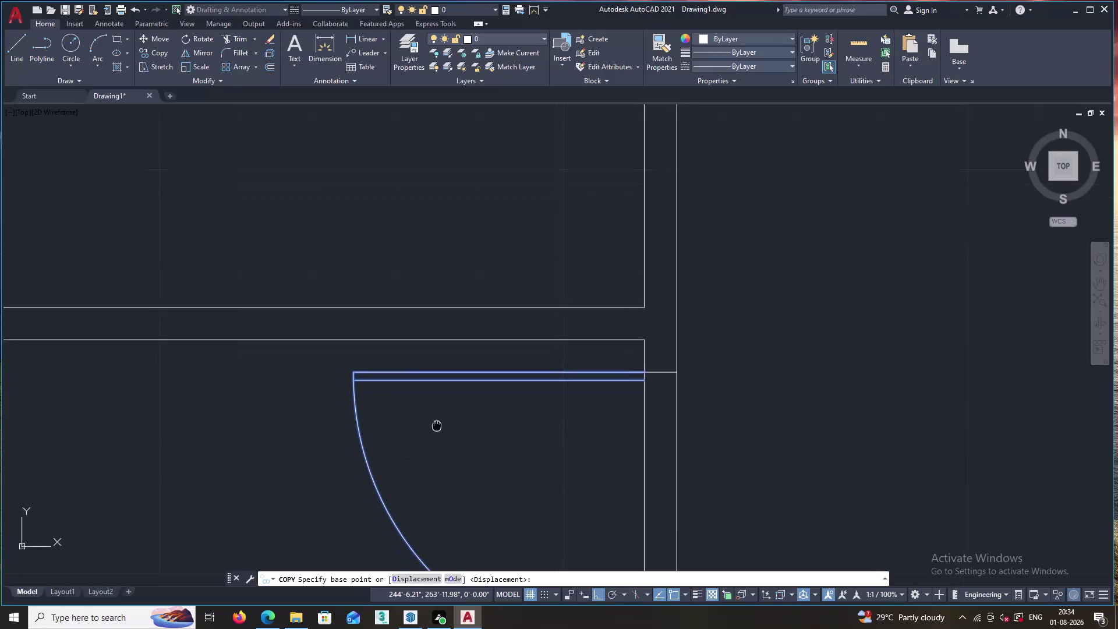
Pan and zoom to frame the left room's door swing and the neighbouring wall.
middle_drag(469, 349, 458, 295)
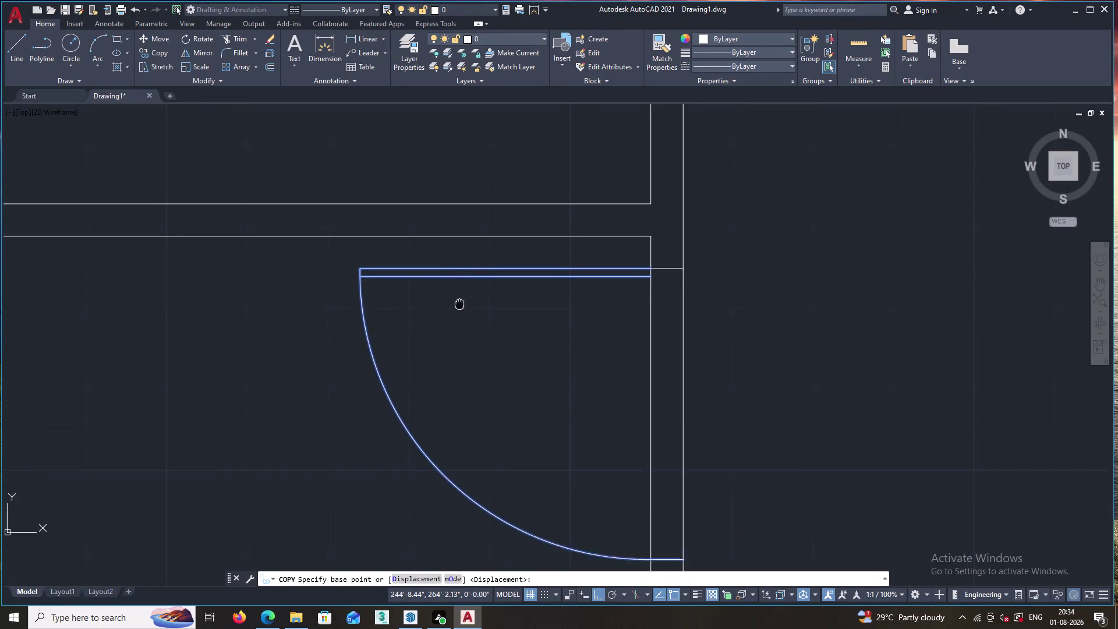
middle_drag(458, 295, 458, 295)
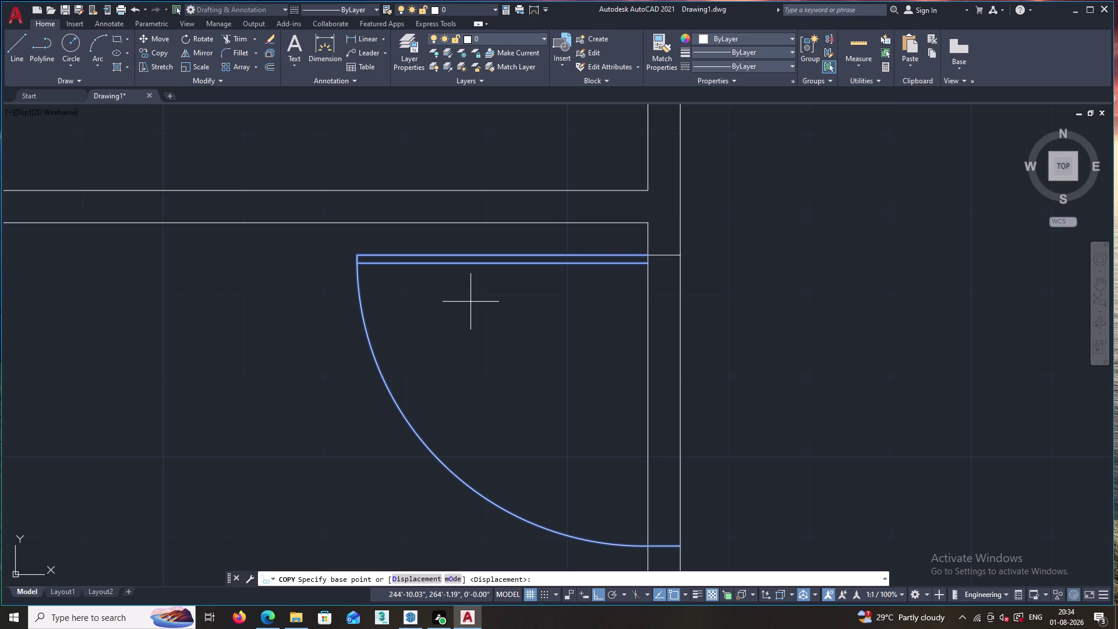
scroll(down, 3)
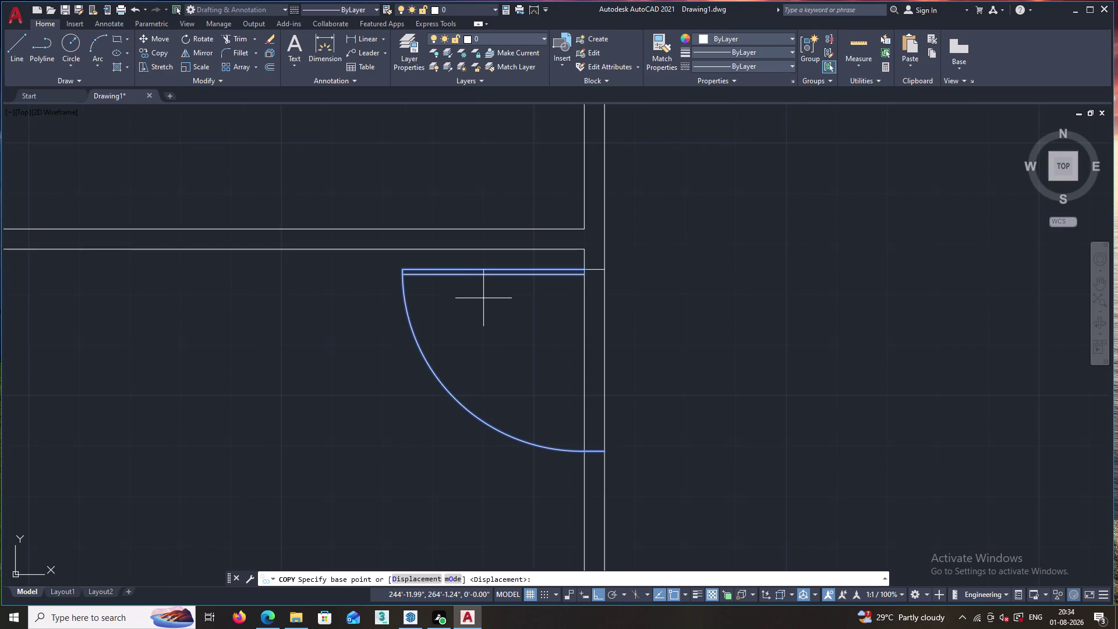
scroll(down, 3)
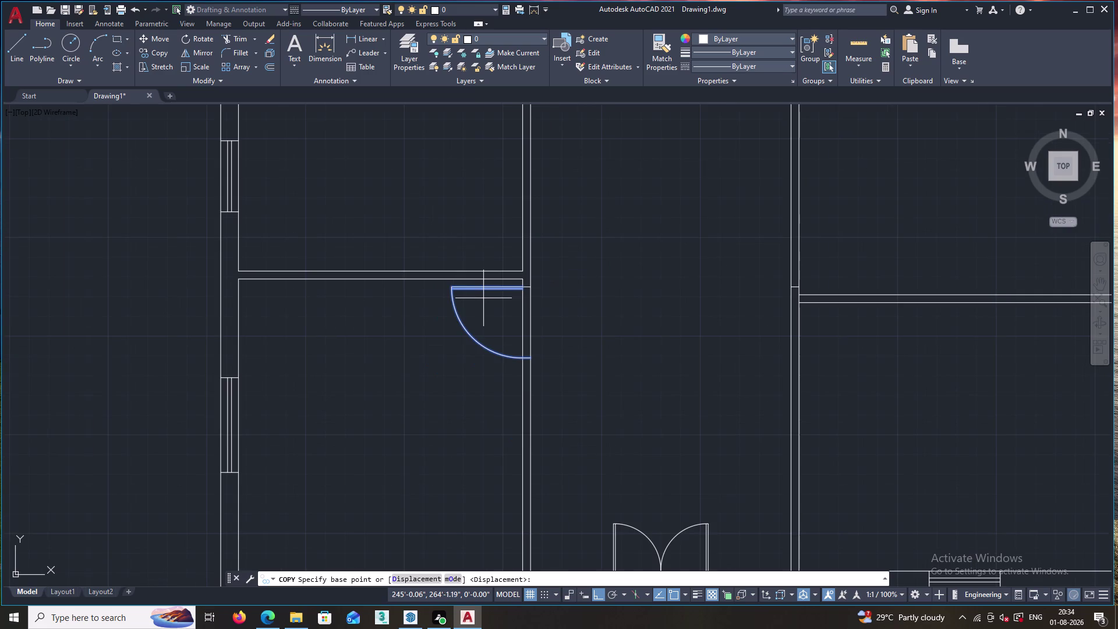
scroll(up, 3)
scroll(up, 3)
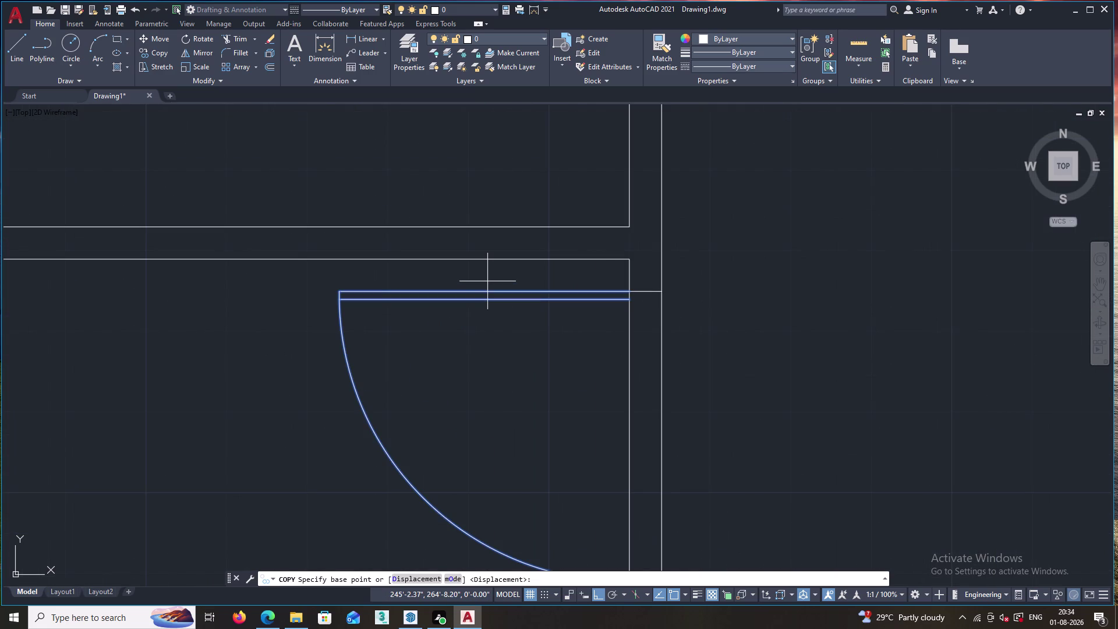
scroll(down, 3)
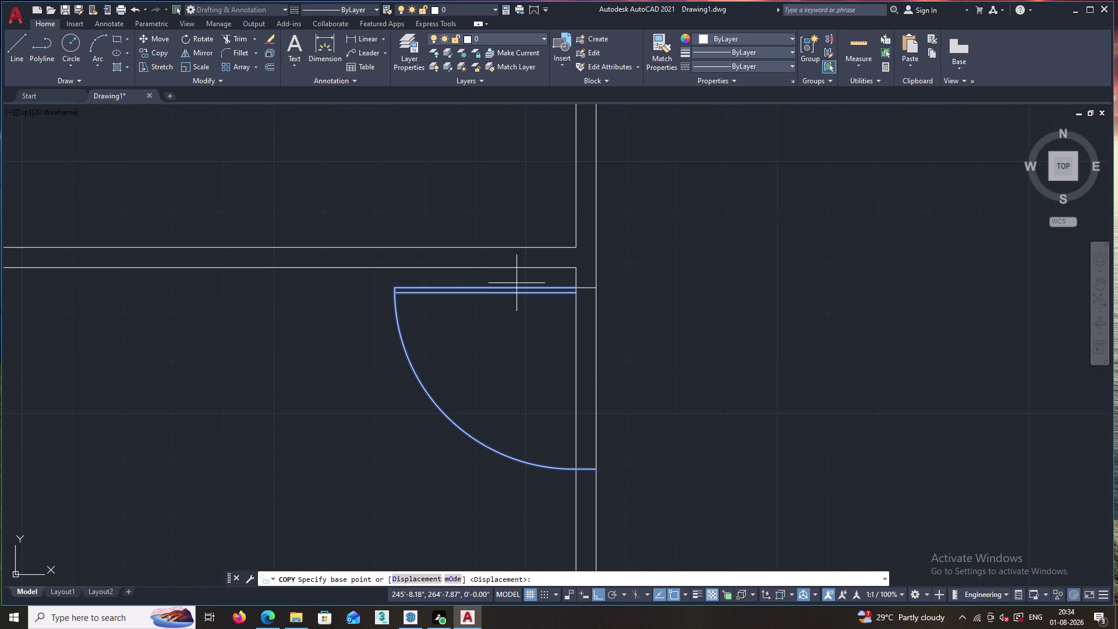
scroll(up, 3)
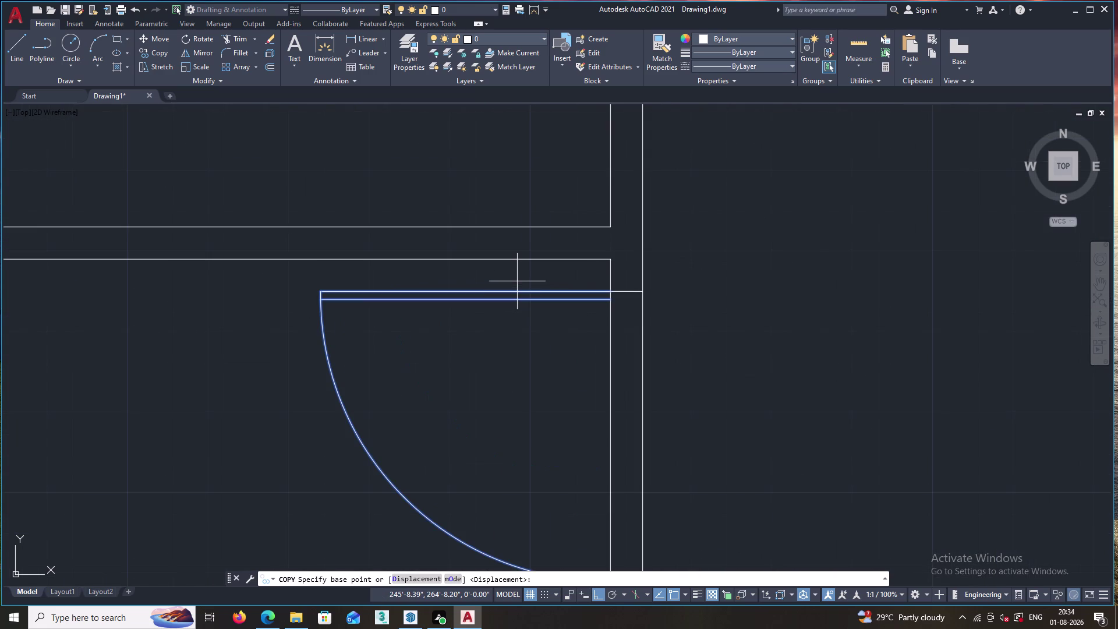
scroll(down, 3)
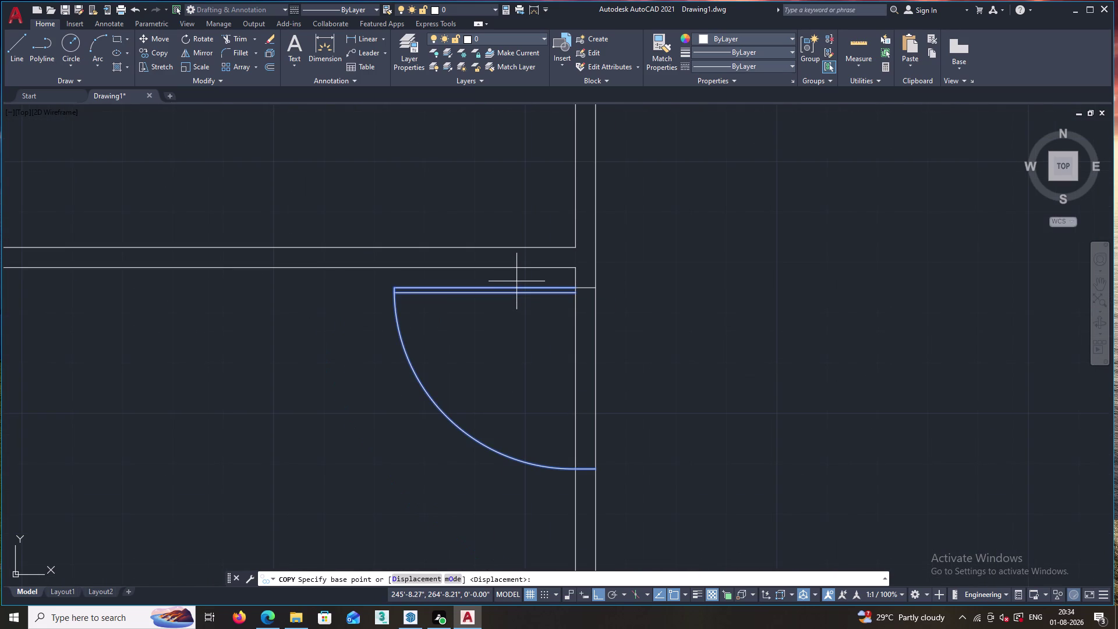
scroll(down, 3)
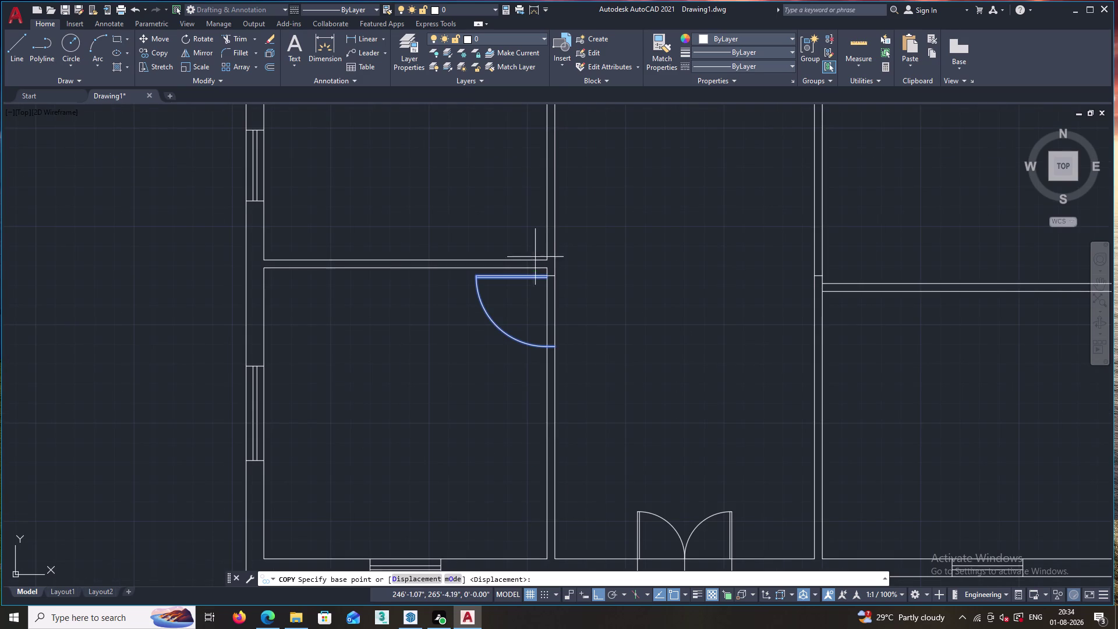
middle_drag(572, 251, 577, 339)
scroll(down, 3)
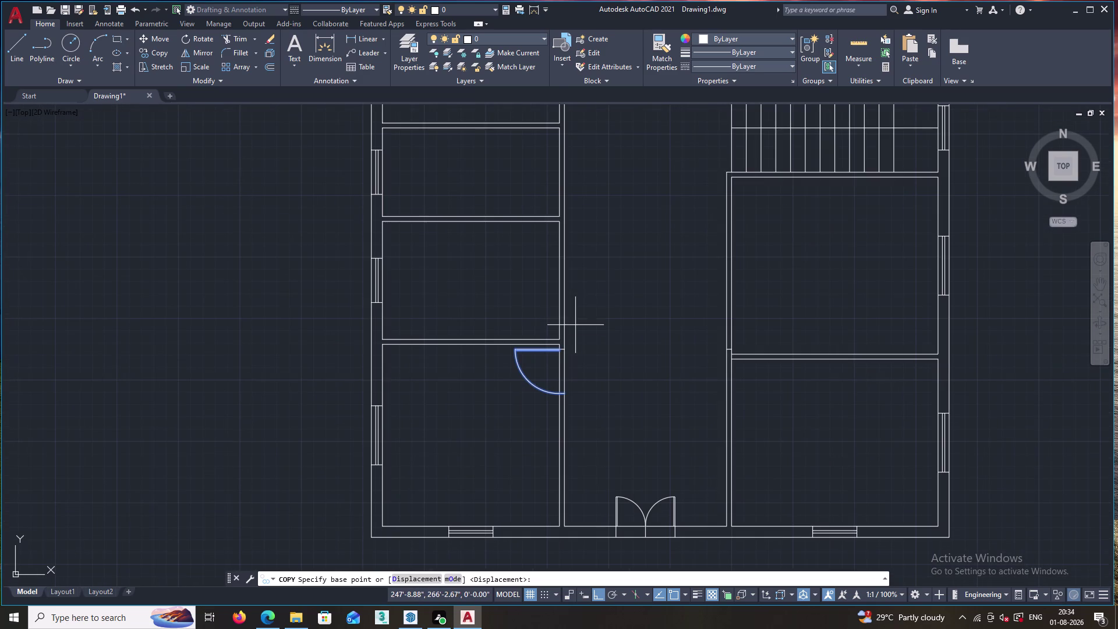
scroll(up, 3)
scroll(down, 3)
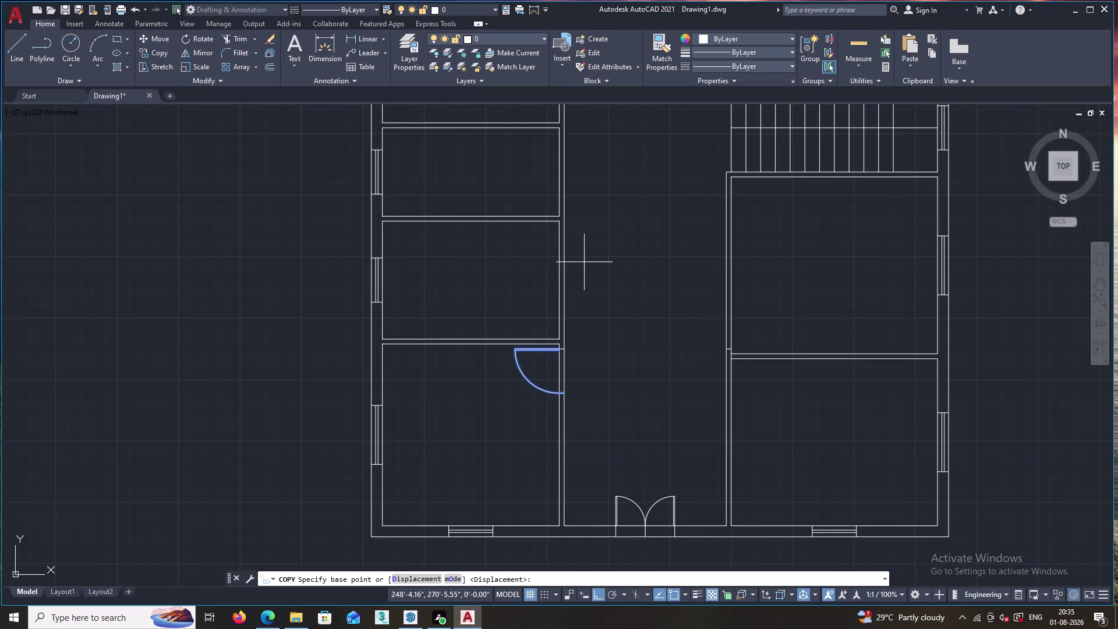
scroll(up, 3)
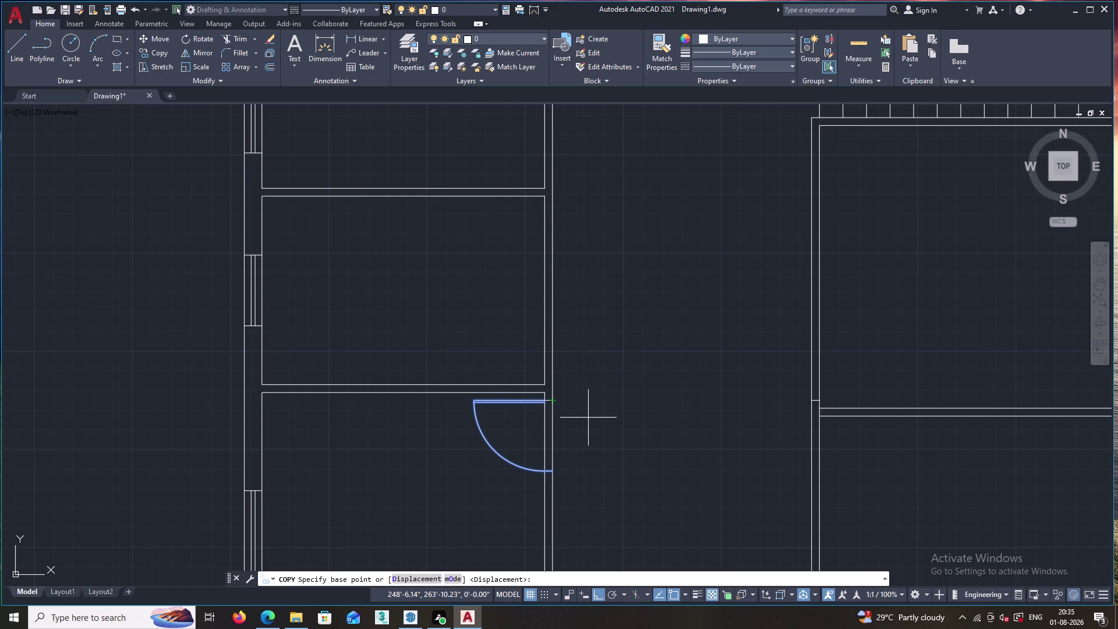
Copy the door swing from its hinge corner into the right-hand wall opening.
click(554, 401)
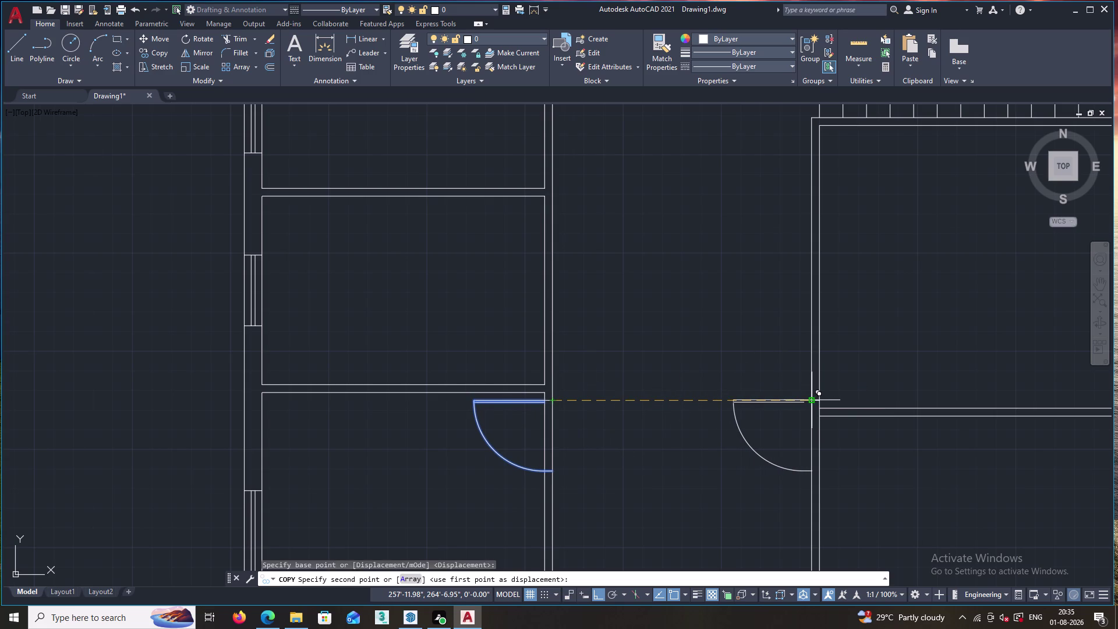
scroll(up, 3)
scroll(up, 3)
click(816, 401)
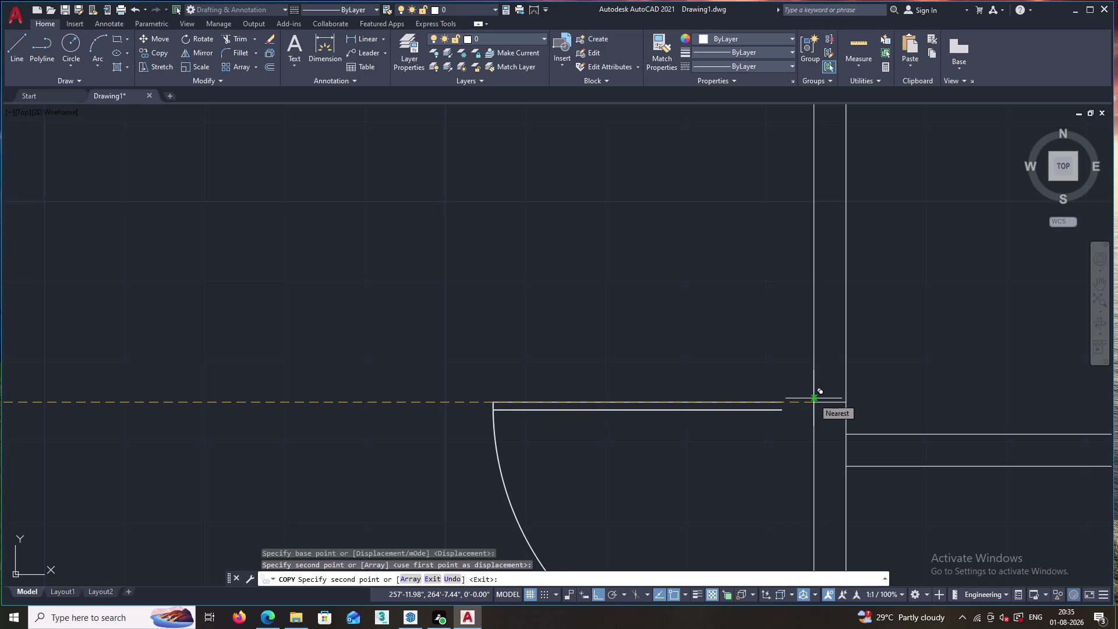
click(847, 402)
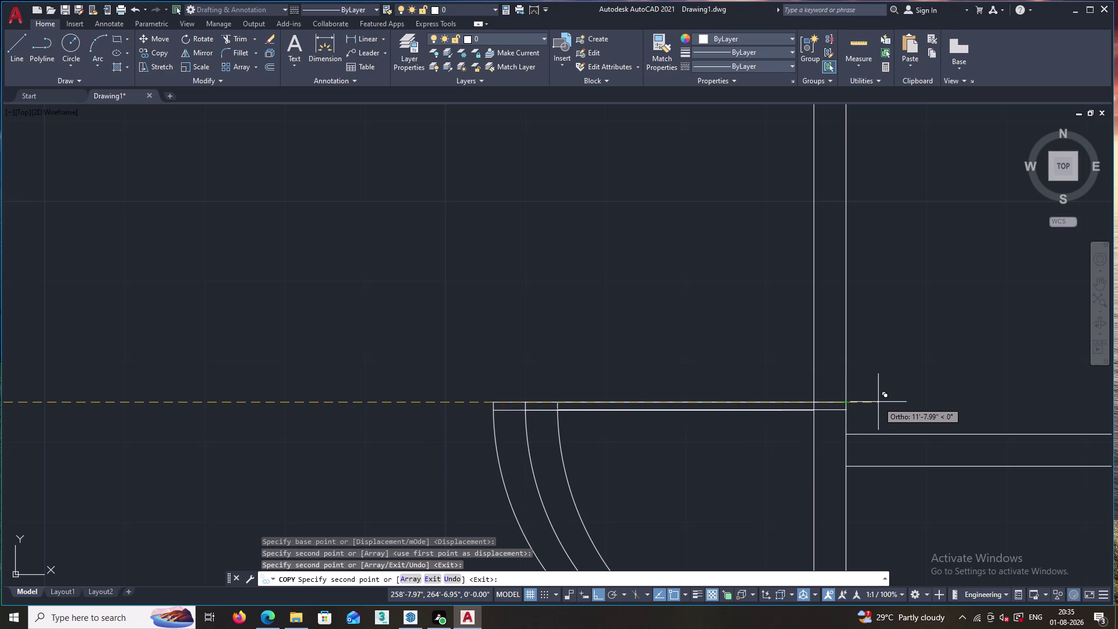
key(Escape)
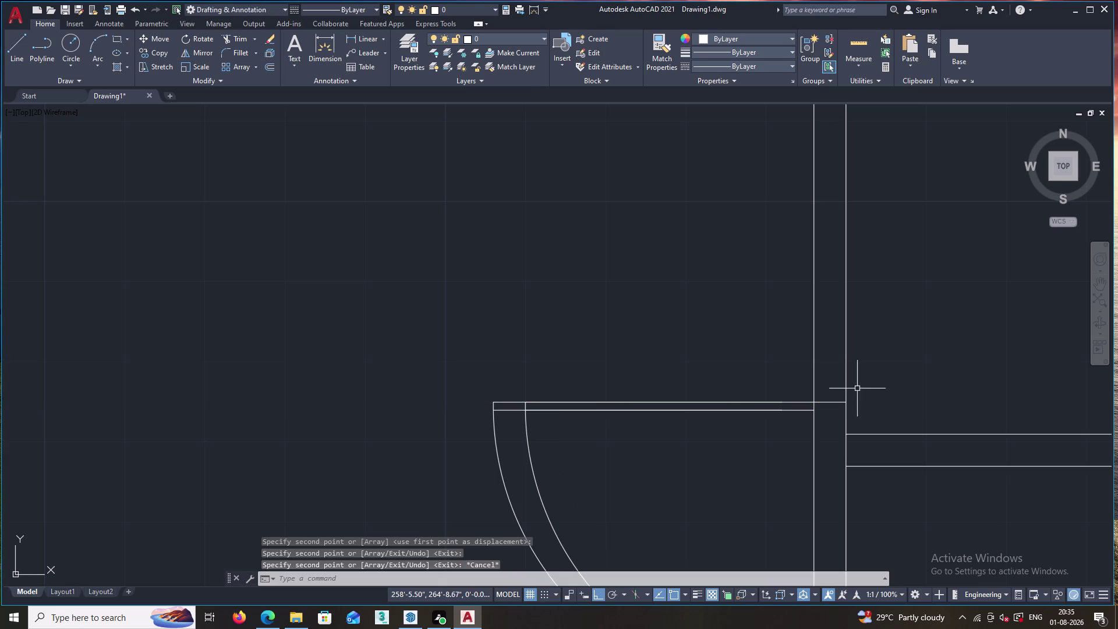
Select the extra door copy's leaf and arc and delete it.
click(504, 404)
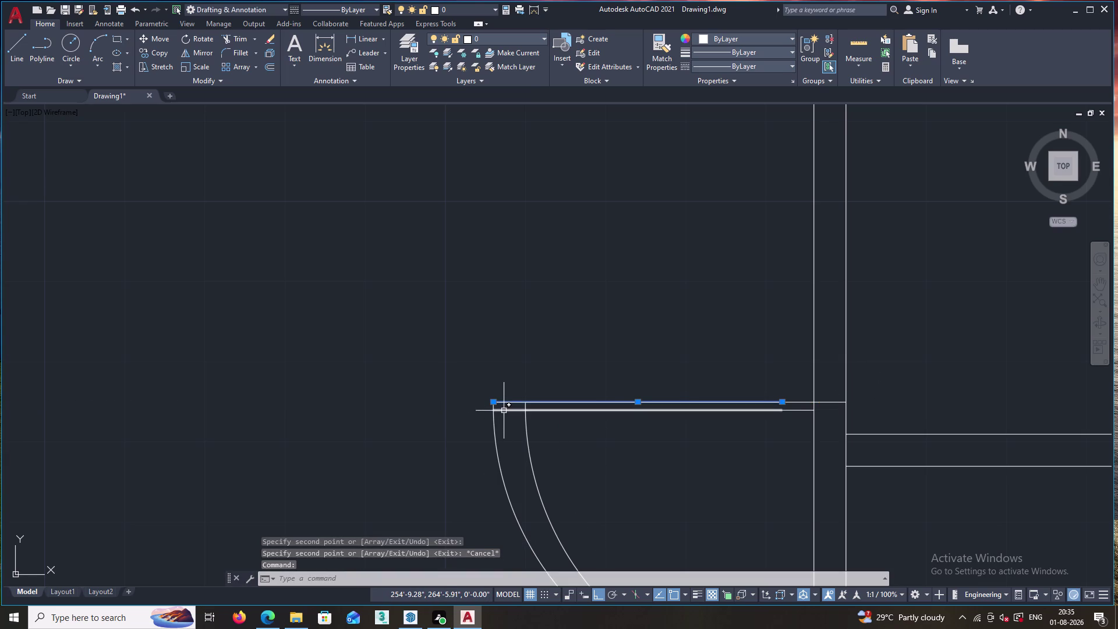
click(504, 411)
click(496, 433)
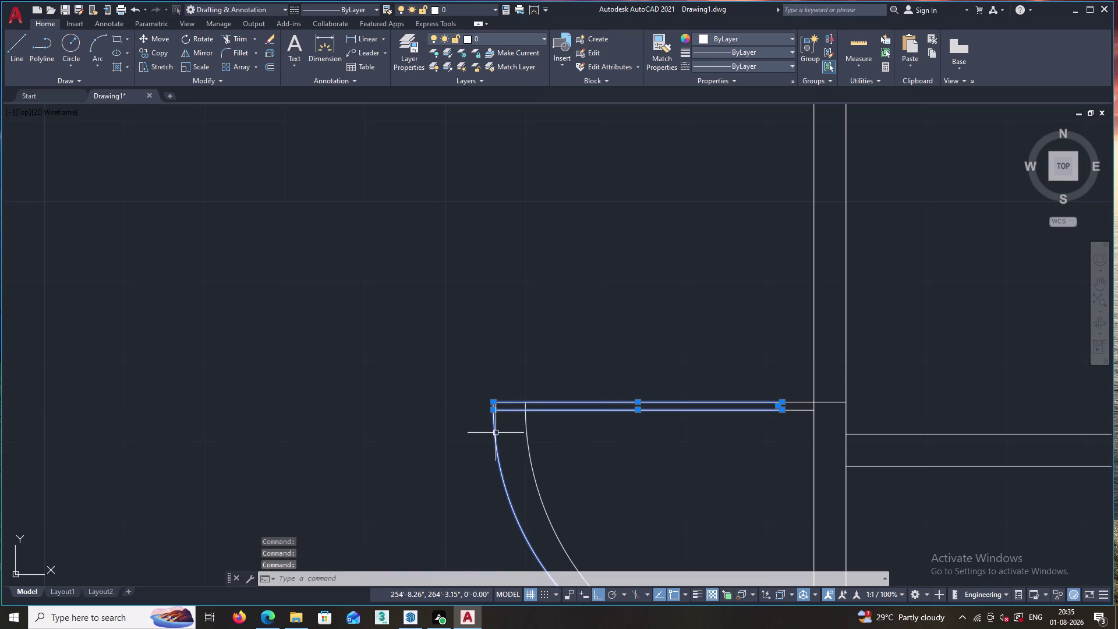
key(Delete)
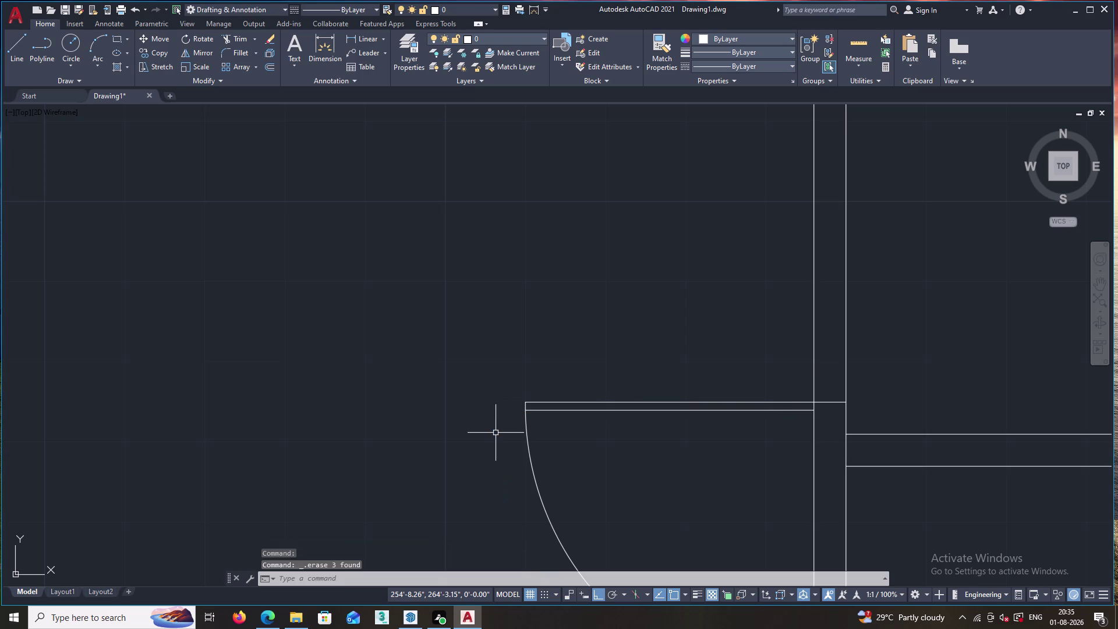
Select the remaining copied door and try a first mirror, then cancel it.
drag(602, 374, 501, 525)
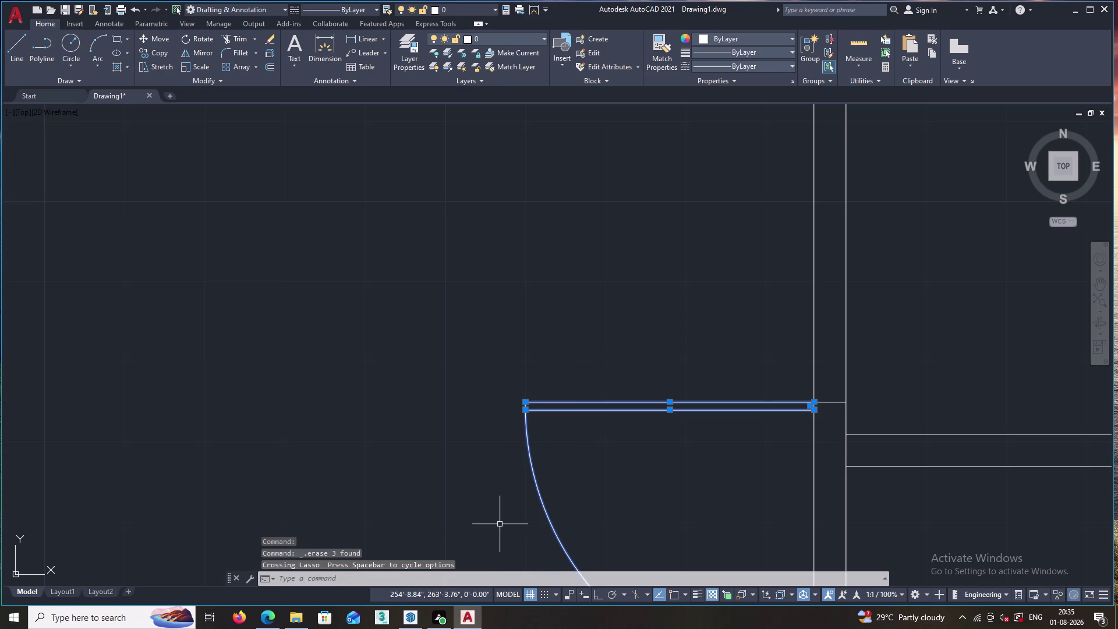
right_click(442, 420)
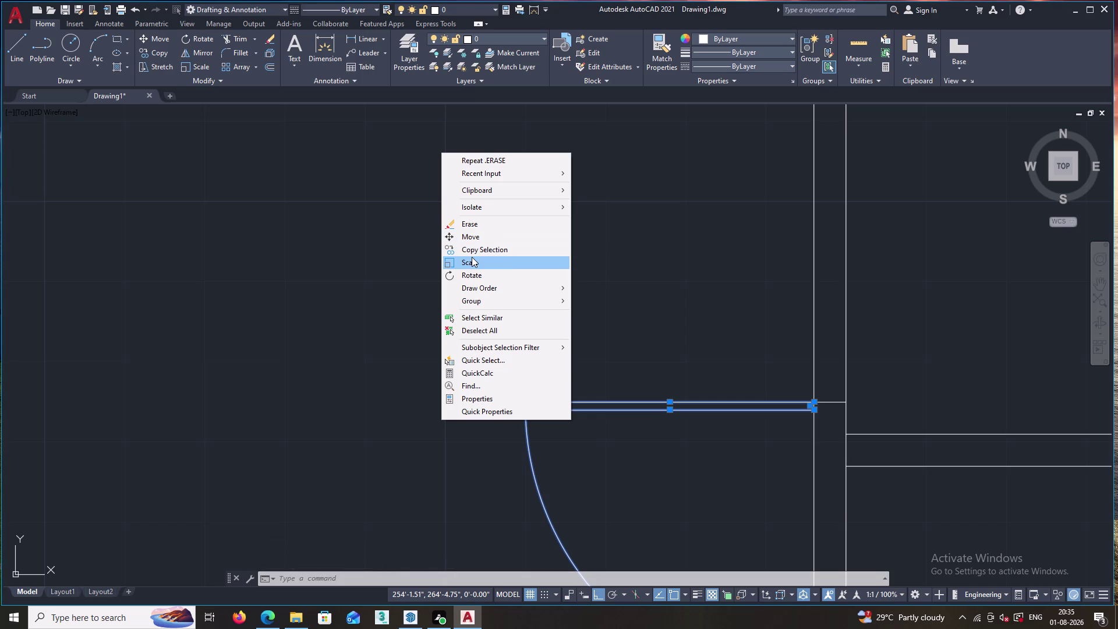
key(Escape)
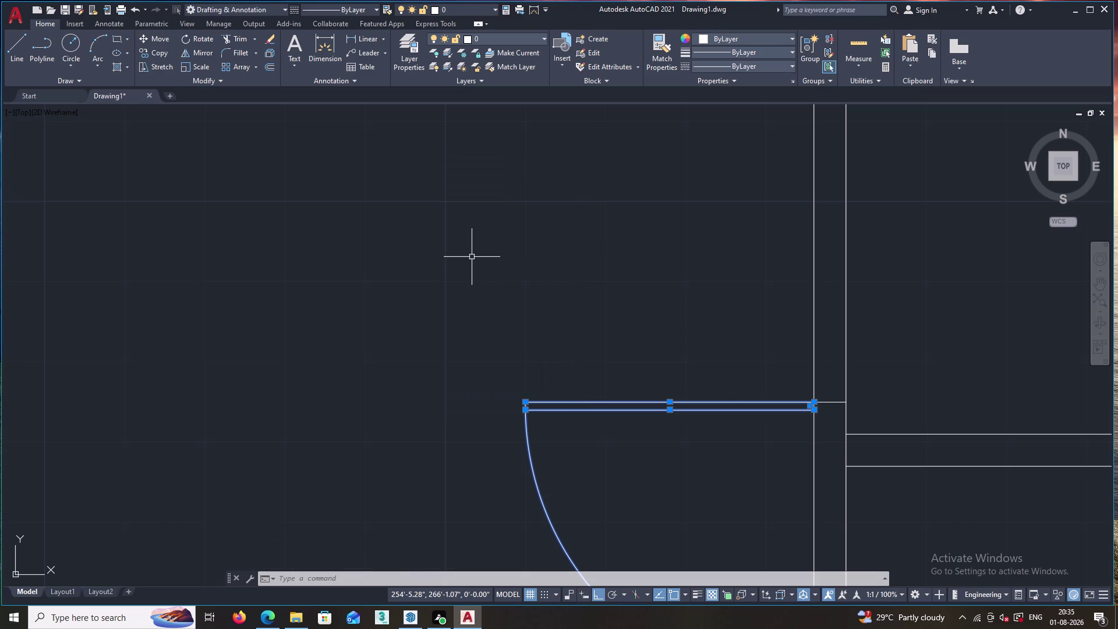
text(M)
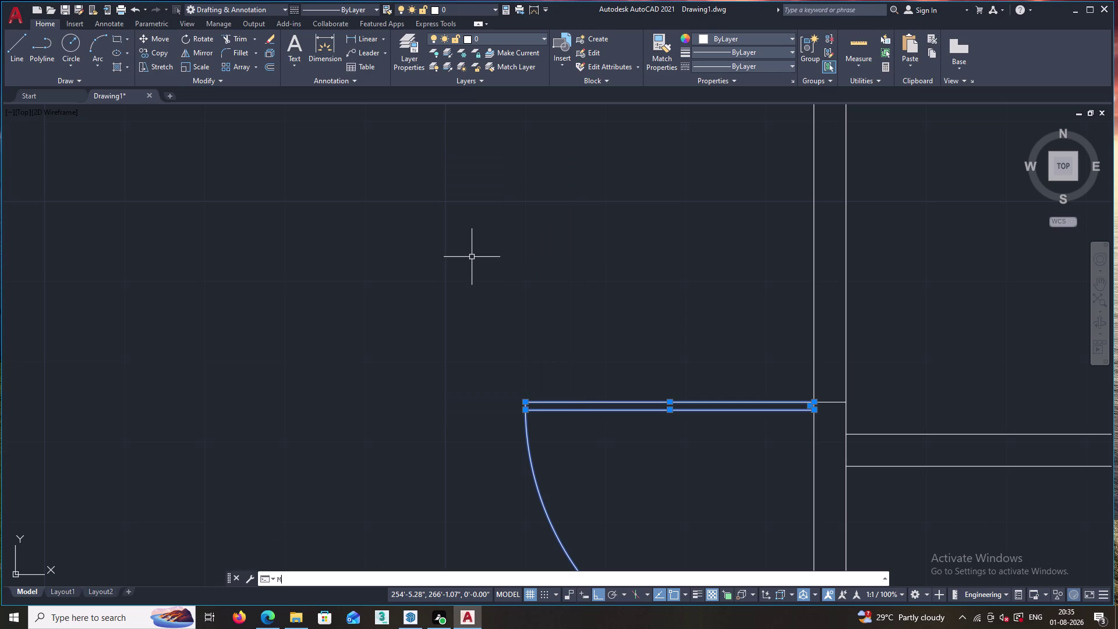
text(I)
key(Return)
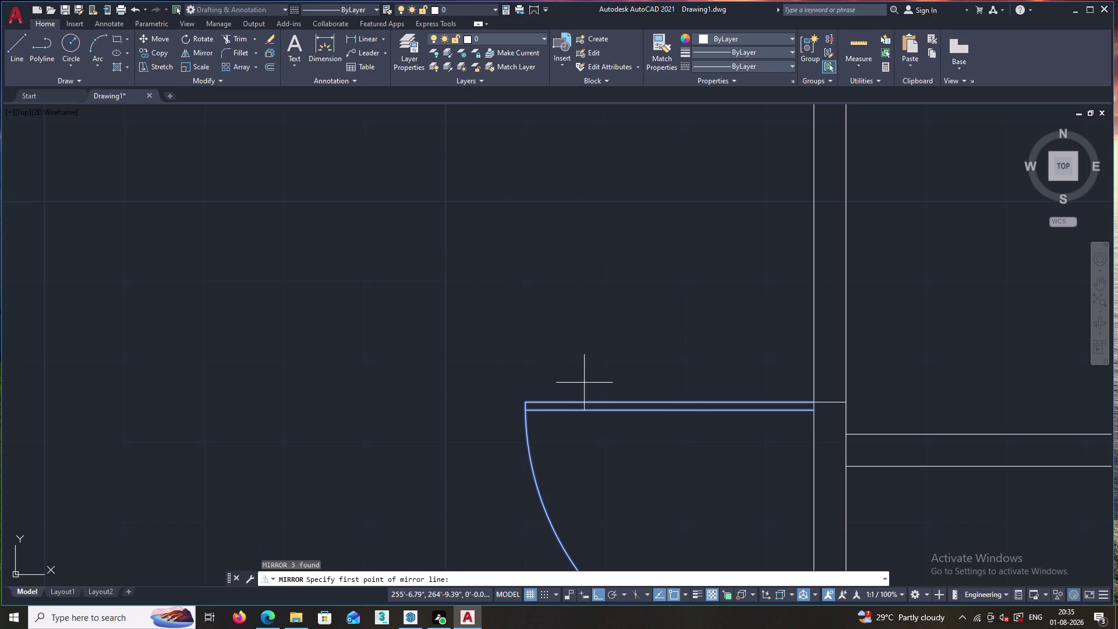
drag(614, 371, 551, 469)
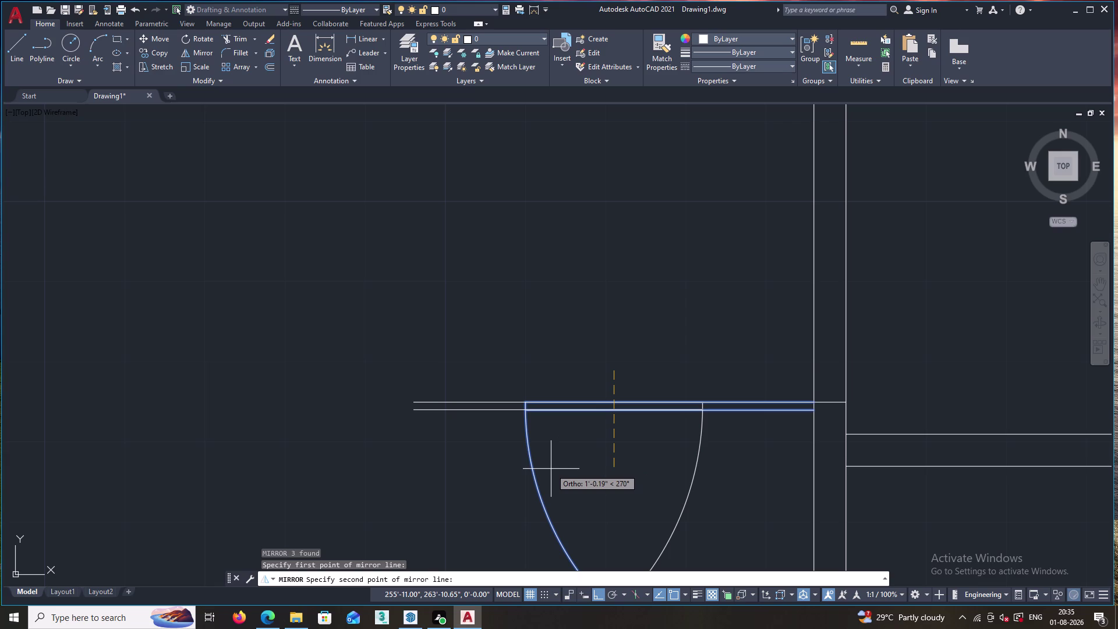
key(Escape)
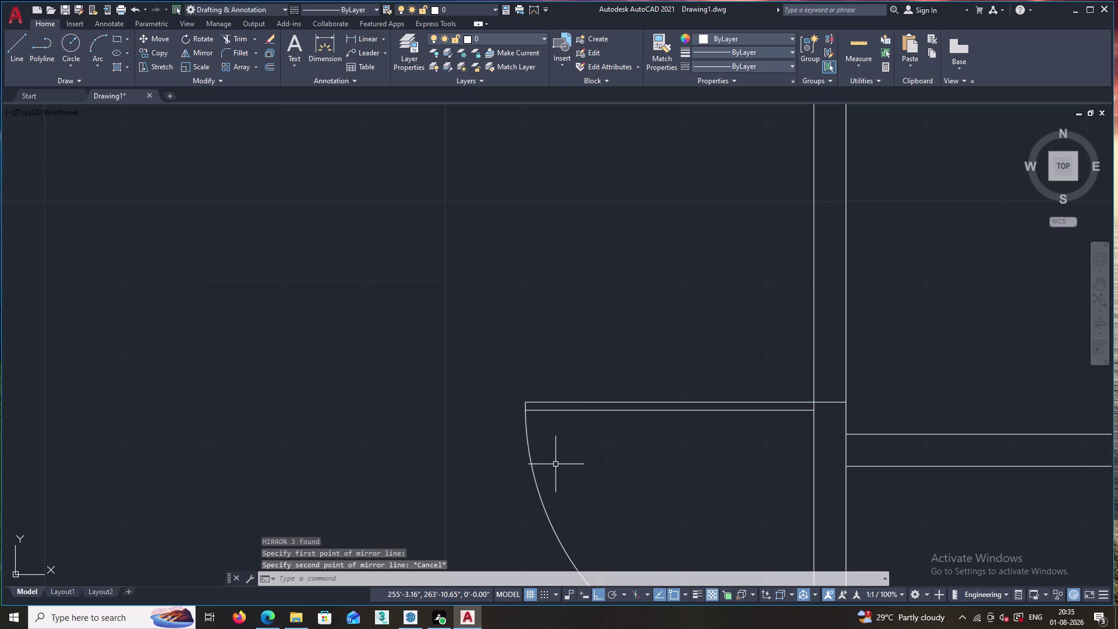
Reselect the copied door and mirror it along its leaf, erasing the original.
drag(637, 383, 504, 547)
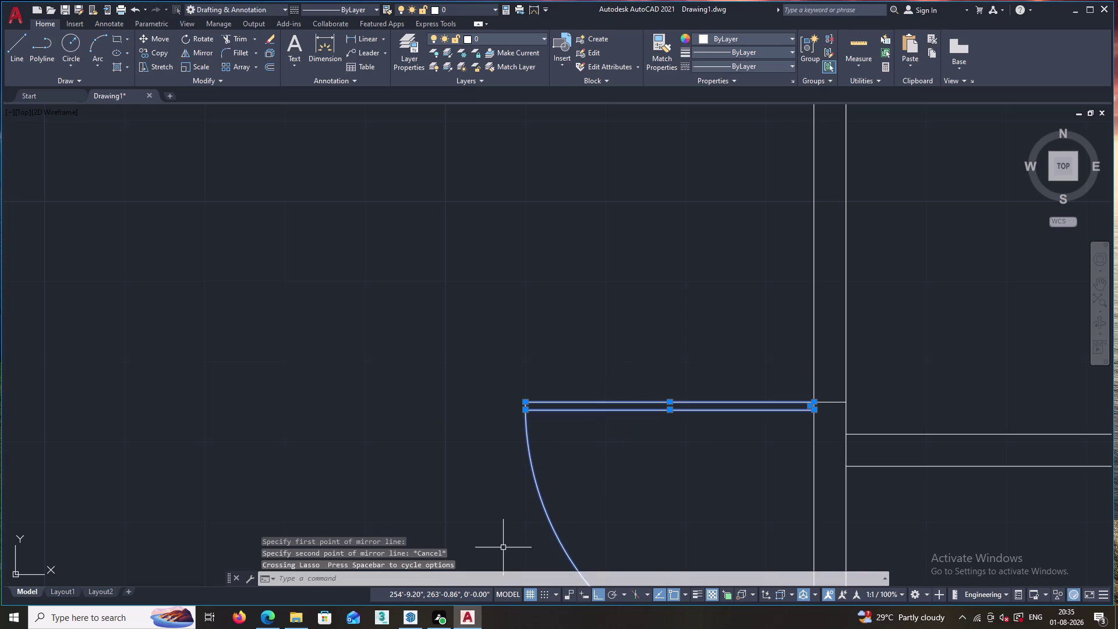
text(MI)
key(Return)
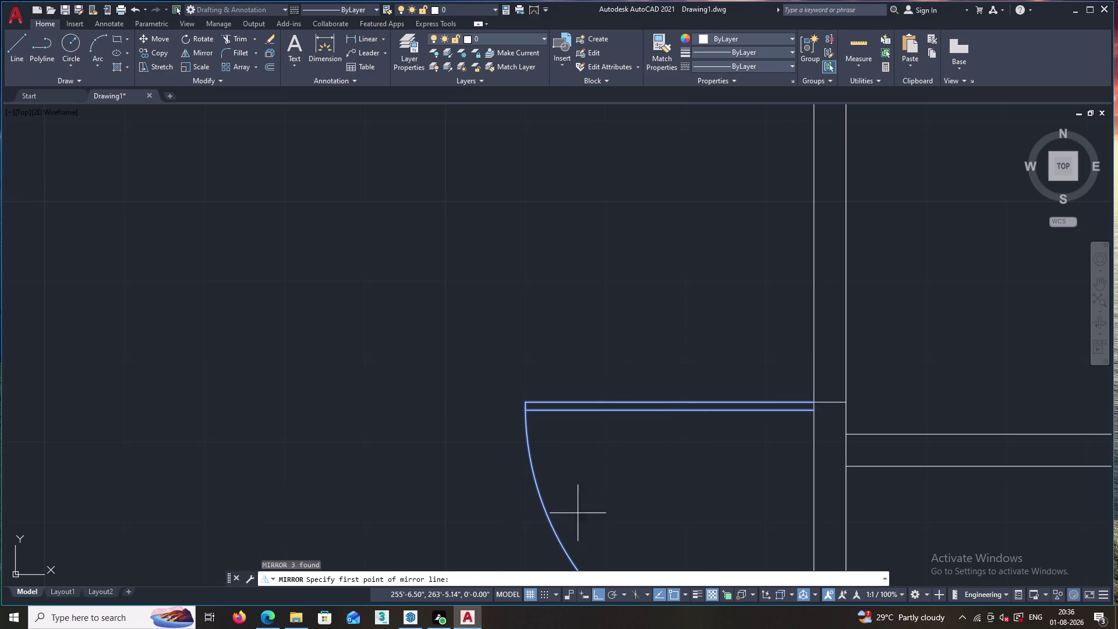
click(814, 401)
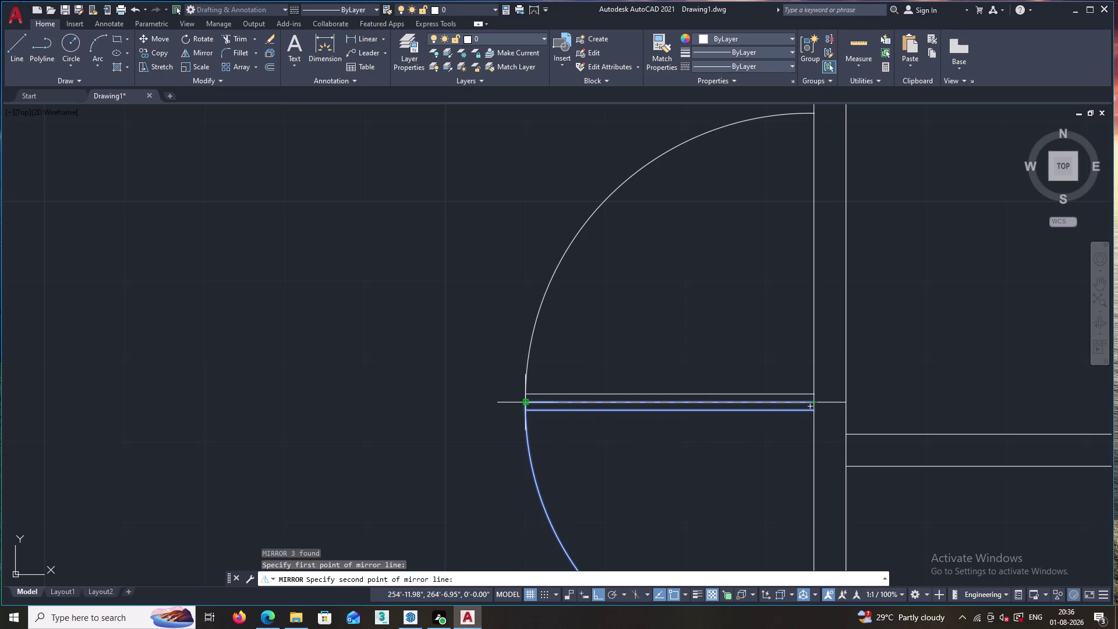
click(526, 401)
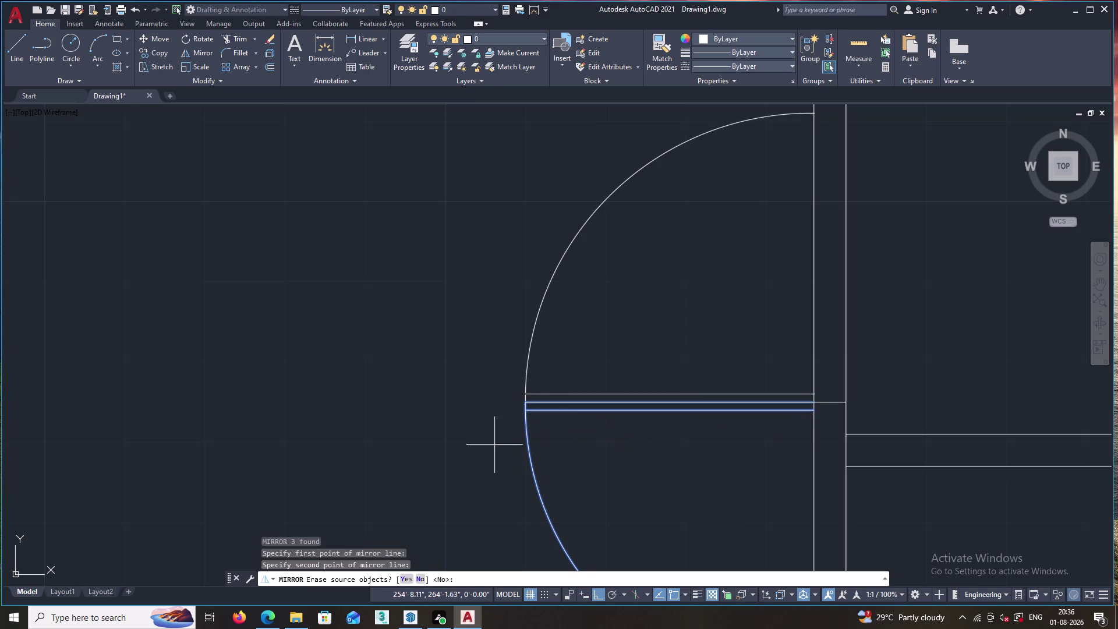
click(406, 579)
scroll(down, 3)
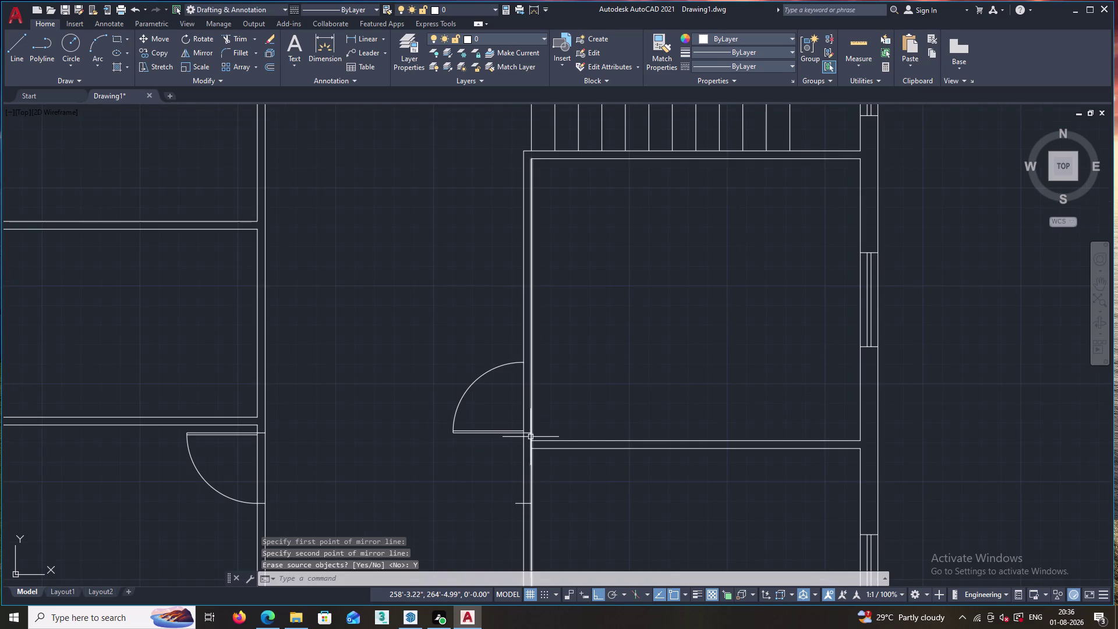
Start mirroring the door arc and leaf, pick a mirror line, then cancel.
scroll(up, 3)
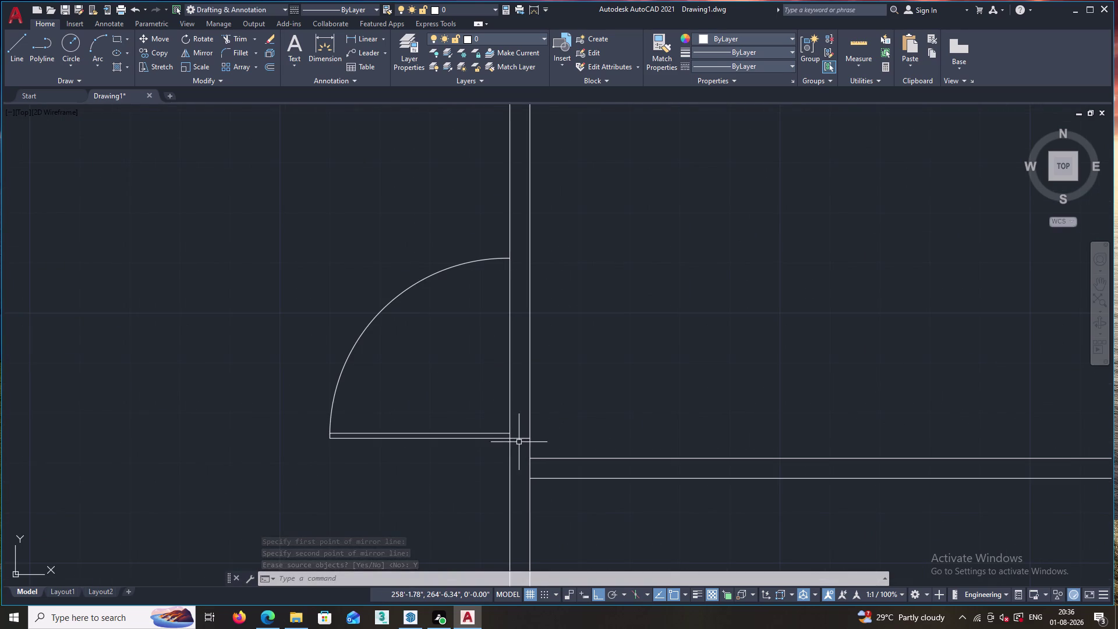
text(MI)
key(Return)
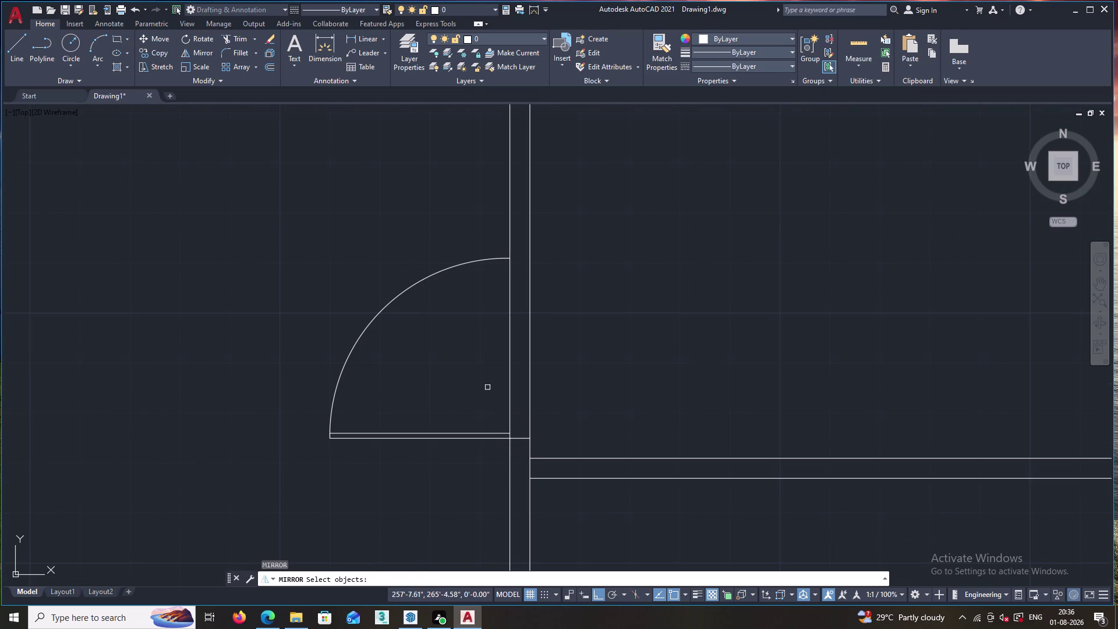
drag(450, 242, 380, 475)
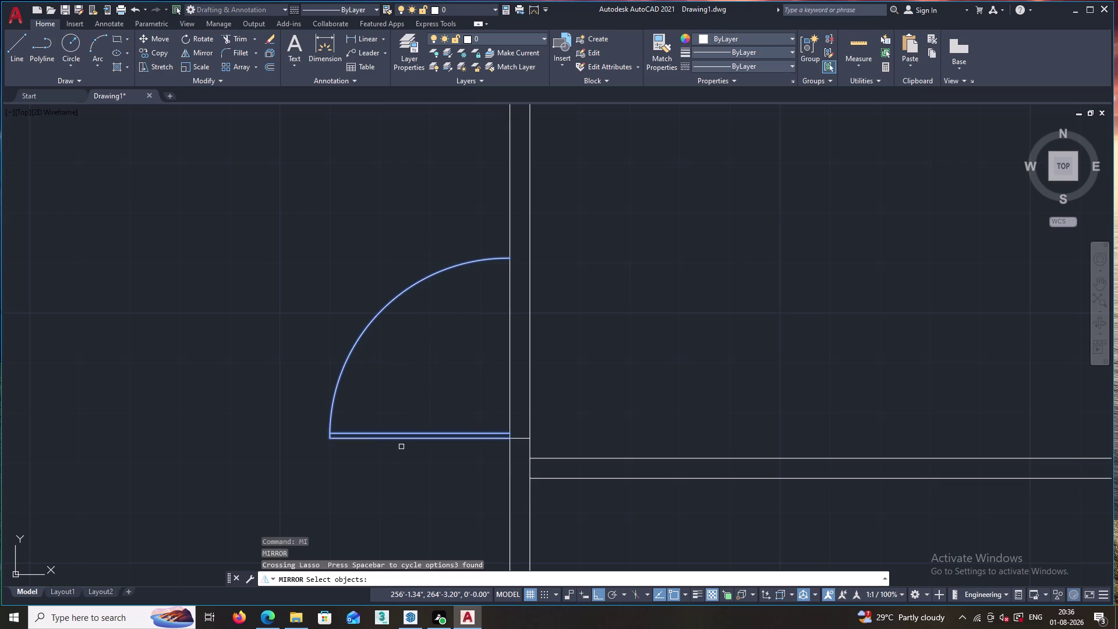
right_click(411, 397)
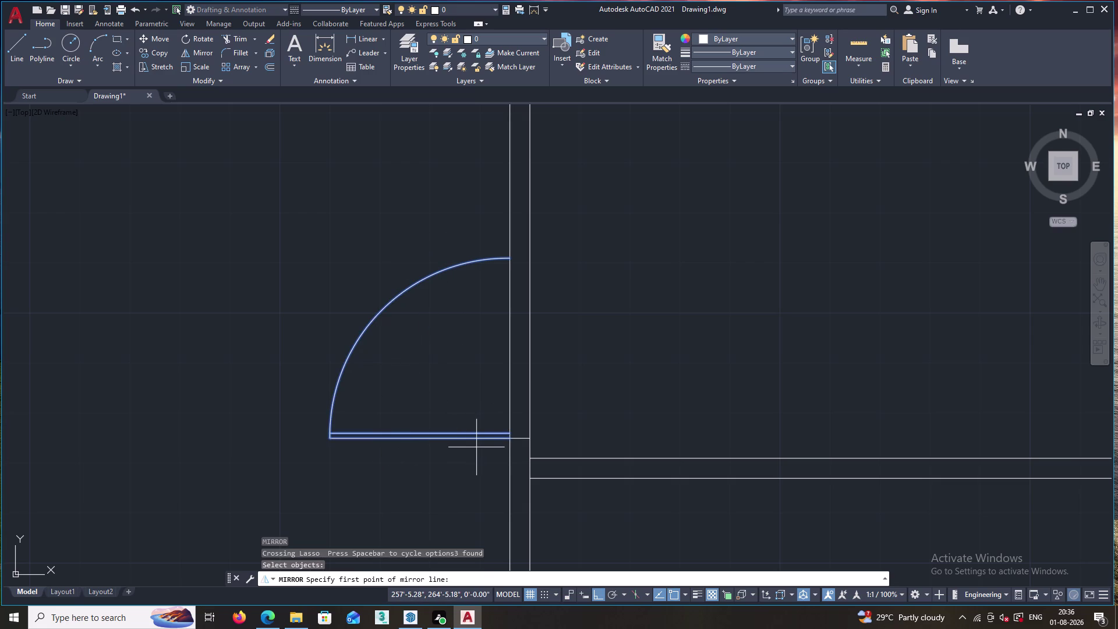
click(529, 438)
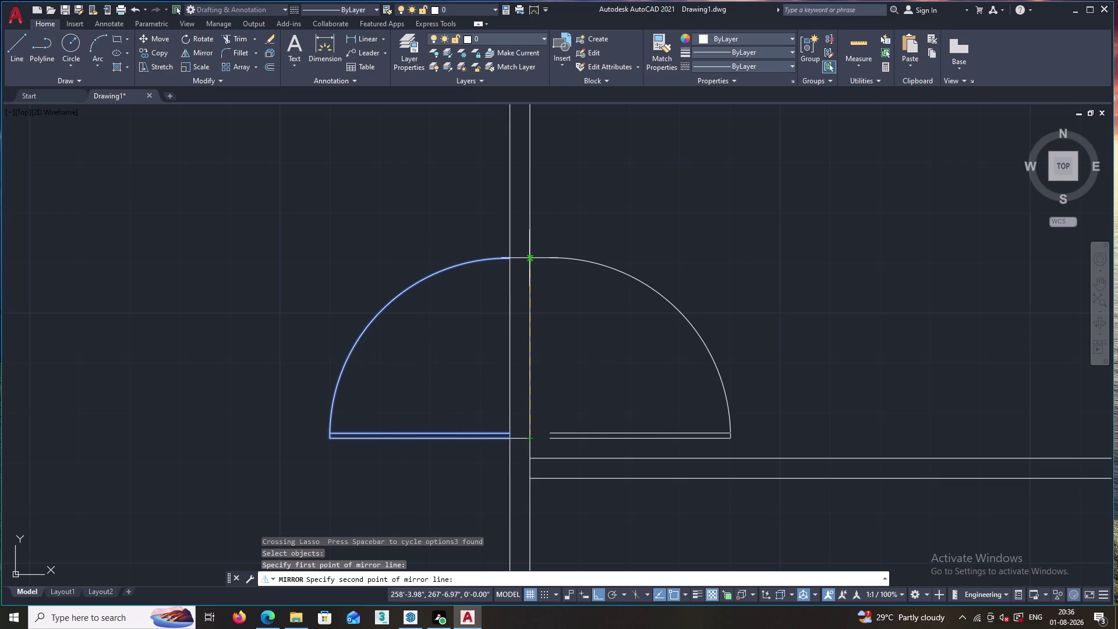
scroll(up, 3)
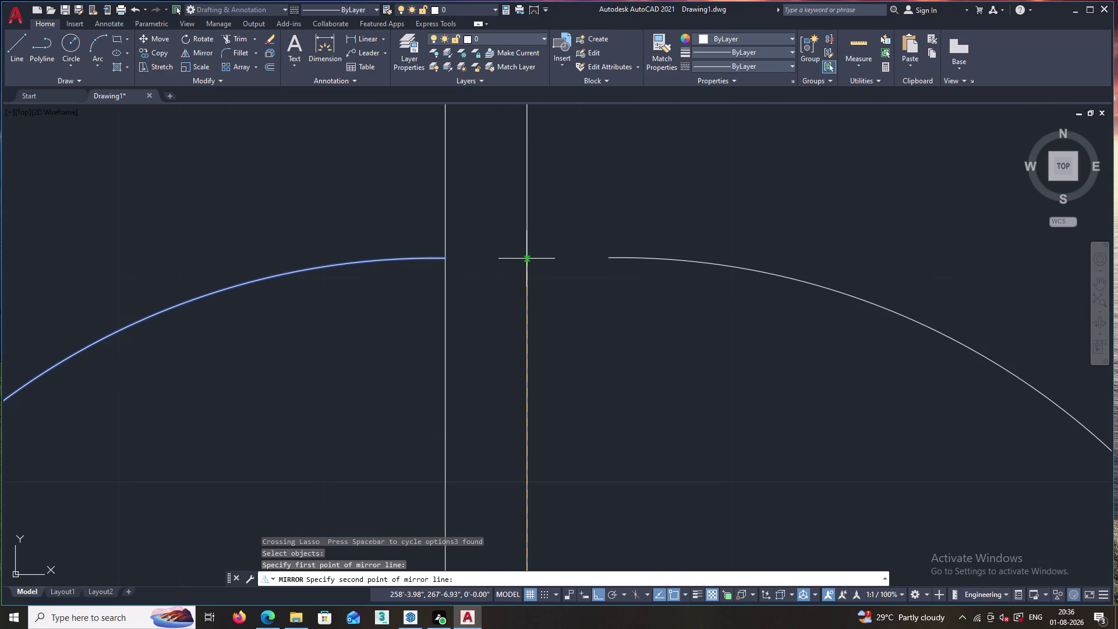
double_click(526, 258)
key(Escape)
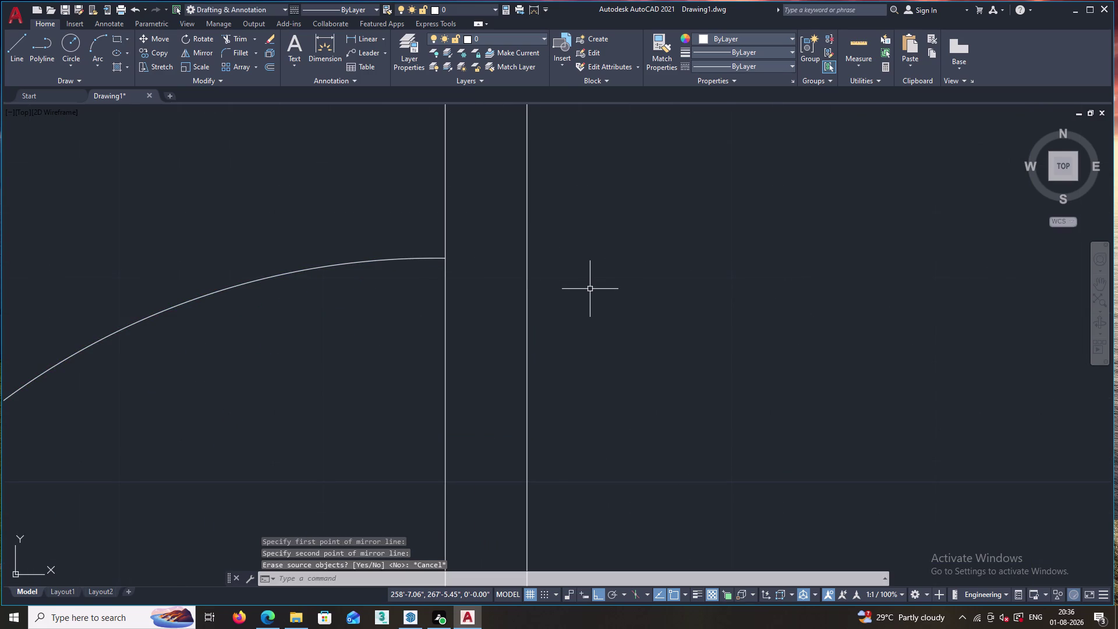
scroll(down, 3)
Reselect the door and mirror it across a vertical line at the leaf end, erasing the original.
click(501, 275)
drag(501, 275, 422, 563)
click(417, 527)
right_click(434, 441)
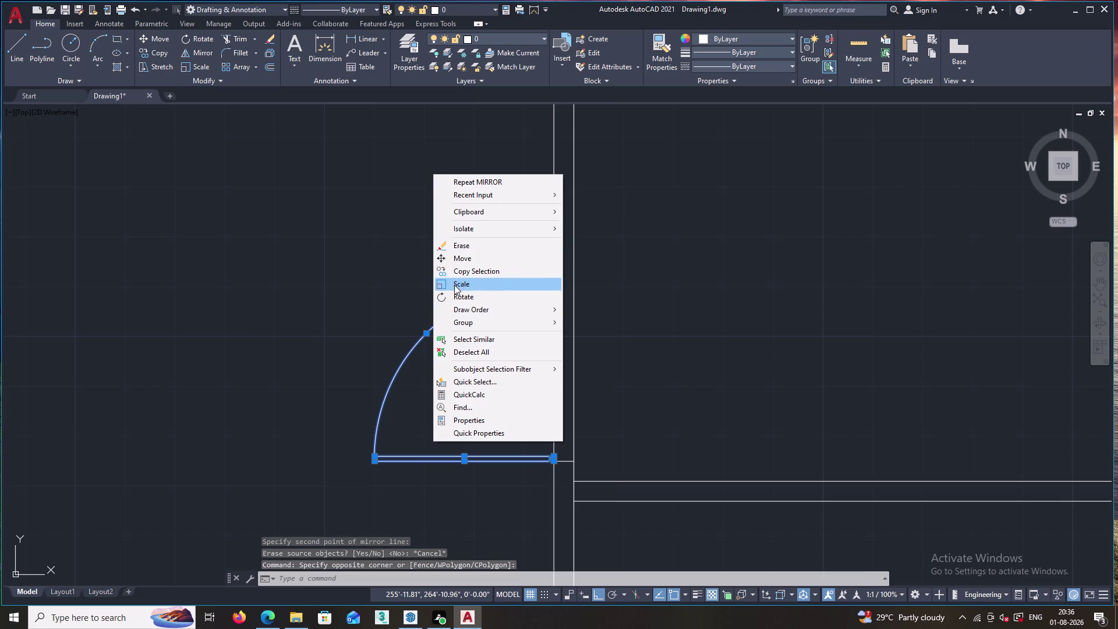
key(Escape)
key(m)
key(i)
key(Return)
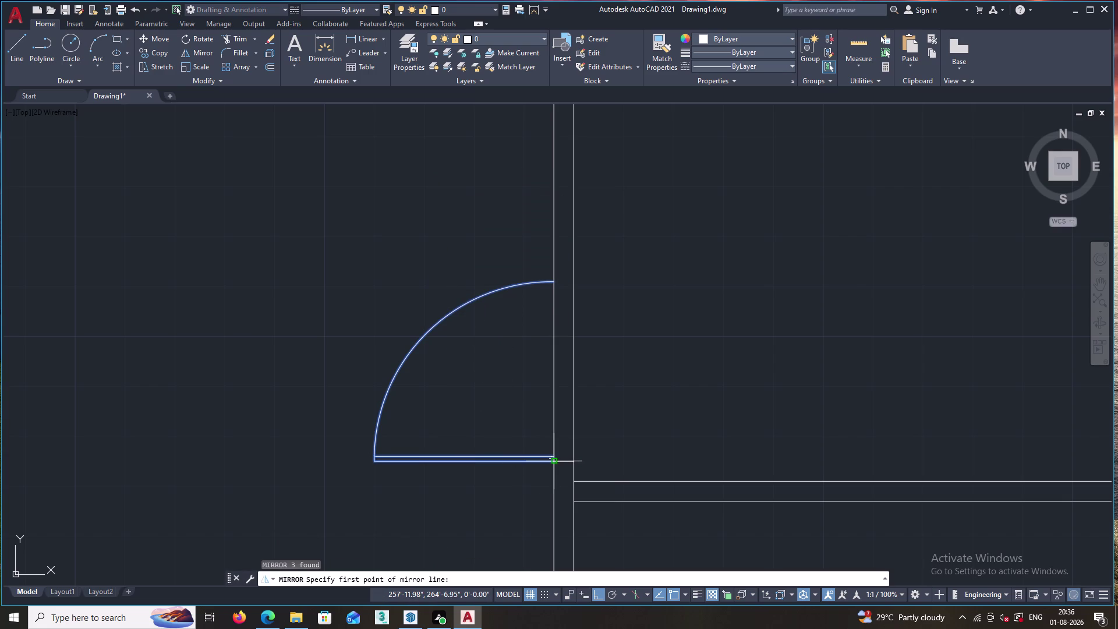
scroll(up, 3)
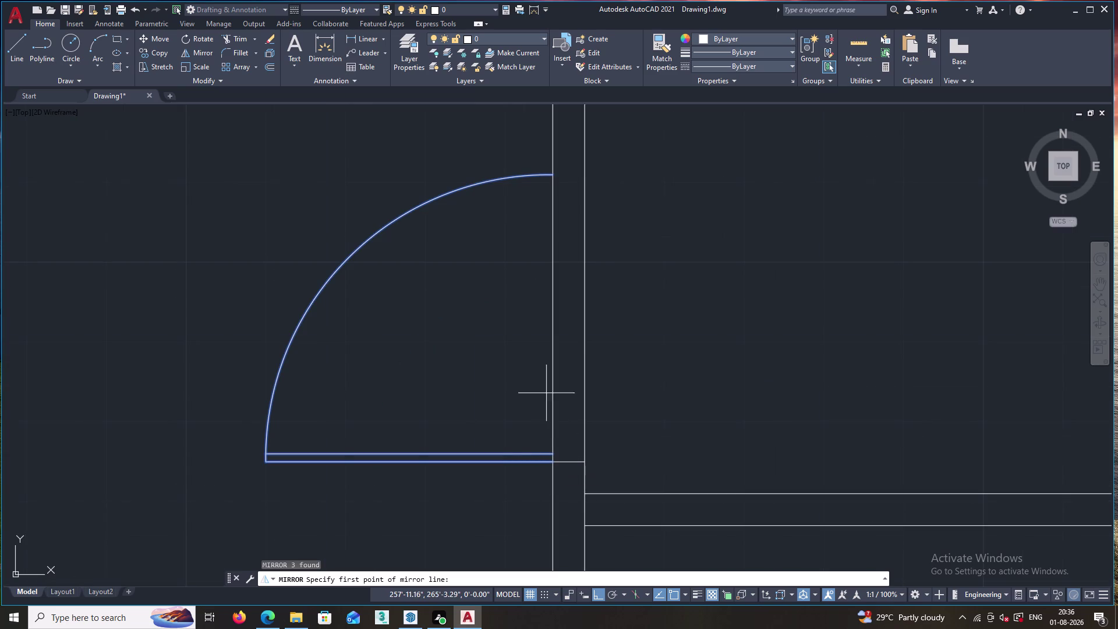
scroll(down, 3)
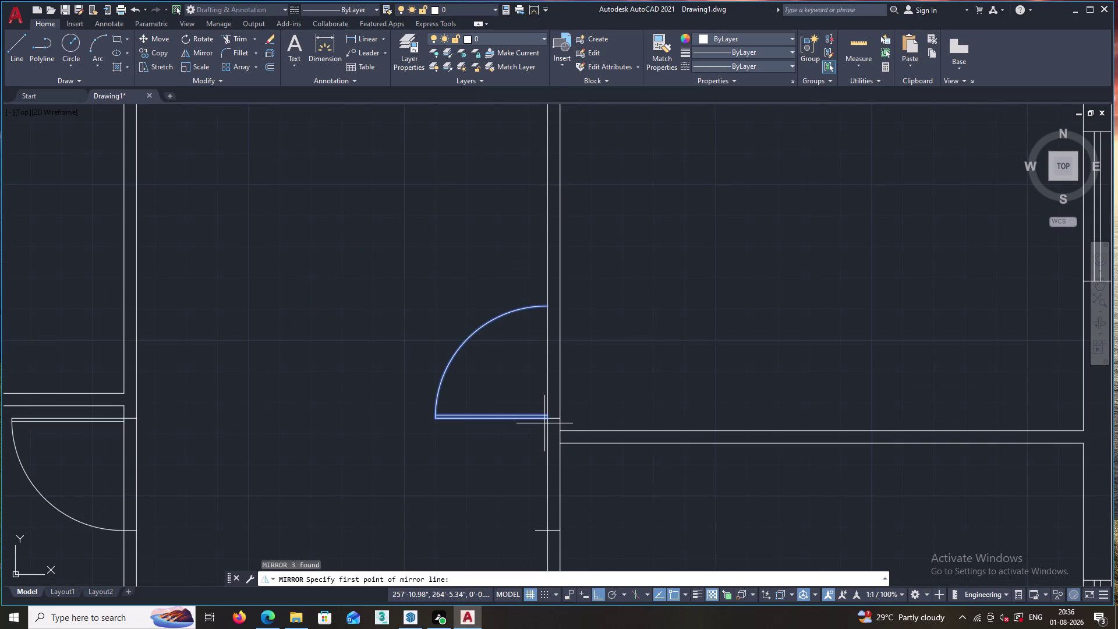
scroll(up, 3)
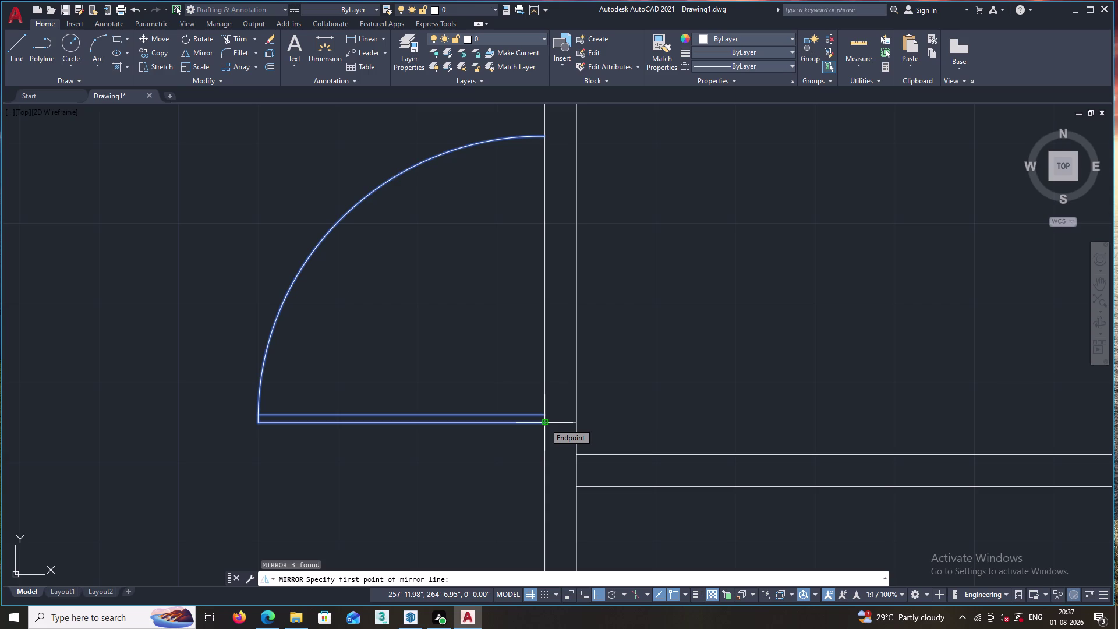
click(575, 423)
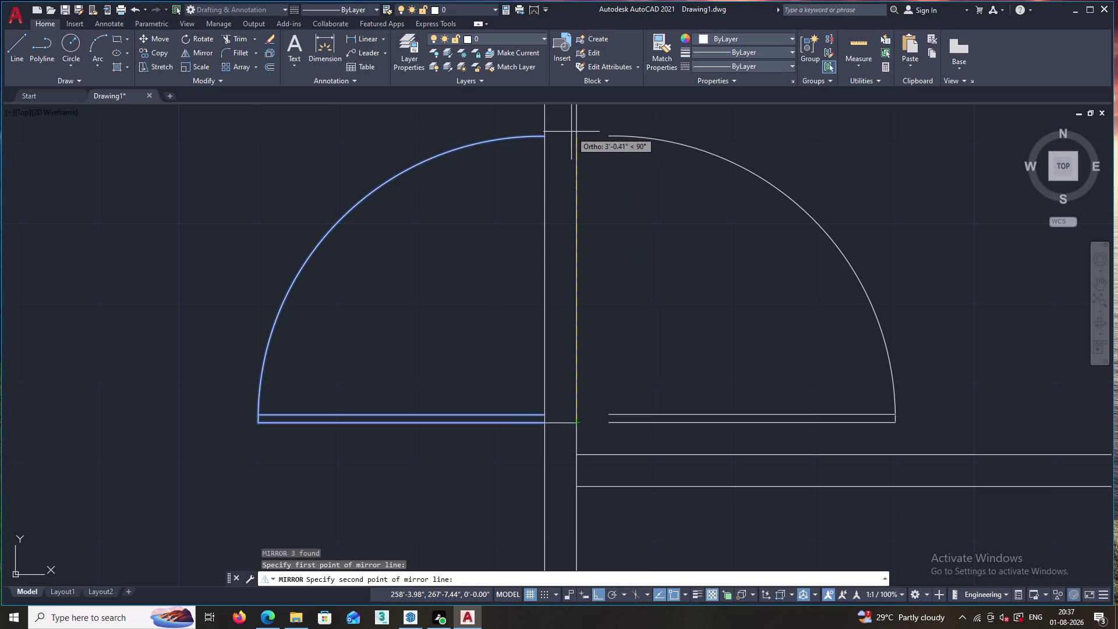
click(572, 129)
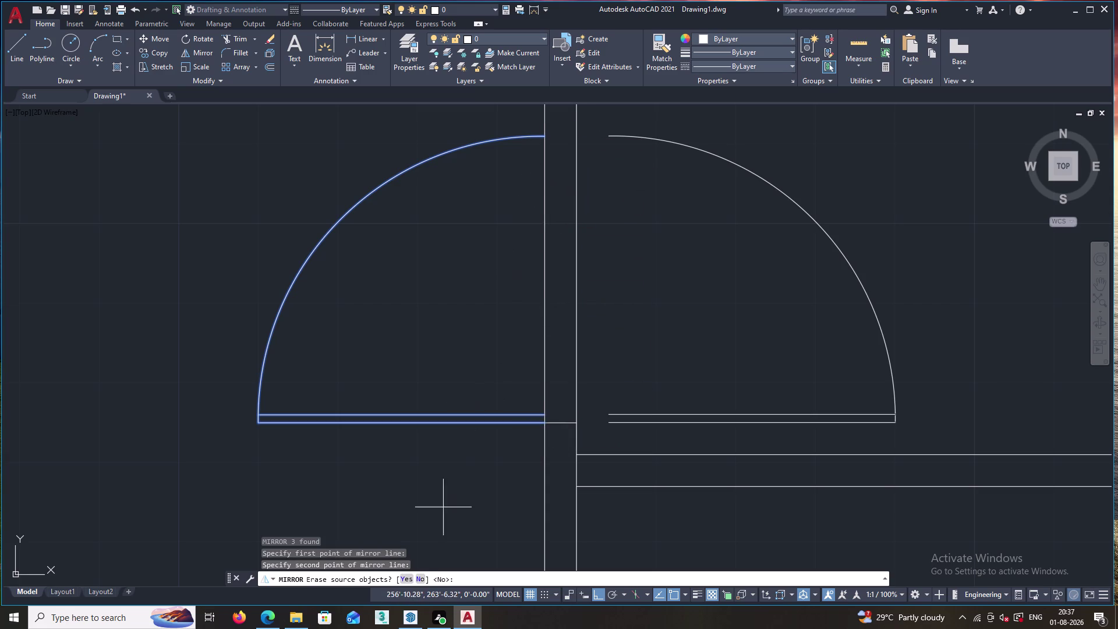
click(405, 580)
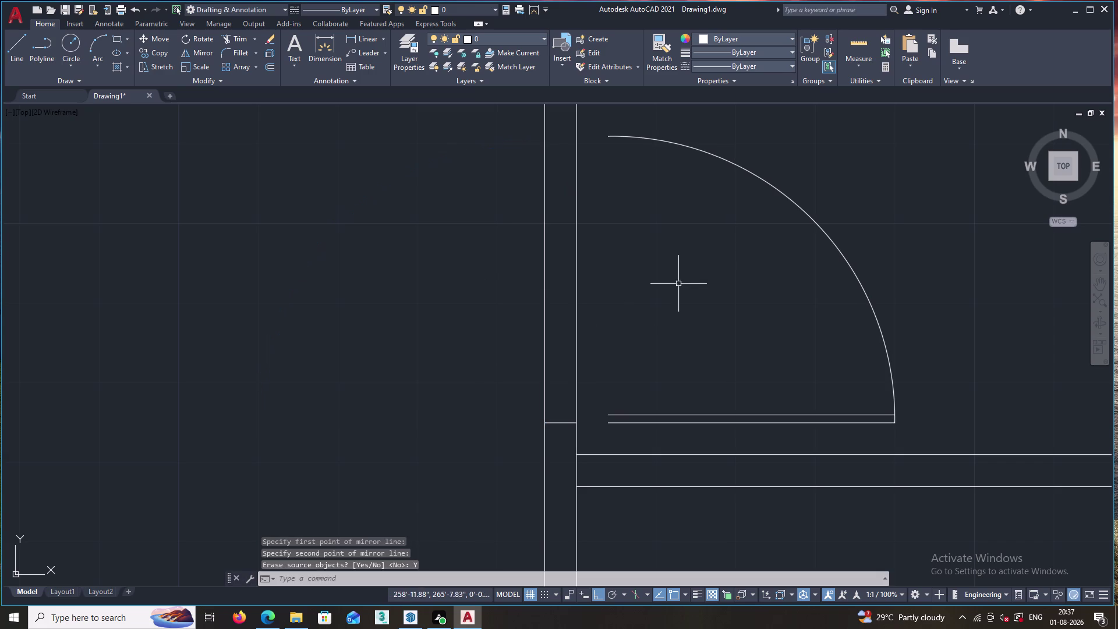
Move the flipped door arc and leaf from its leaf end onto the wall corner.
drag(792, 168, 714, 438)
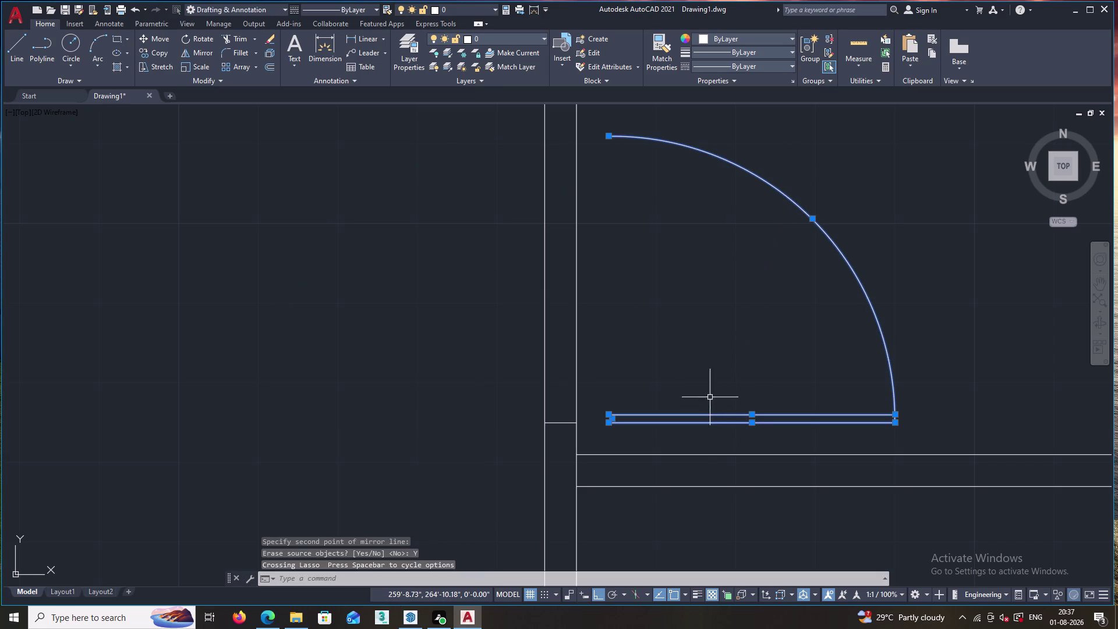
right_click(711, 366)
click(719, 181)
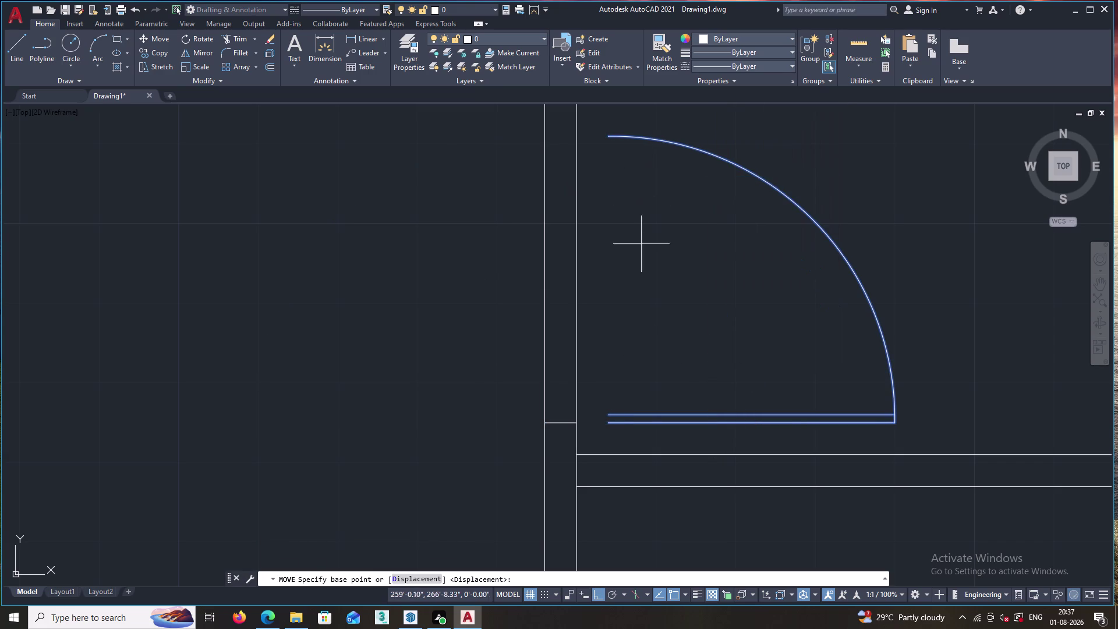
click(610, 423)
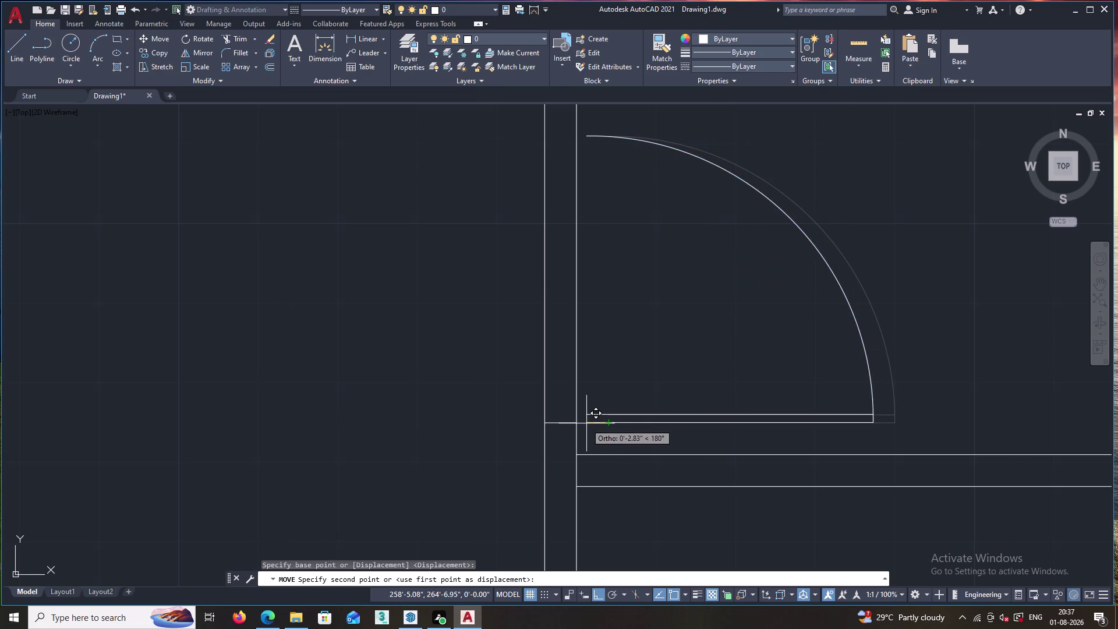
scroll(up, 3)
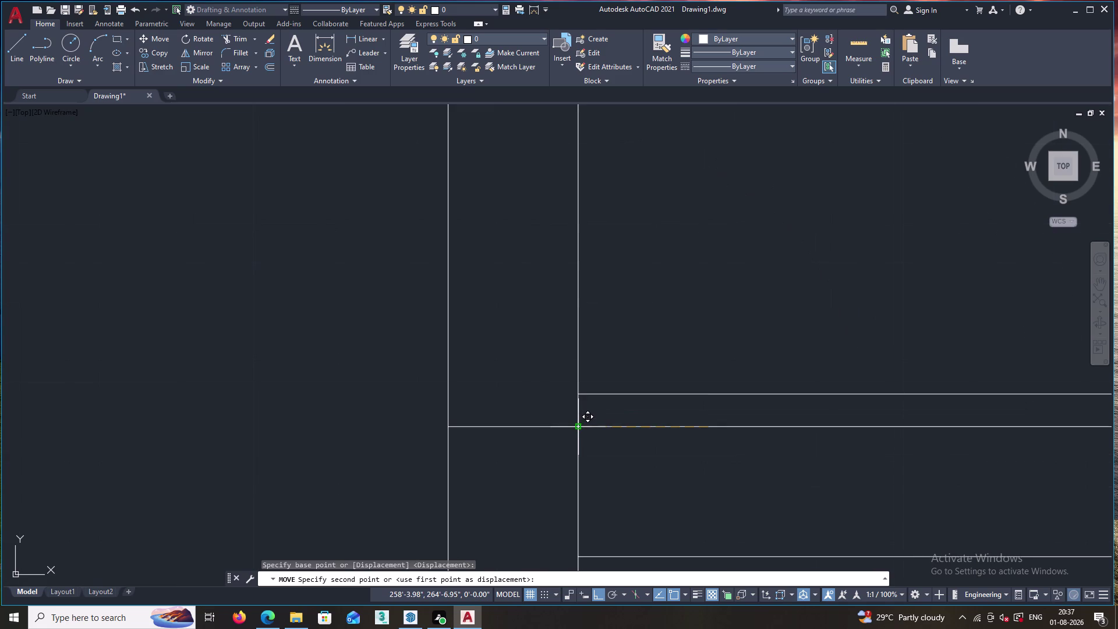
click(577, 428)
scroll(down, 3)
scroll(down, 3)
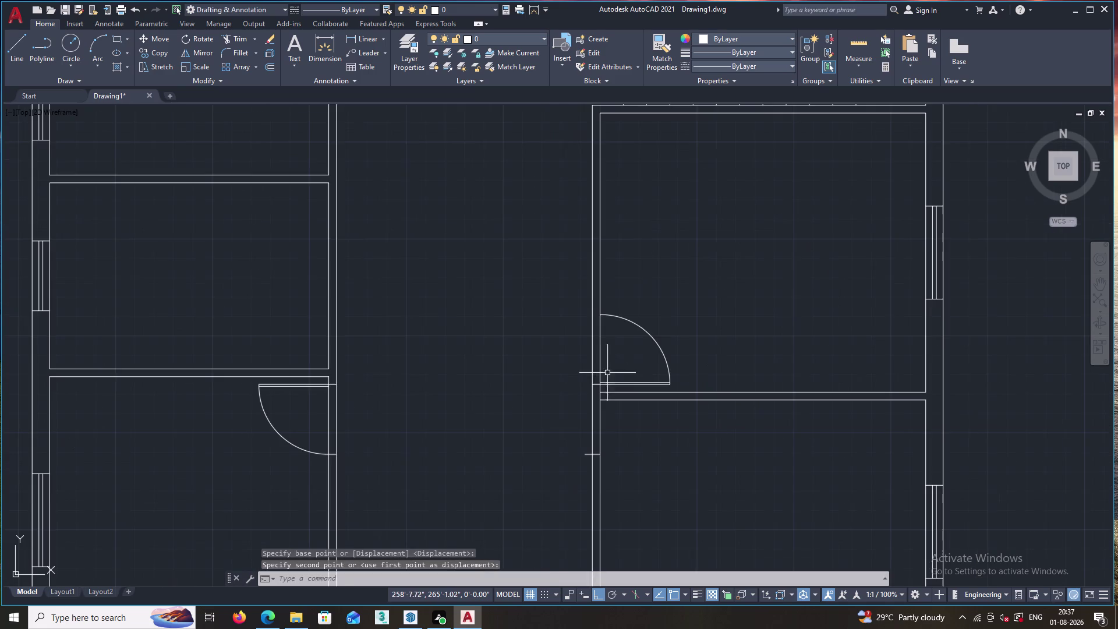
scroll(down, 3)
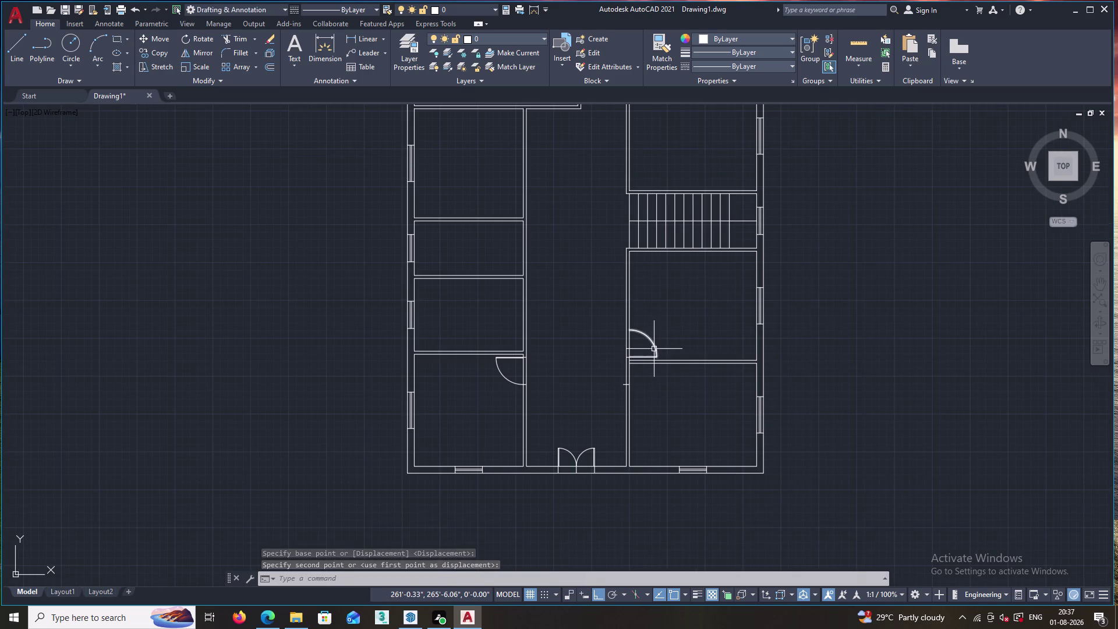
scroll(up, 3)
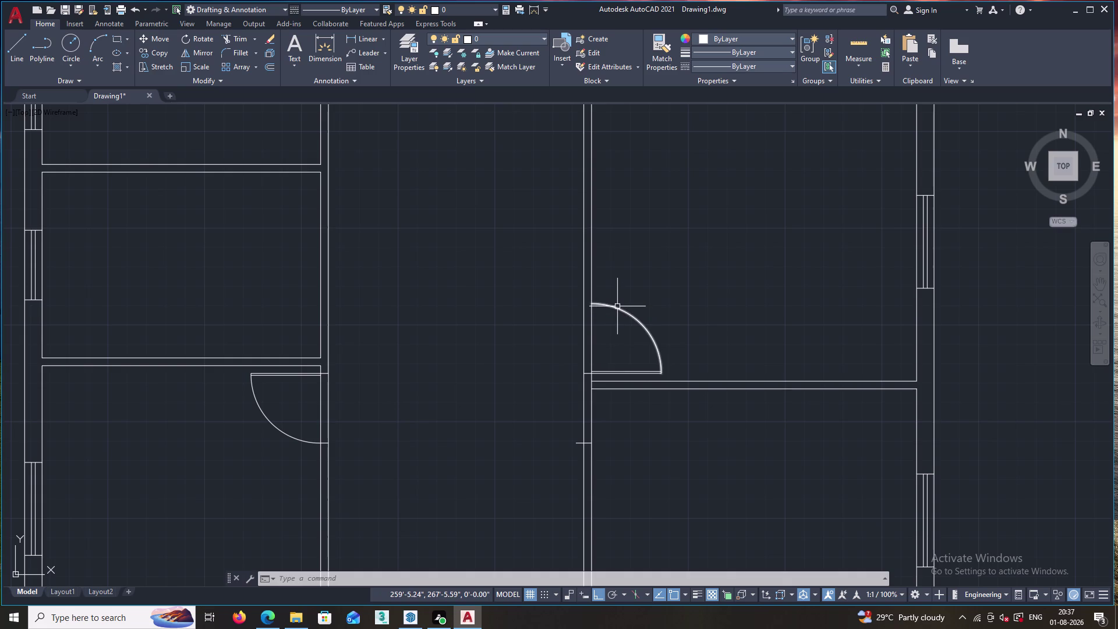
Draw a short line from the door arc's end to the outer wall edge.
key(l)
key(Return)
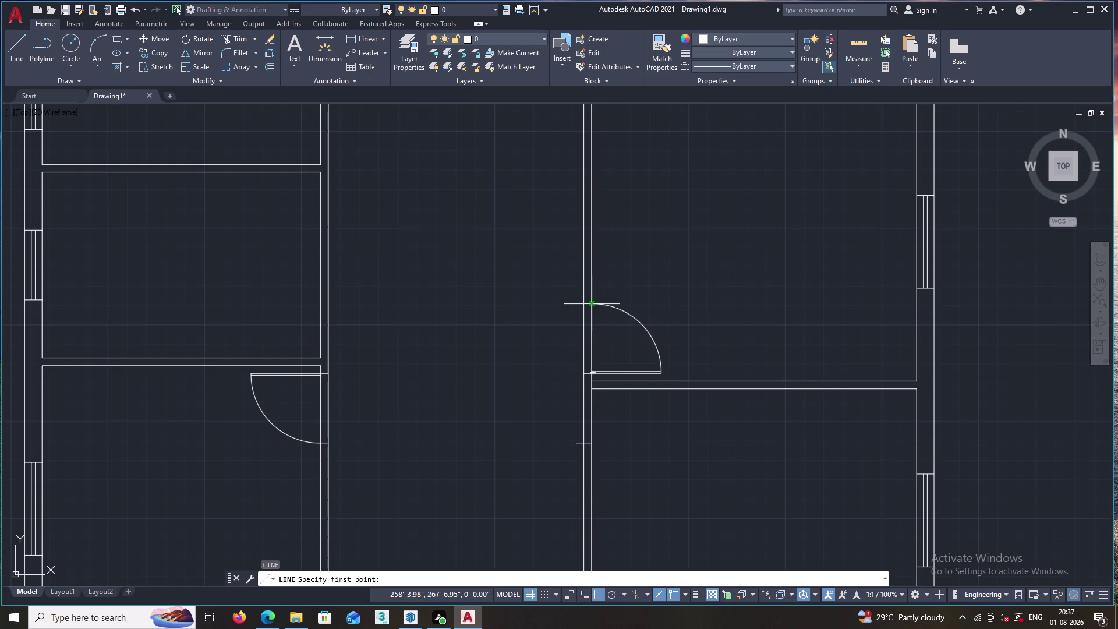
scroll(up, 3)
click(609, 297)
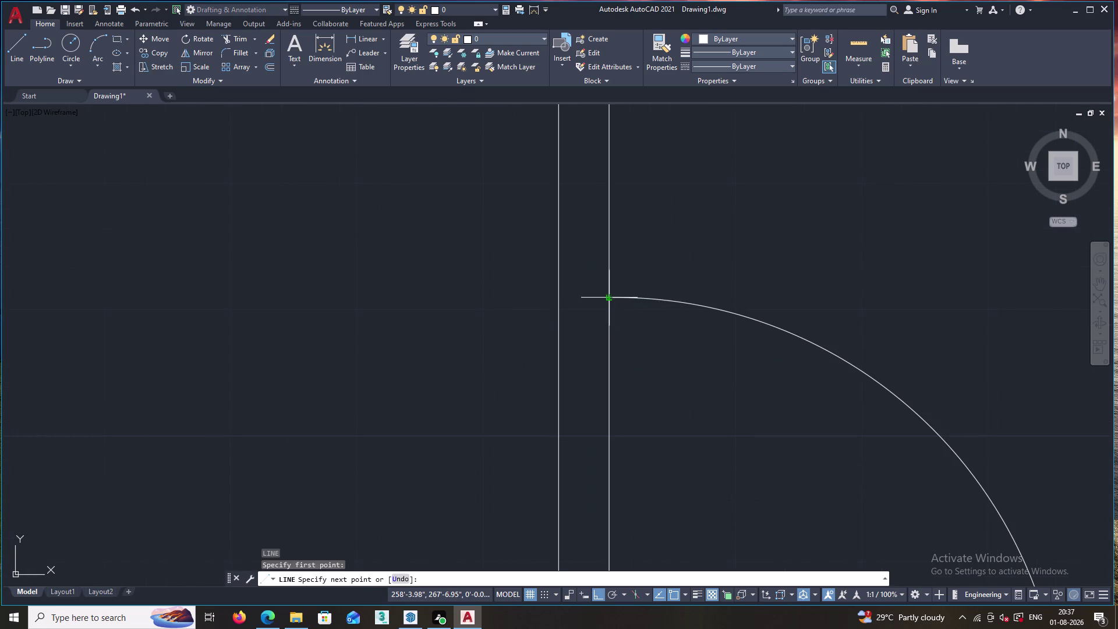
click(558, 299)
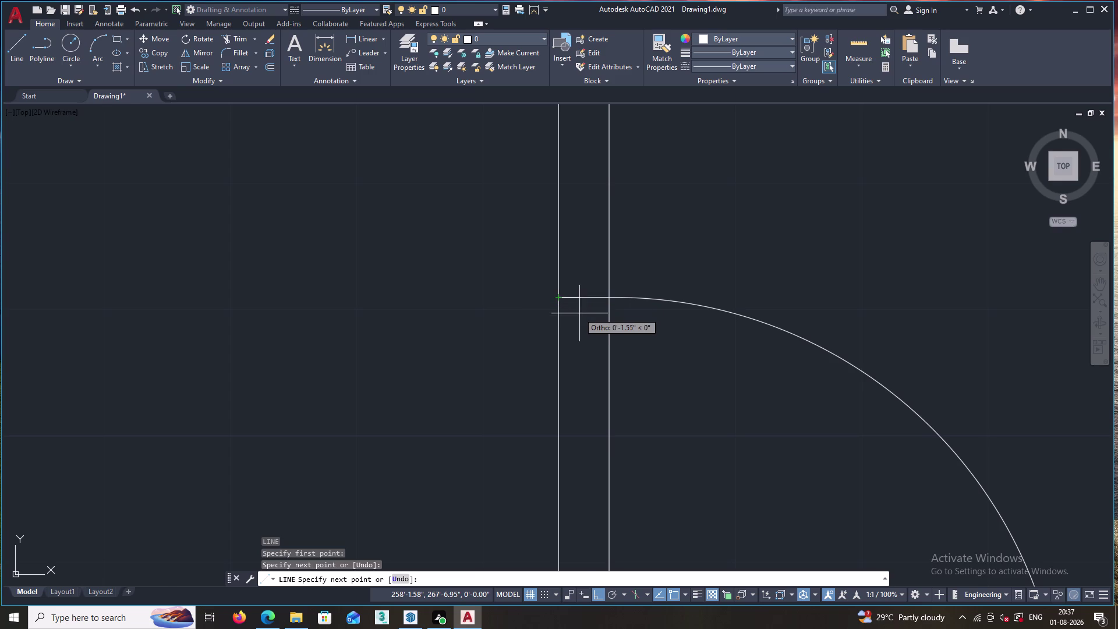
scroll(down, 3)
scroll(down, 3)
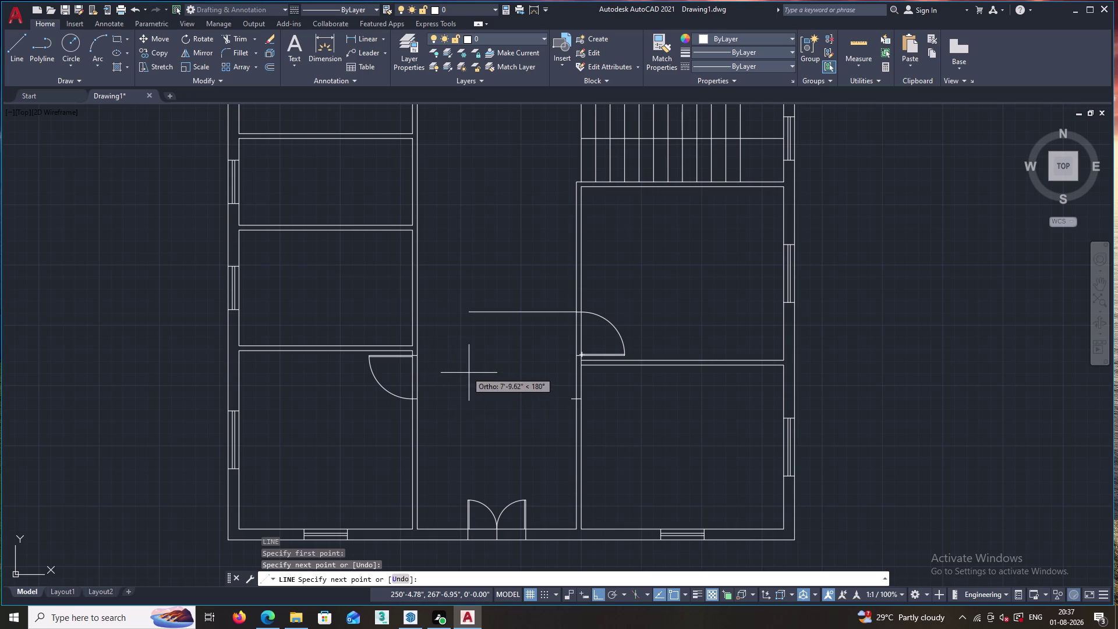
key(Escape)
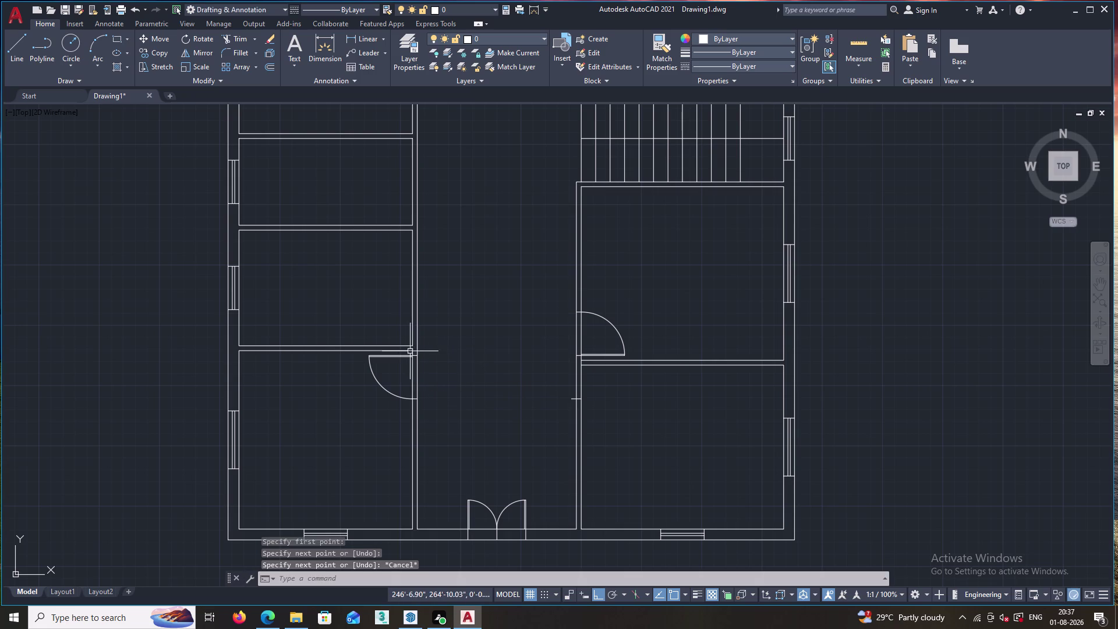
Pan the plan upward past the stairs to bring the top-left room into view.
scroll(up, 3)
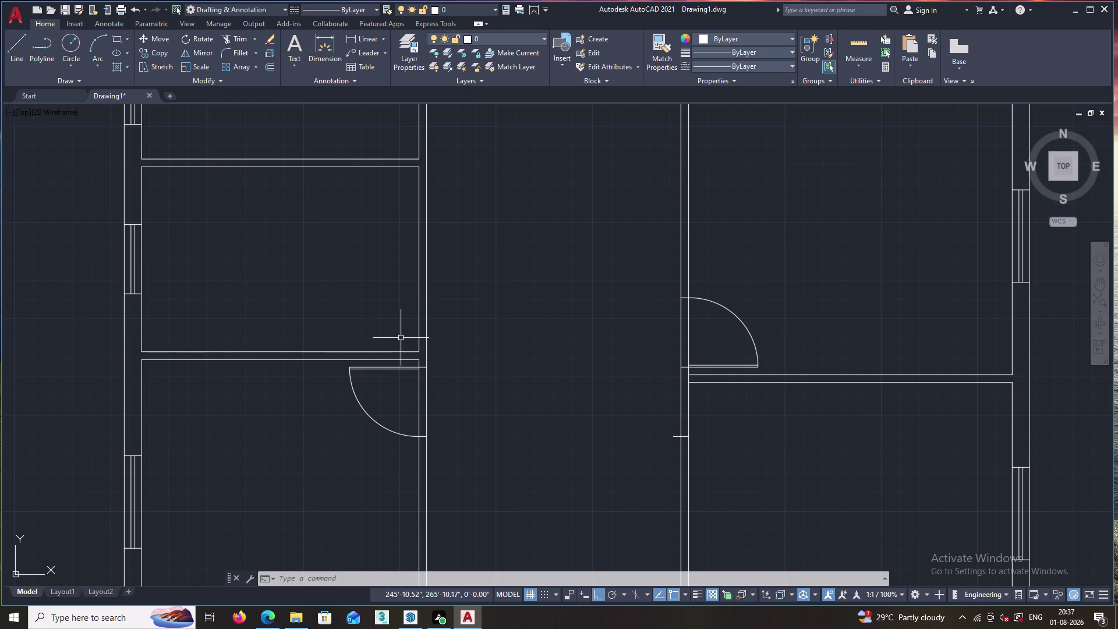
middle_drag(422, 268, 450, 438)
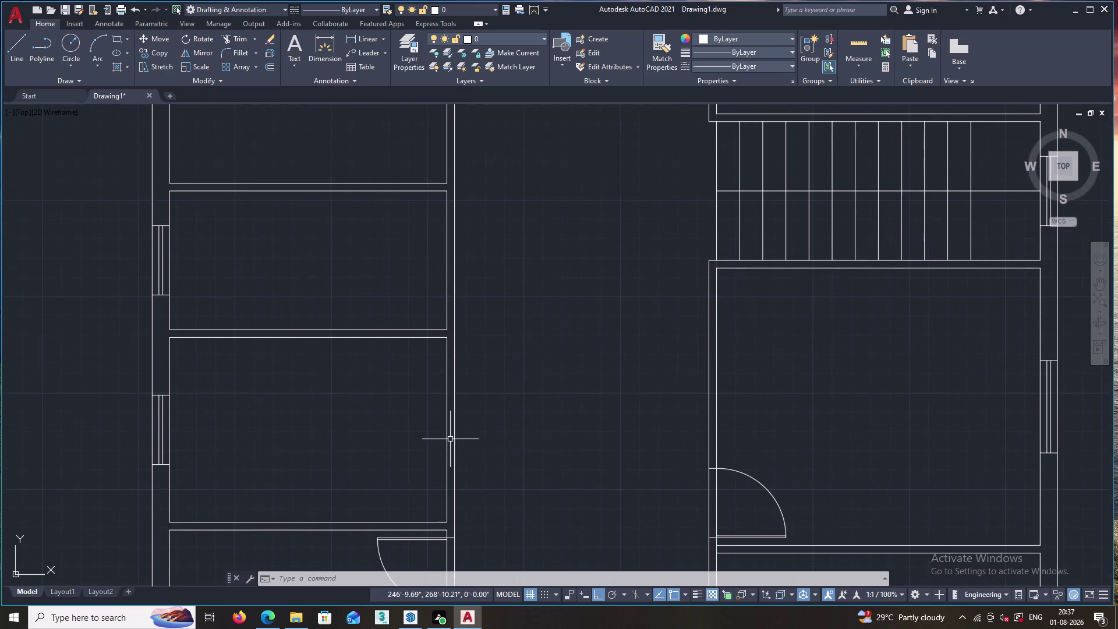
middle_drag(446, 324, 452, 449)
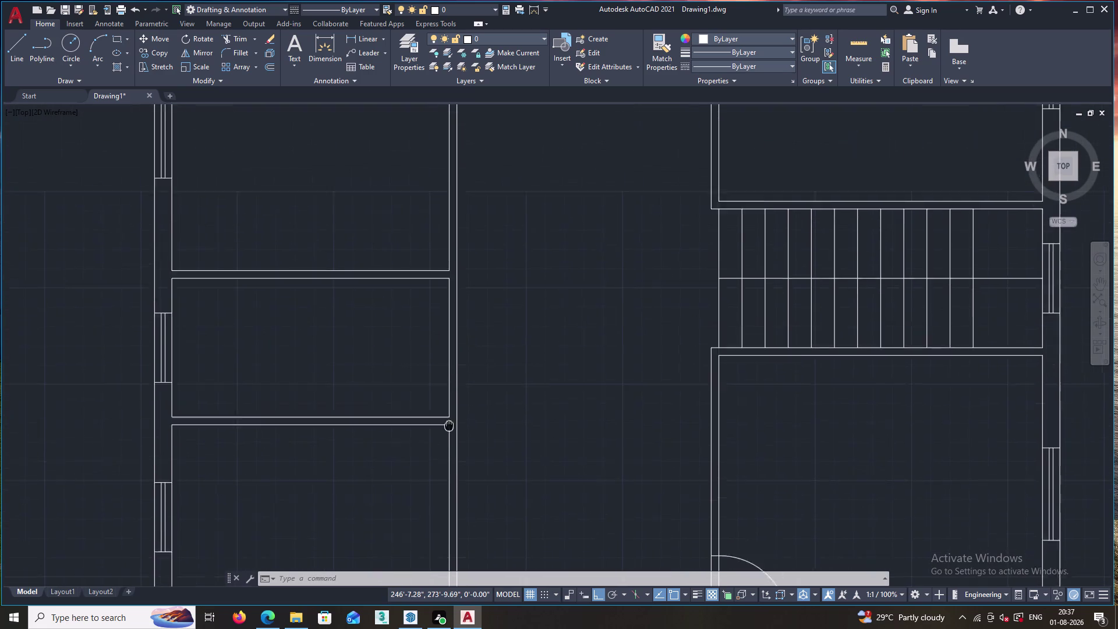
middle_drag(452, 449, 456, 484)
scroll(down, 3)
middle_drag(461, 466, 465, 435)
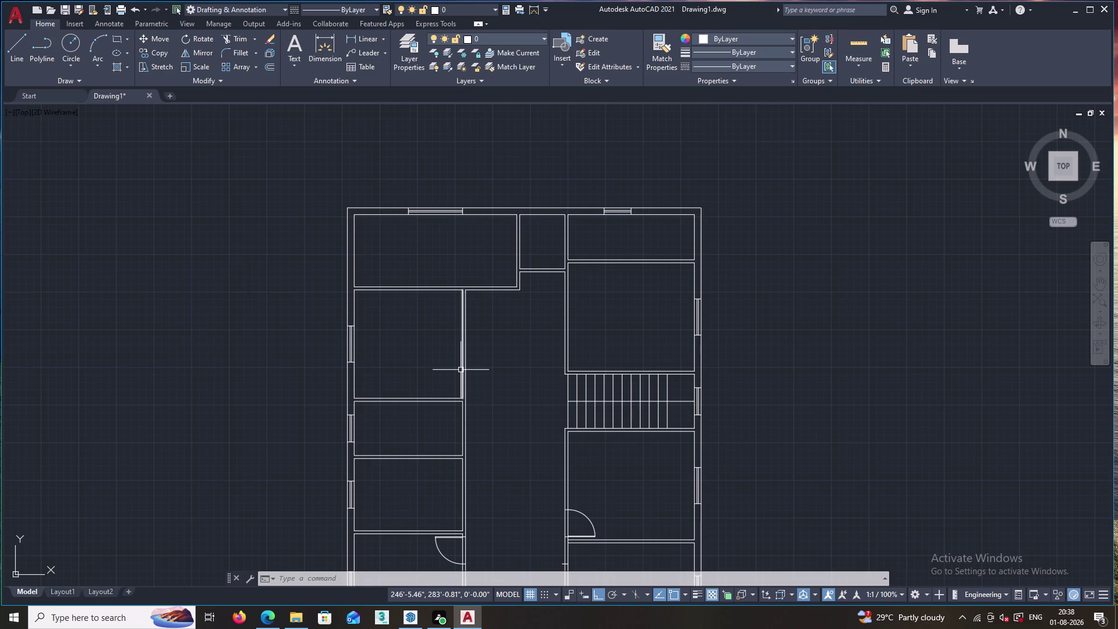
scroll(up, 3)
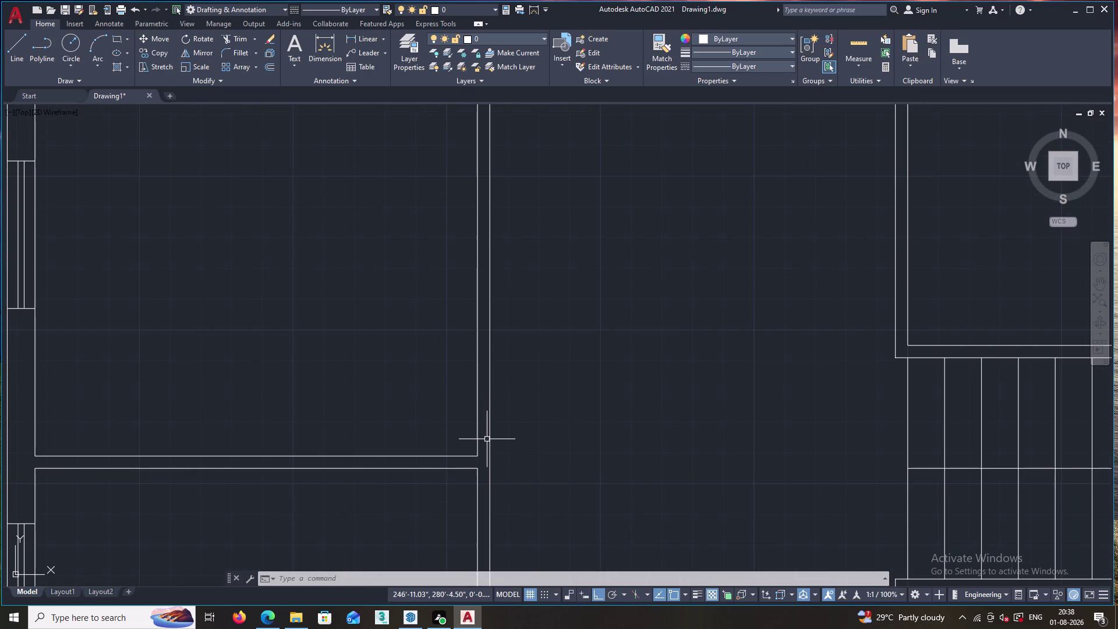
Draw a wall-closing line tracked 4 units from the corner, perpendicular to the opposite face.
key(l)
key(Return)
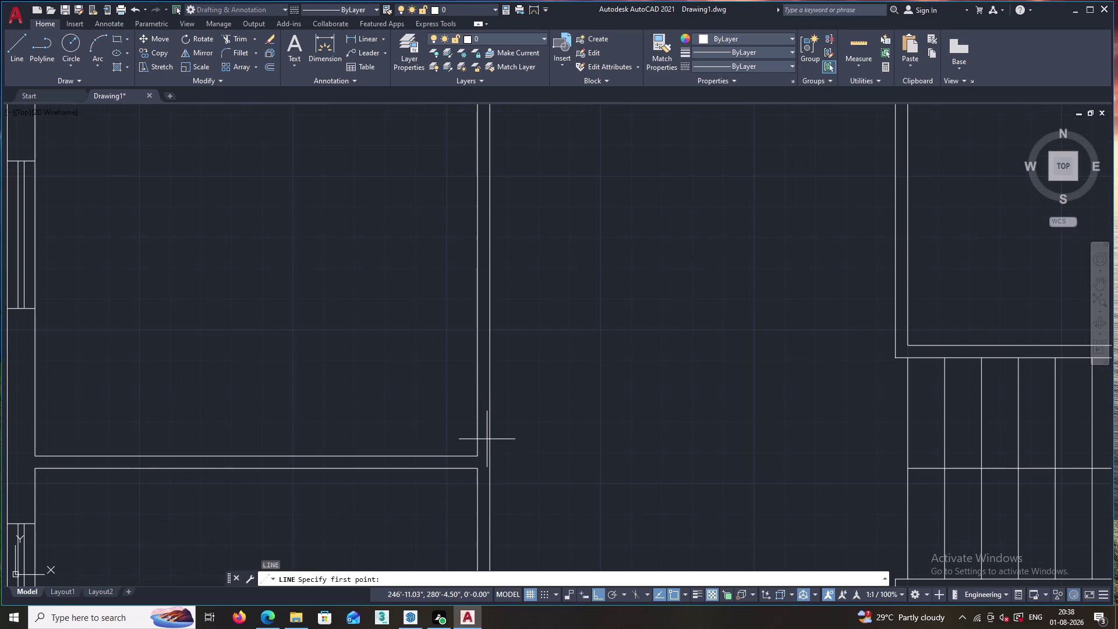
key(t)
key(k)
key(Return)
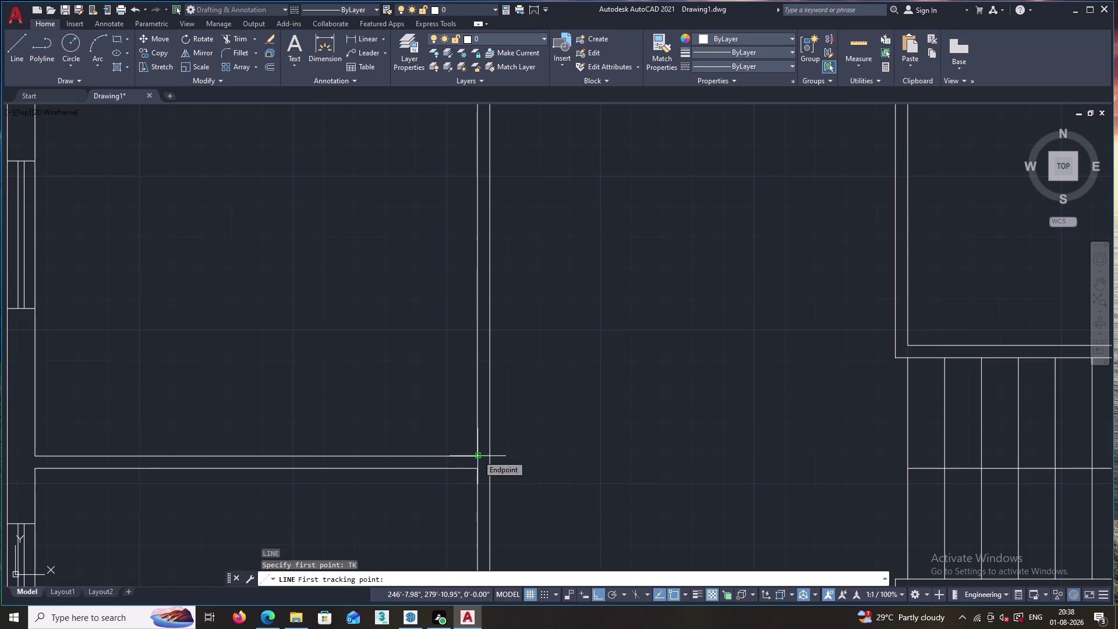
click(478, 455)
key(4)
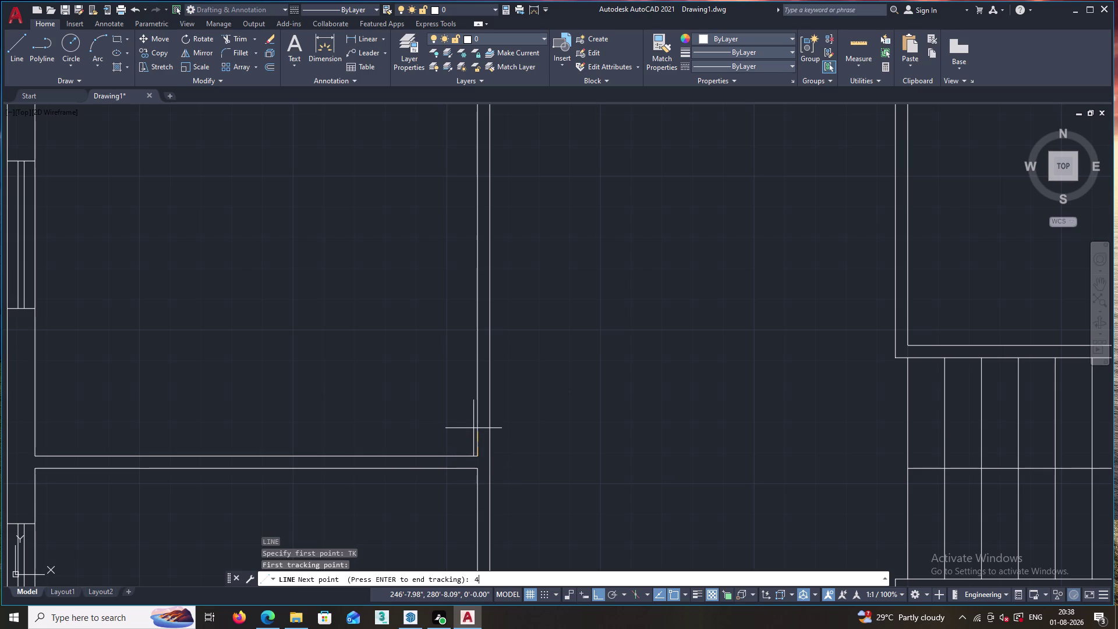
key(Return)
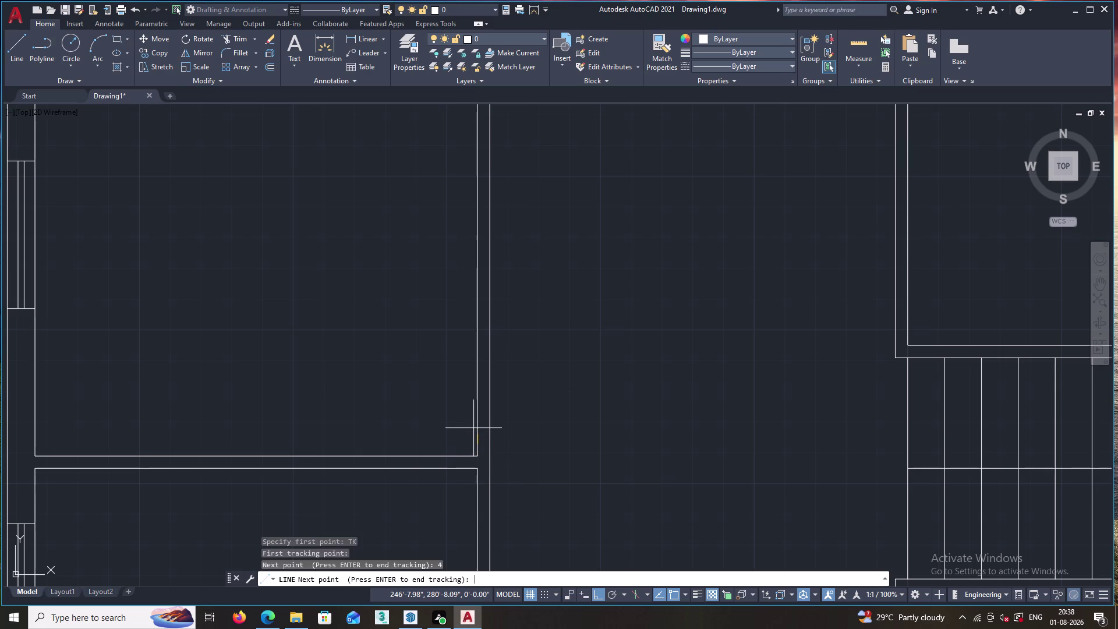
key(Return)
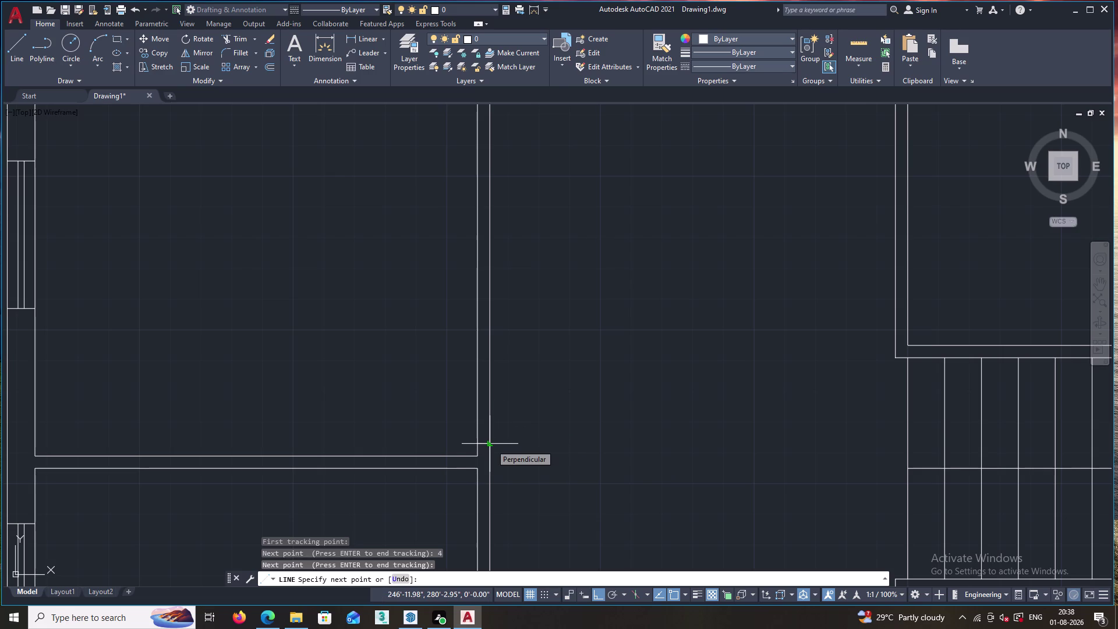
click(491, 445)
key(Escape)
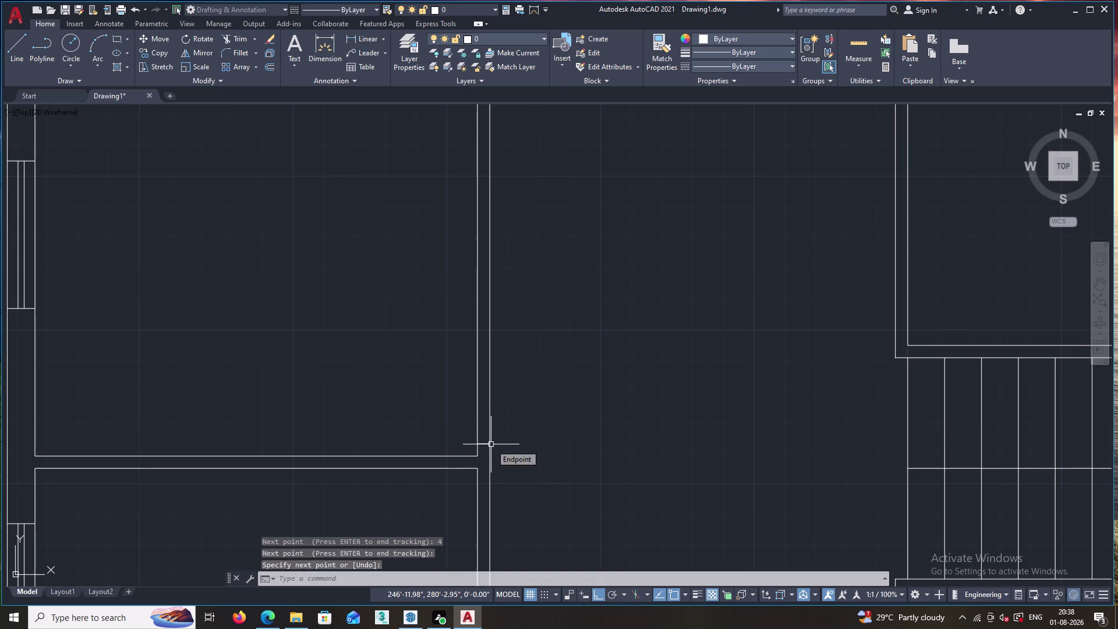
Cancel an offset, then pan to the door swing and select its arc and leaf.
key(o)
key(Return)
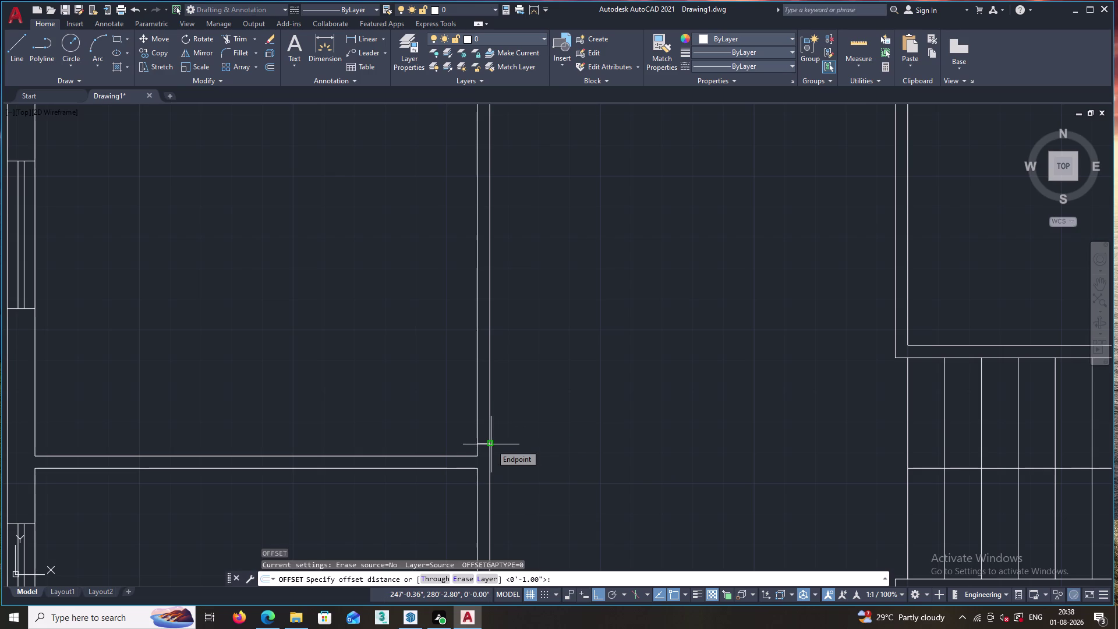
key(Escape)
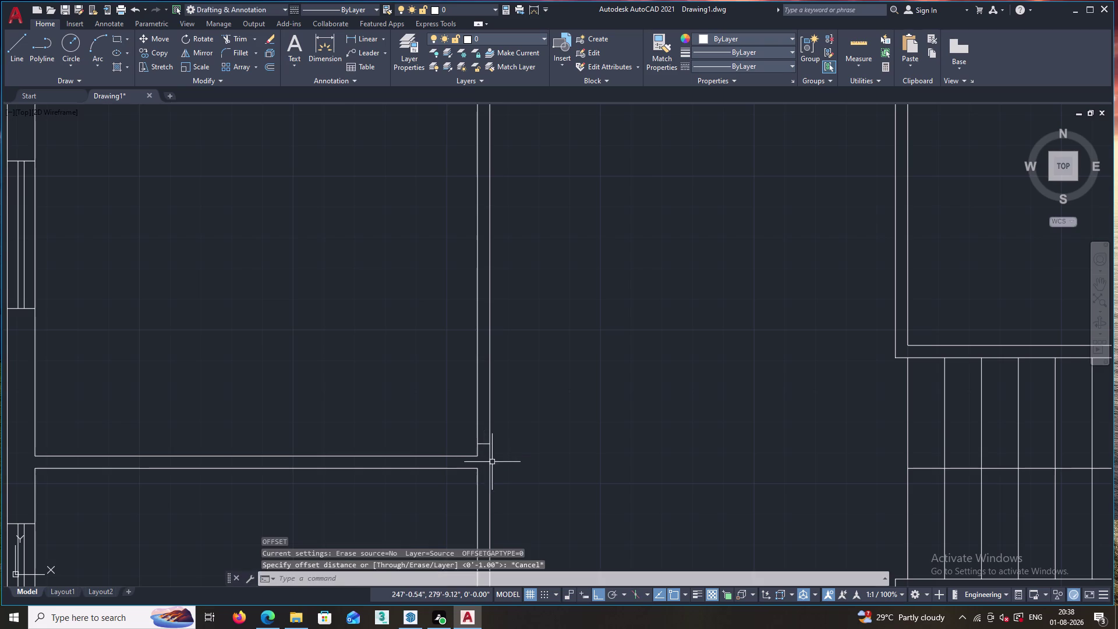
middle_drag(512, 465, 470, 188)
middle_drag(482, 312, 478, 174)
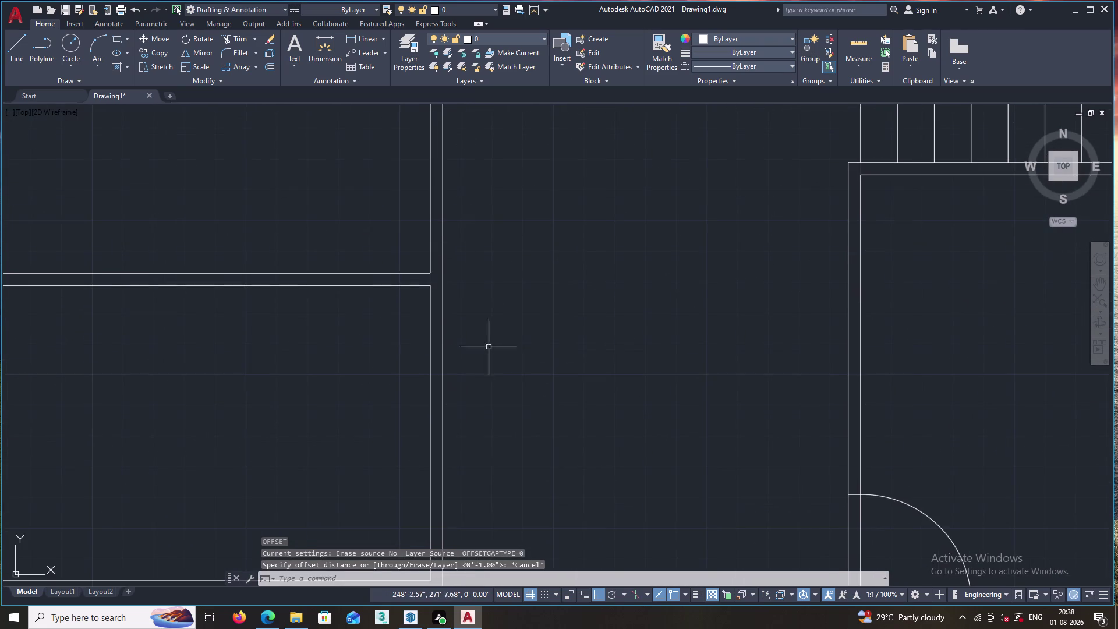
middle_drag(498, 371, 491, 134)
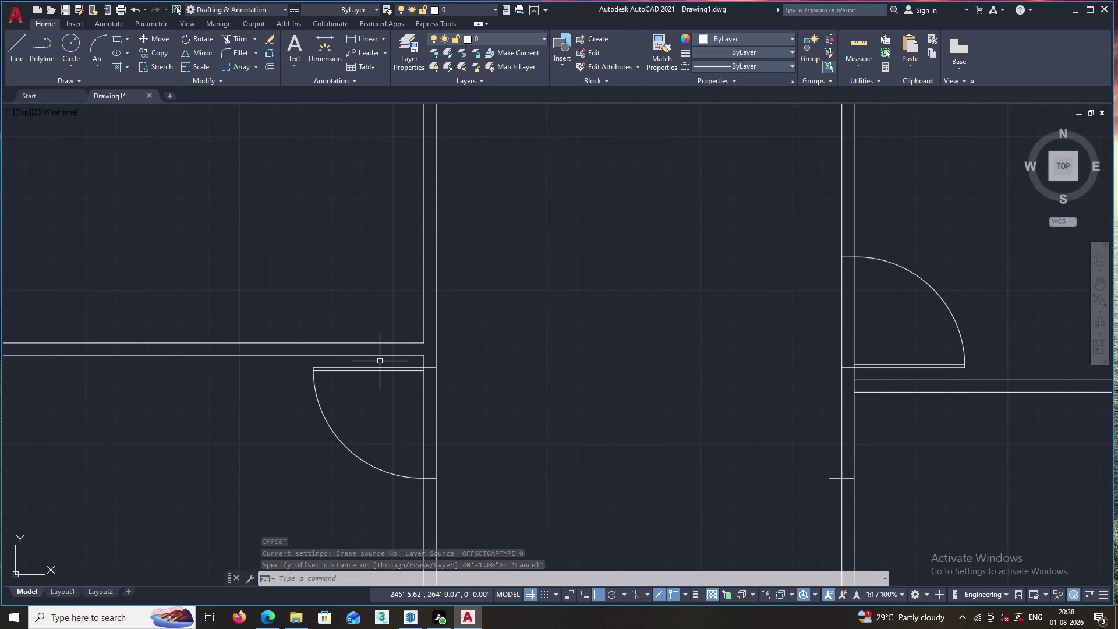
drag(380, 361, 334, 456)
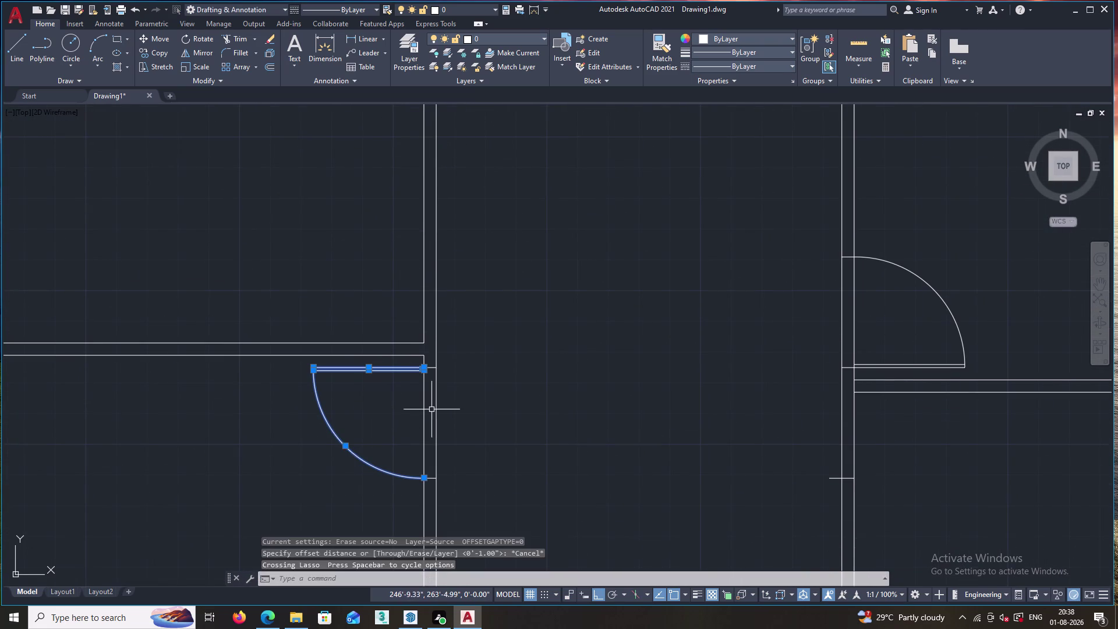
Copy the door swing from its hinge corner to the opening in the wall above.
click(429, 477)
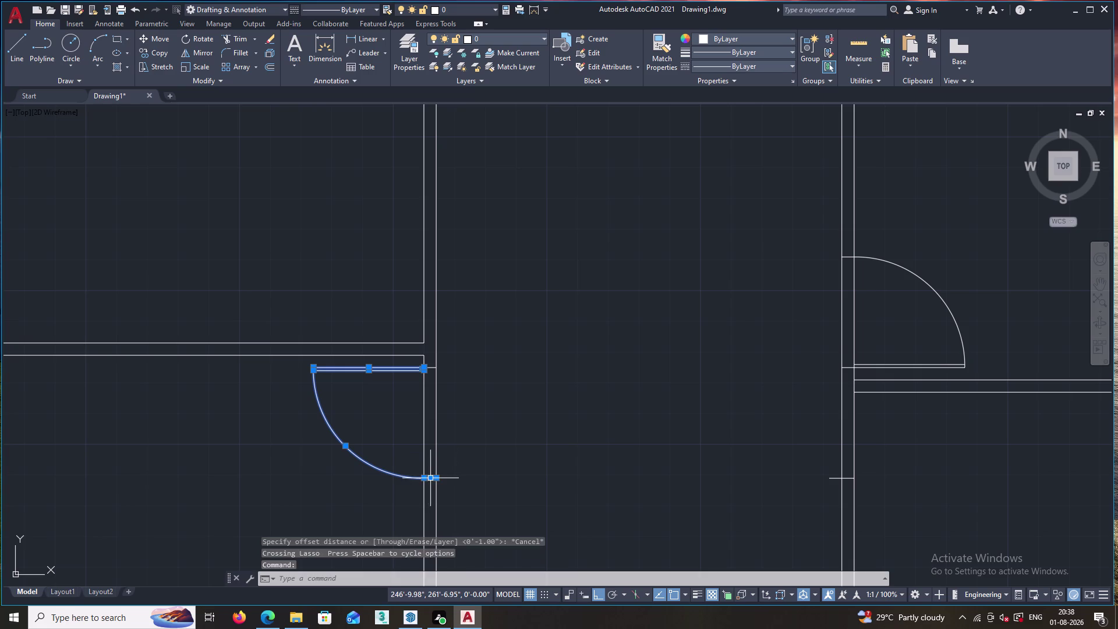
right_click(469, 400)
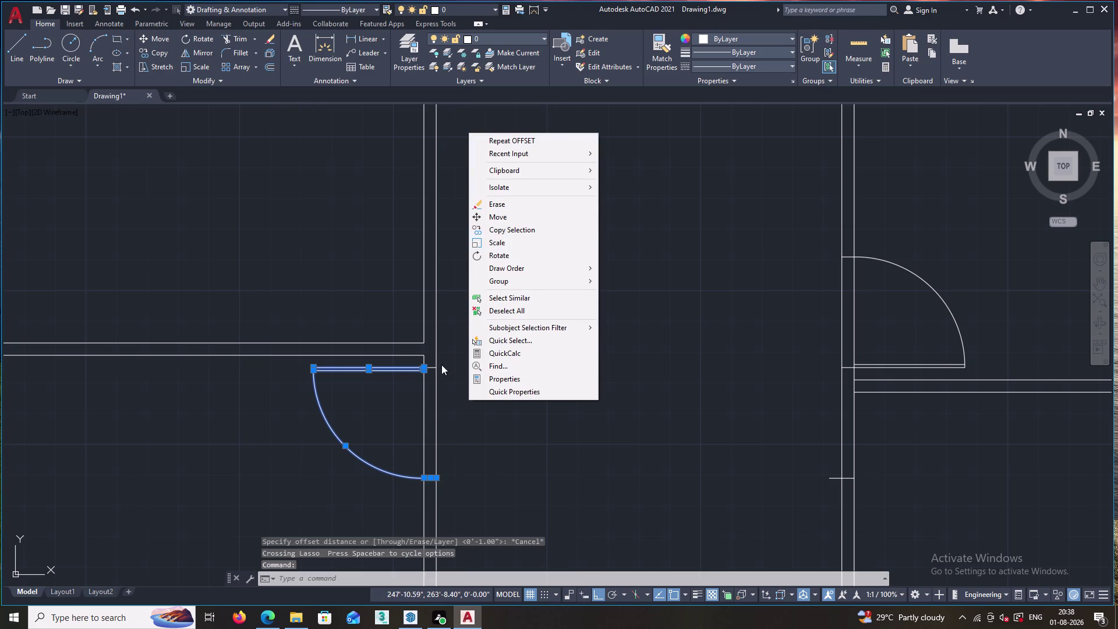
click(489, 231)
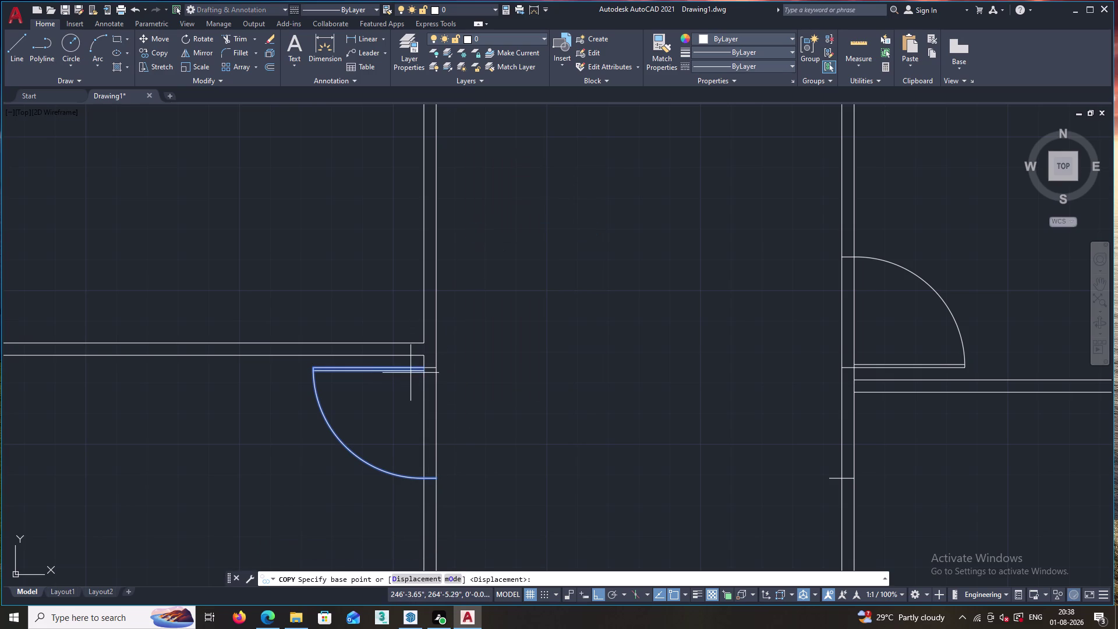
scroll(up, 3)
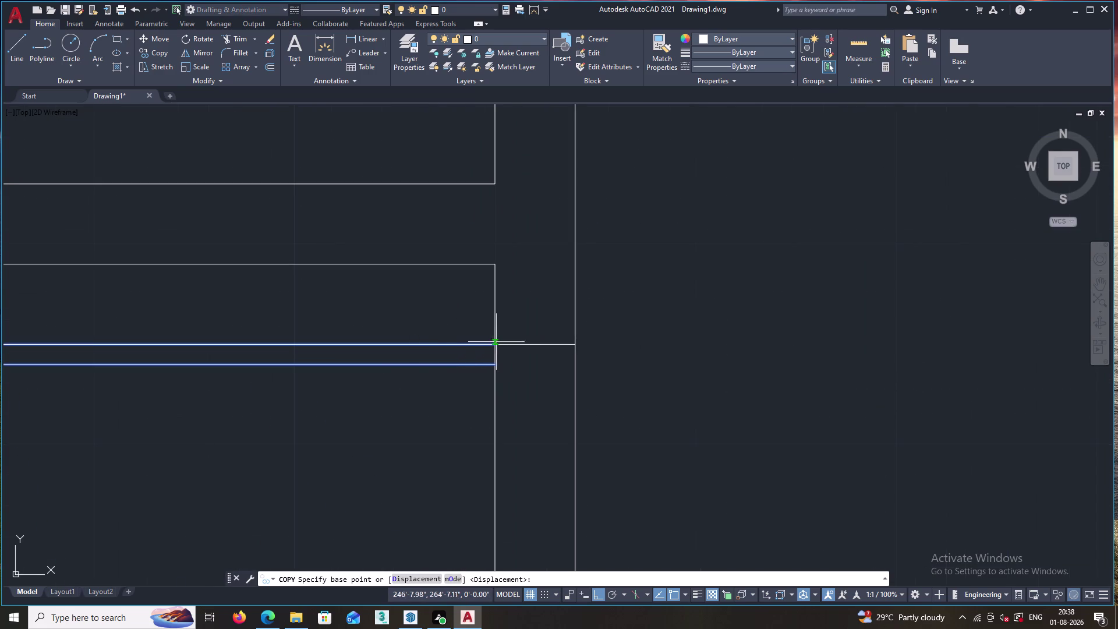
click(496, 345)
scroll(down, 3)
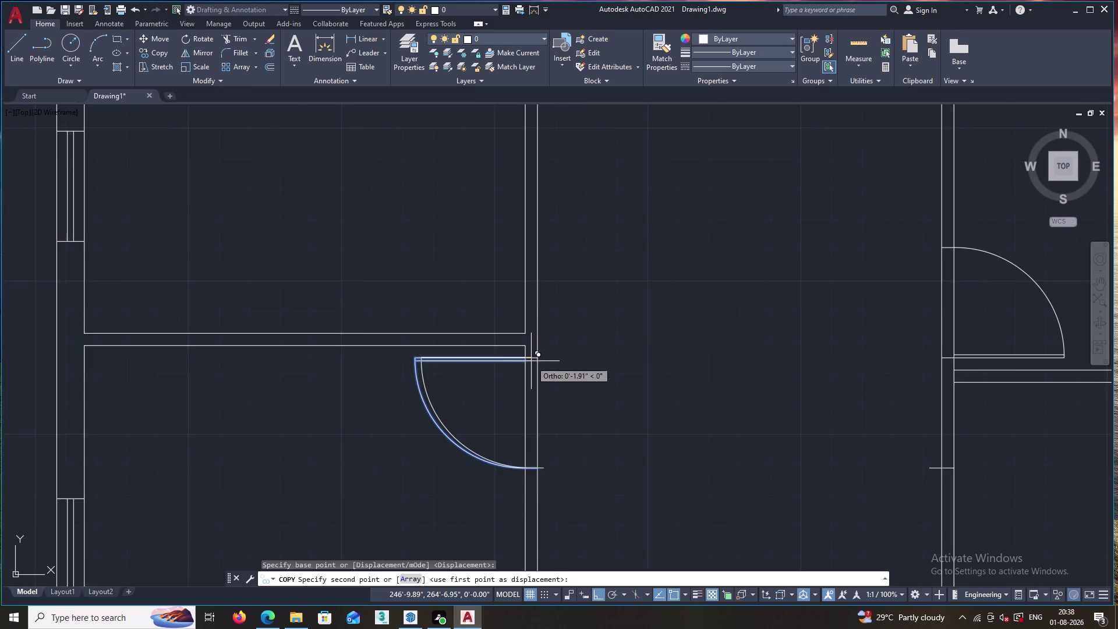
scroll(down, 3)
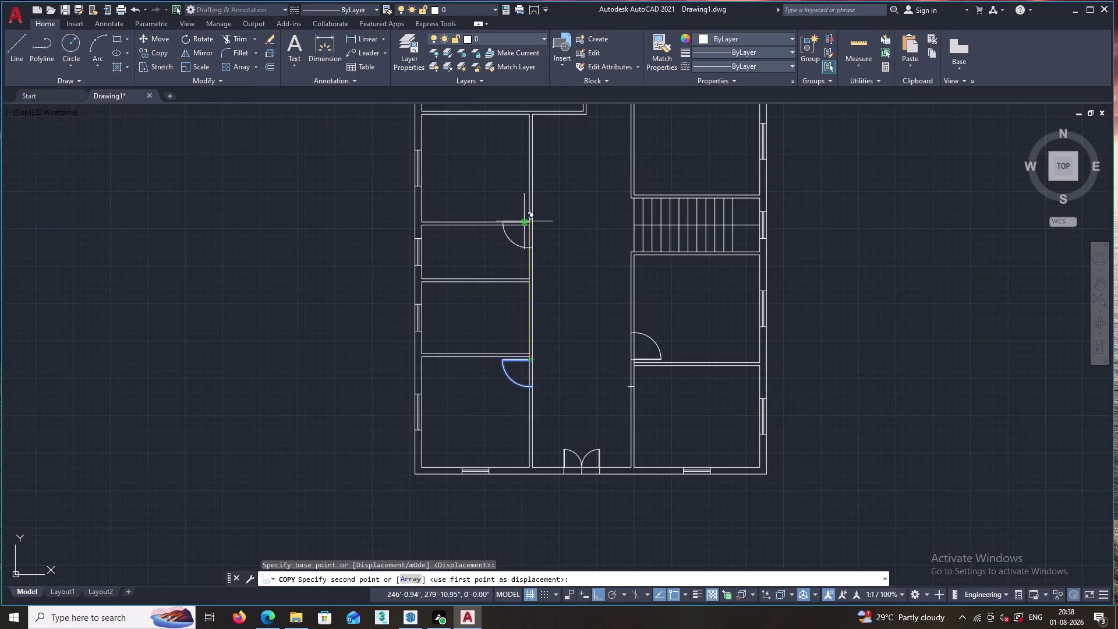
scroll(up, 3)
scroll(up, 3)
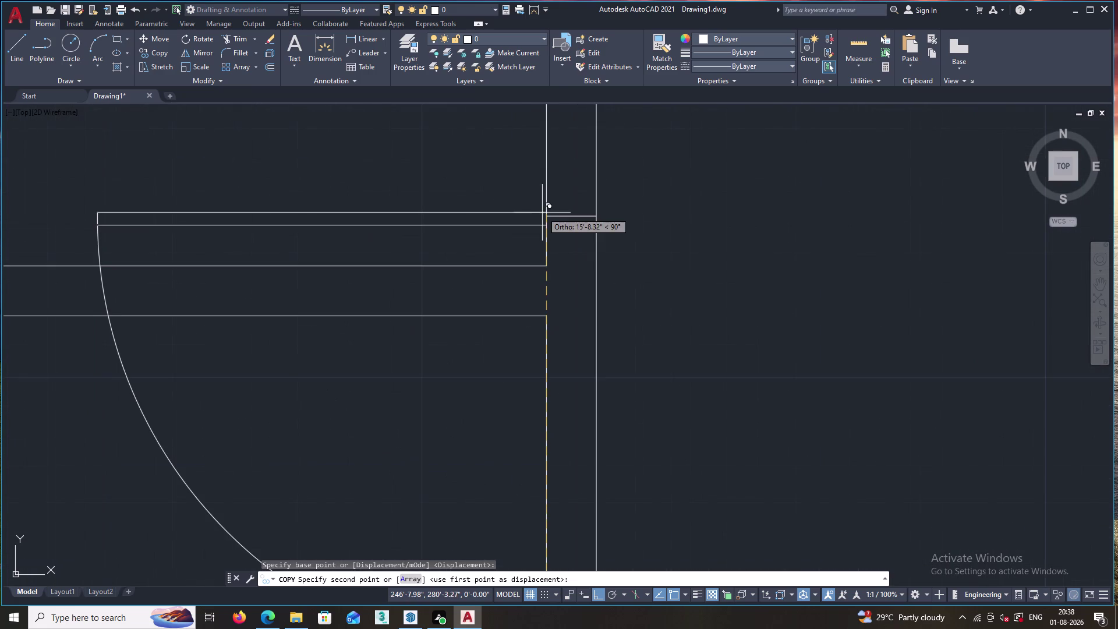
click(548, 215)
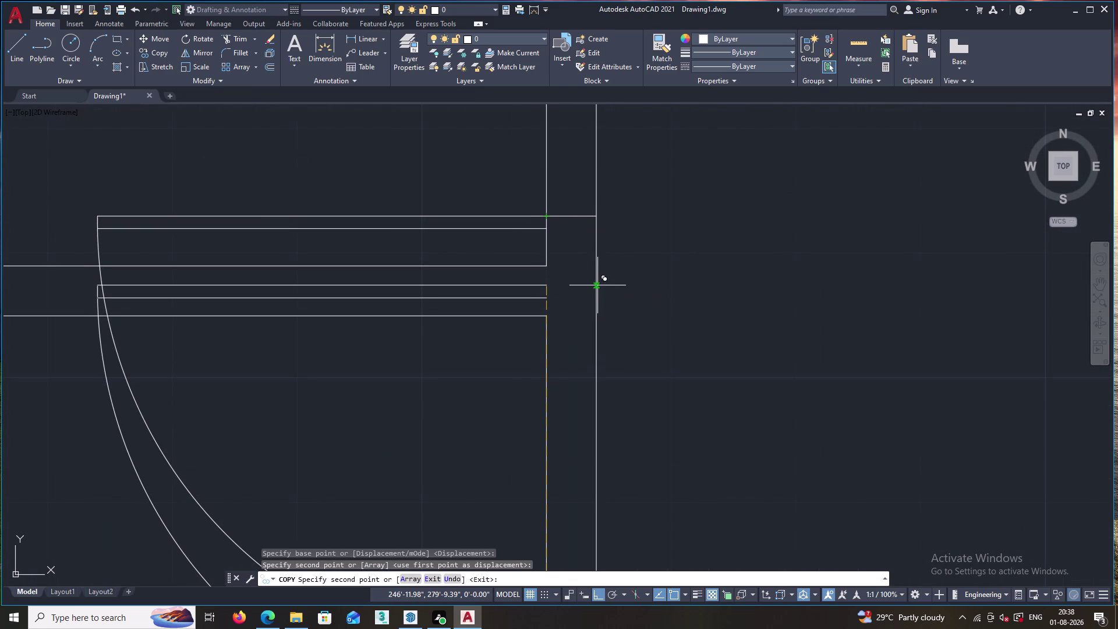
key(Escape)
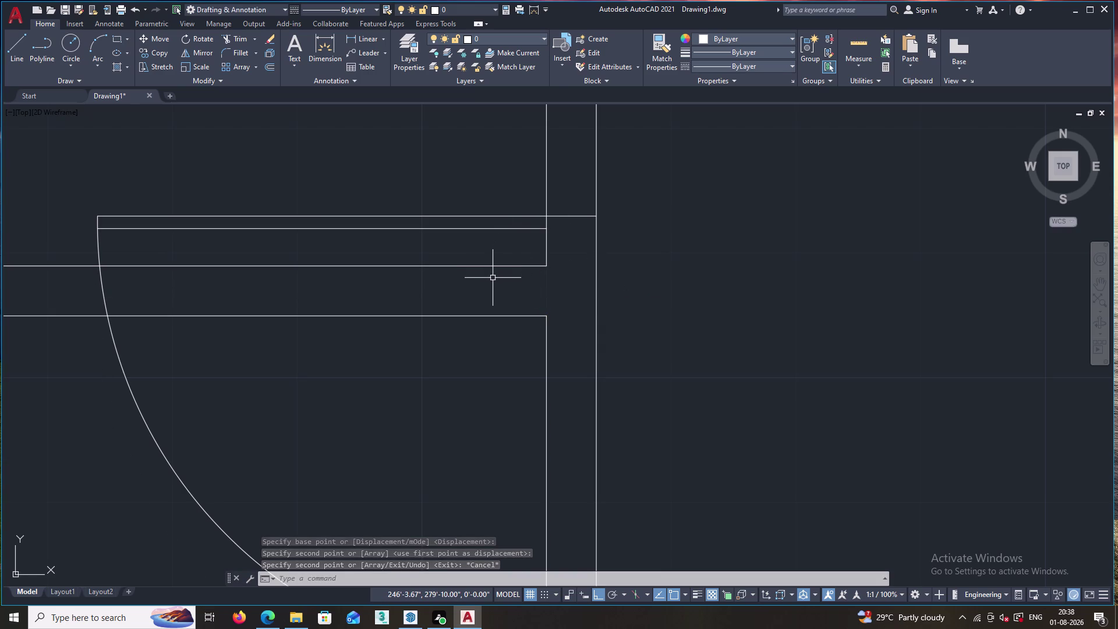
key(c)
key(Escape)
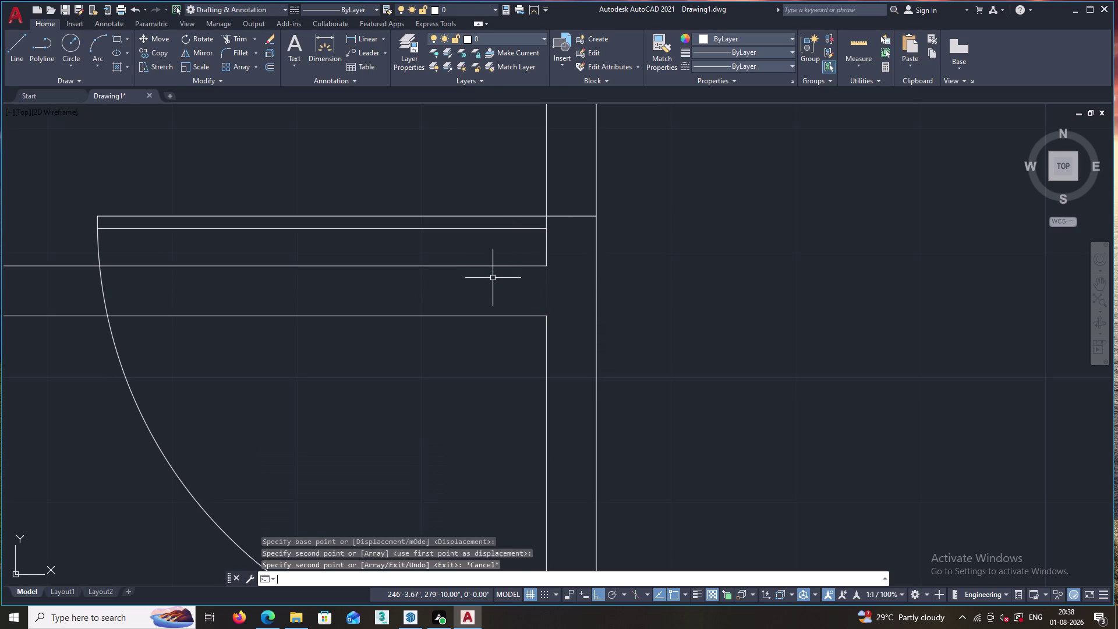
Select the copied door's two leaf lines and its arc.
click(423, 205)
drag(423, 218, 418, 228)
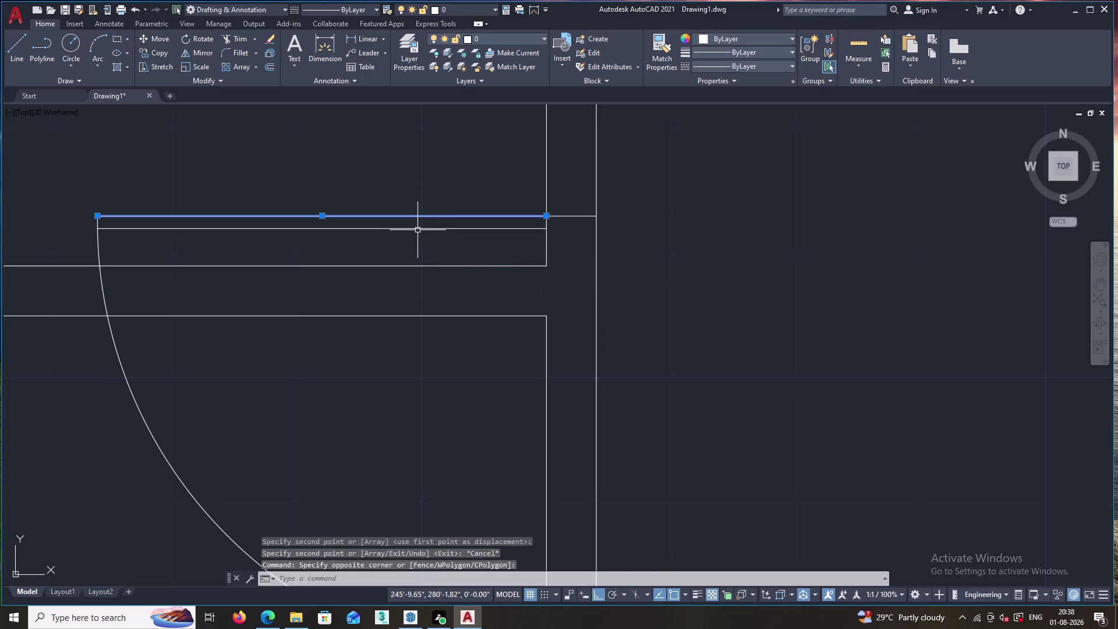
click(418, 228)
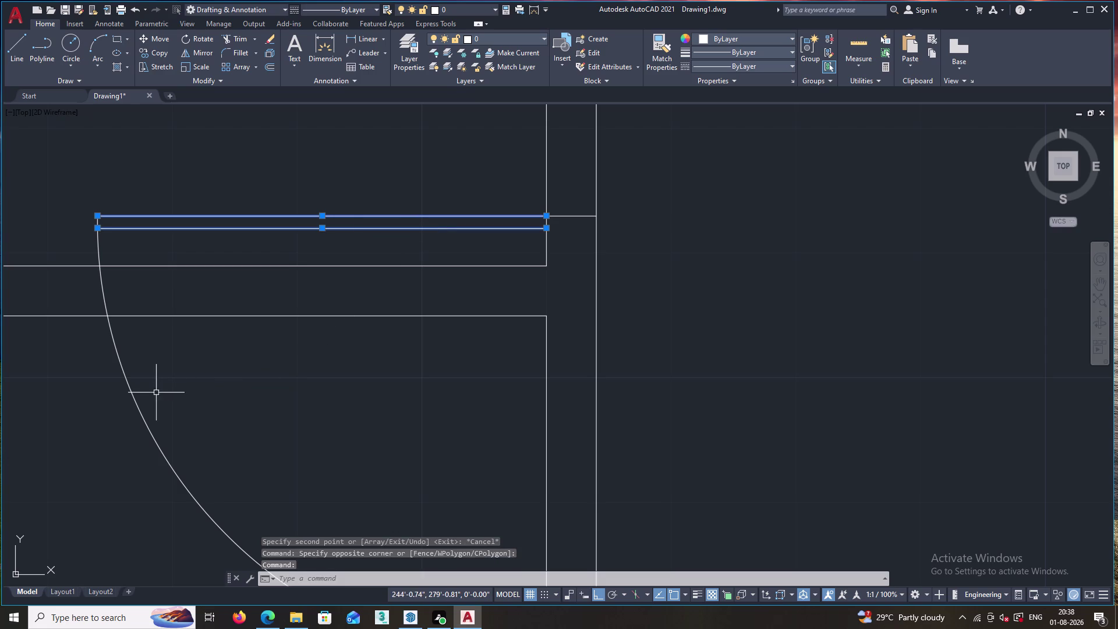
click(131, 391)
middle_drag(180, 389, 188, 363)
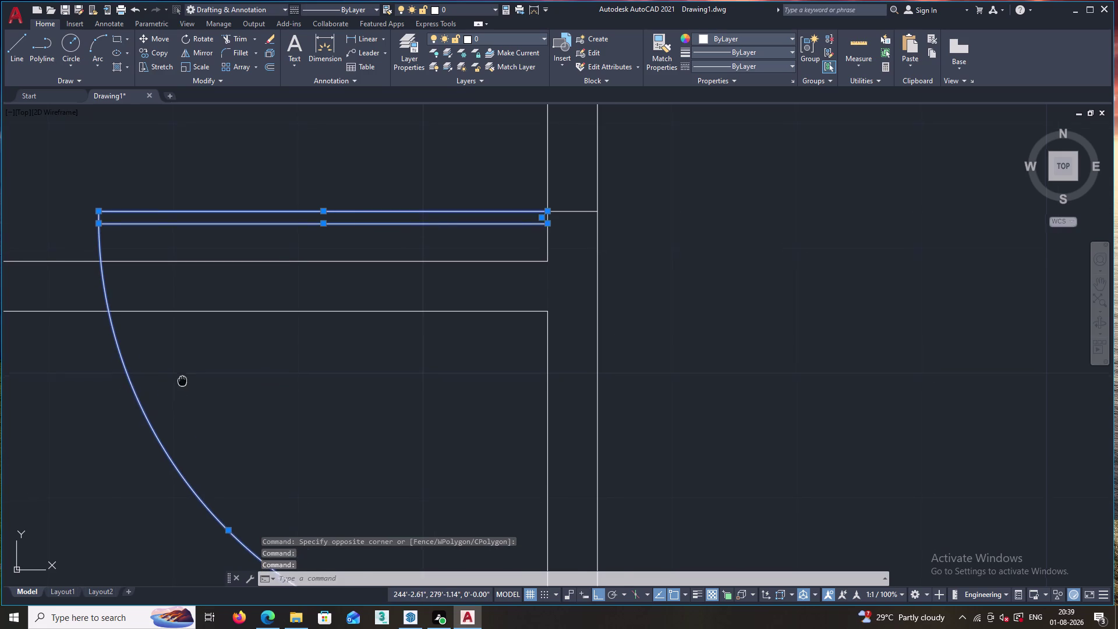
middle_drag(188, 364, 244, 204)
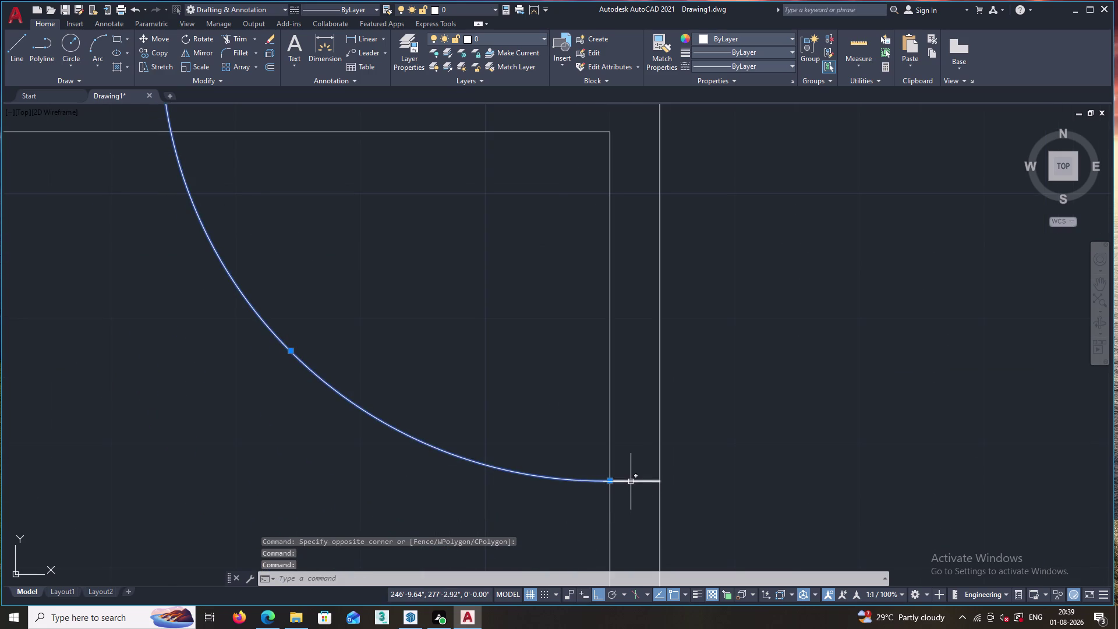
double_click(631, 481)
middle_drag(554, 420, 549, 579)
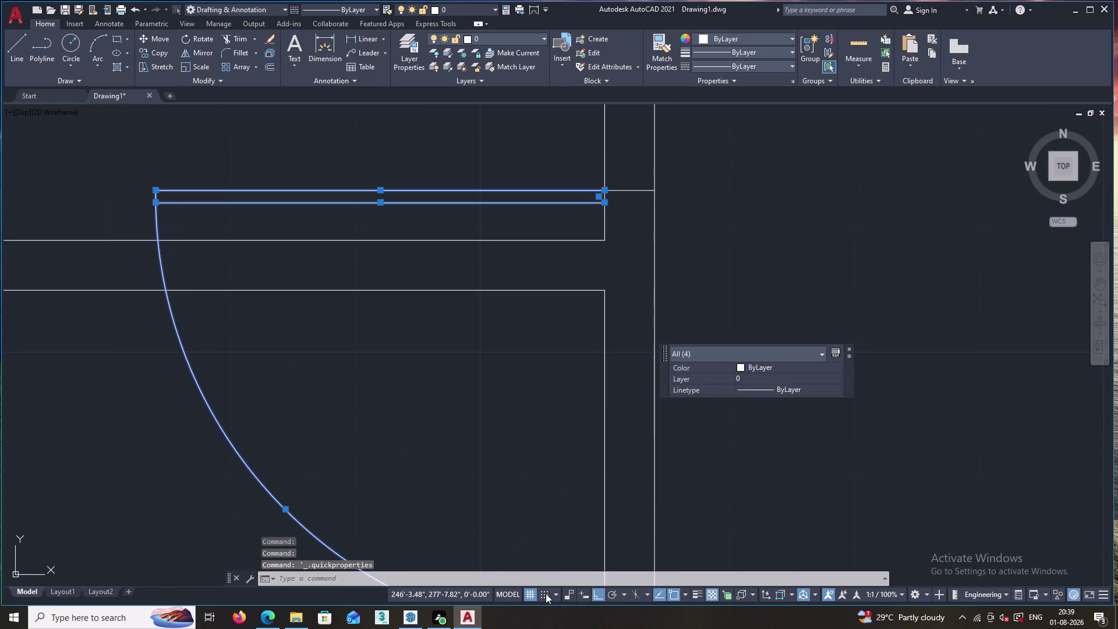
Mirror the door across a horizontal line along its leaf, erasing the original.
text(MI)
key(Return)
middle_drag(504, 505, 505, 628)
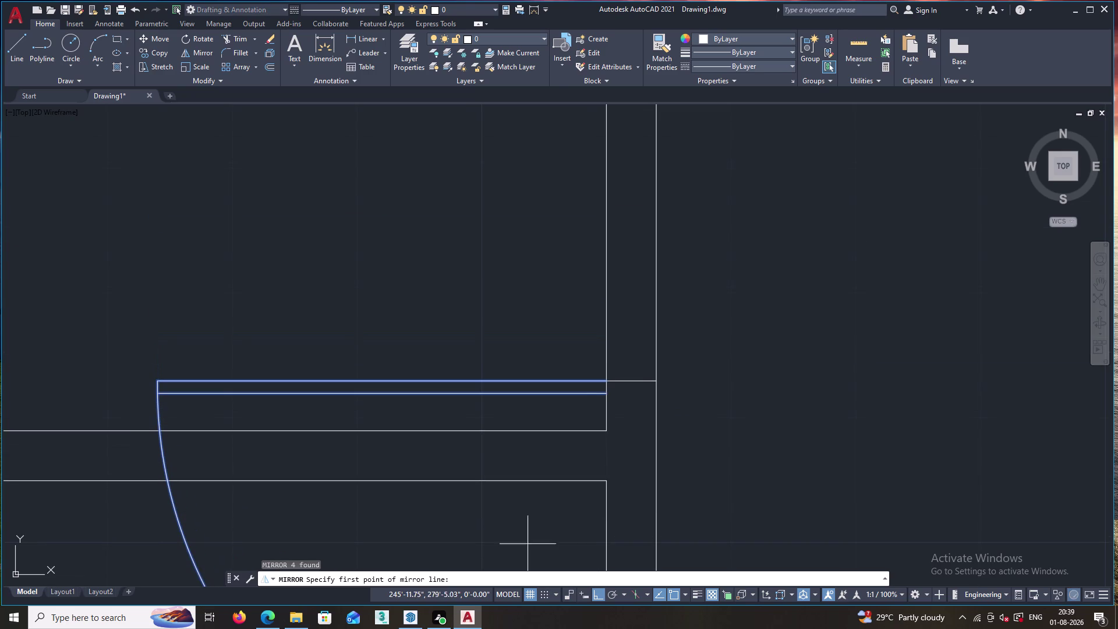
click(608, 379)
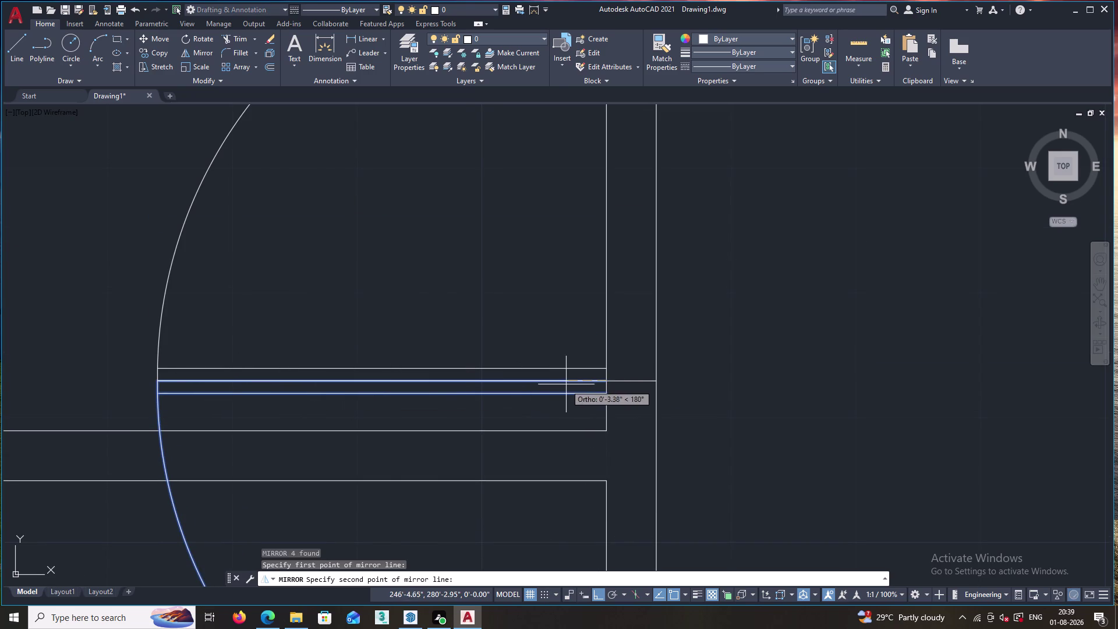
click(159, 381)
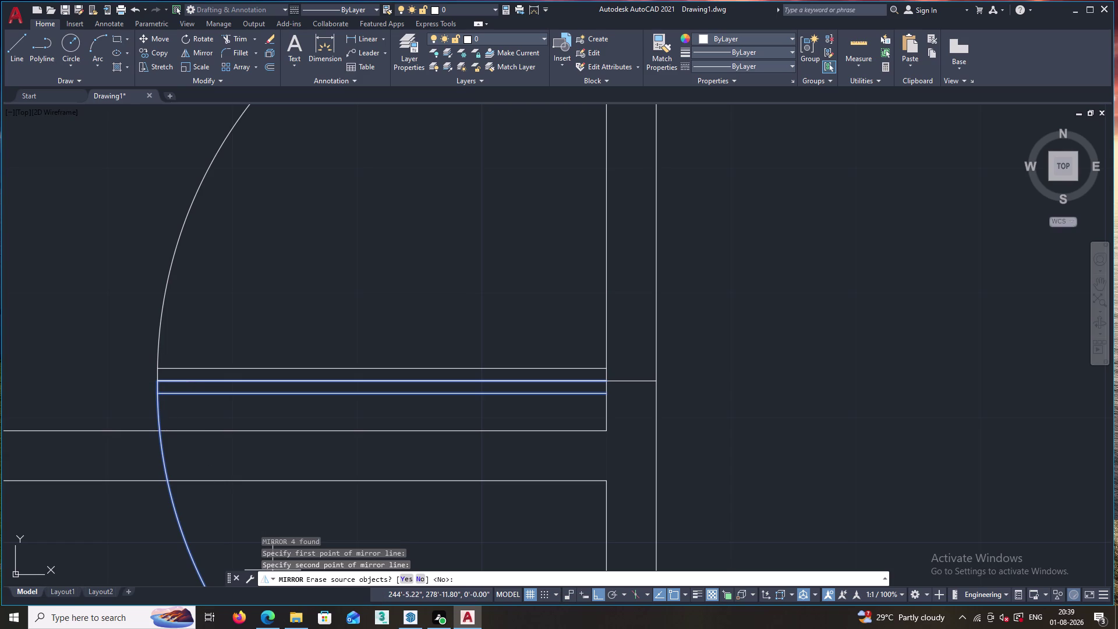
click(405, 578)
scroll(down, 3)
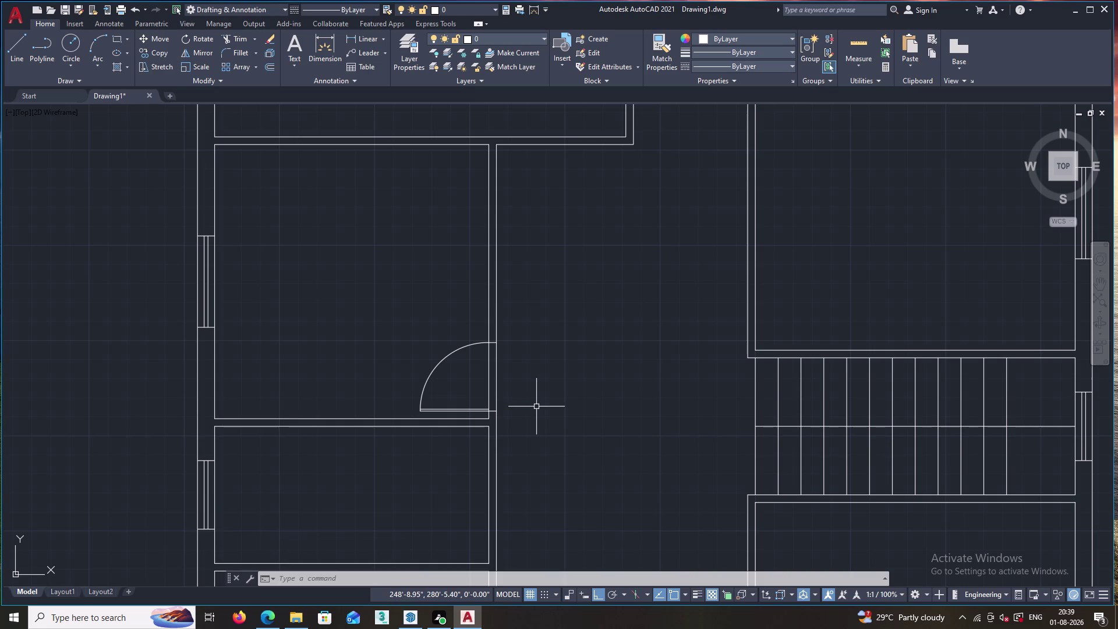
middle_drag(561, 348, 447, 452)
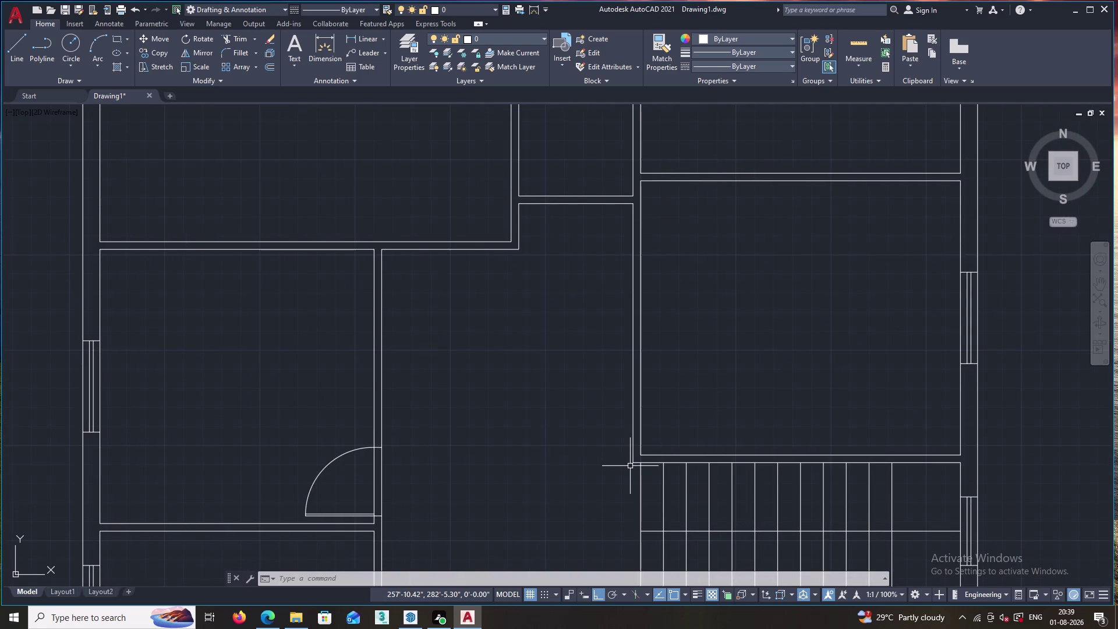
Draw a 4-unit line starting 4 units from the stair wall corner via TK tracking.
key(l)
key(Return)
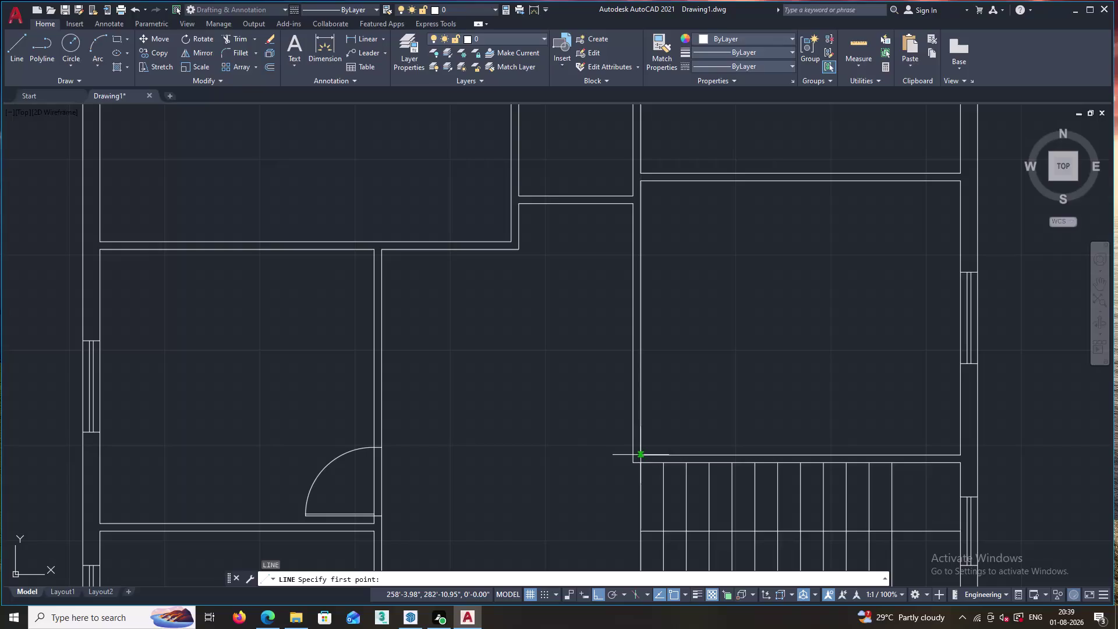
text(TK)
key(Return)
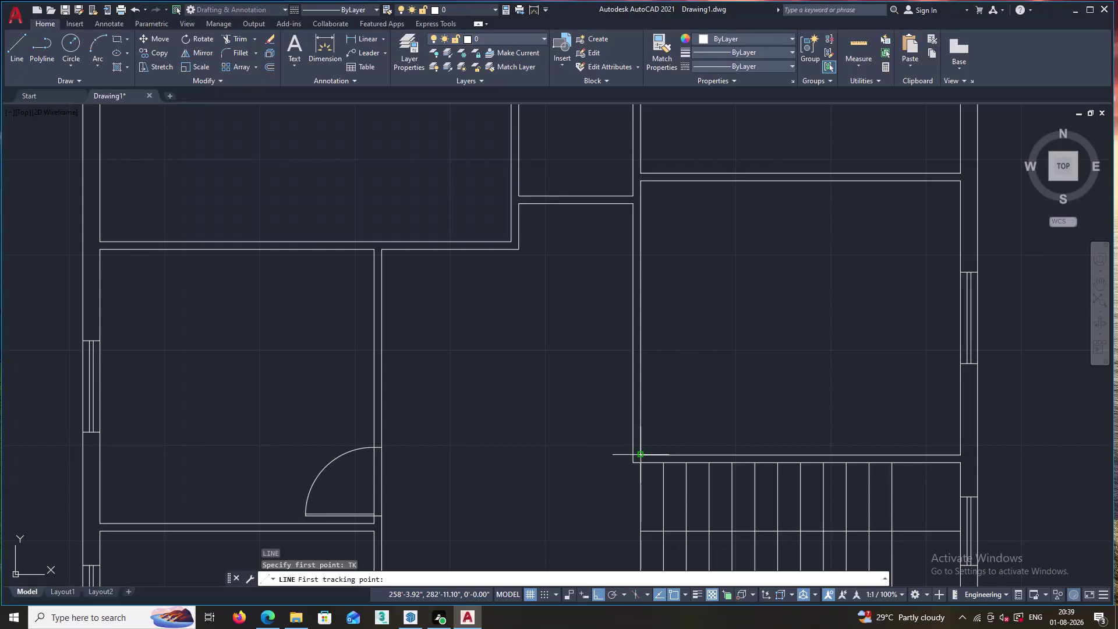
click(641, 455)
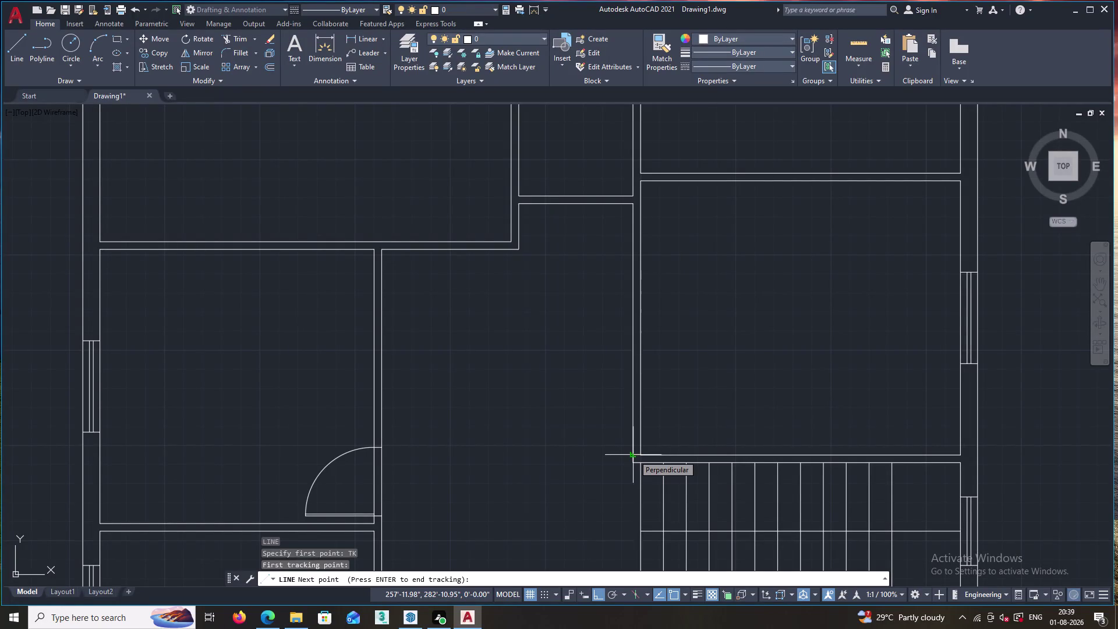
key(4)
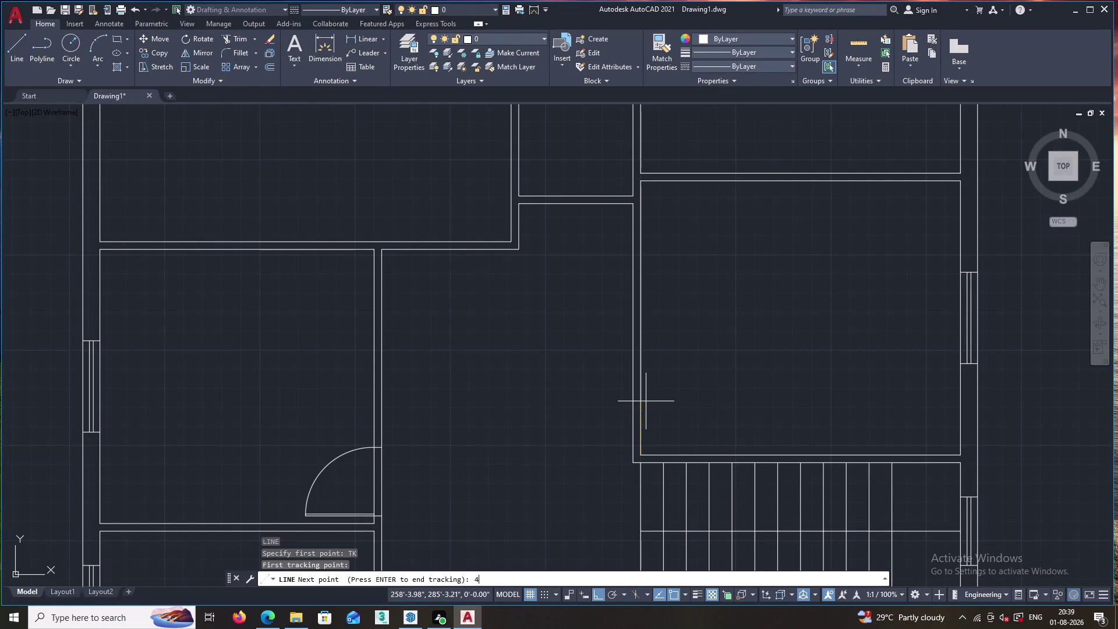
key(Return)
key(Return)
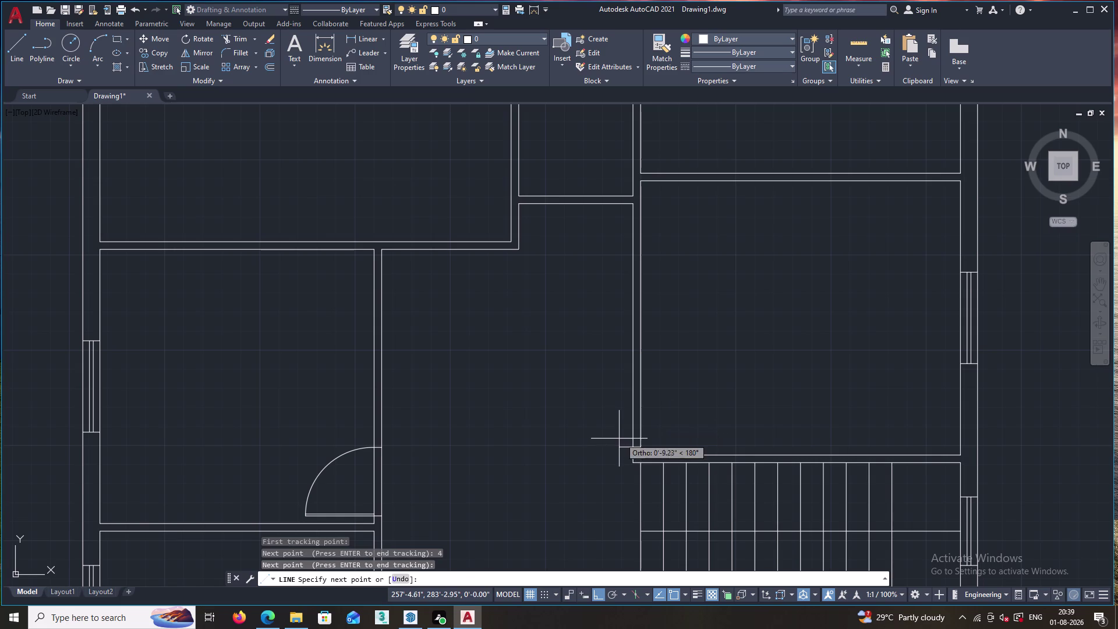
key(4)
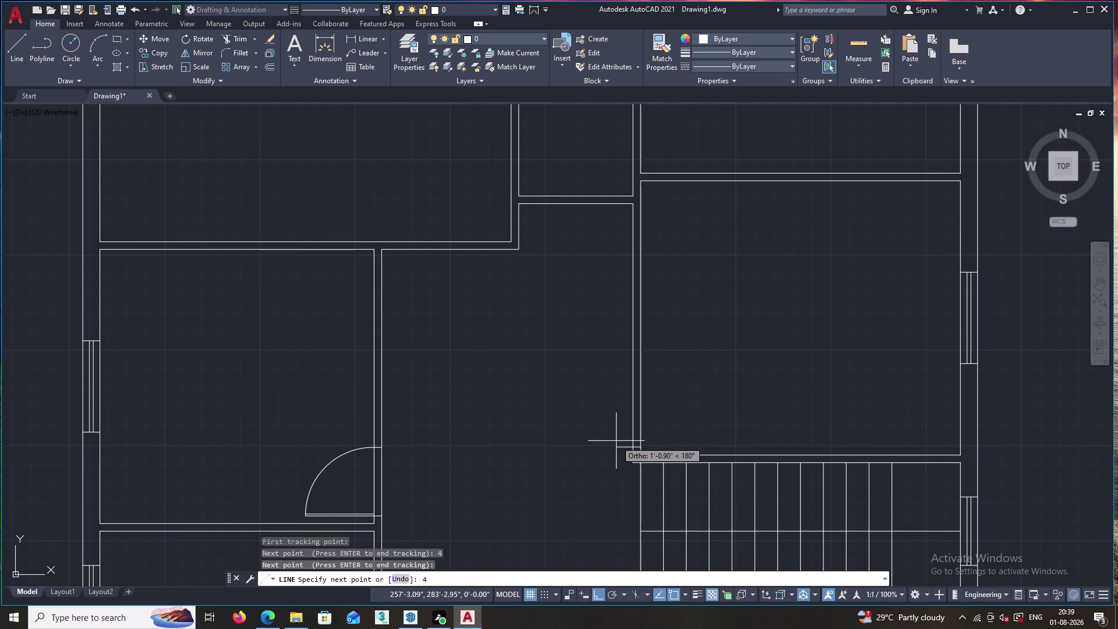
key(Return)
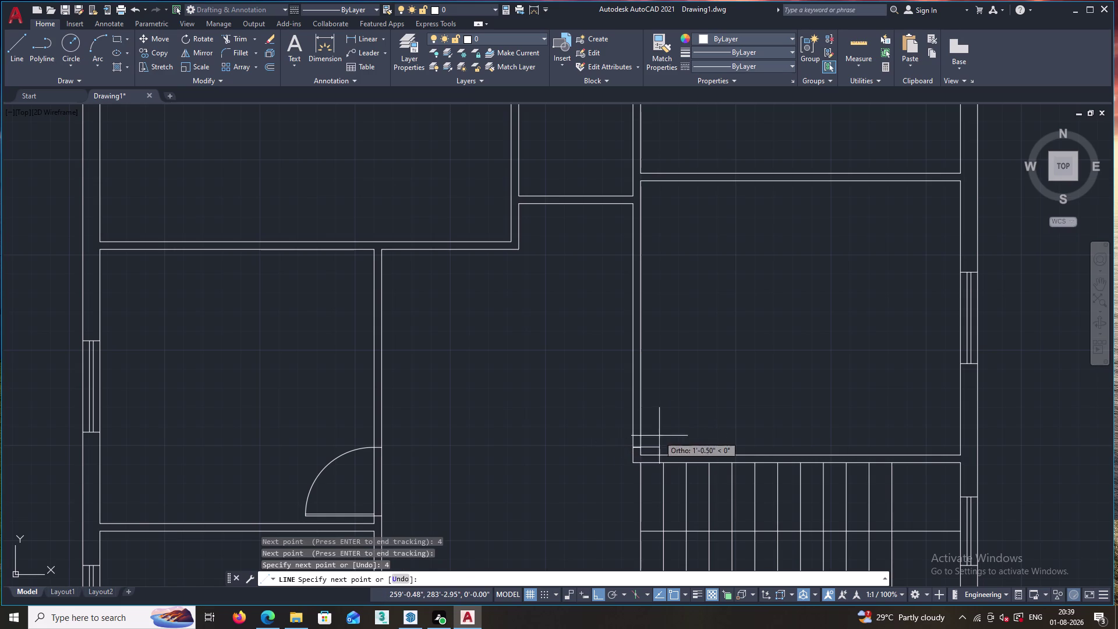
key(Escape)
Bring the floor plan back into view and select the right-hand room's door swing.
scroll(up, 3)
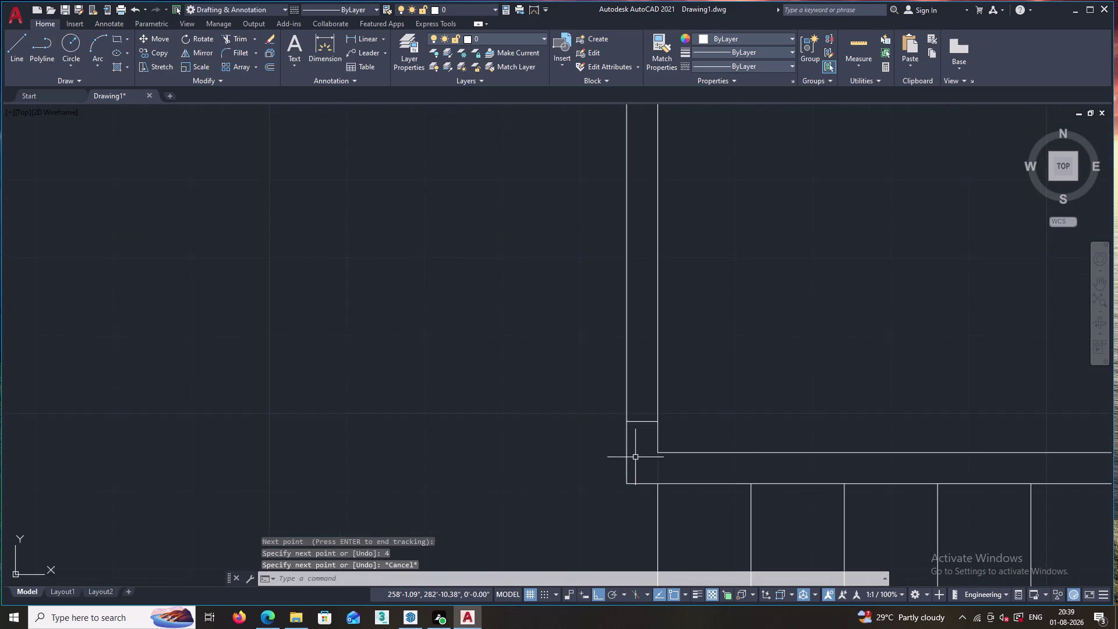
scroll(down, 3)
middle_drag(626, 470, 570, 338)
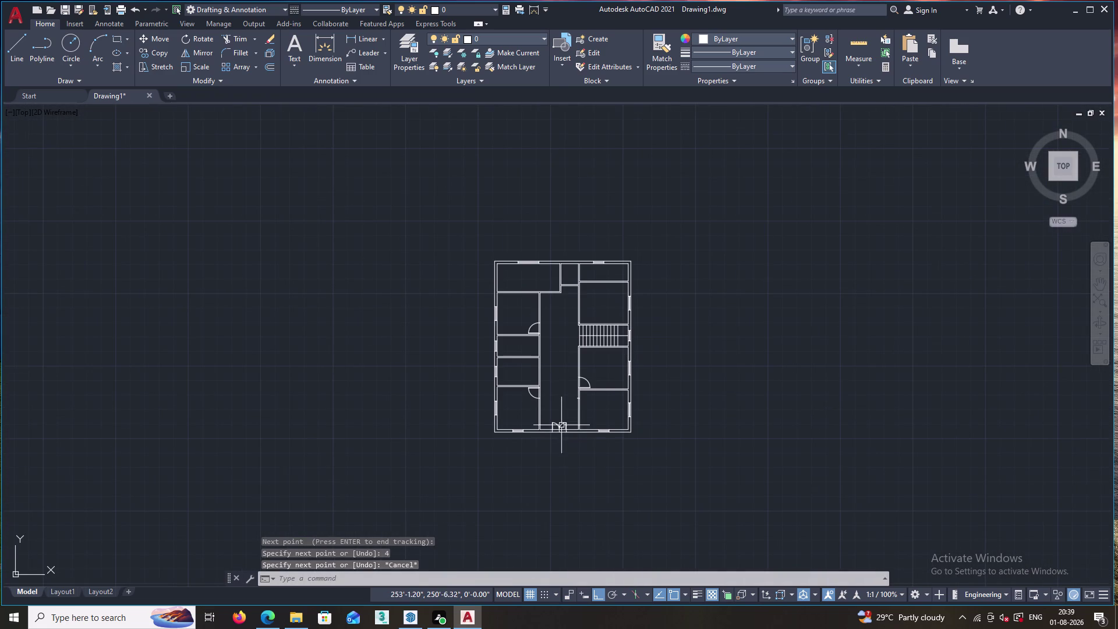
scroll(up, 3)
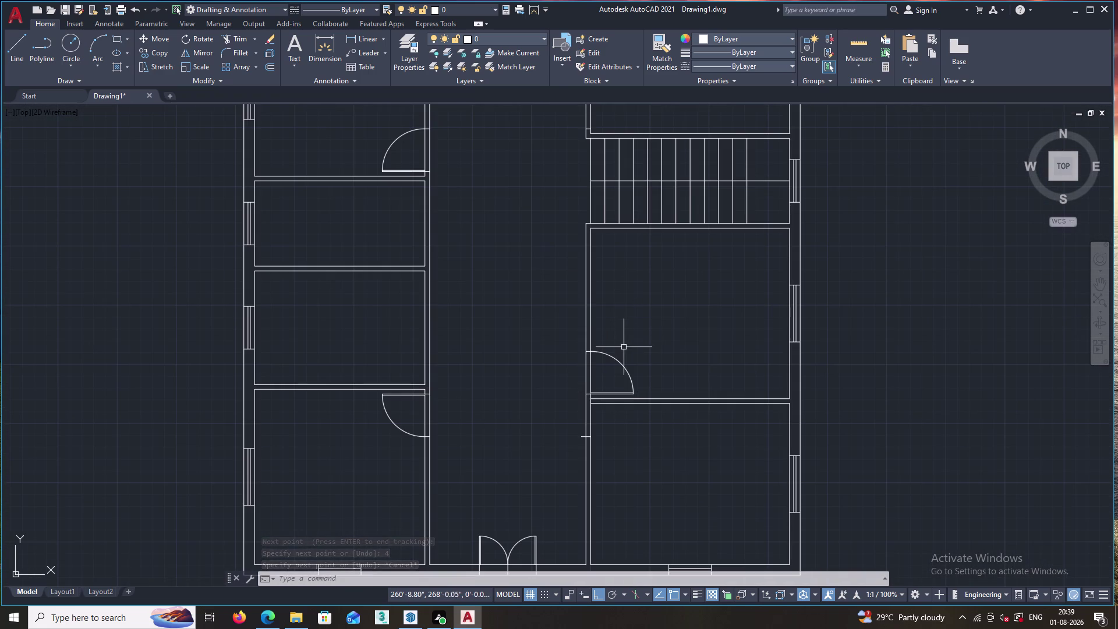
drag(624, 347, 606, 397)
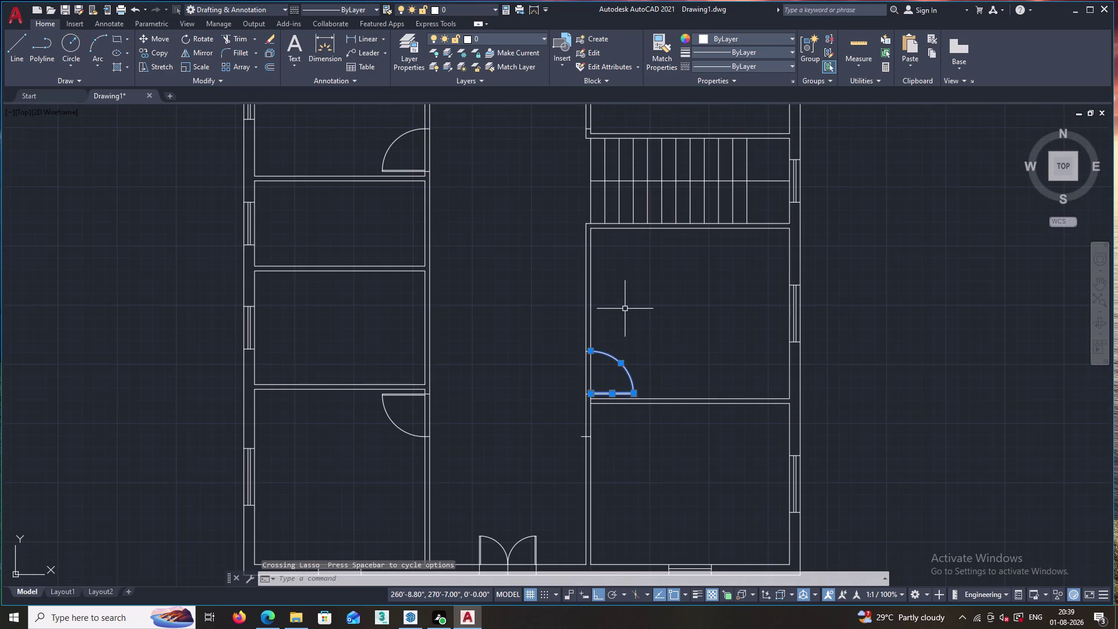
Add the small connecting line to the selected door swing.
right_click(641, 343)
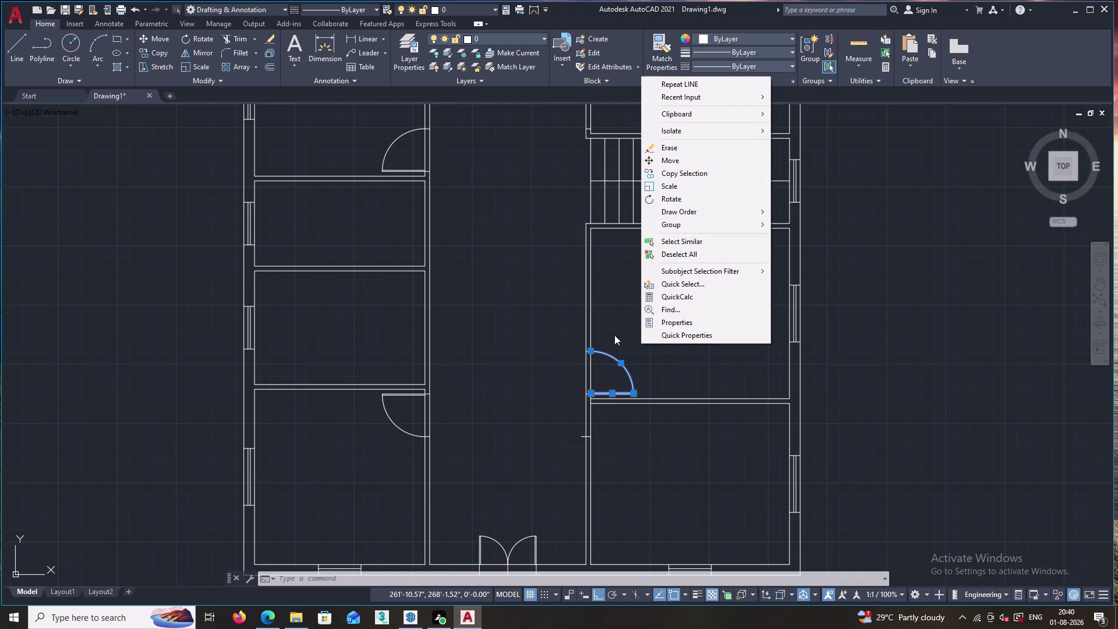
key(Escape)
scroll(up, 3)
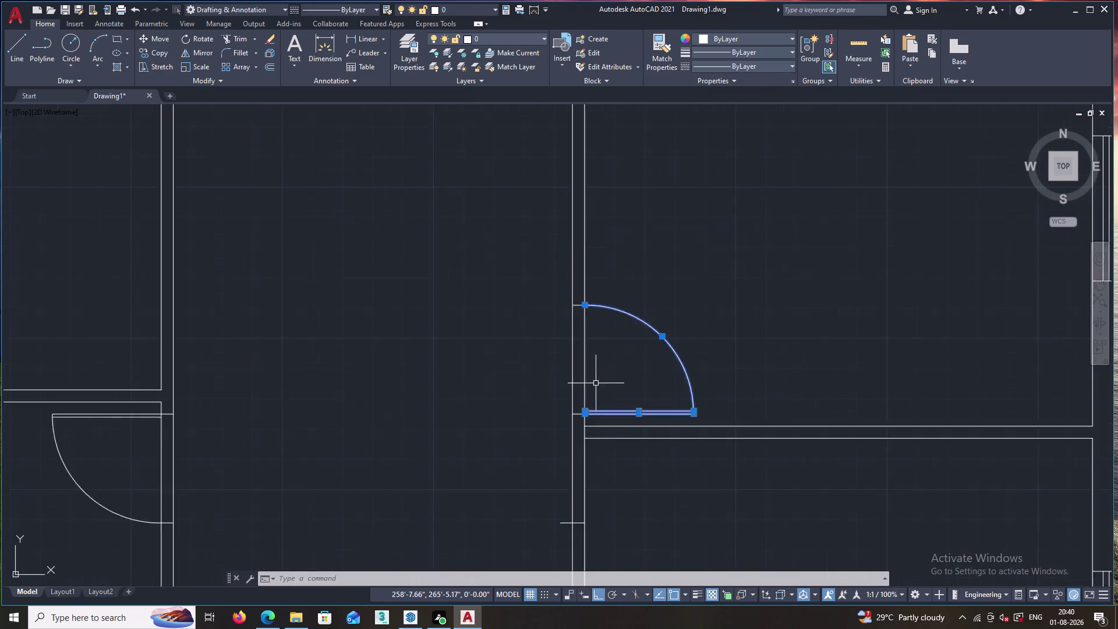
scroll(up, 3)
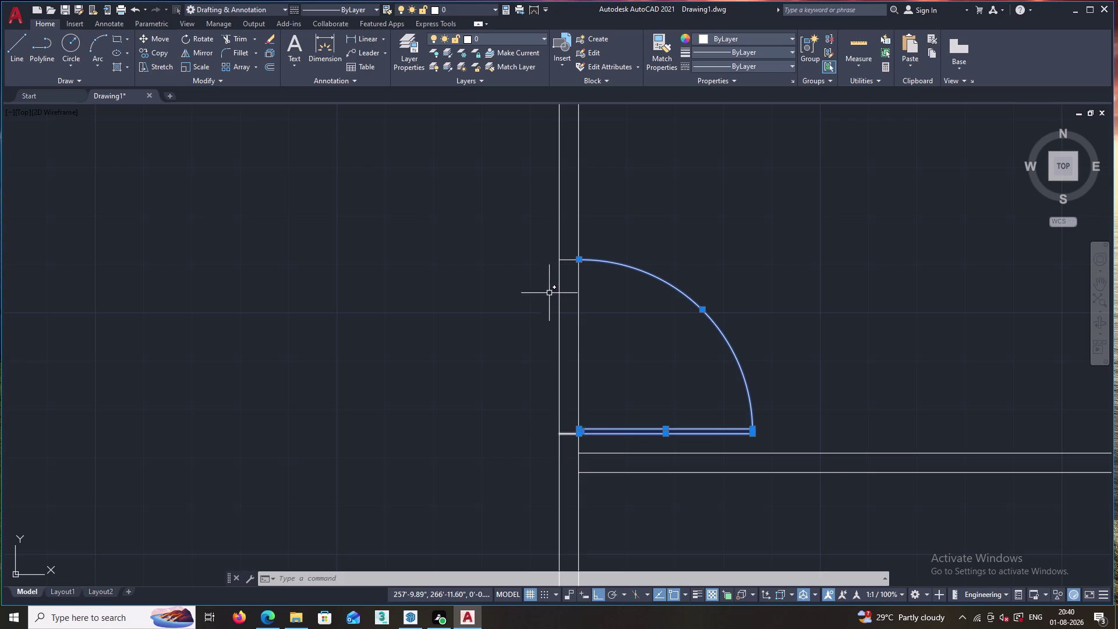
click(568, 258)
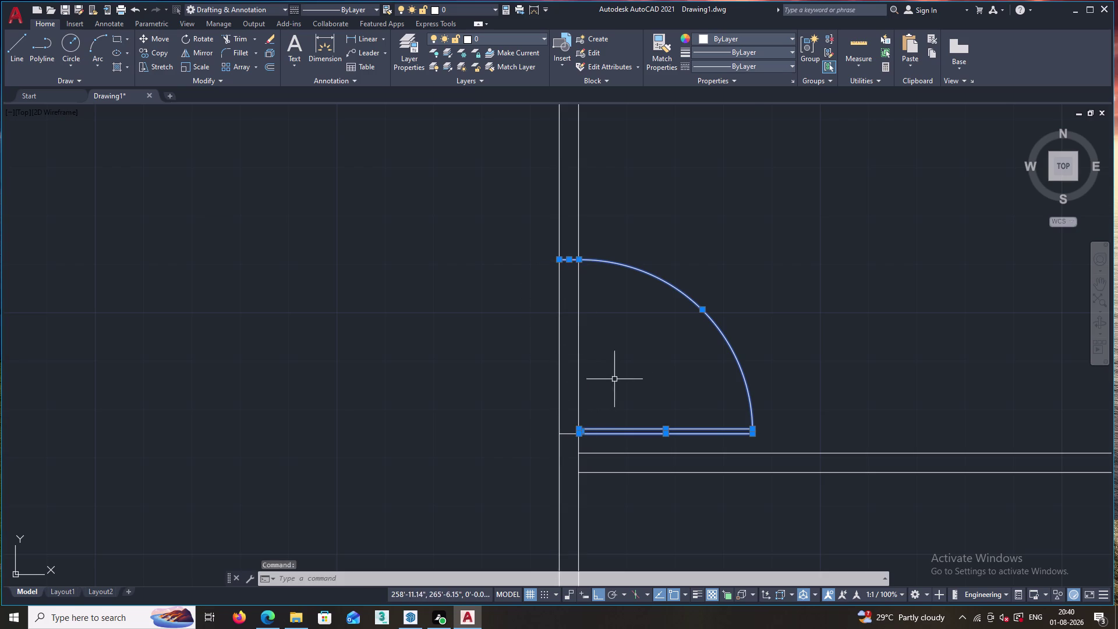
Copy the door swing from its hinge corner to the wall corner above the staircase.
right_click(625, 376)
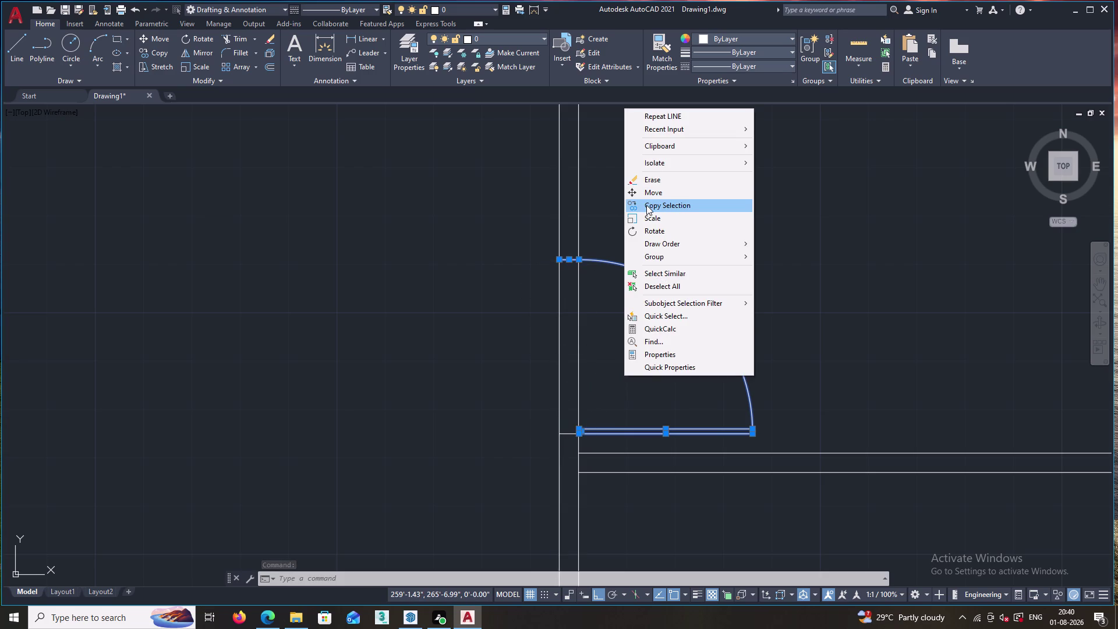
click(647, 206)
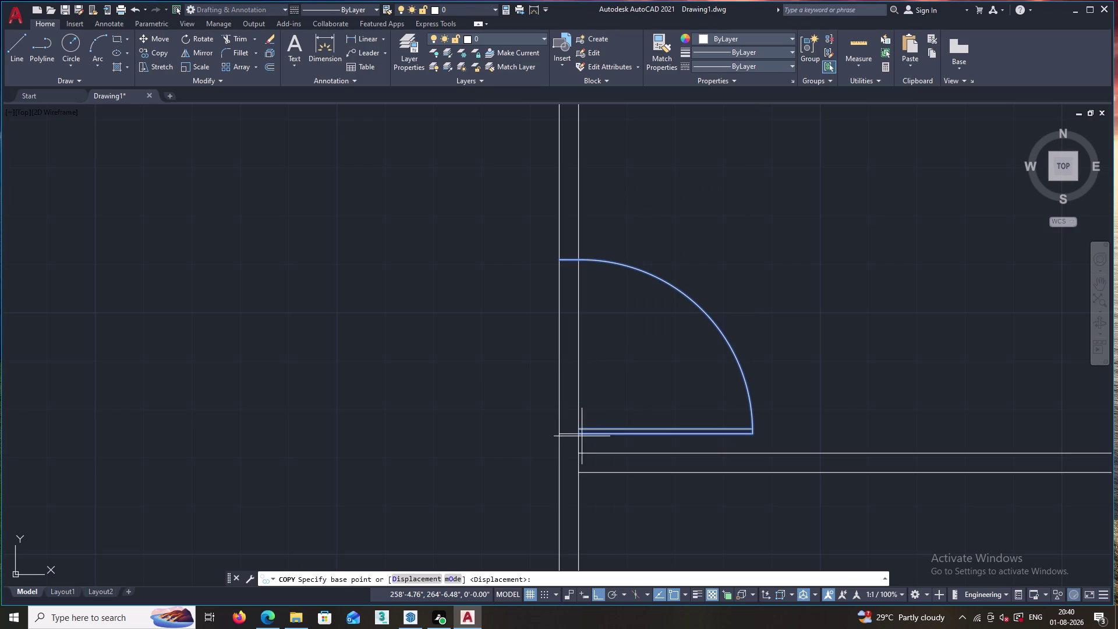
click(579, 433)
scroll(down, 3)
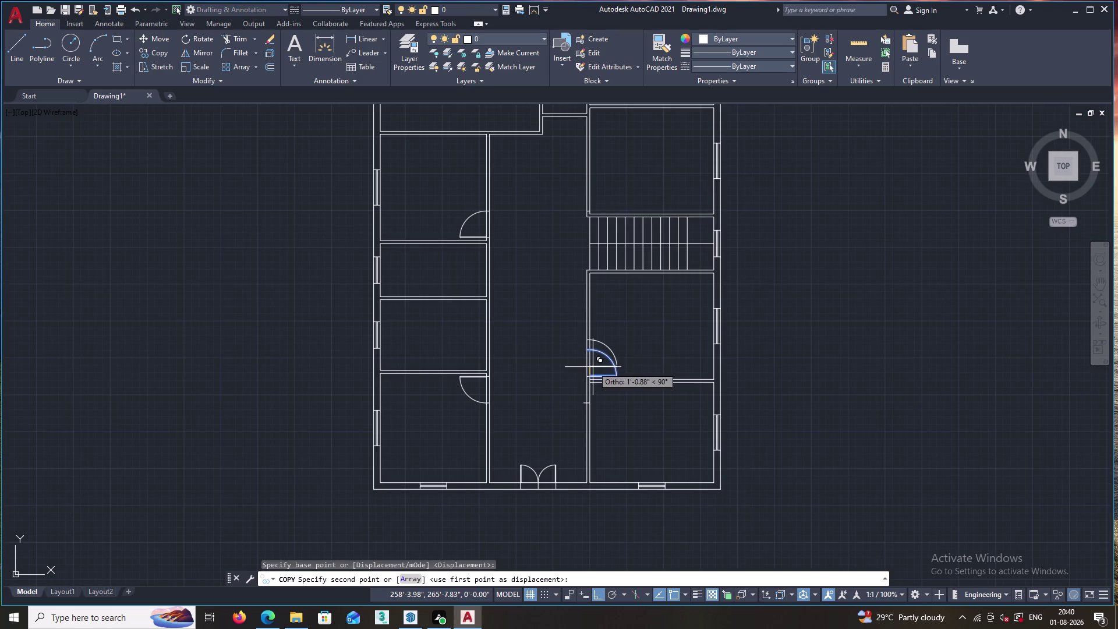
scroll(up, 3)
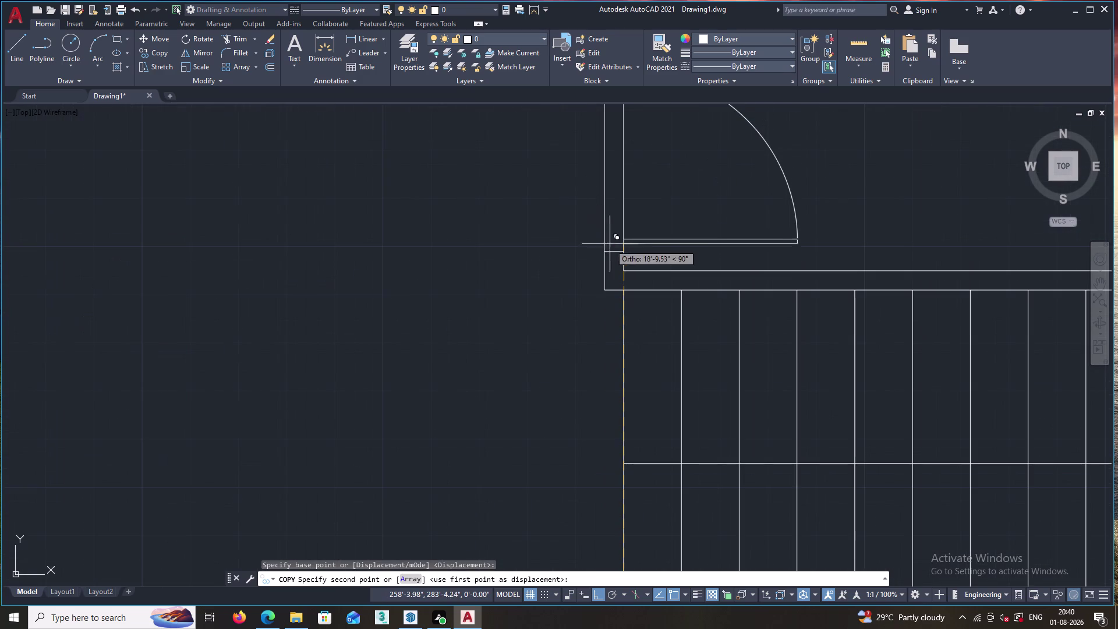
click(624, 251)
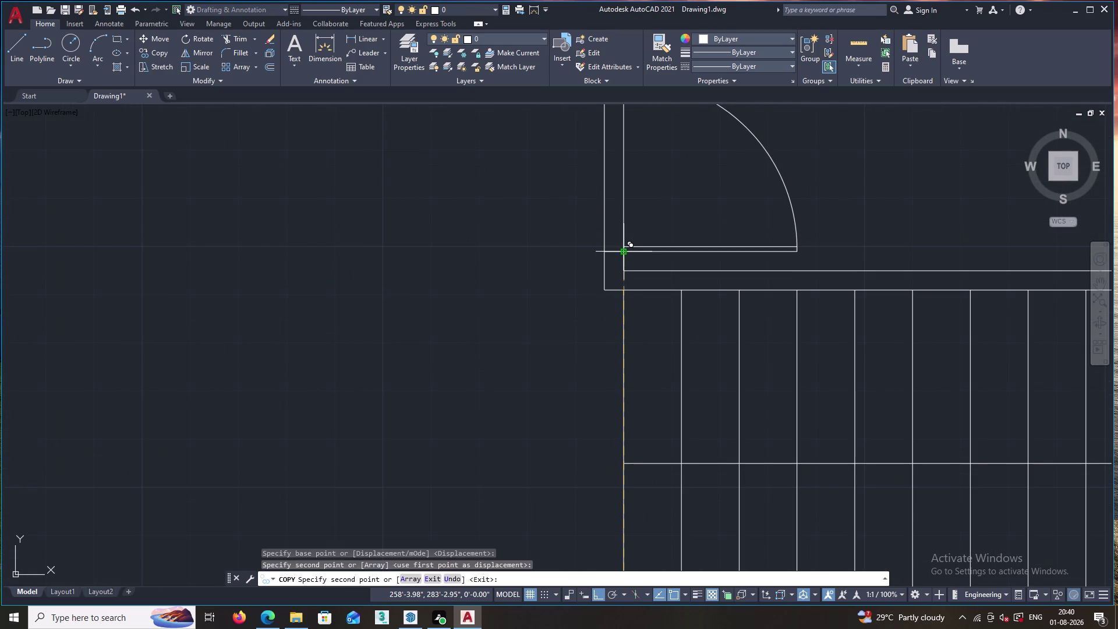
key(Escape)
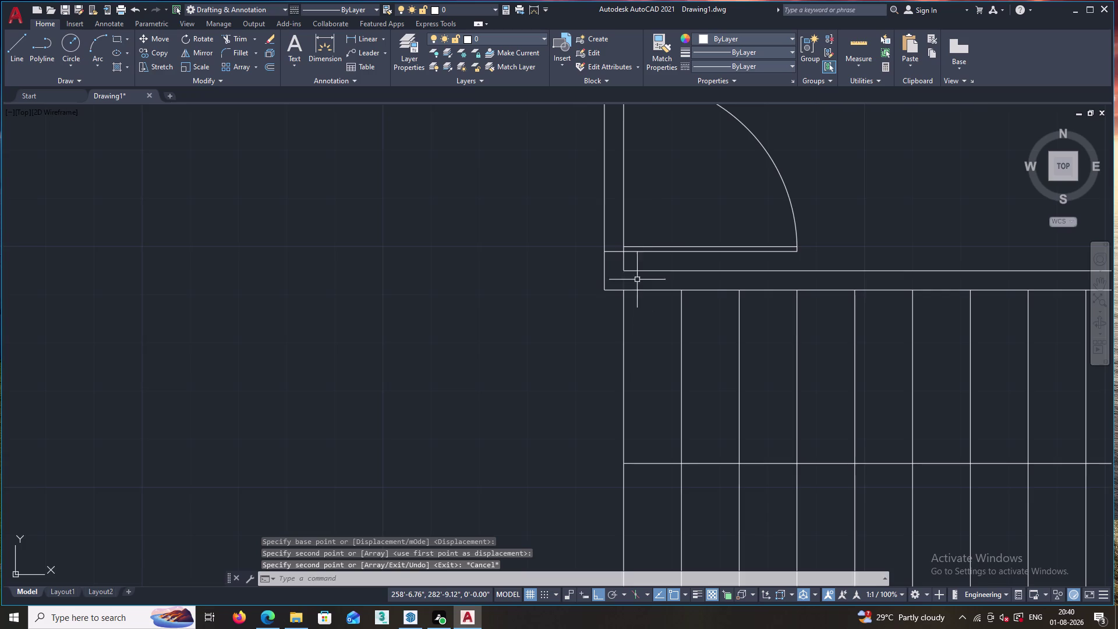
scroll(down, 3)
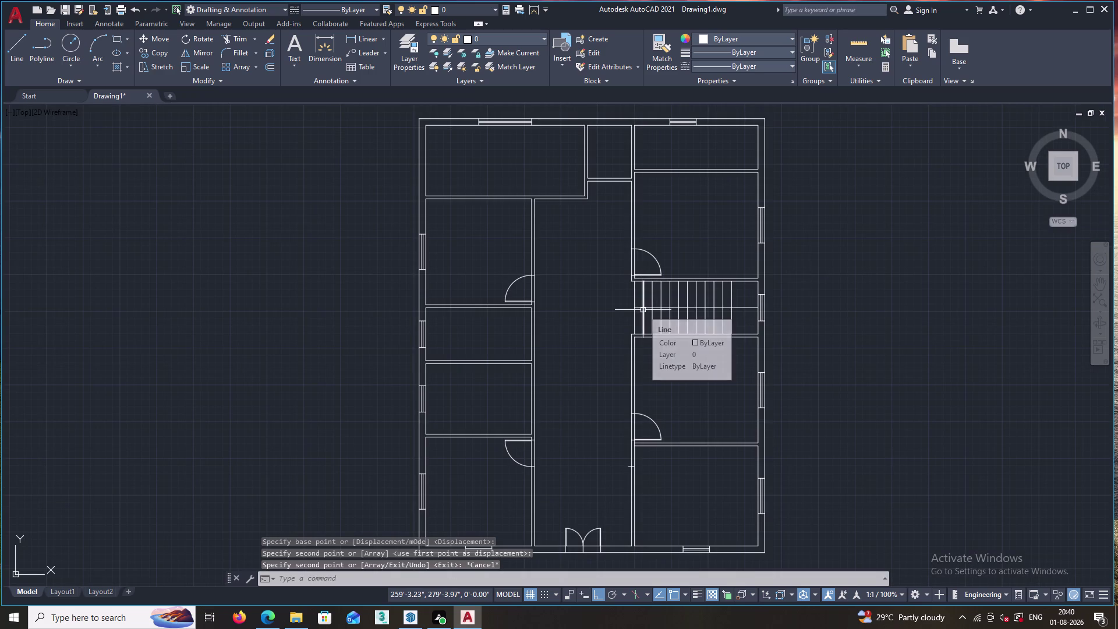
scroll(down, 3)
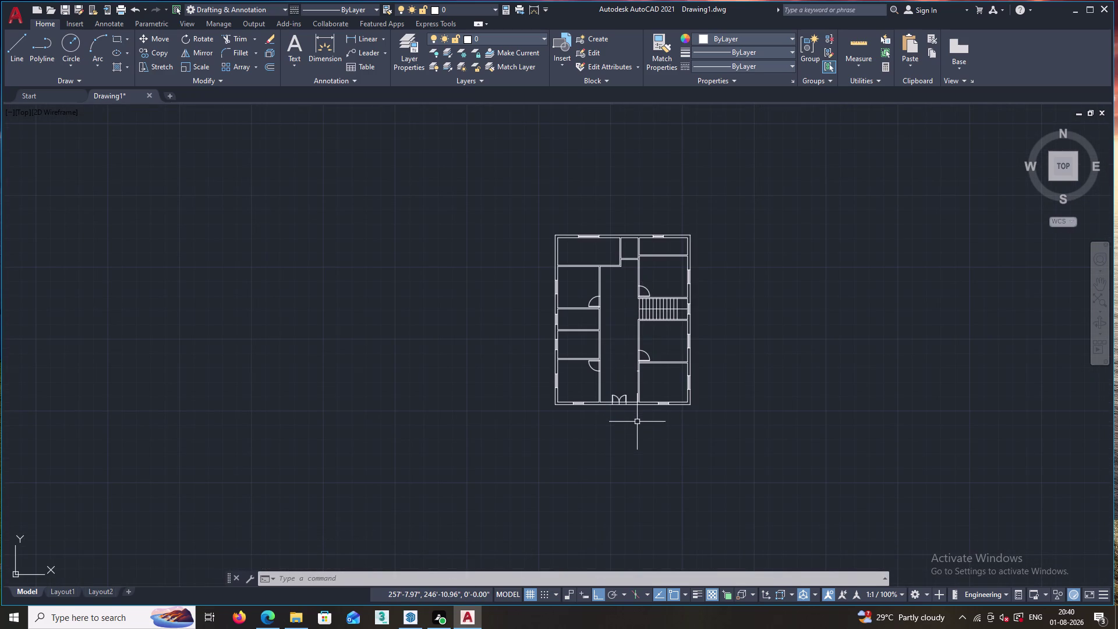
scroll(down, 3)
scroll(up, 3)
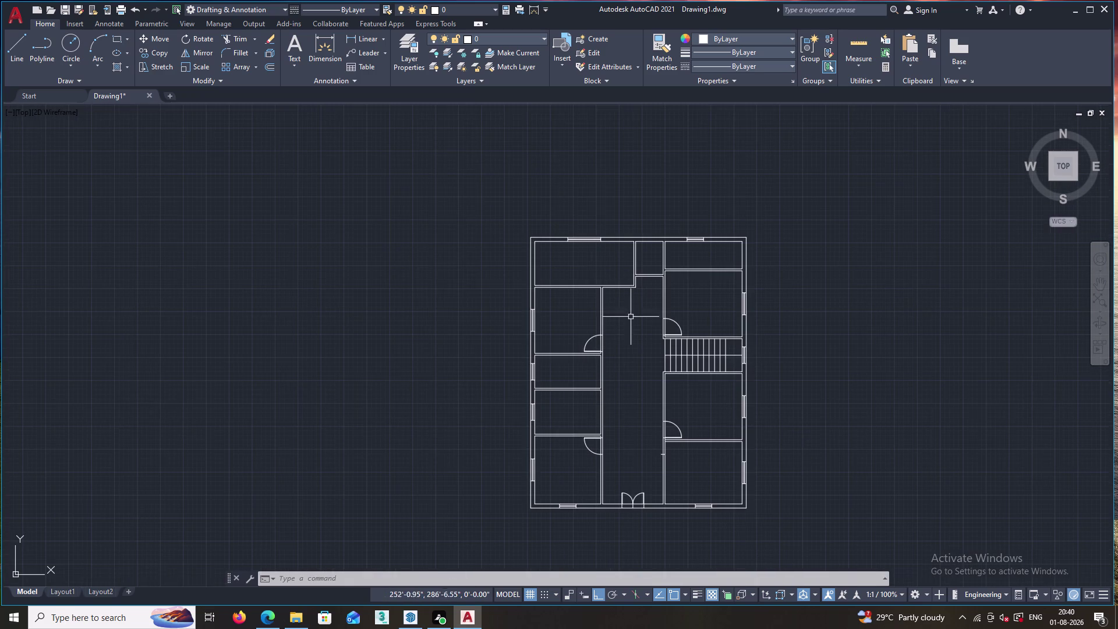
scroll(up, 3)
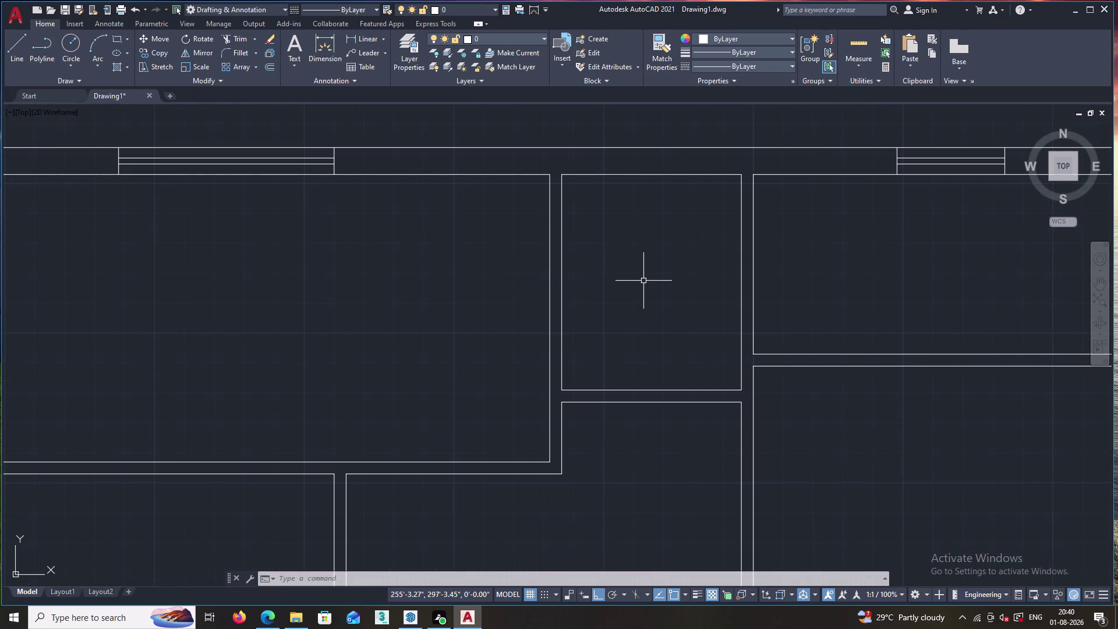
scroll(down, 3)
scroll(down, 3)
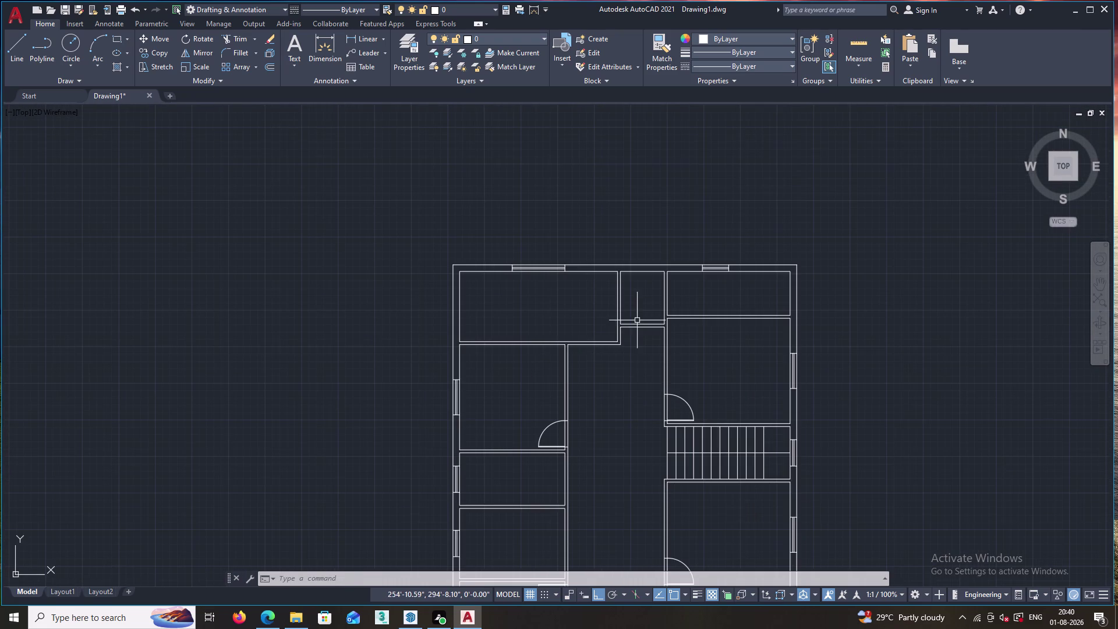
scroll(down, 3)
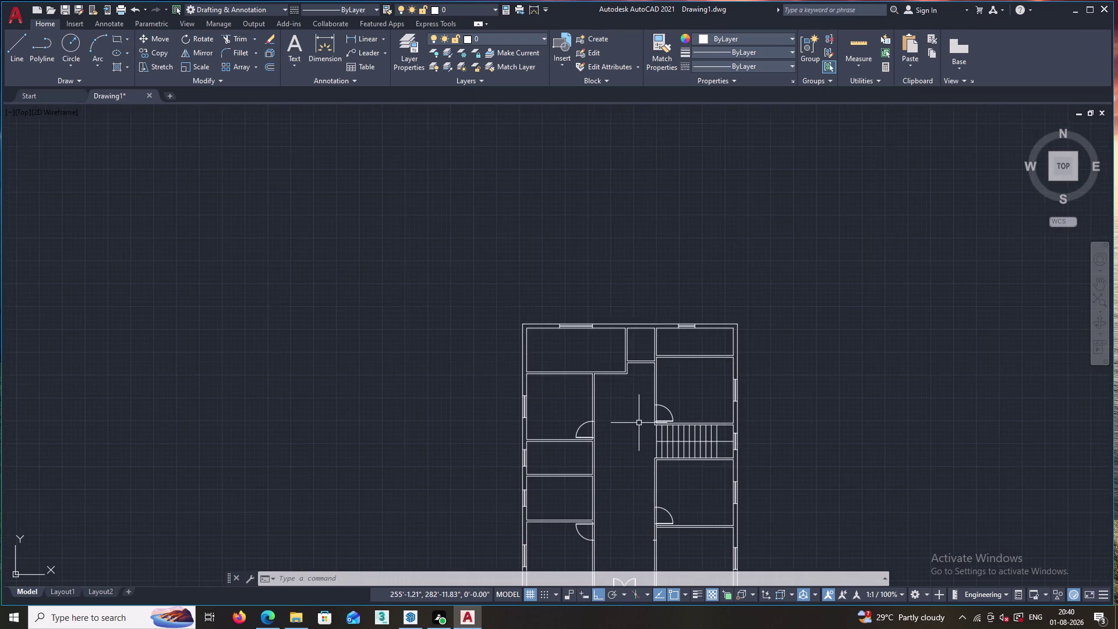
scroll(down, 3)
middle_drag(635, 474, 613, 400)
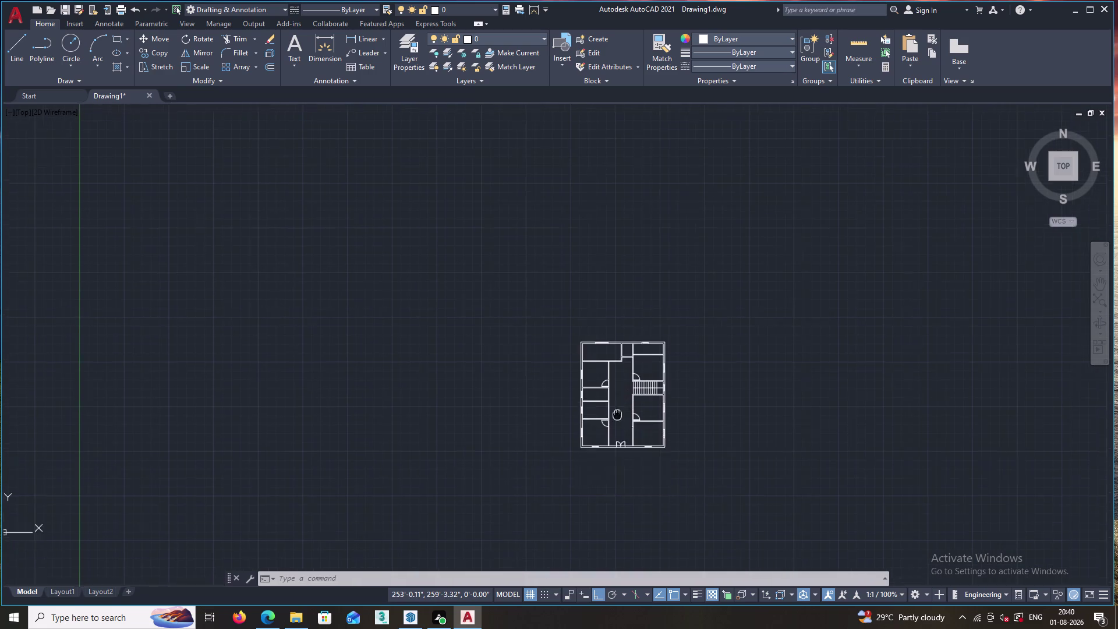
middle_drag(614, 400, 601, 355)
scroll(up, 3)
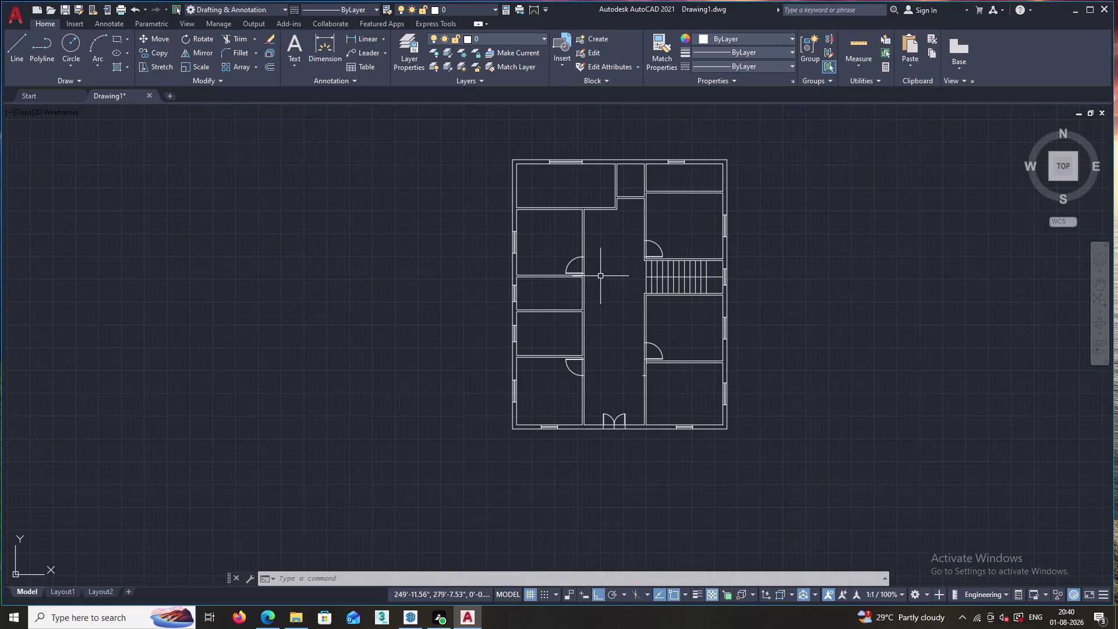
scroll(up, 3)
scroll(down, 3)
scroll(up, 3)
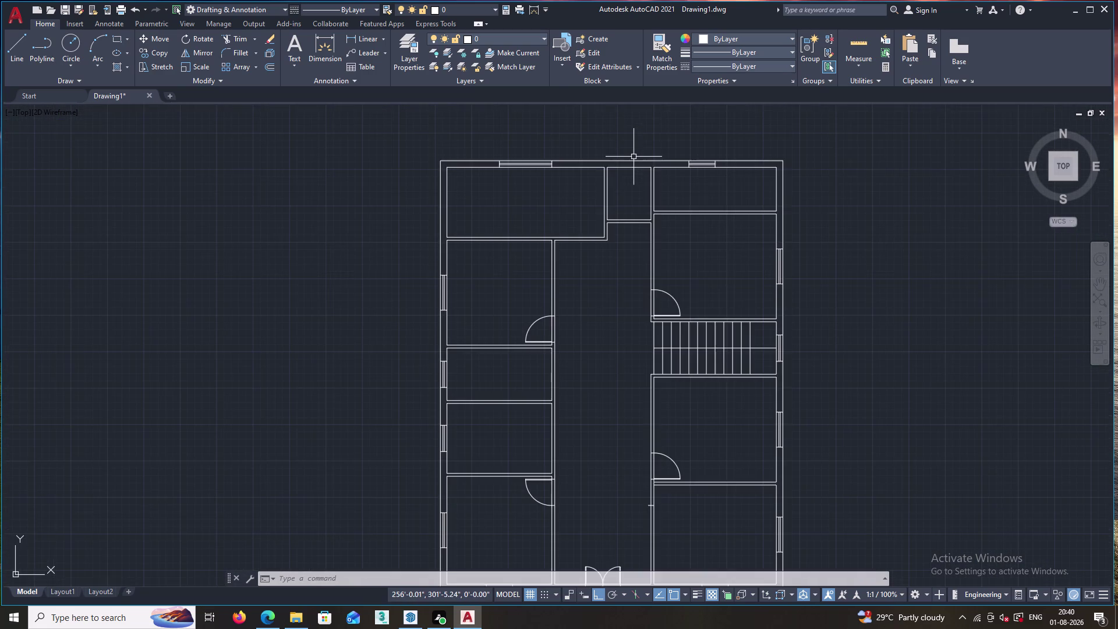
scroll(down, 3)
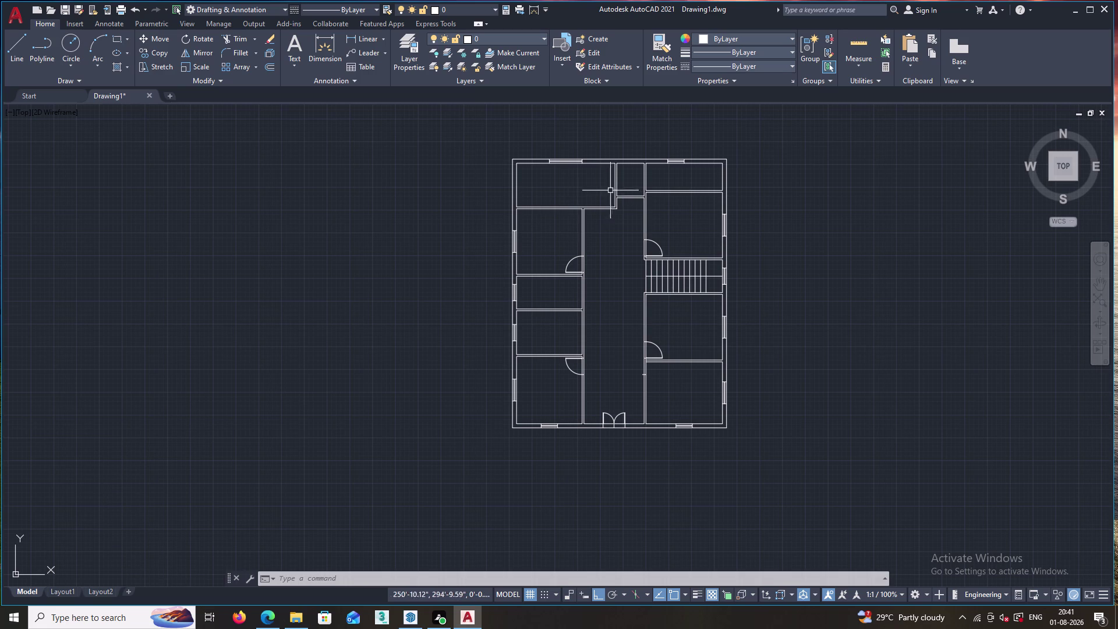
scroll(up, 3)
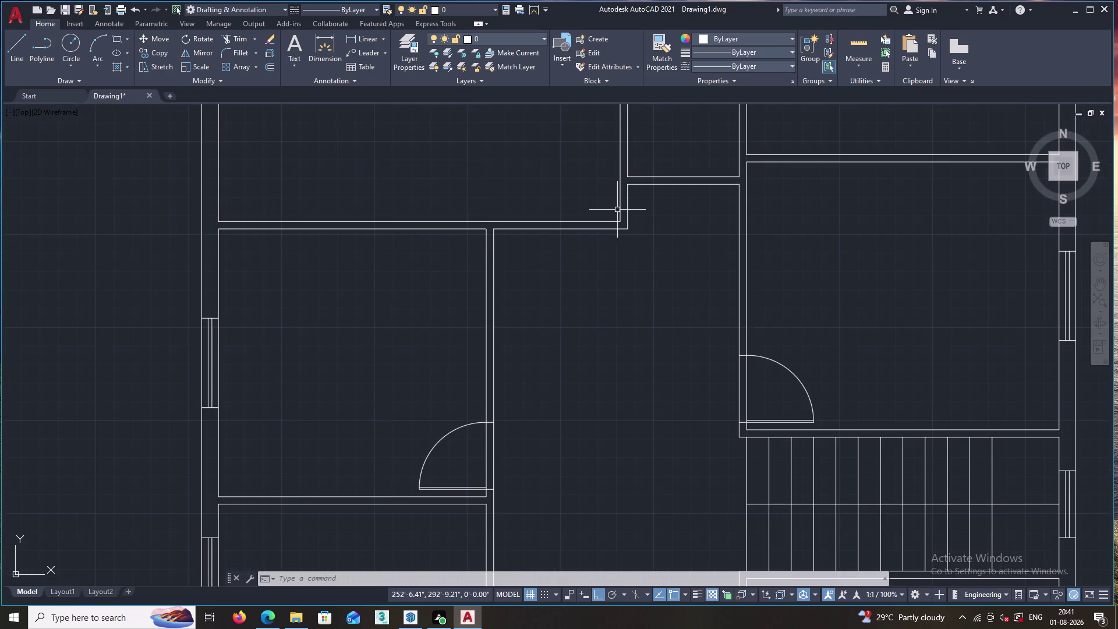
key(l)
key(Return)
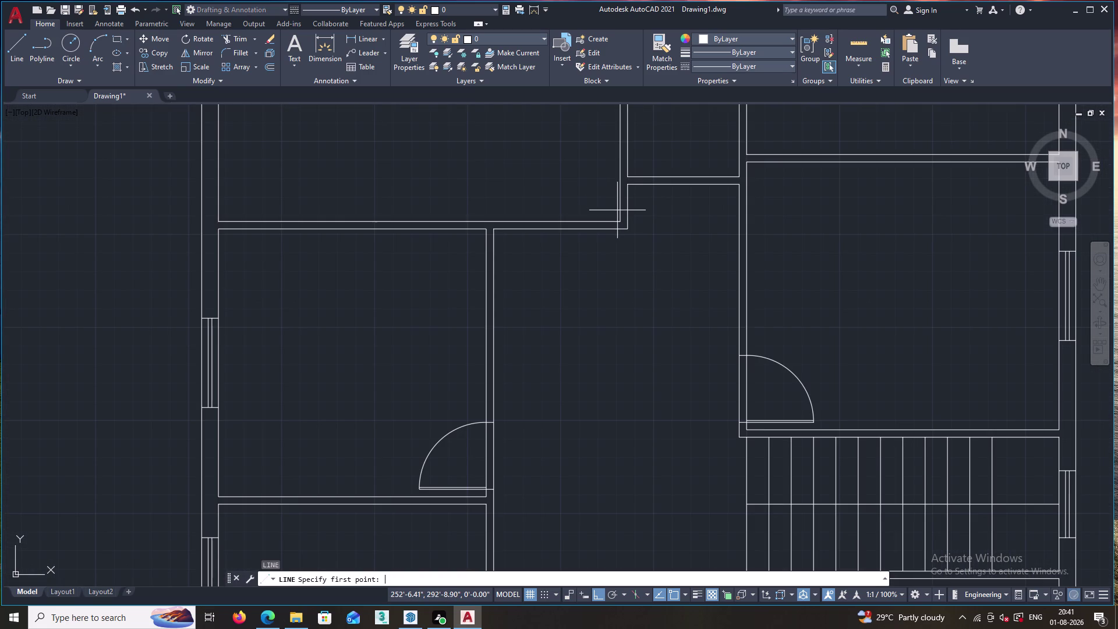
text(TK)
key(Return)
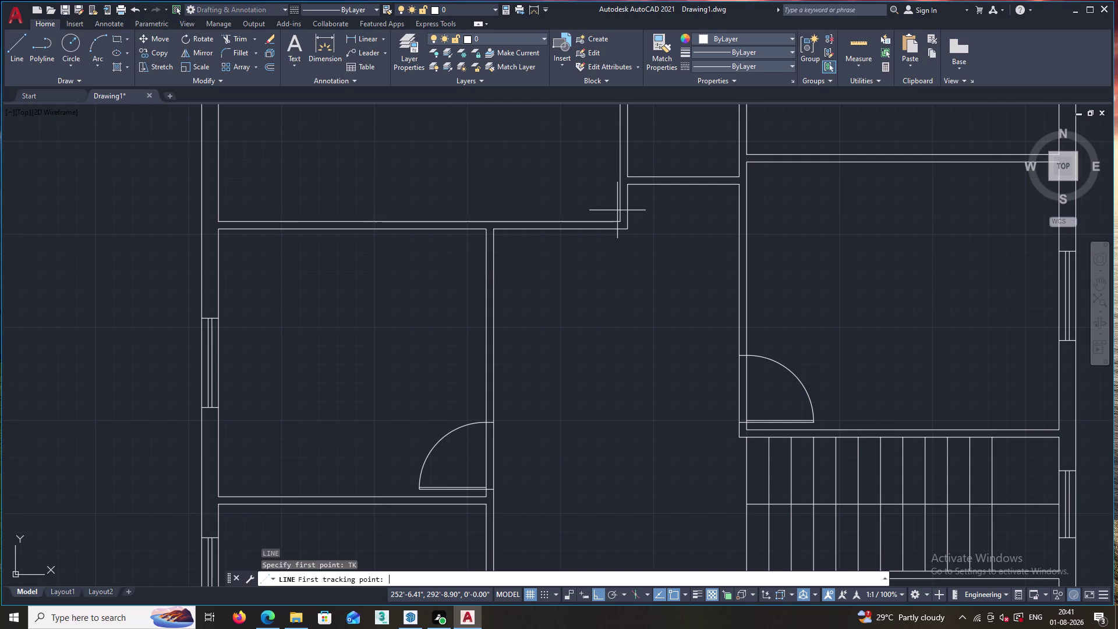
click(620, 221)
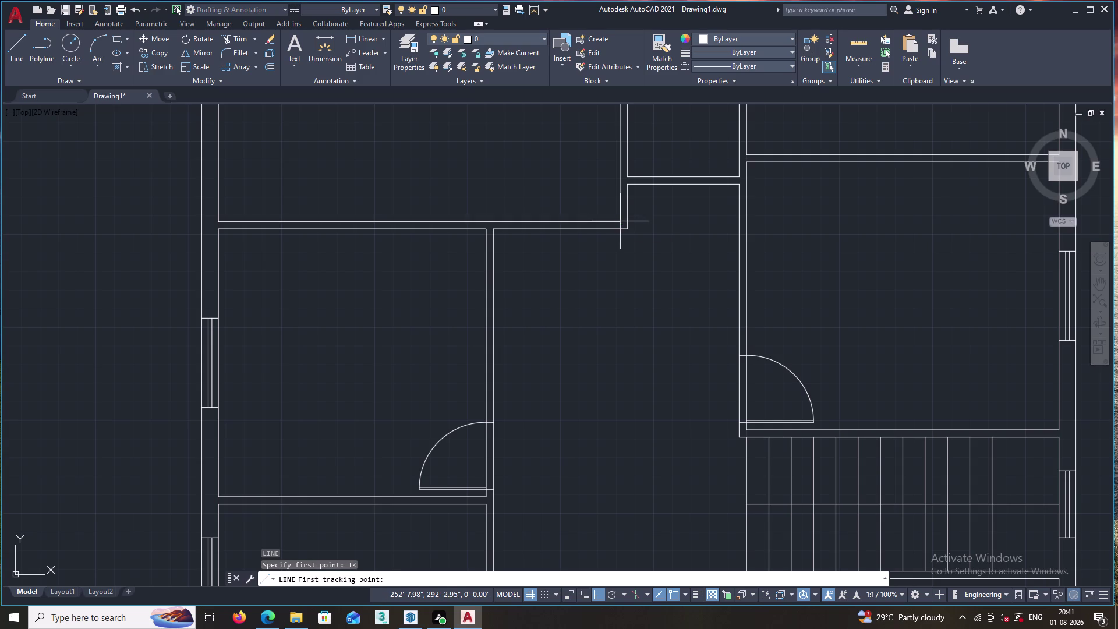
key(4)
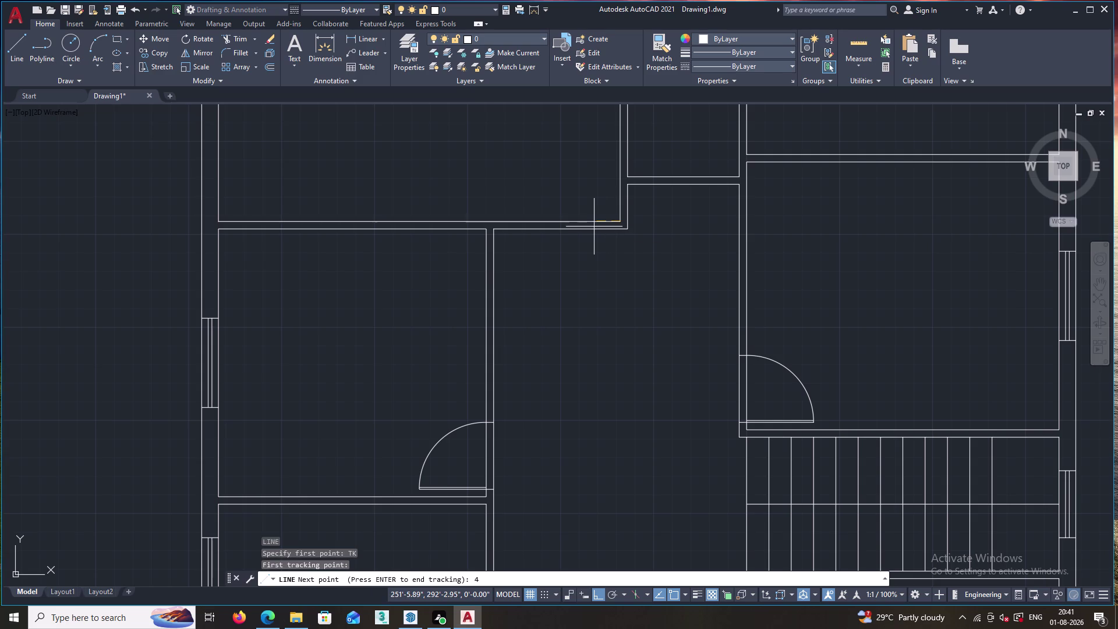
key(Return)
key(Return)
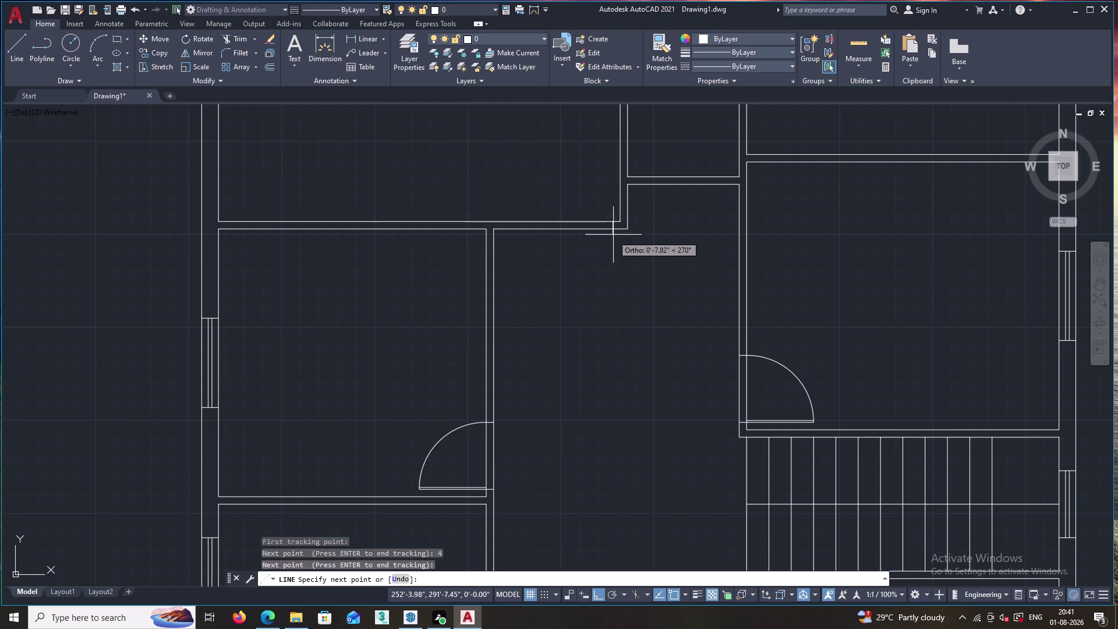
click(614, 229)
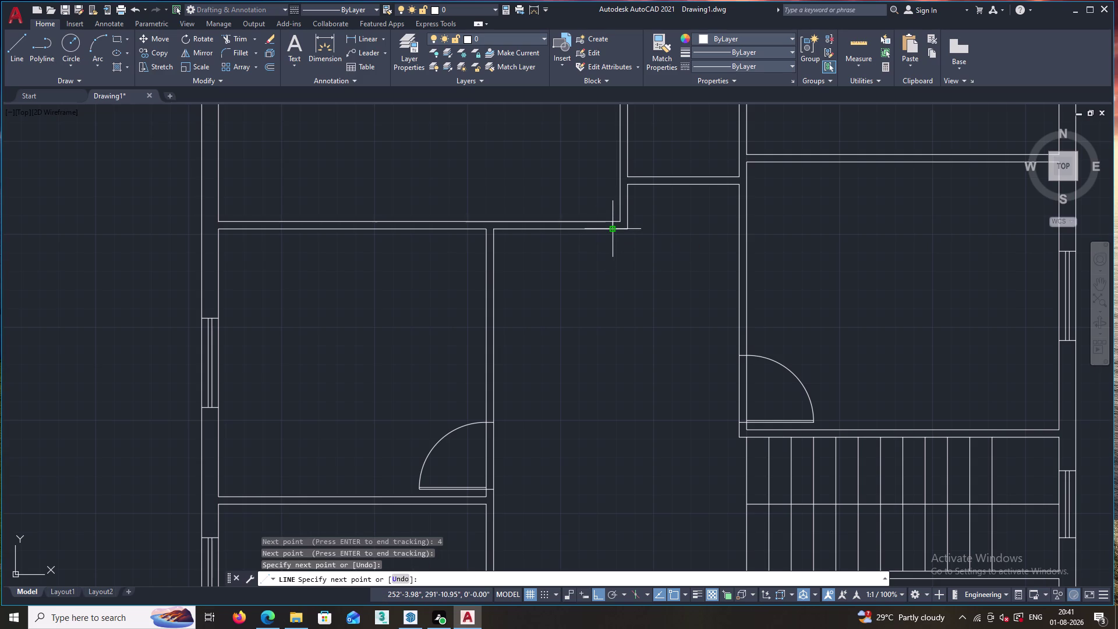
key(Escape)
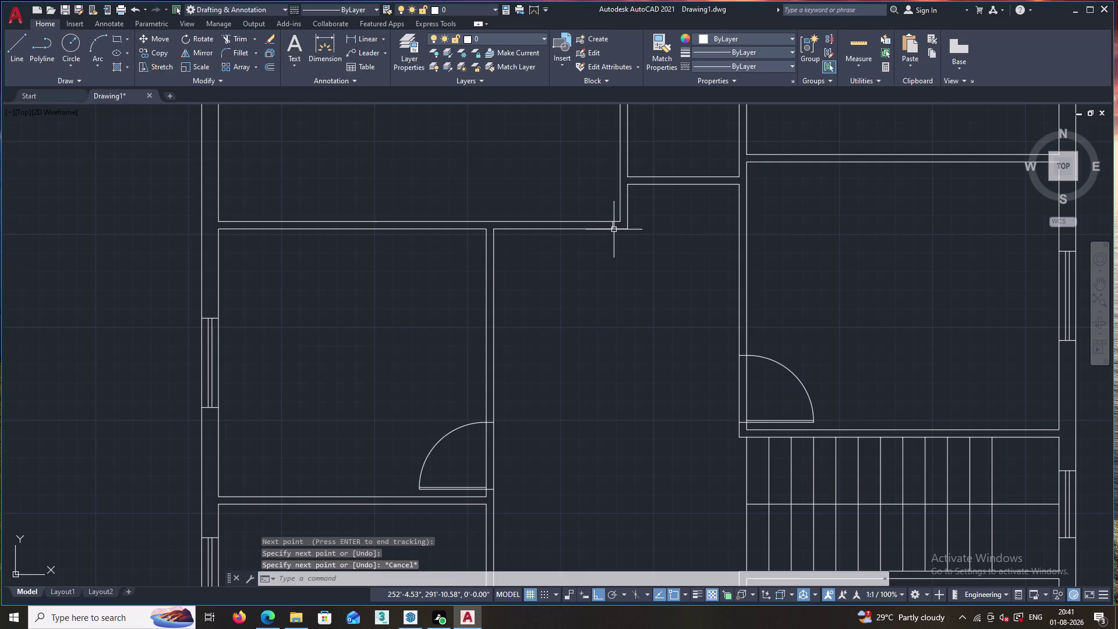
key(o)
key(Return)
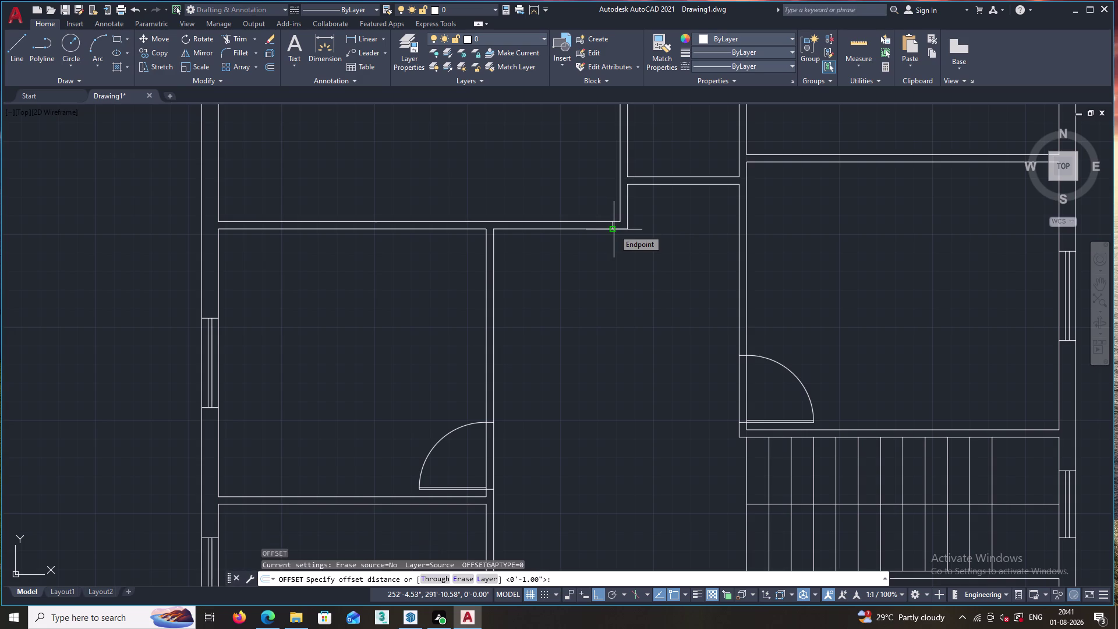
Offset the bottom wall line 2'6" to the left to mark the door opening.
text(2)
text(')
key(6)
key(shift+quotedbl)
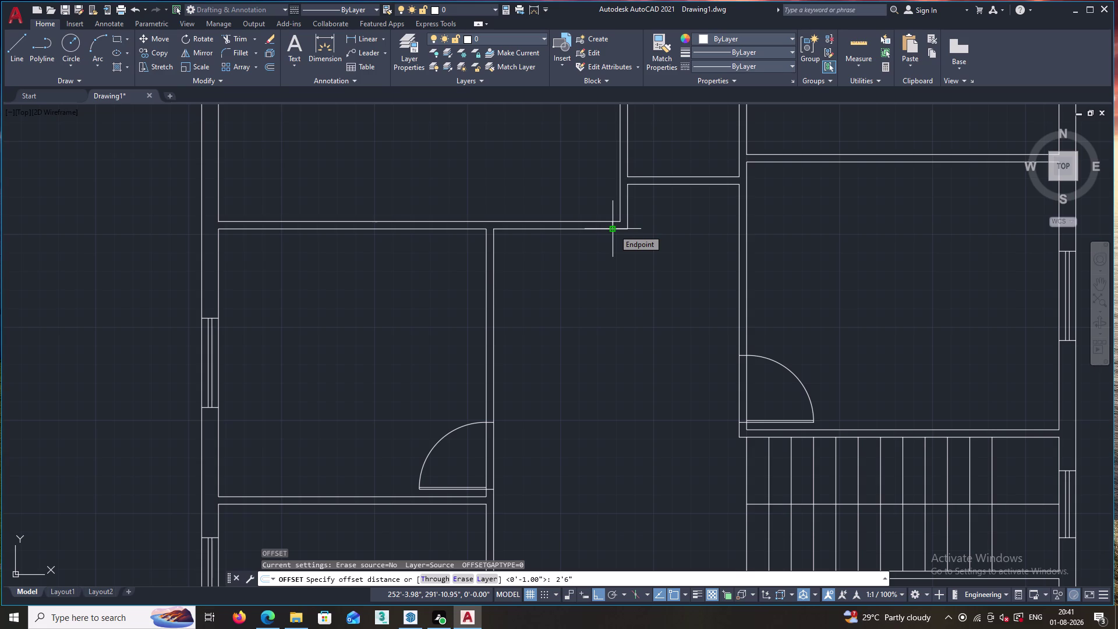
key(Return)
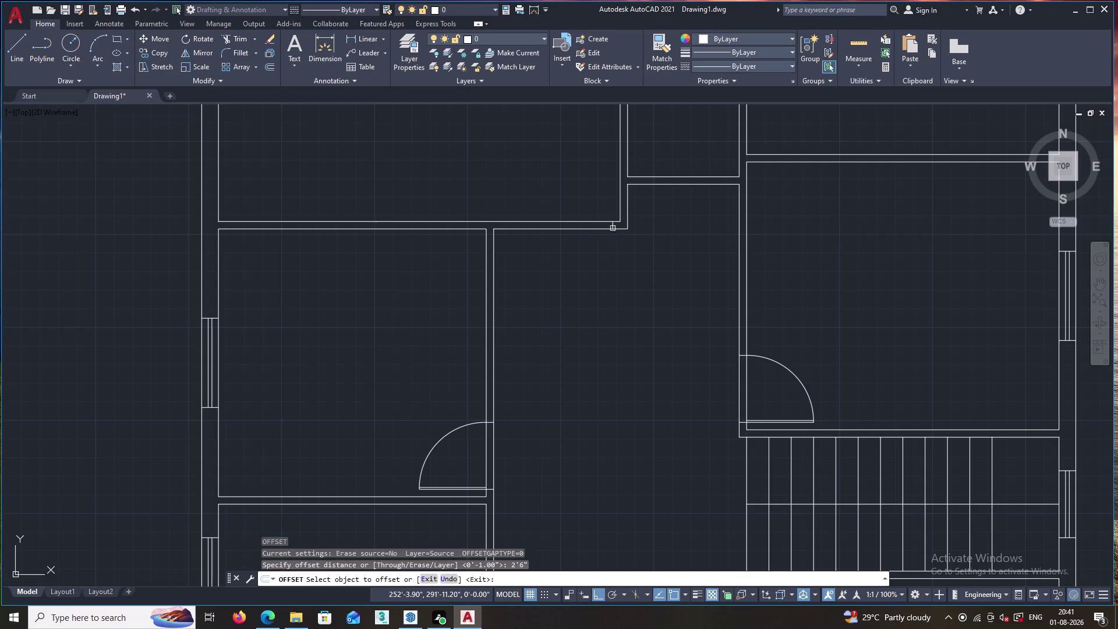
click(613, 227)
click(588, 227)
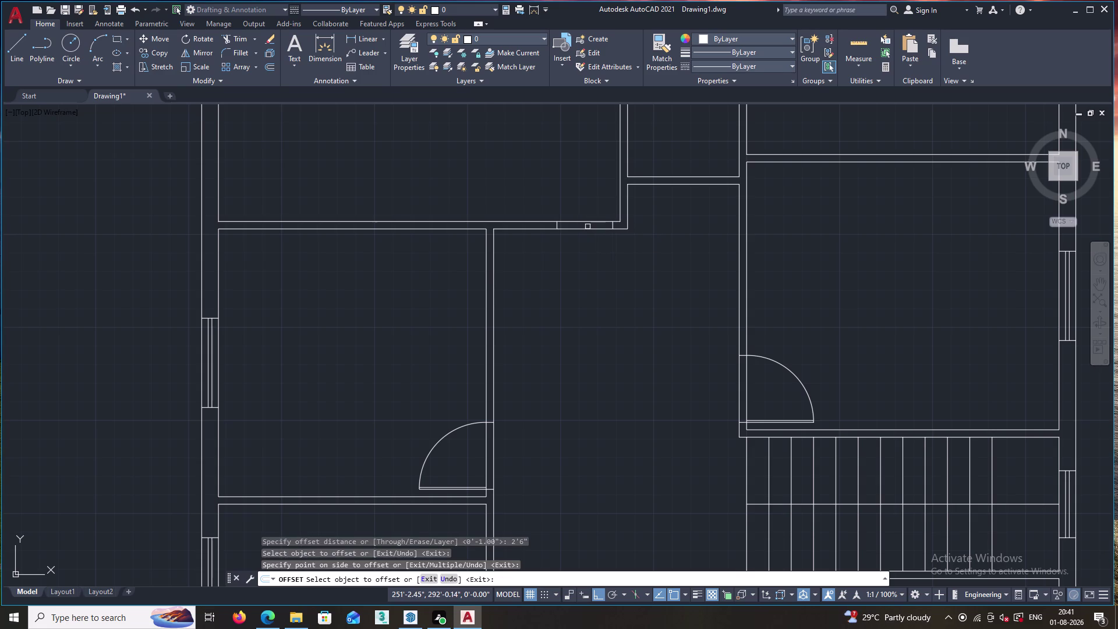
key(Escape)
Draw a 2'6" vertical door edge line upward from the wall endpoint.
key(l)
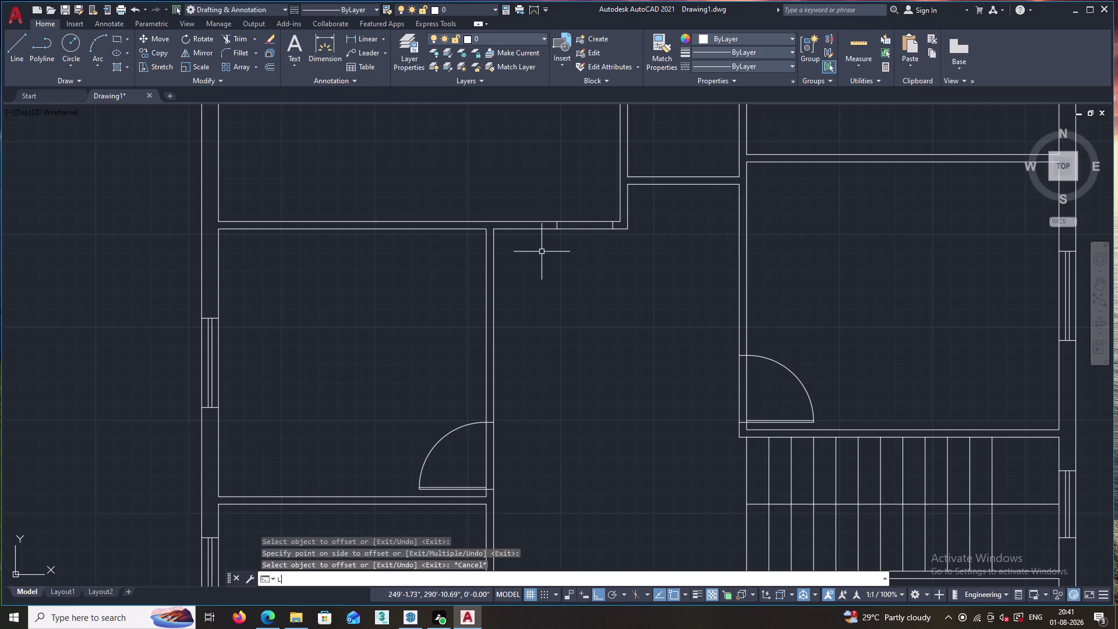
key(Return)
click(615, 220)
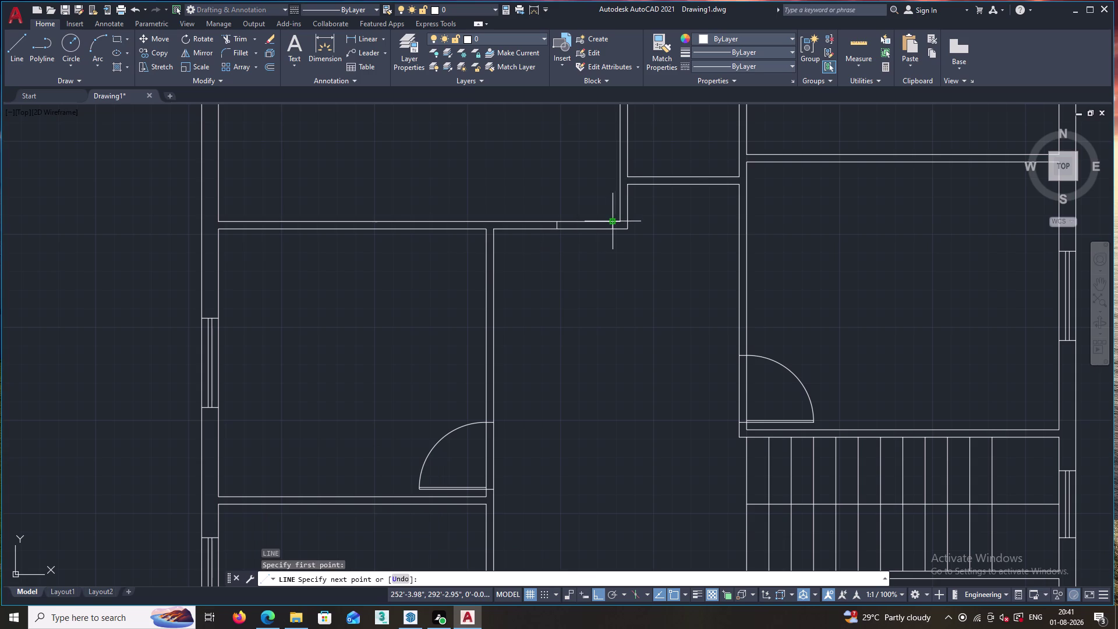
text(2')
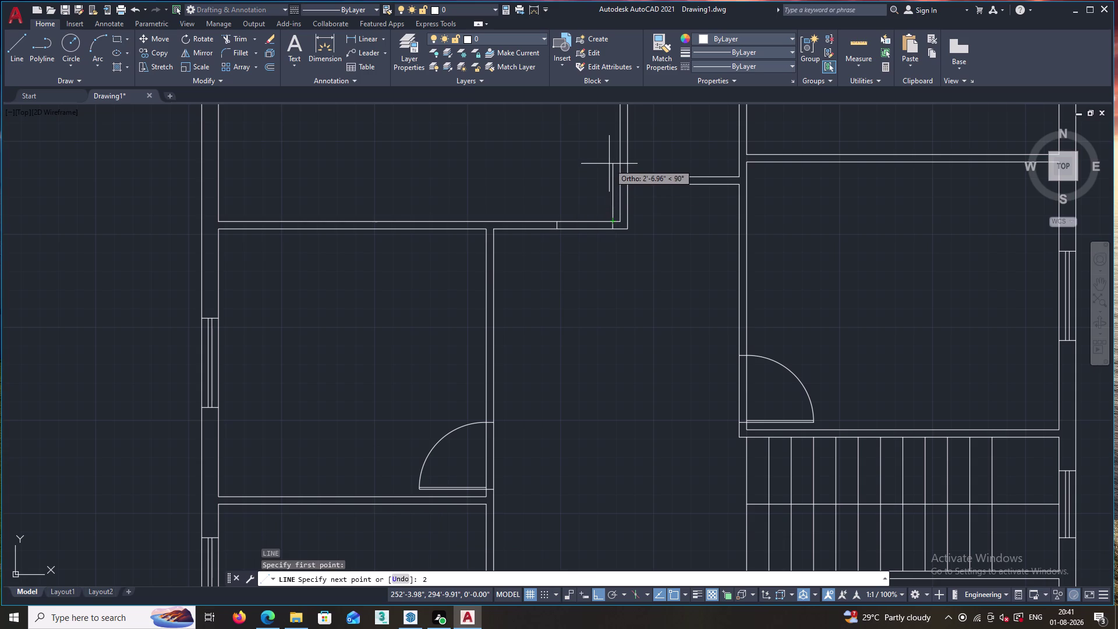
key(6)
key(shift+quotedbl)
key(Return)
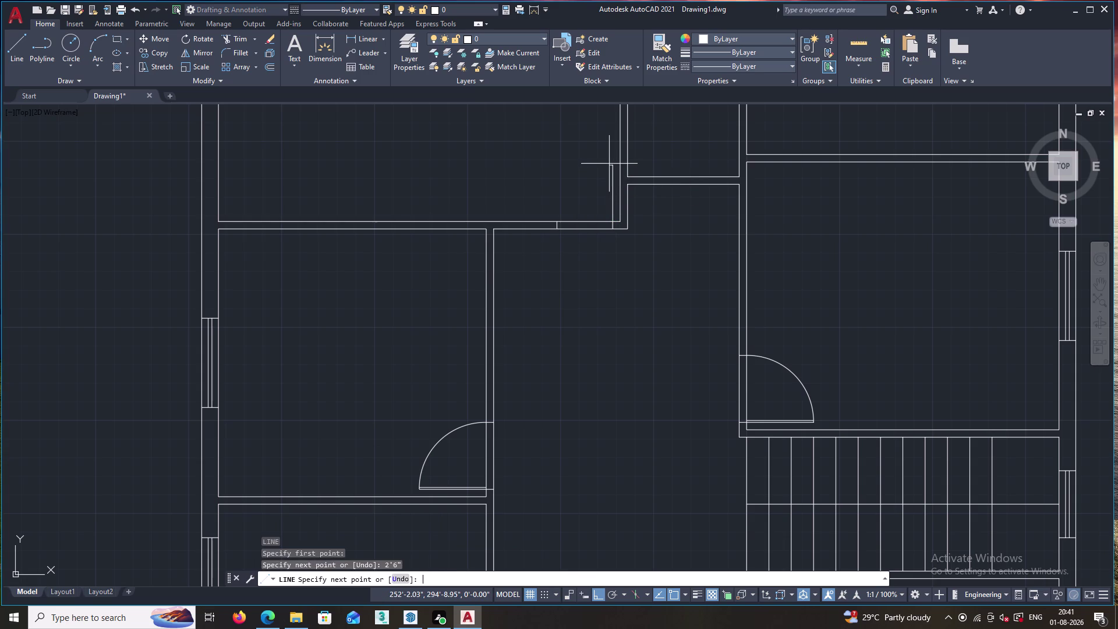
key(Escape)
Offset the new door edge line 1" to give the door leaf its thickness.
key(o)
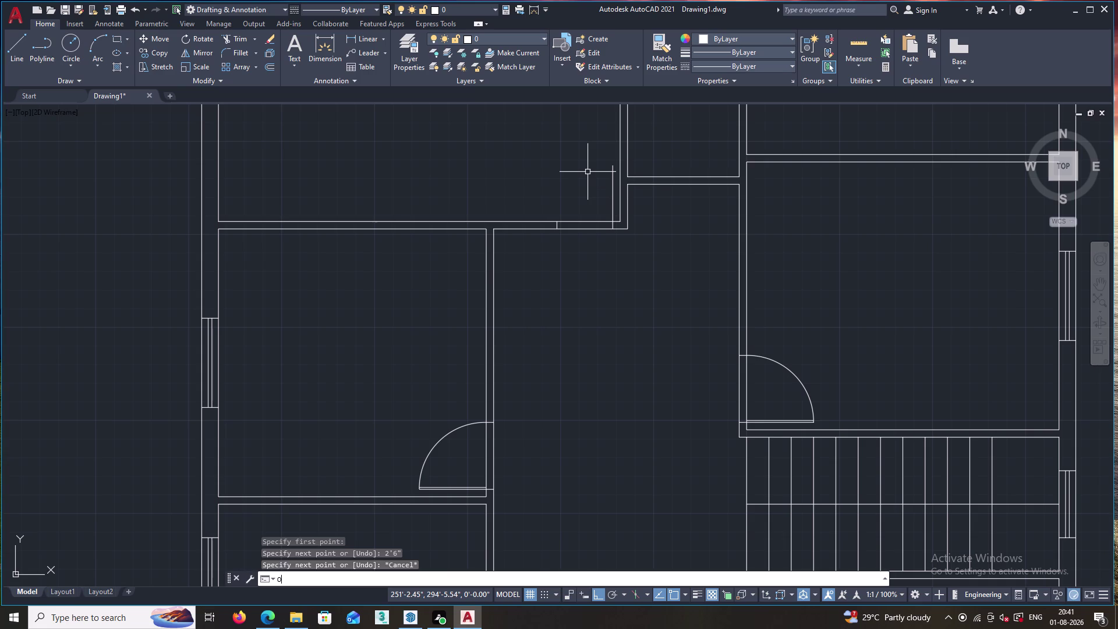
key(Return)
key(1)
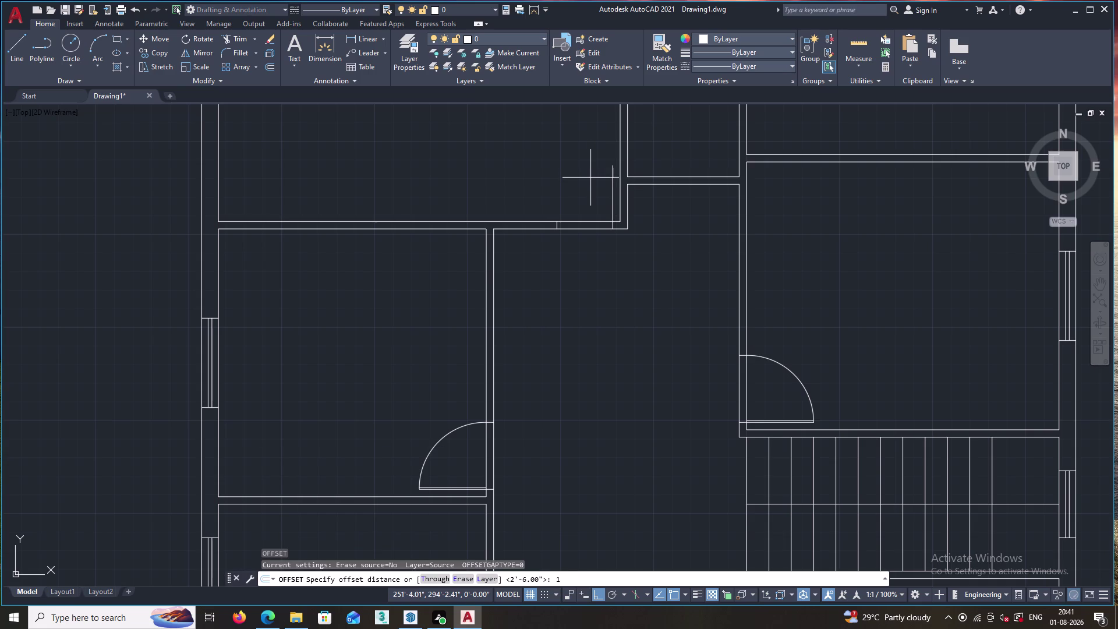
key(Return)
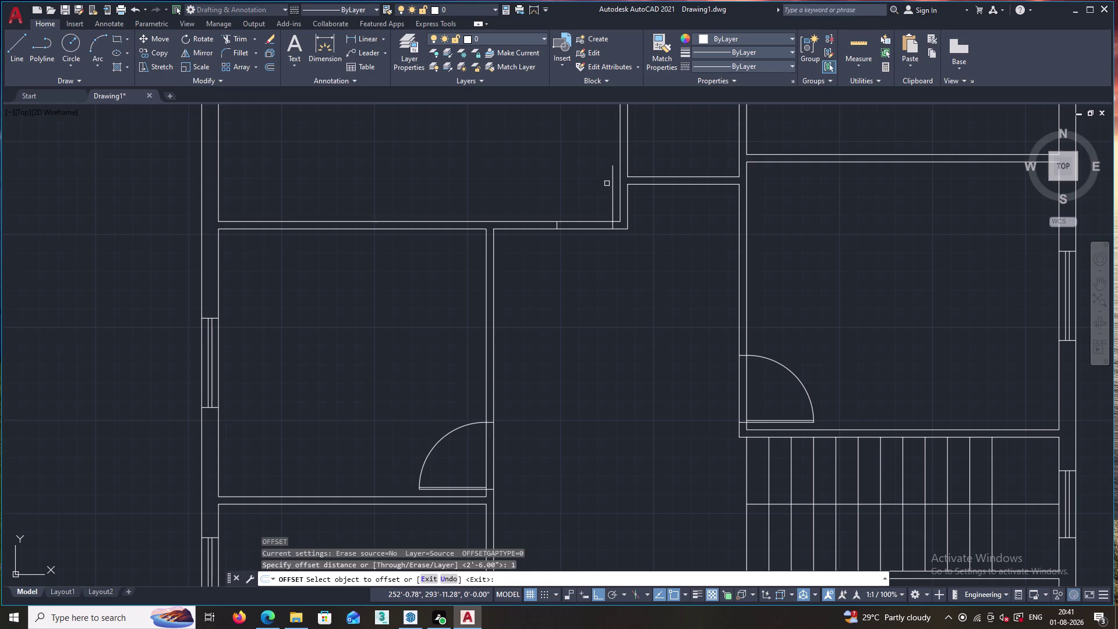
click(611, 182)
click(600, 184)
key(Escape)
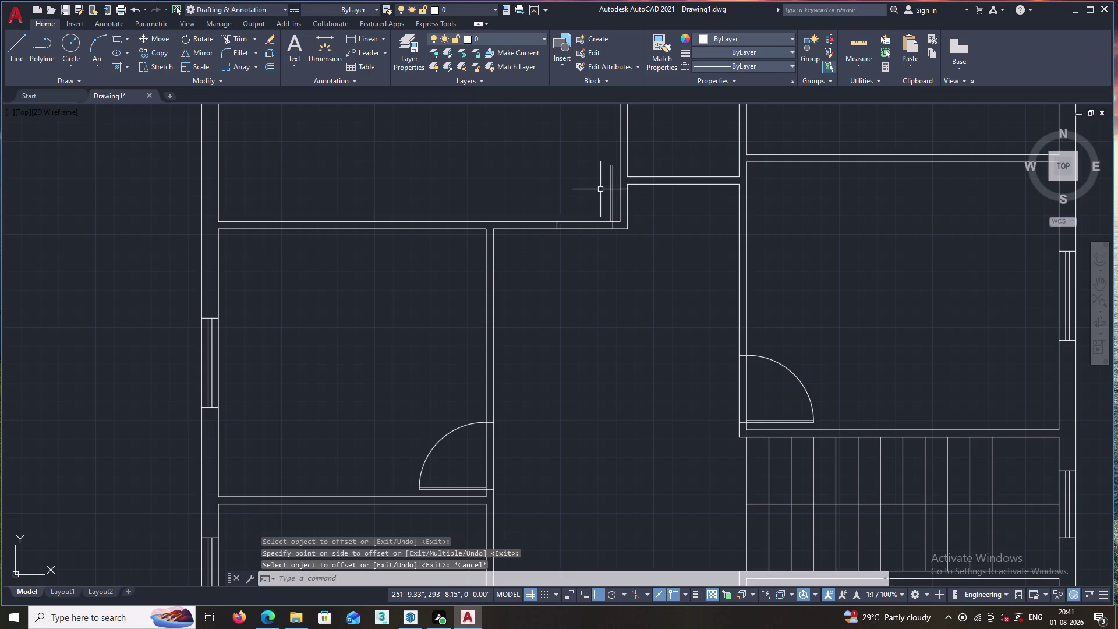
key(a)
key(Return)
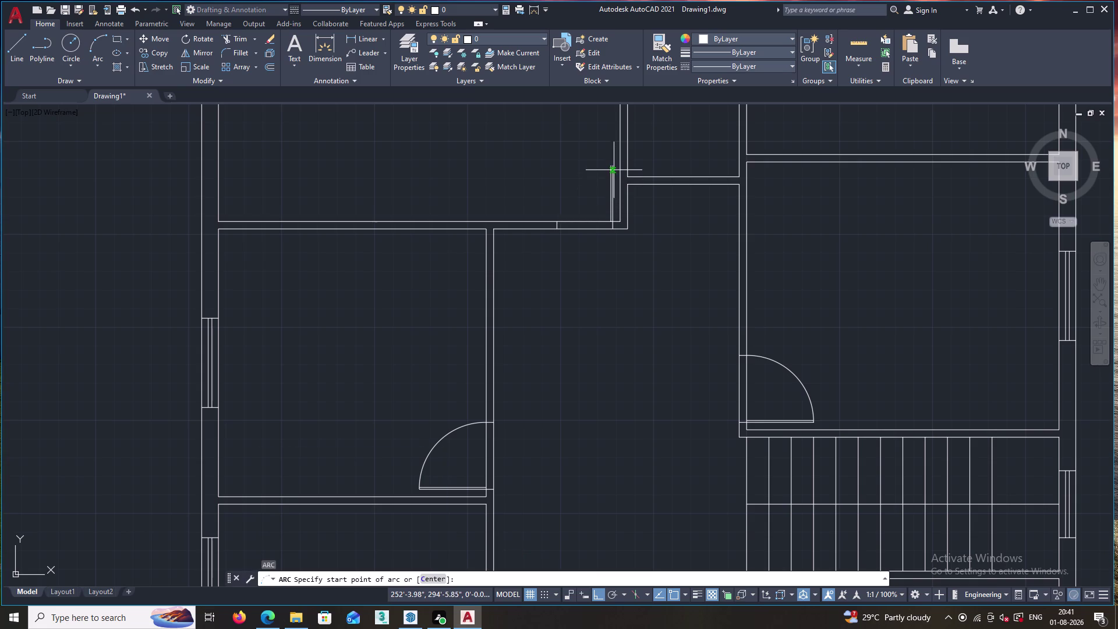
Draw the swing arc from the top of the door leaf down to the bottom wall.
click(614, 164)
scroll(up, 3)
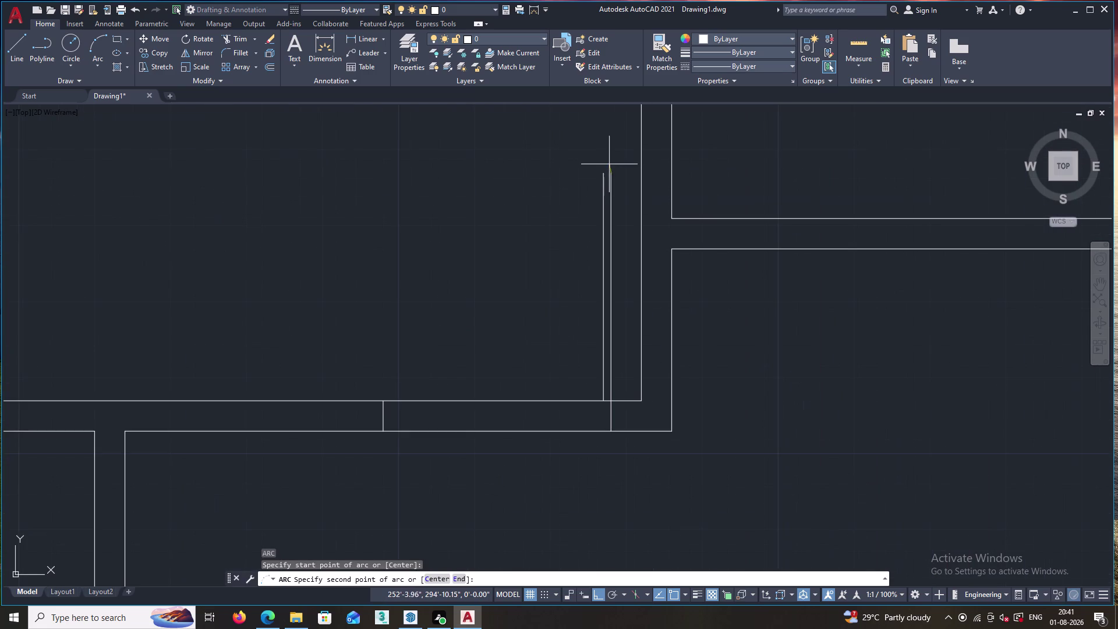
scroll(up, 3)
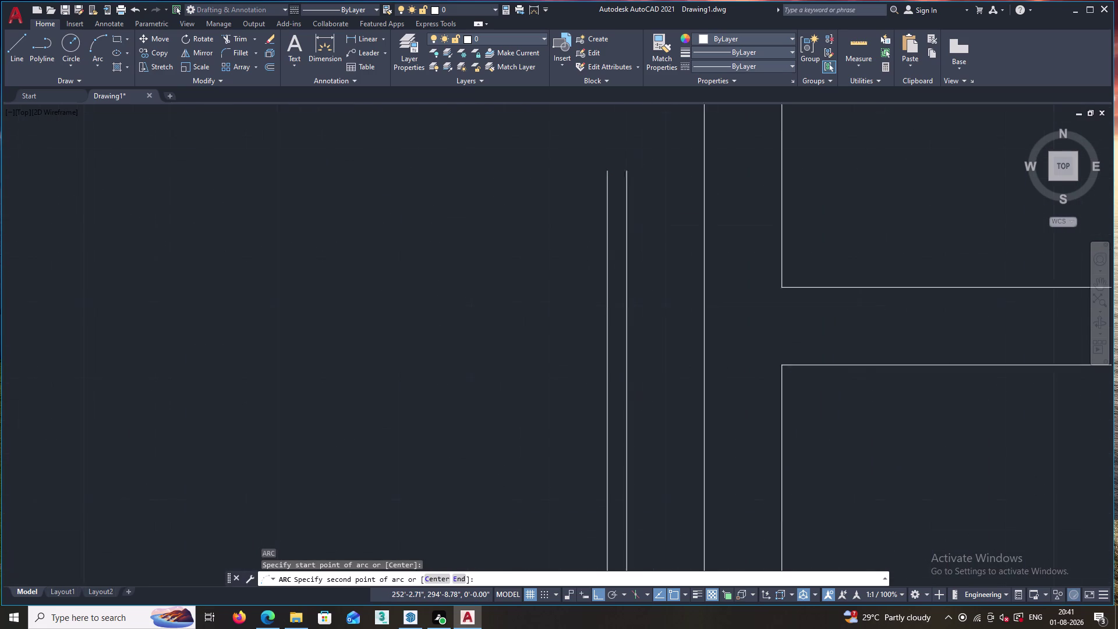
click(610, 169)
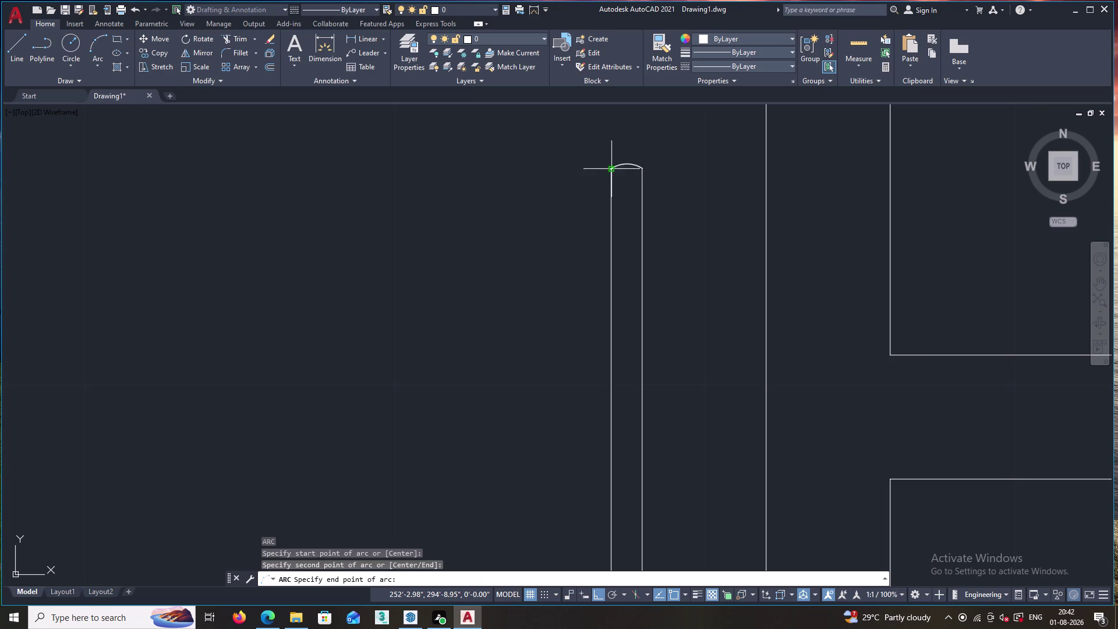
scroll(down, 3)
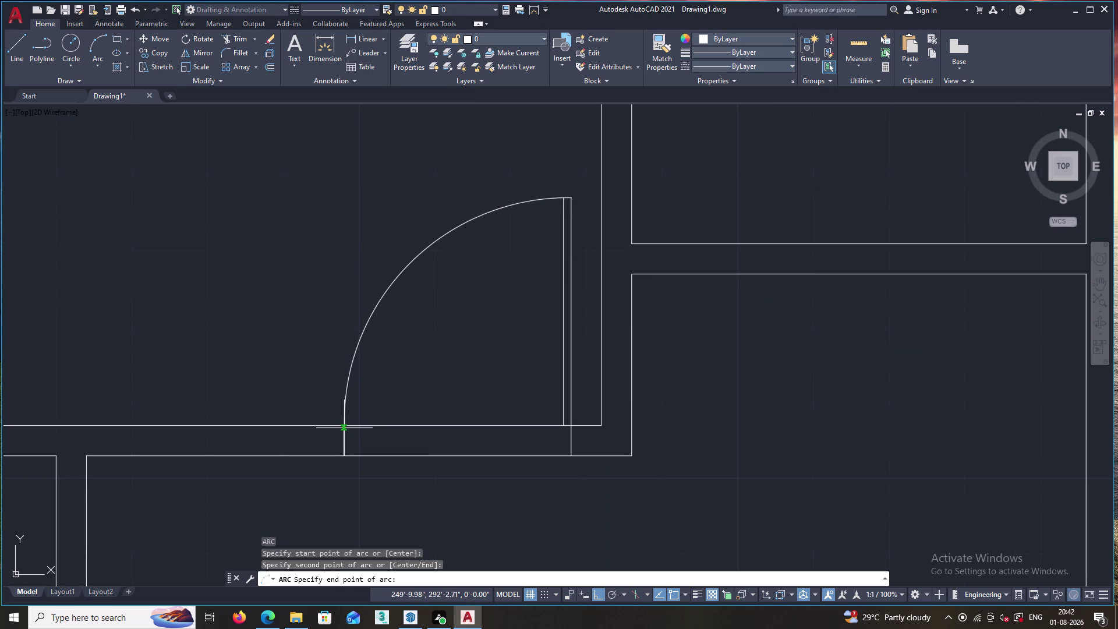
click(344, 424)
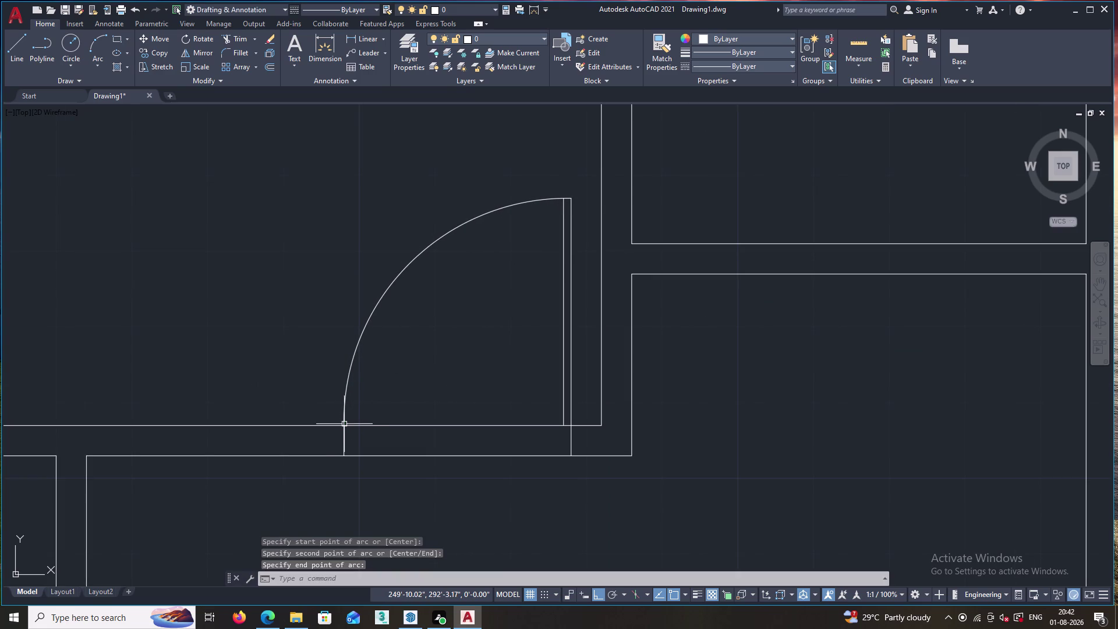
key(Escape)
scroll(down, 3)
scroll(down, 3)
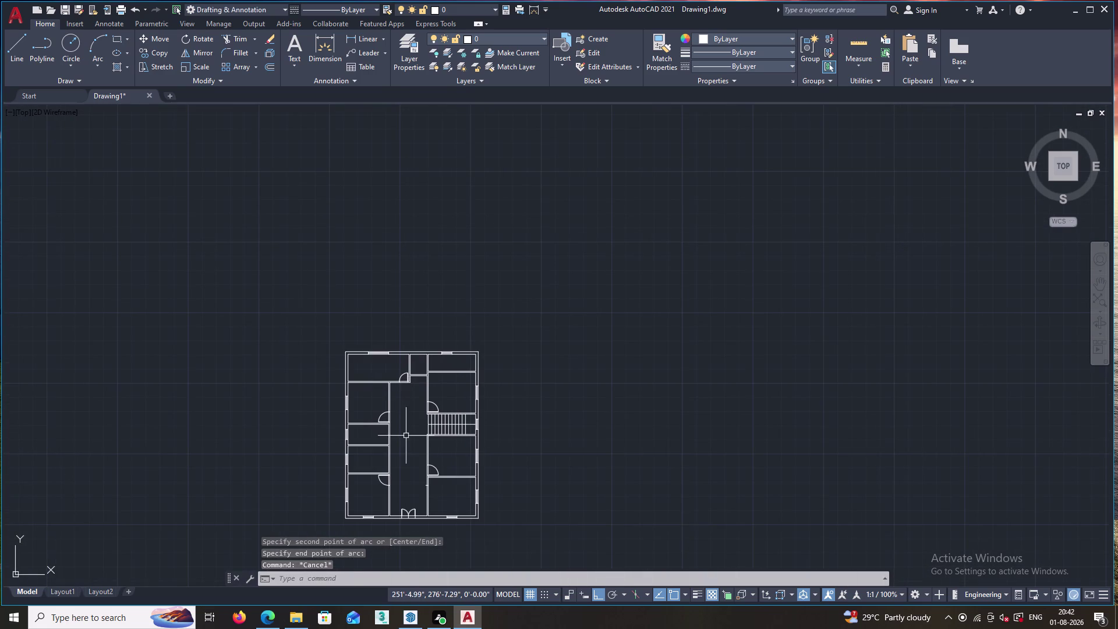
middle_drag(406, 437, 408, 386)
scroll(up, 3)
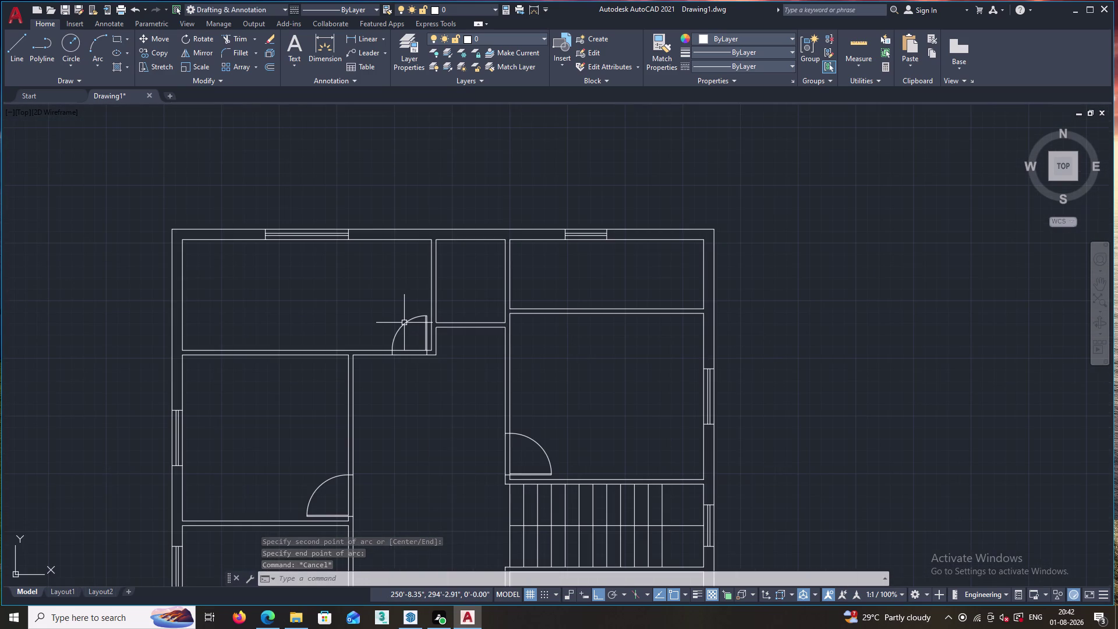
scroll(up, 3)
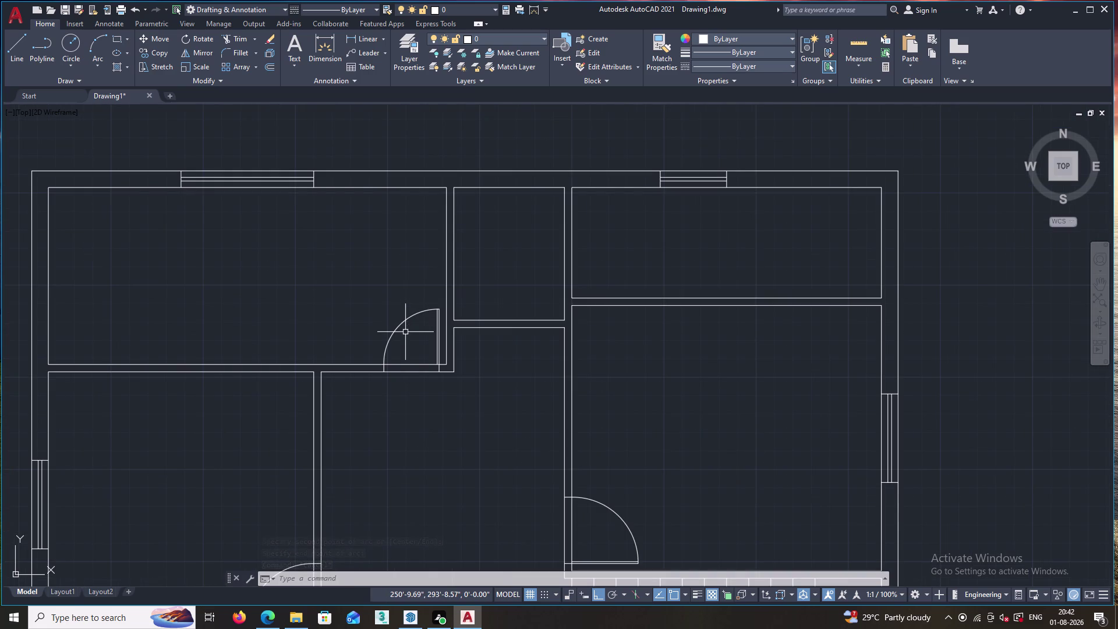
scroll(down, 3)
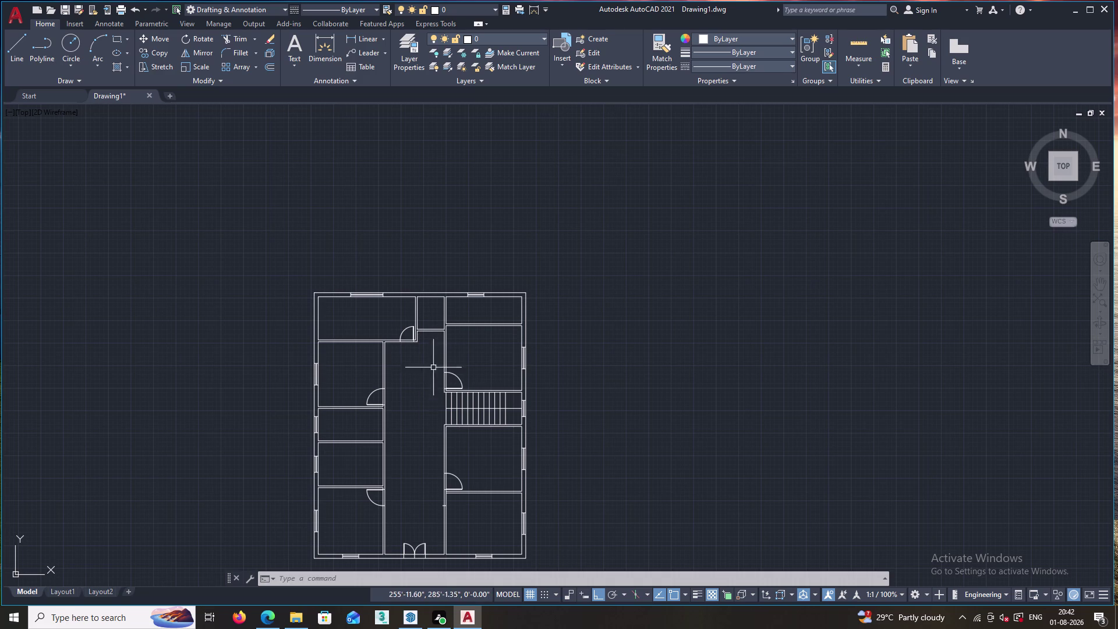
scroll(up, 3)
scroll(up, 3)
scroll(up, 3)
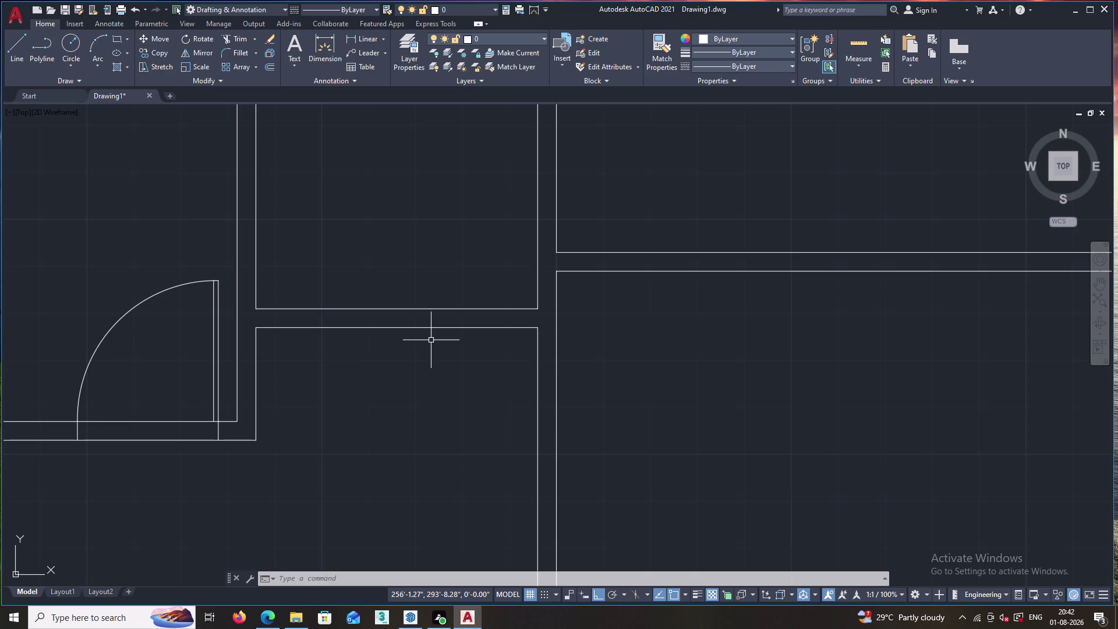
Cap the wall end with a short 4" TK-tracked line, then select the left door swing.
key(l)
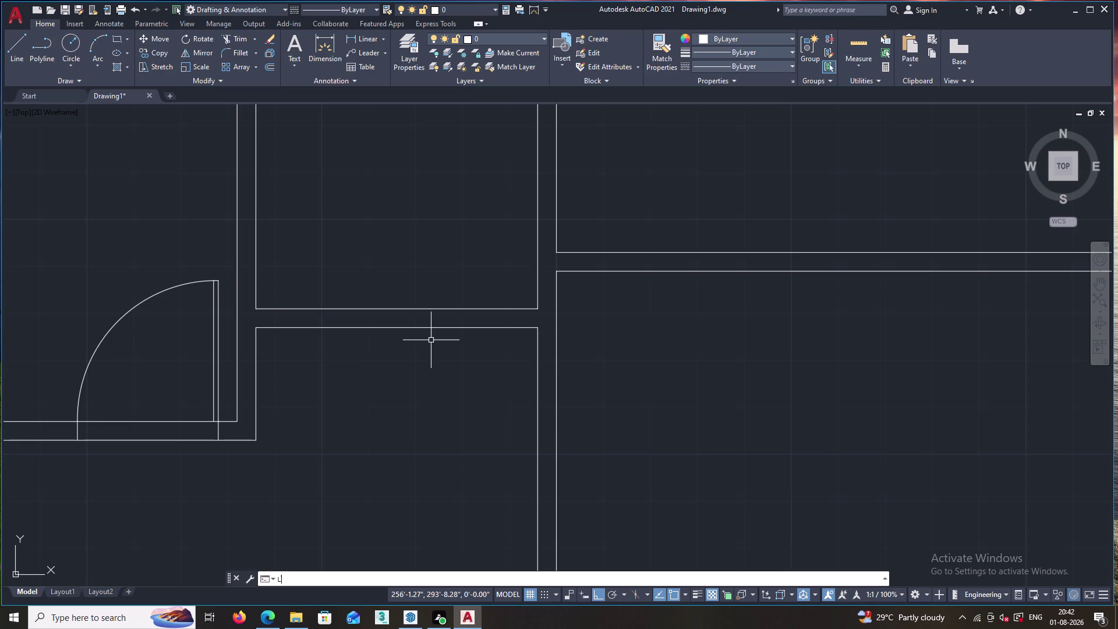
key(Return)
text(TK)
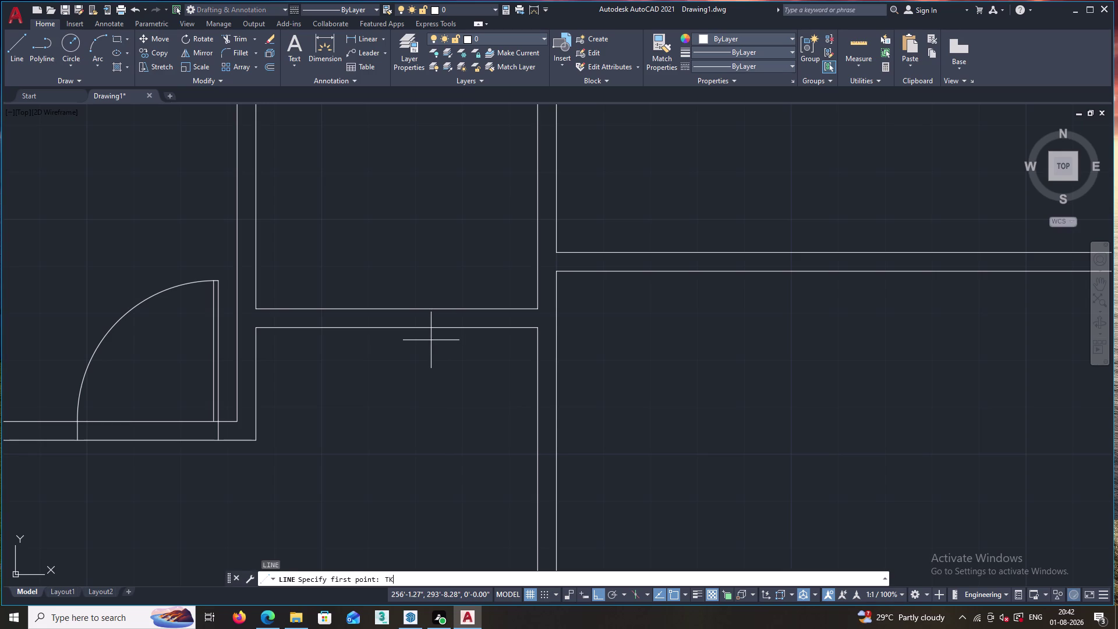
key(Return)
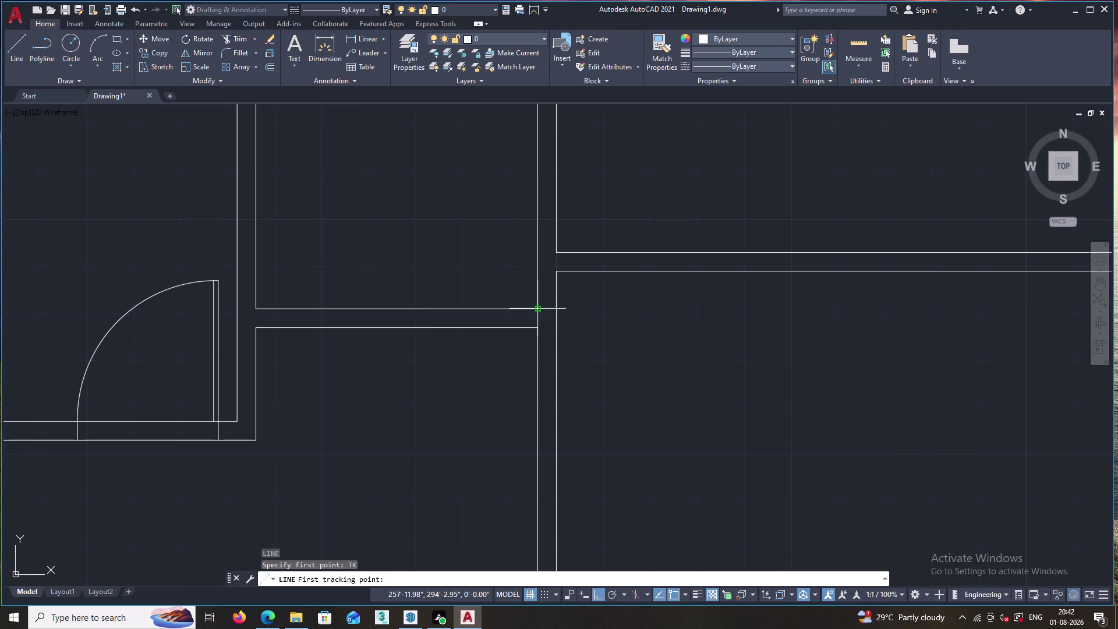
click(537, 310)
key(4)
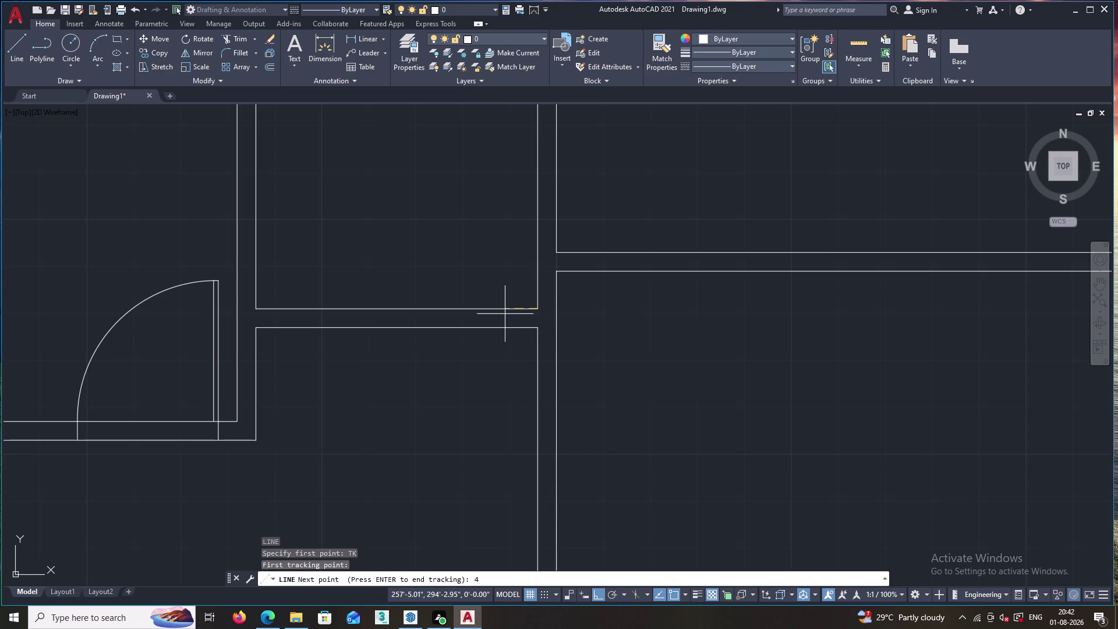
key(Return)
key(Return)
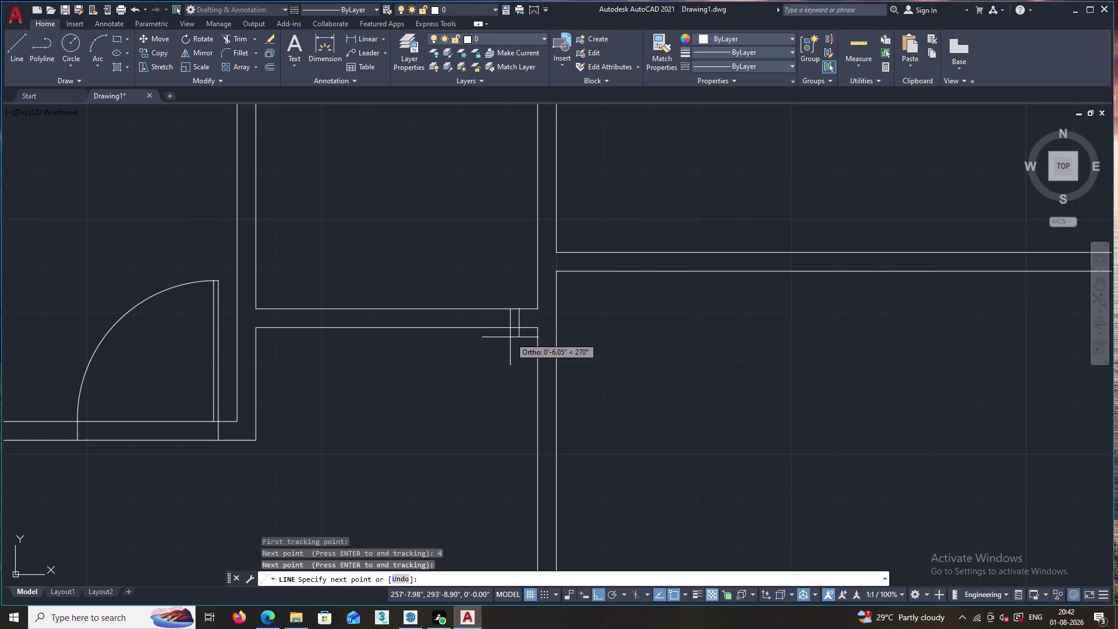
key(4)
key(Return)
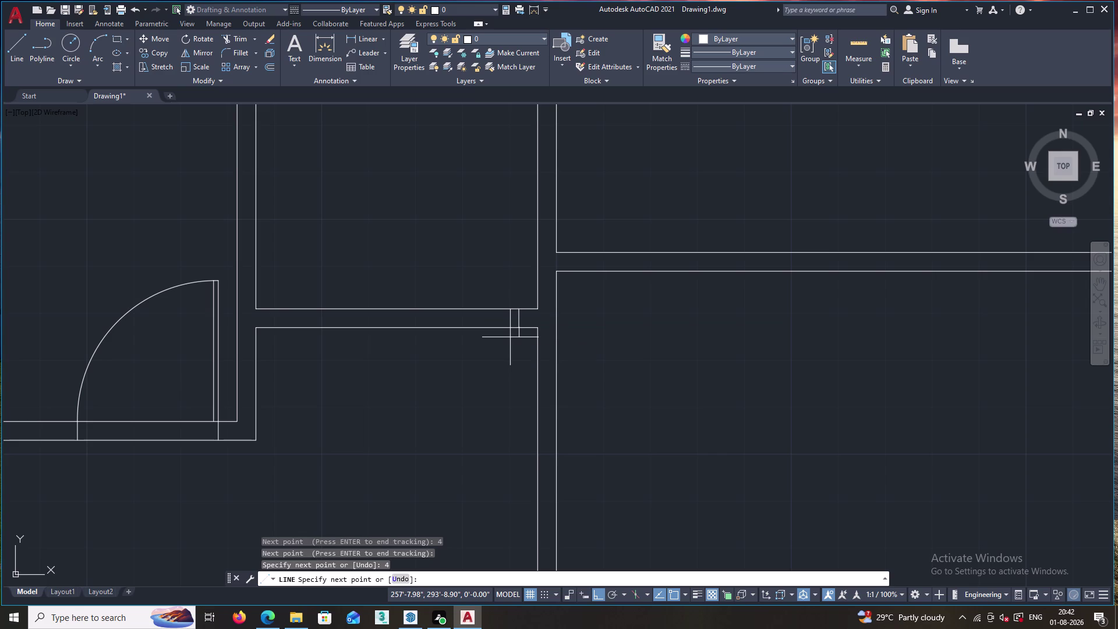
key(Escape)
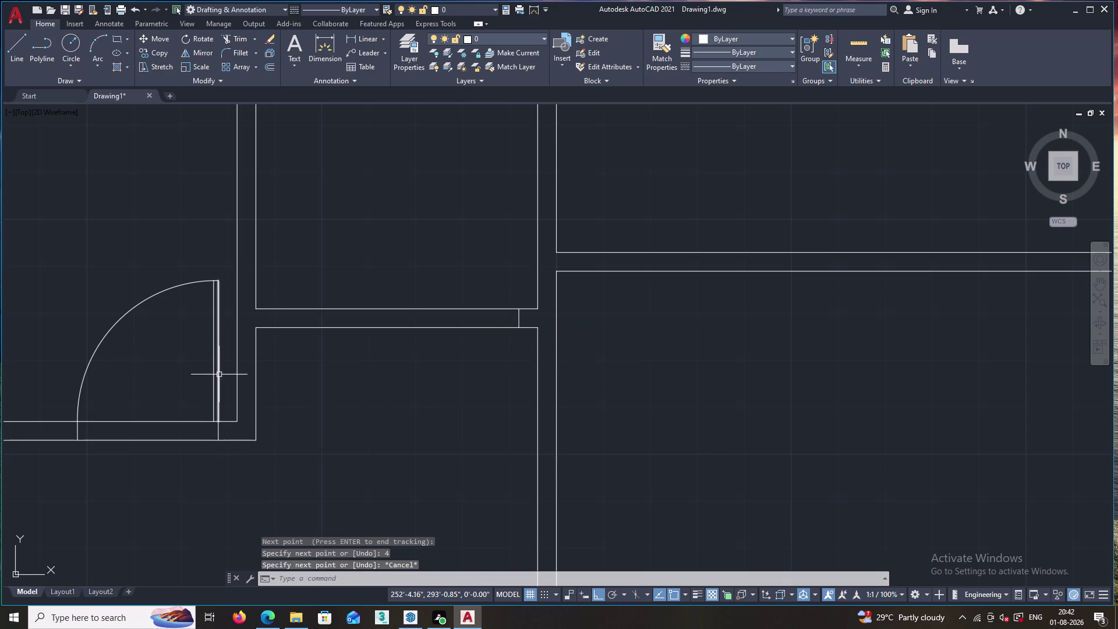
drag(223, 367, 55, 368)
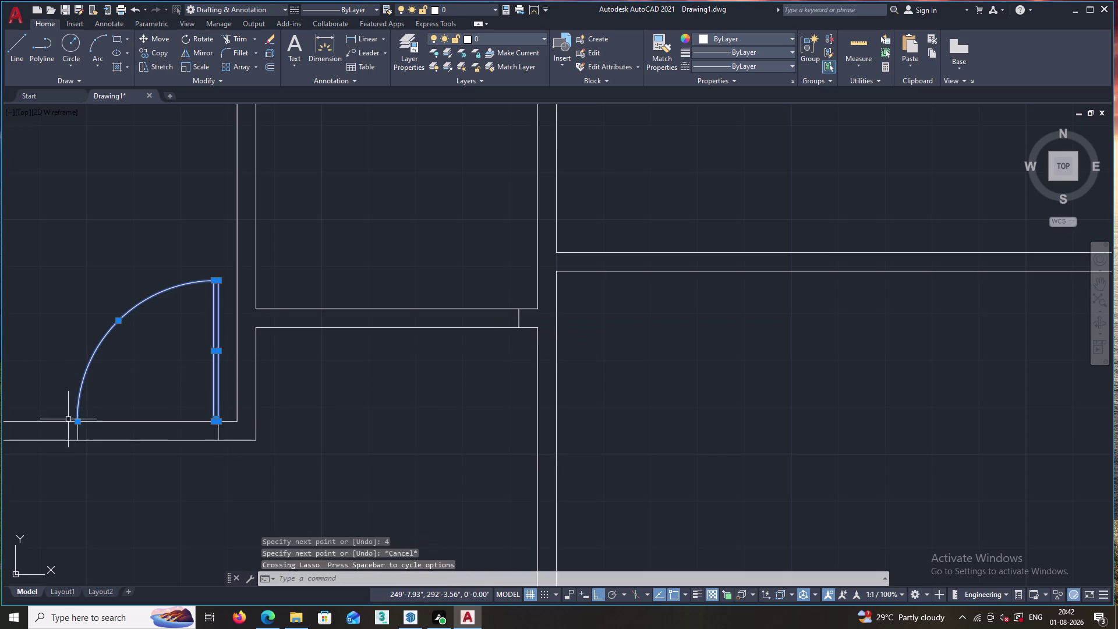
Copy the left door arc and leaf from its hinge to the small top room's doorway corner.
click(78, 431)
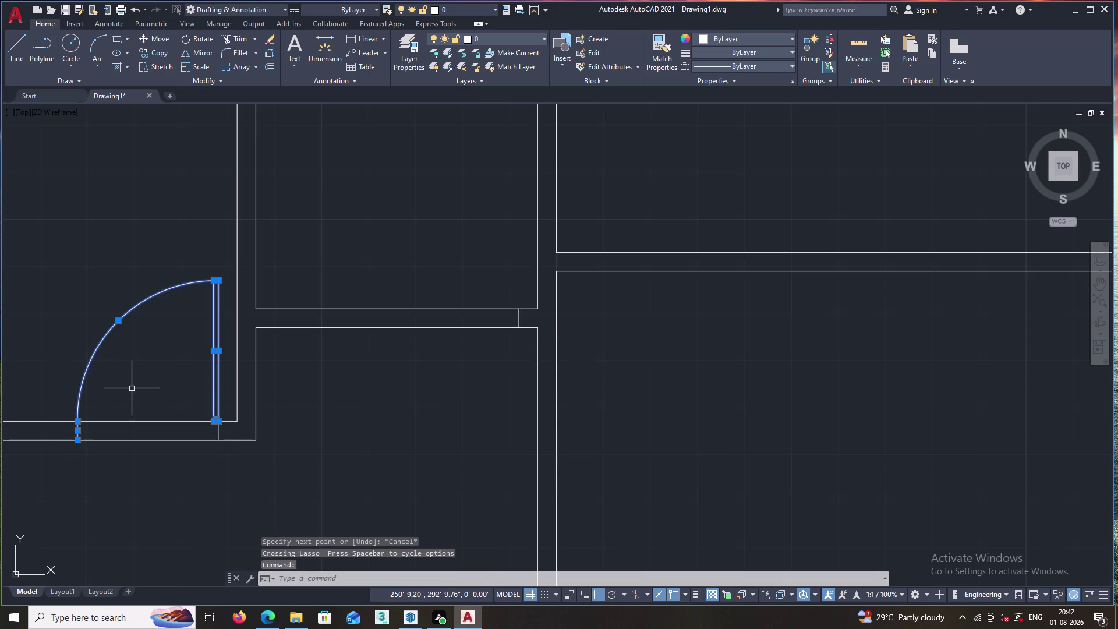
right_click(135, 385)
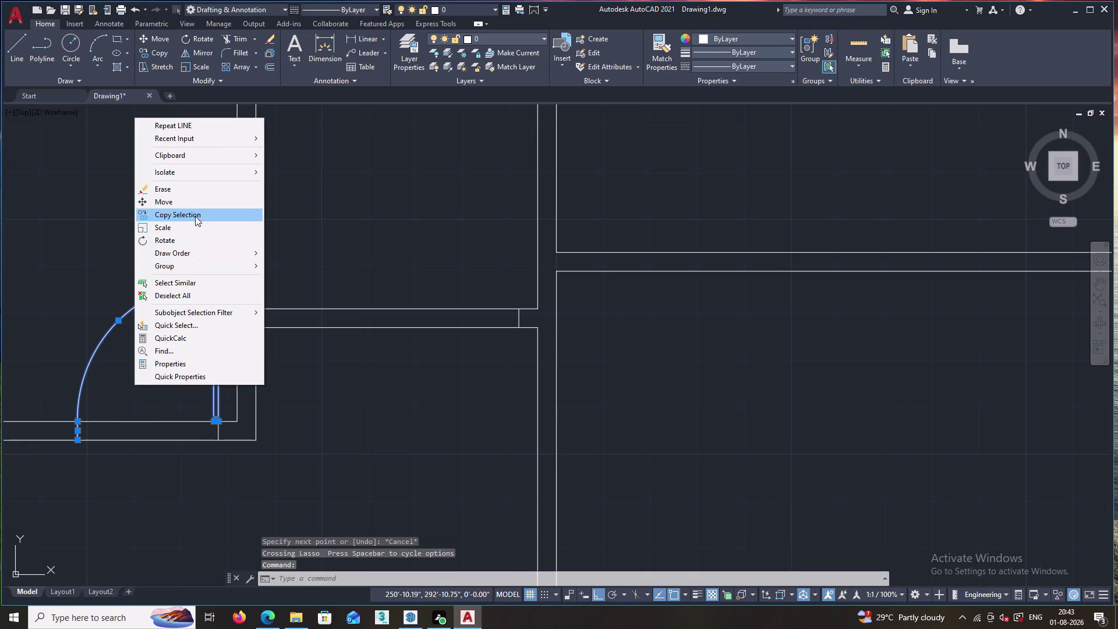
click(196, 215)
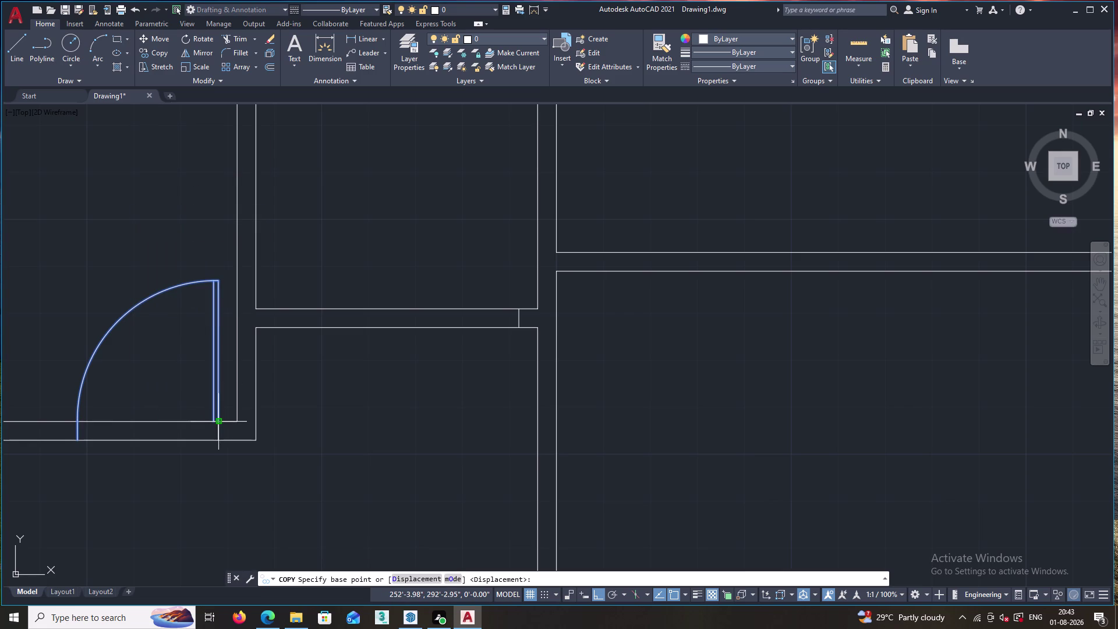
click(218, 420)
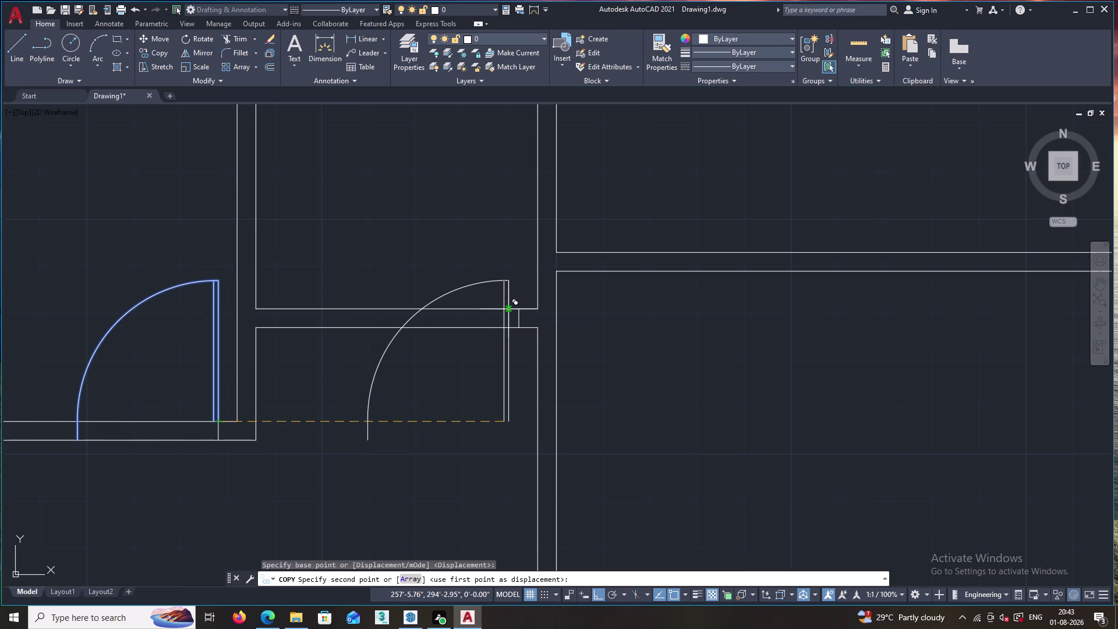
scroll(up, 3)
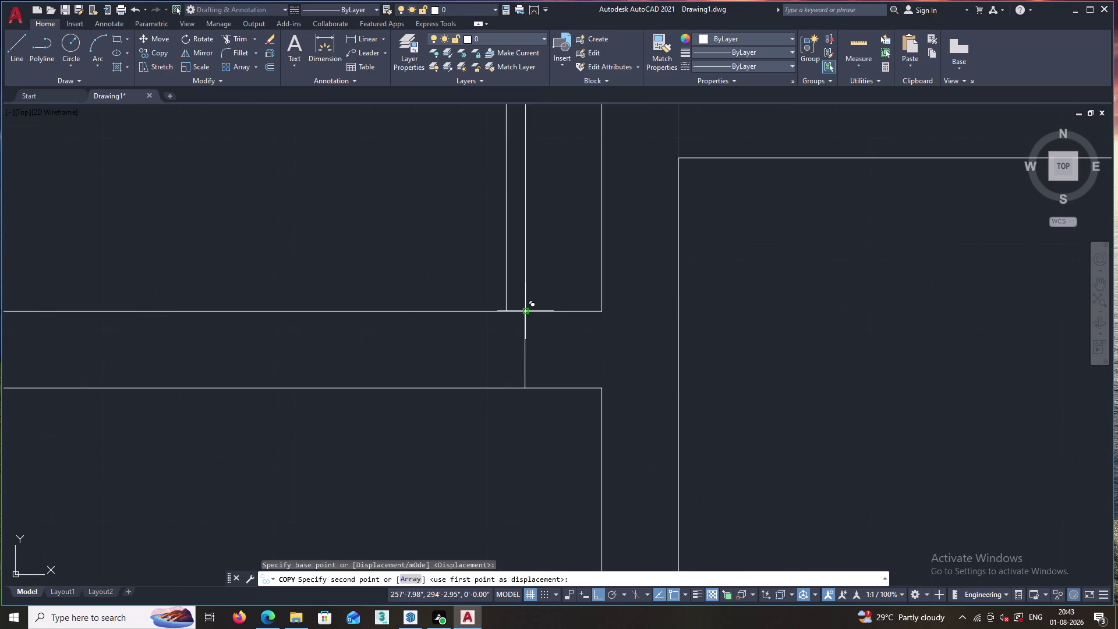
click(527, 313)
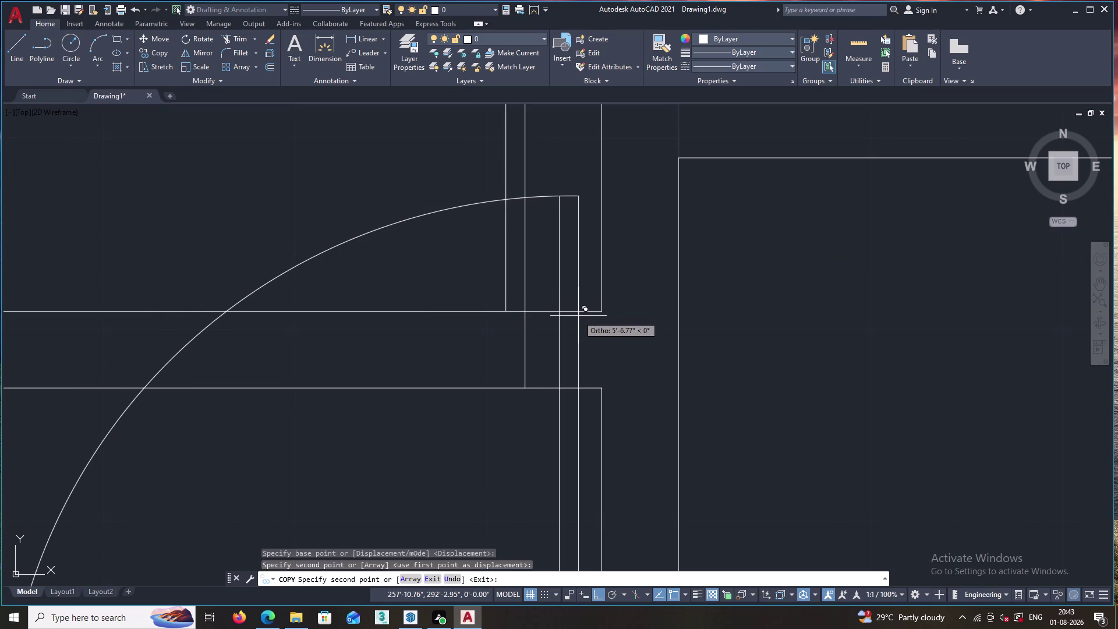
key(Escape)
scroll(down, 3)
scroll(down, 3)
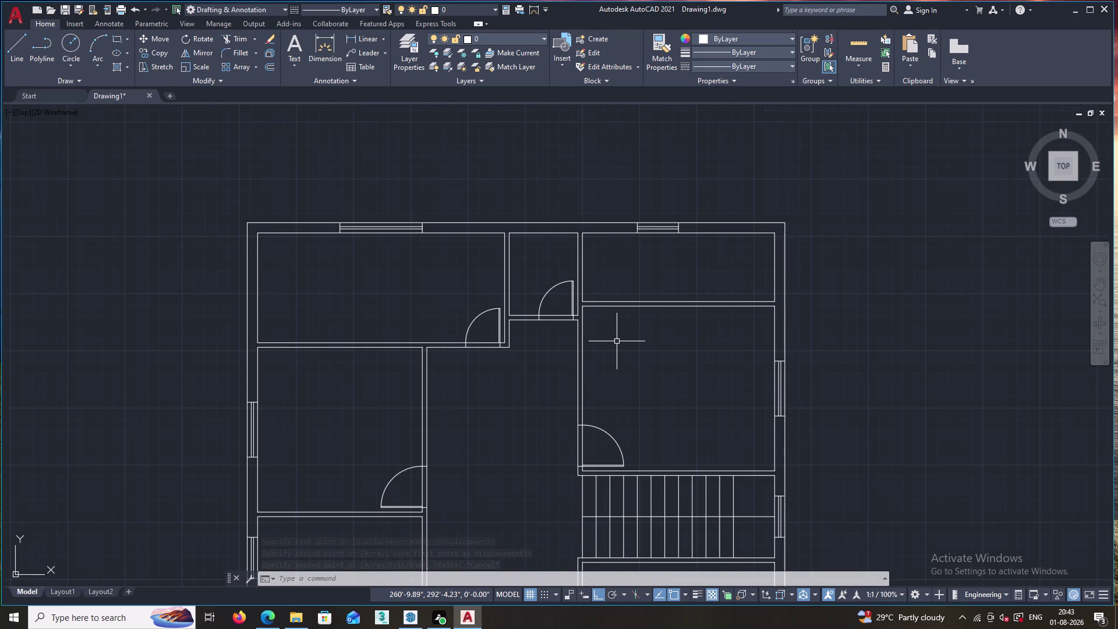
middle_drag(625, 382, 587, 224)
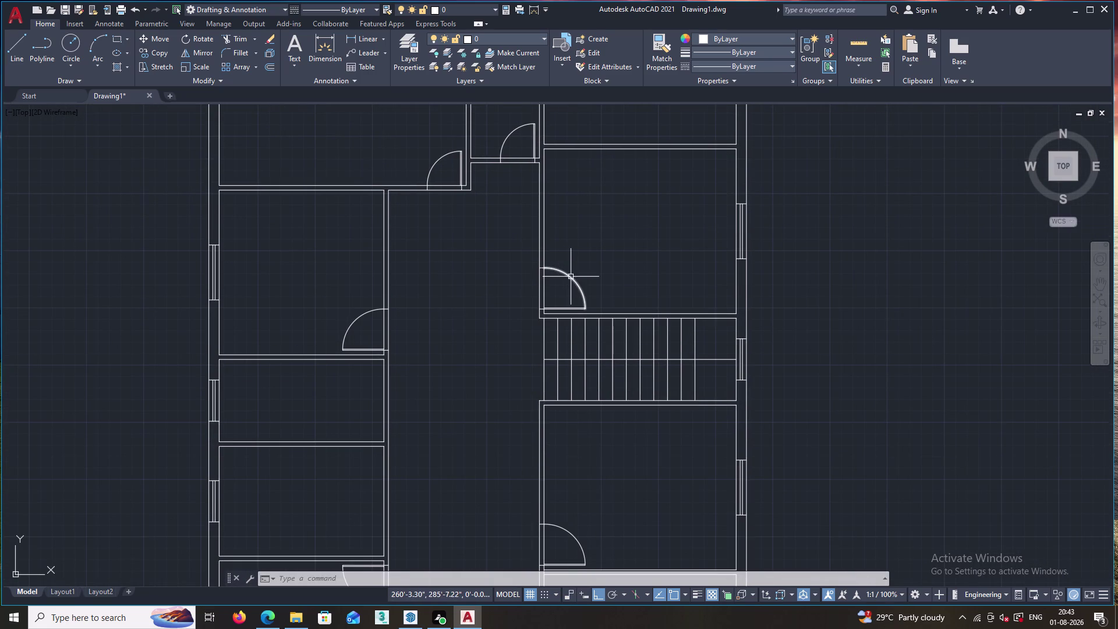
scroll(up, 3)
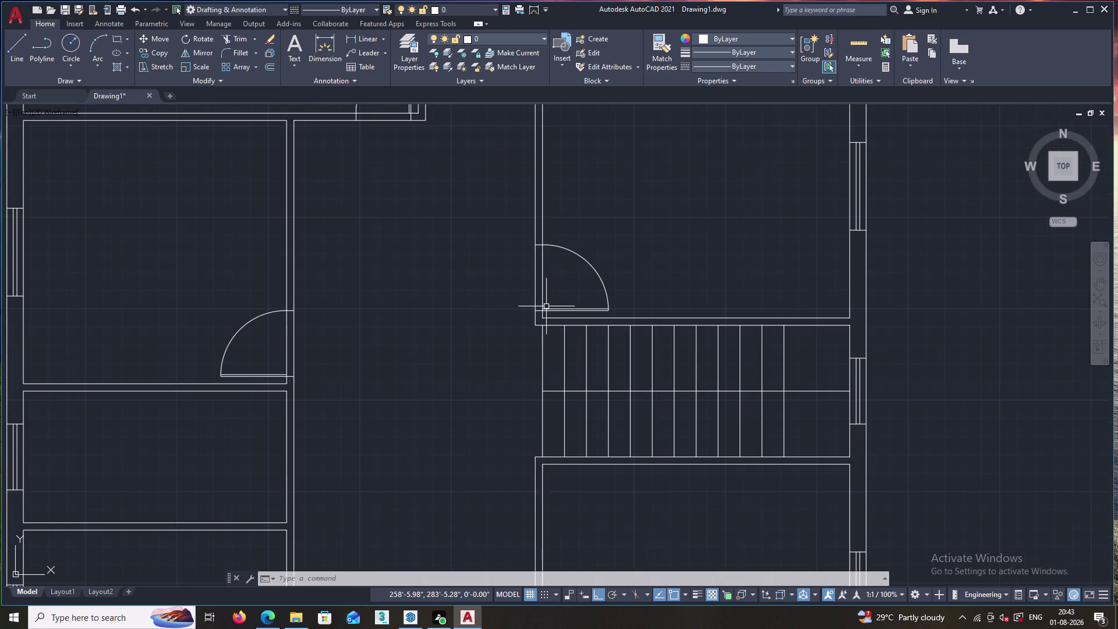
scroll(up, 3)
key(Escape)
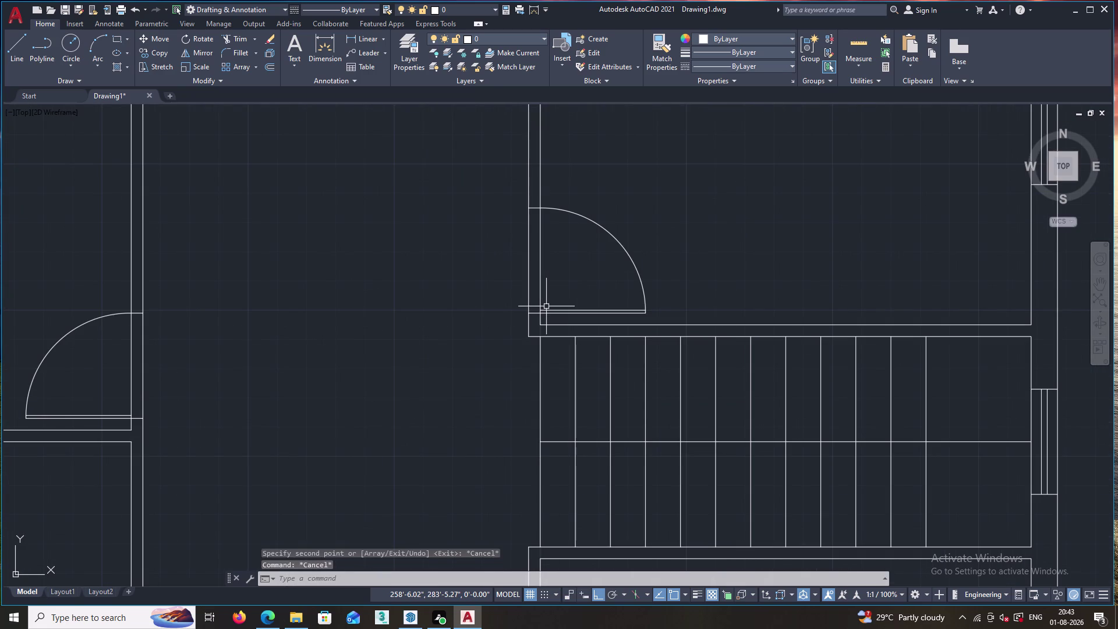
Measure with DI from the door leaf's start point to the arc's end.
text(DI)
key(Return)
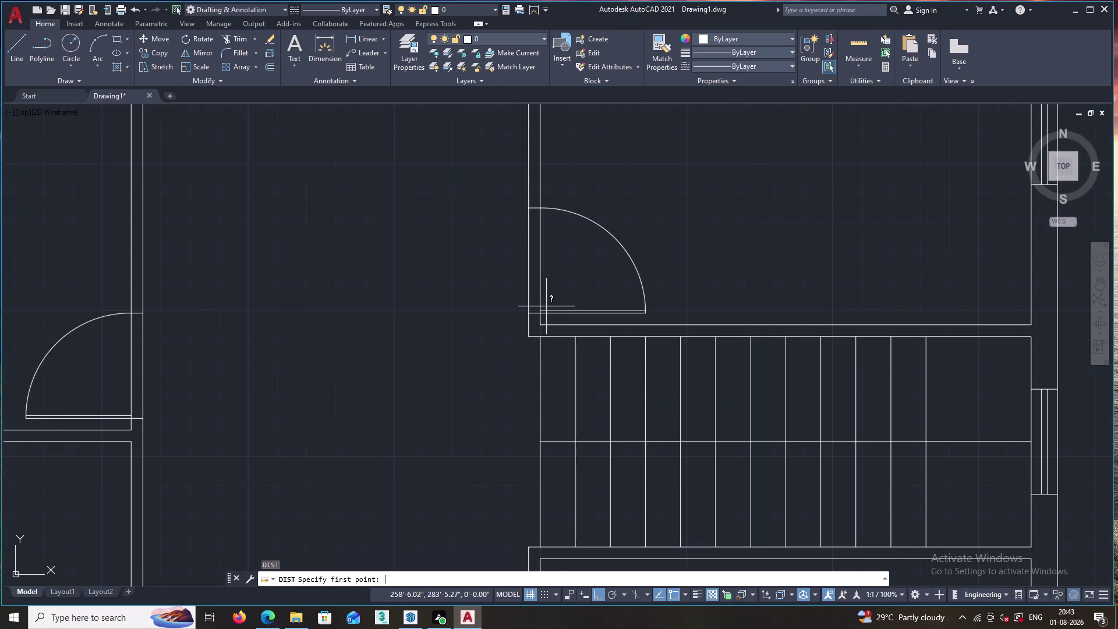
click(541, 312)
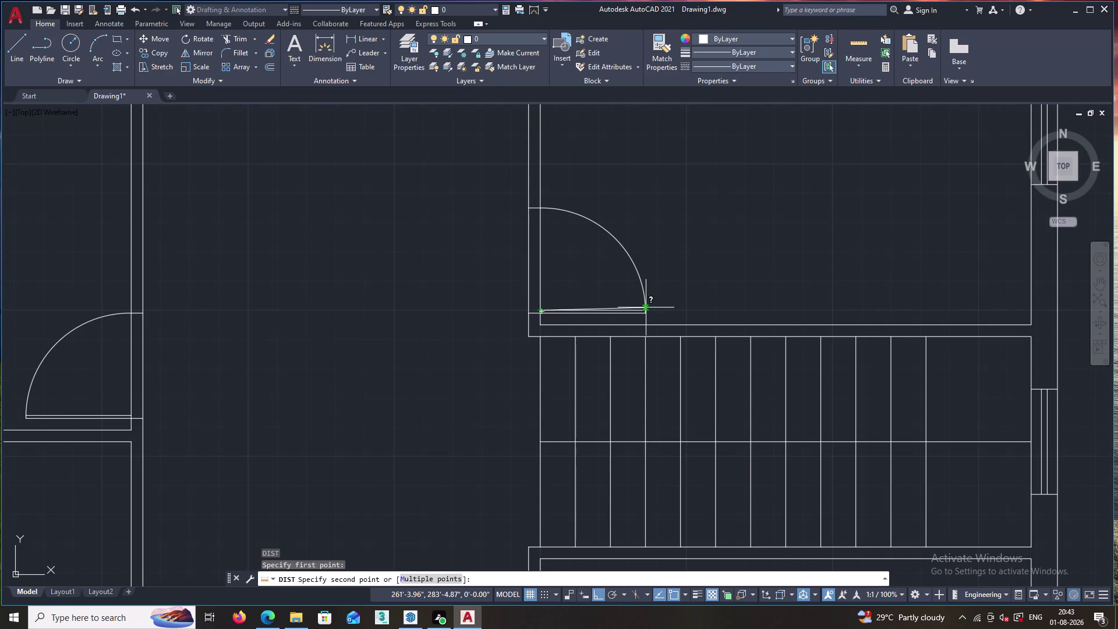
scroll(up, 3)
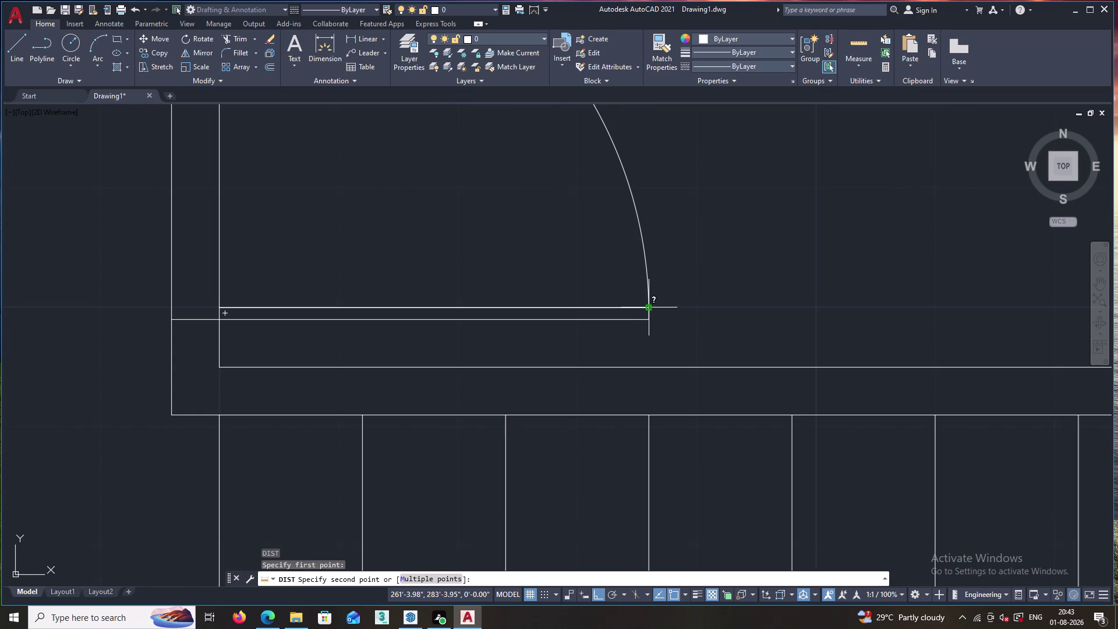
click(648, 307)
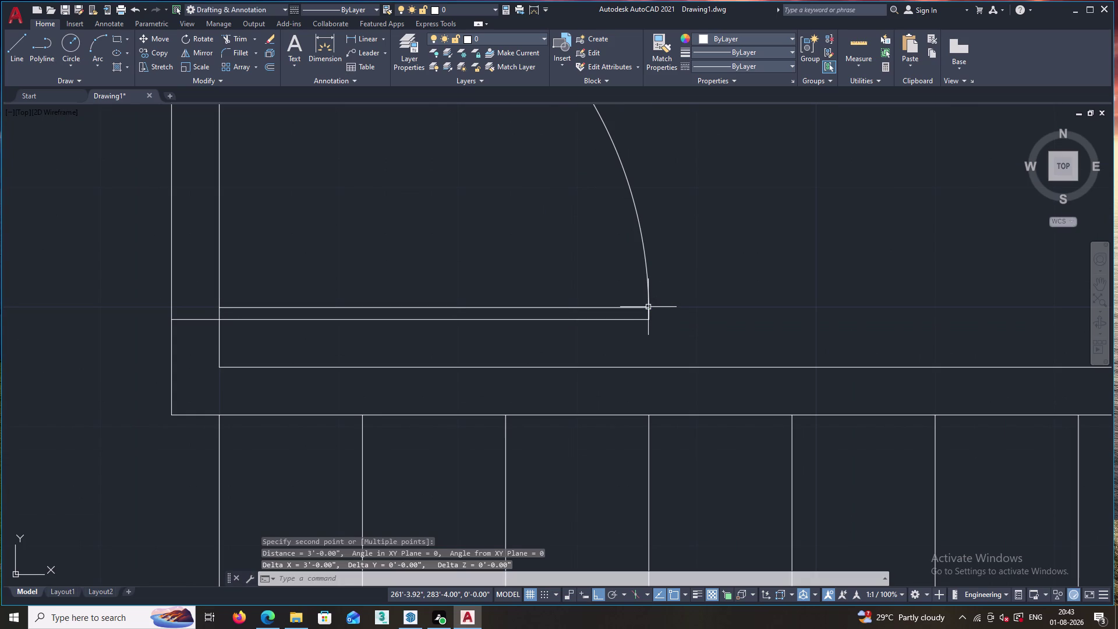
key(Escape)
Measure the door leaf's length from its bottom to its top.
scroll(down, 3)
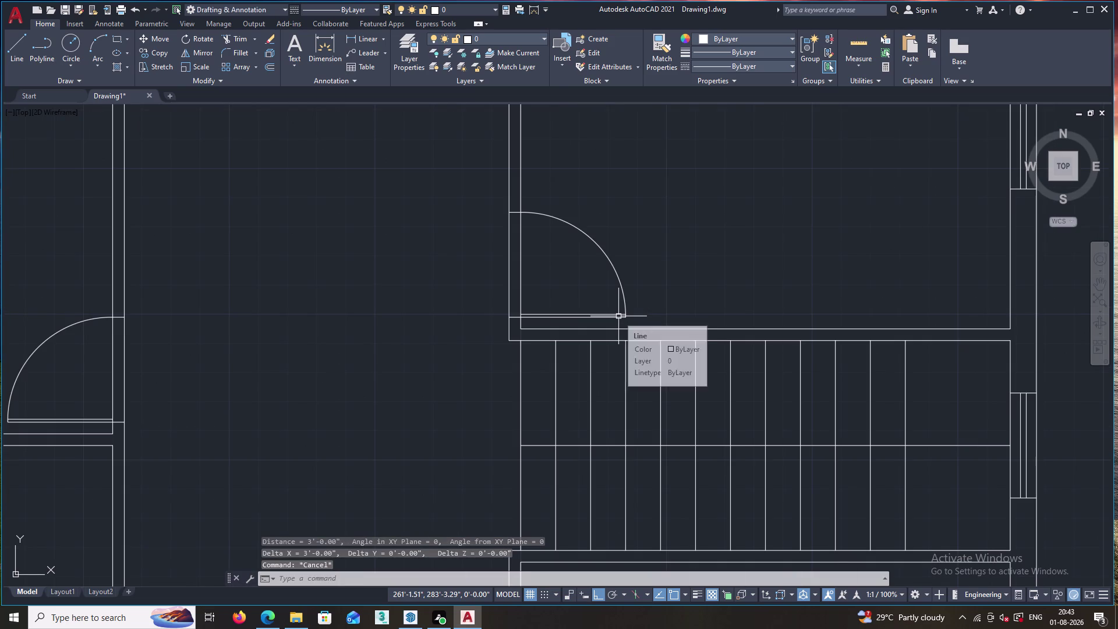
key(space)
key(space)
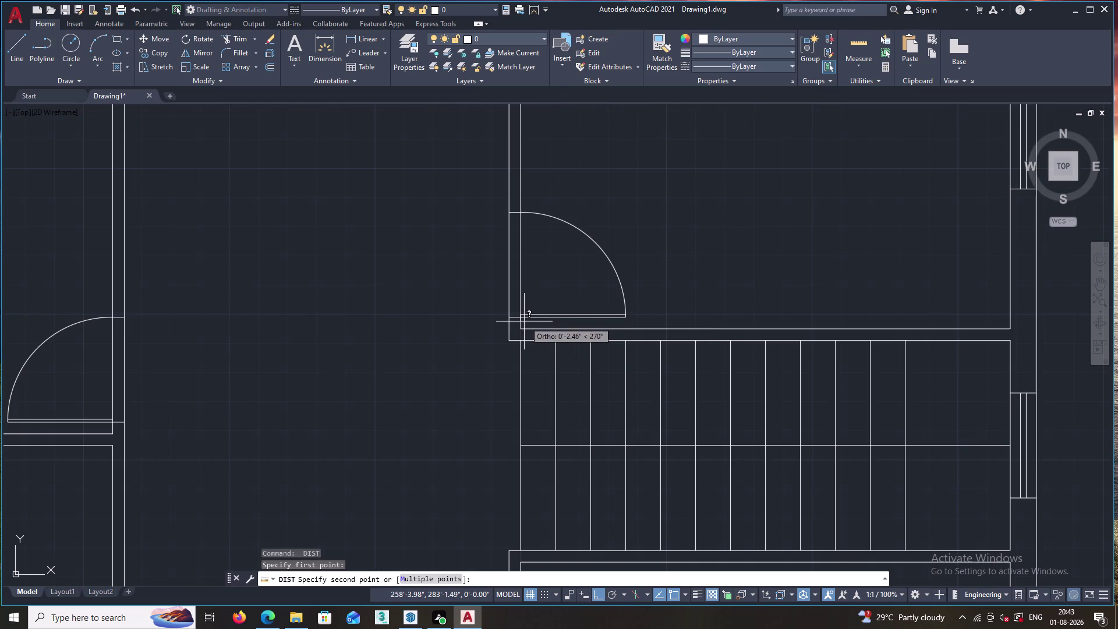
click(522, 315)
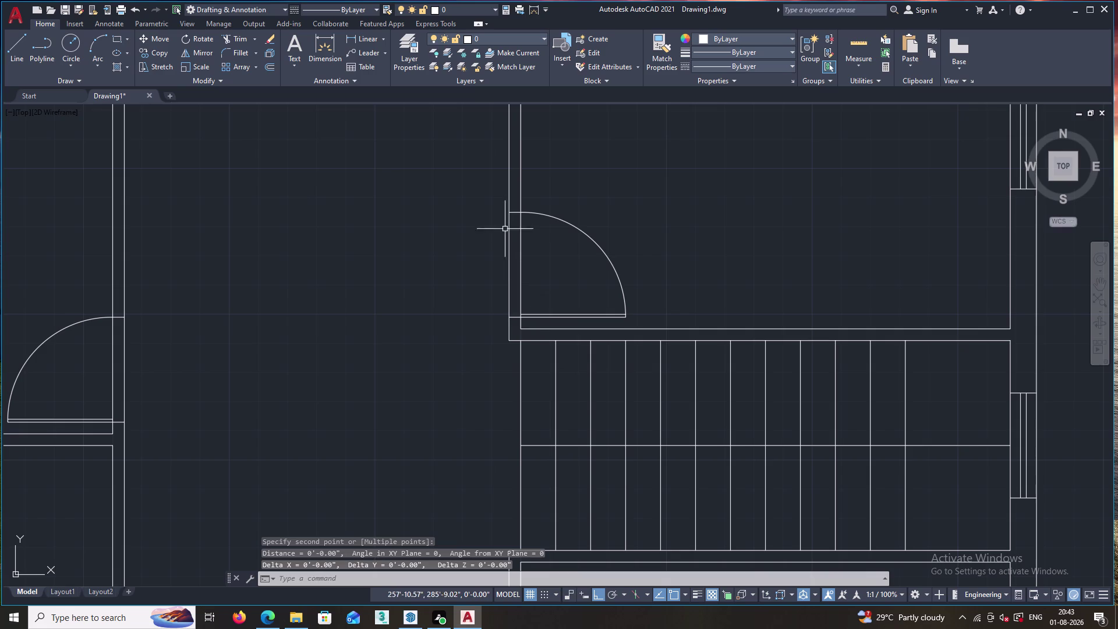
key(Escape)
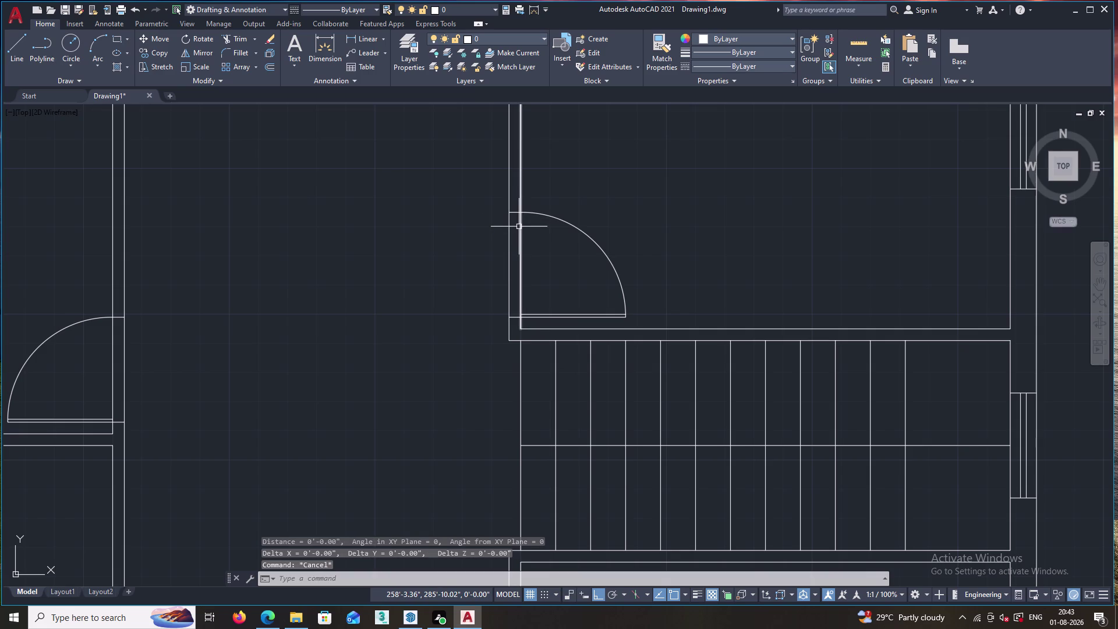
key(space)
click(522, 315)
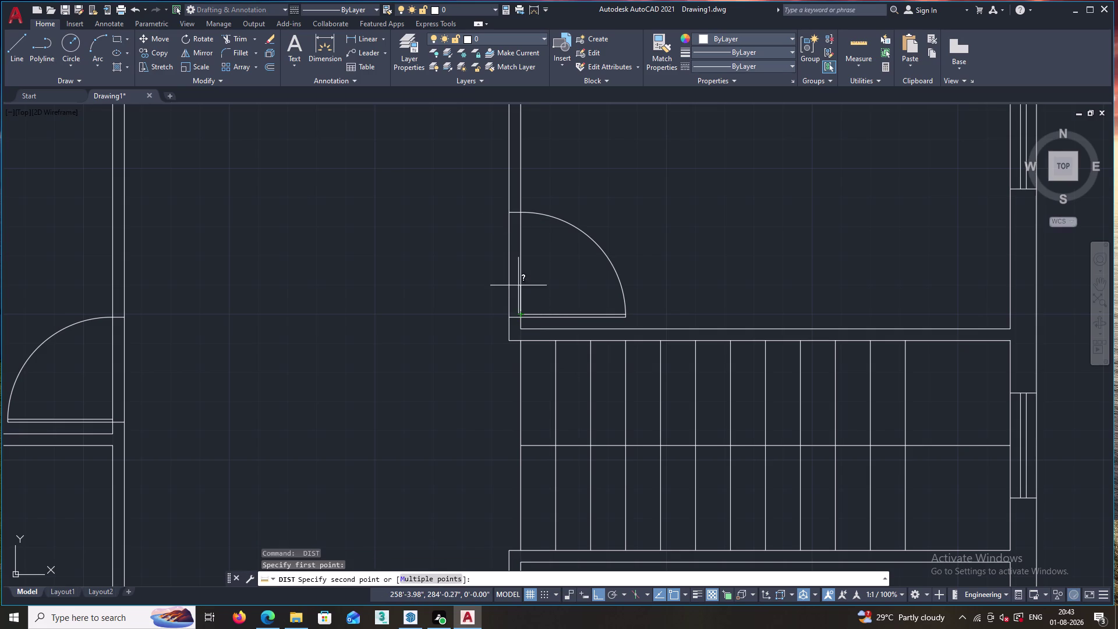
click(522, 211)
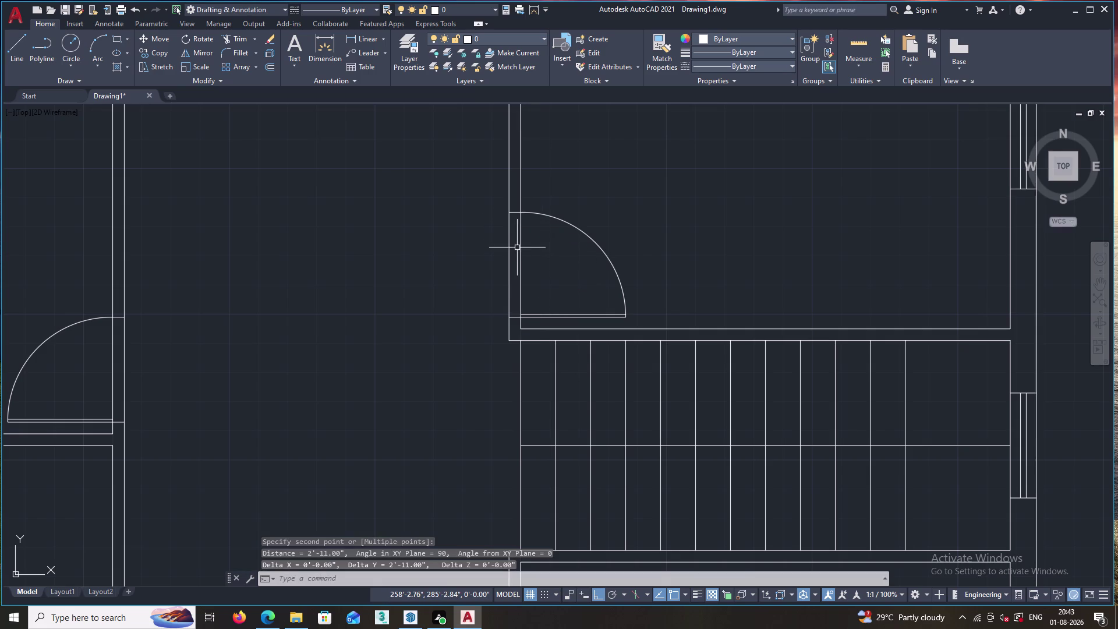
key(Escape)
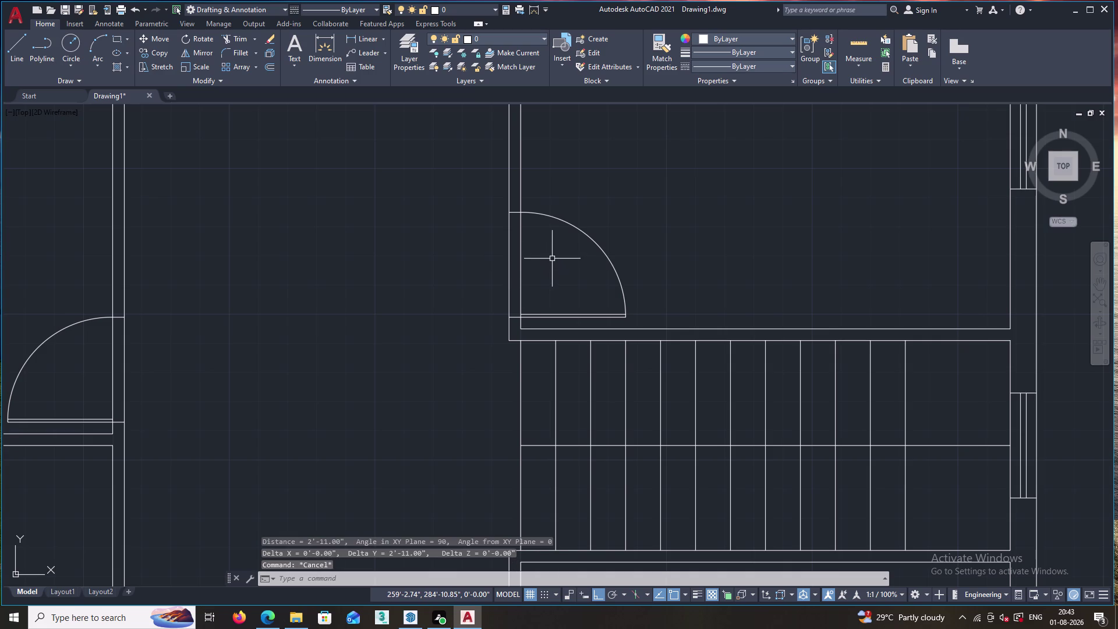
Zoom in on the door swing above the staircase for a close view.
scroll(down, 3)
scroll(down, 3)
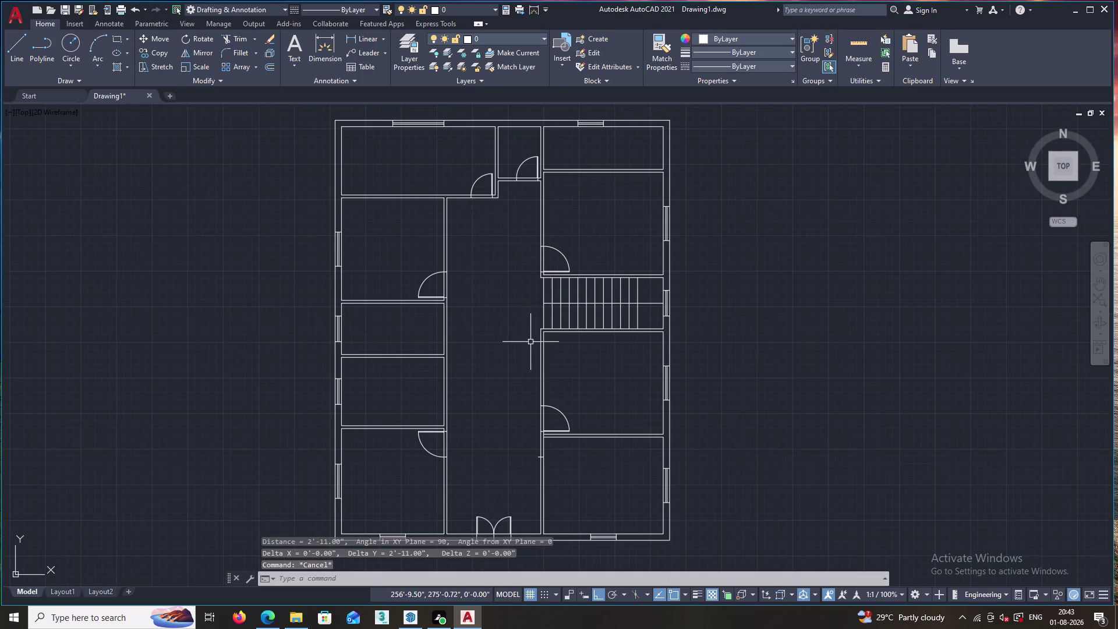
scroll(up, 3)
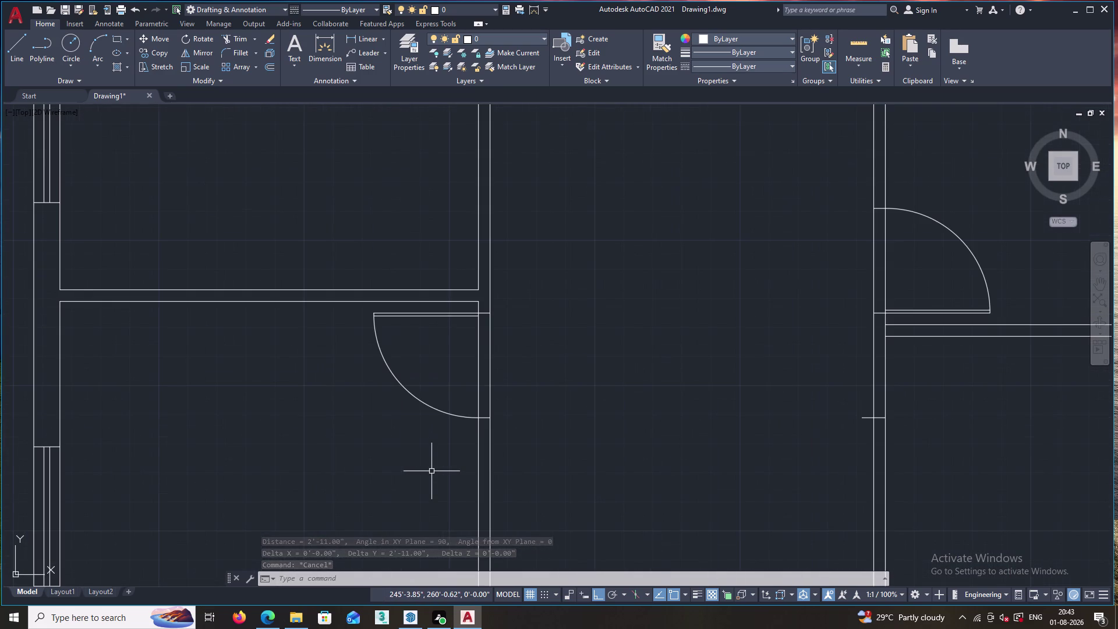
scroll(down, 3)
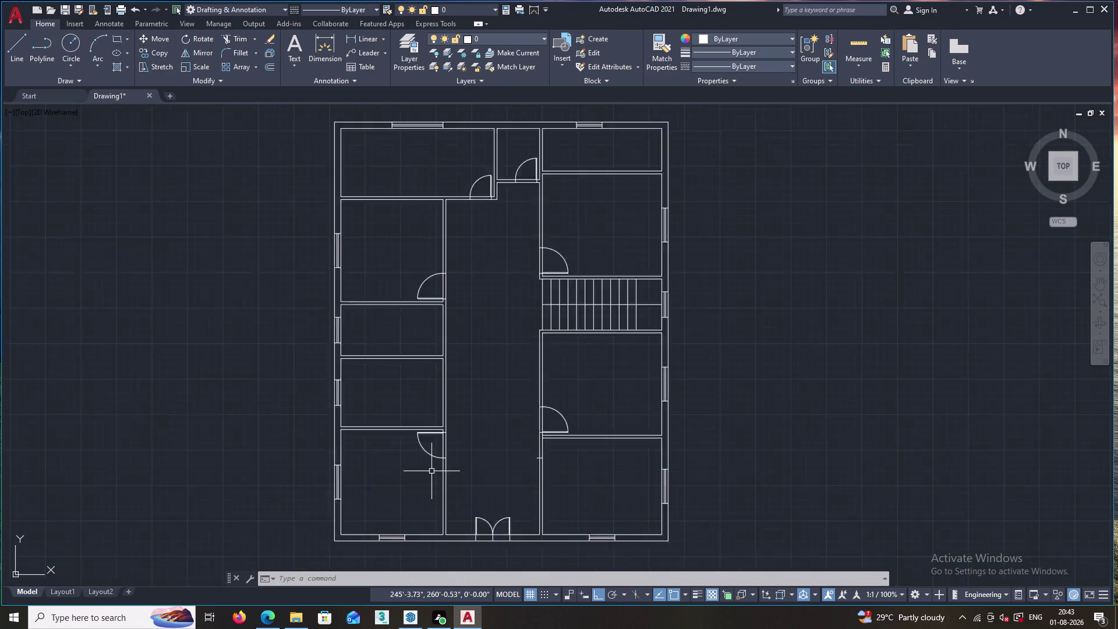
scroll(down, 3)
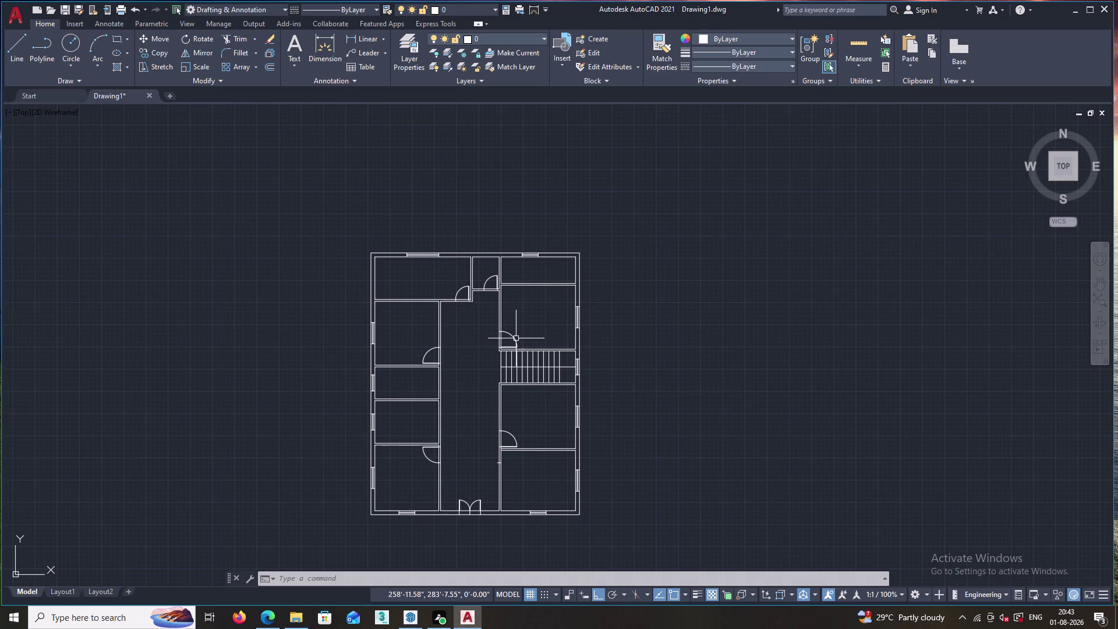
scroll(up, 3)
scroll(up, 3)
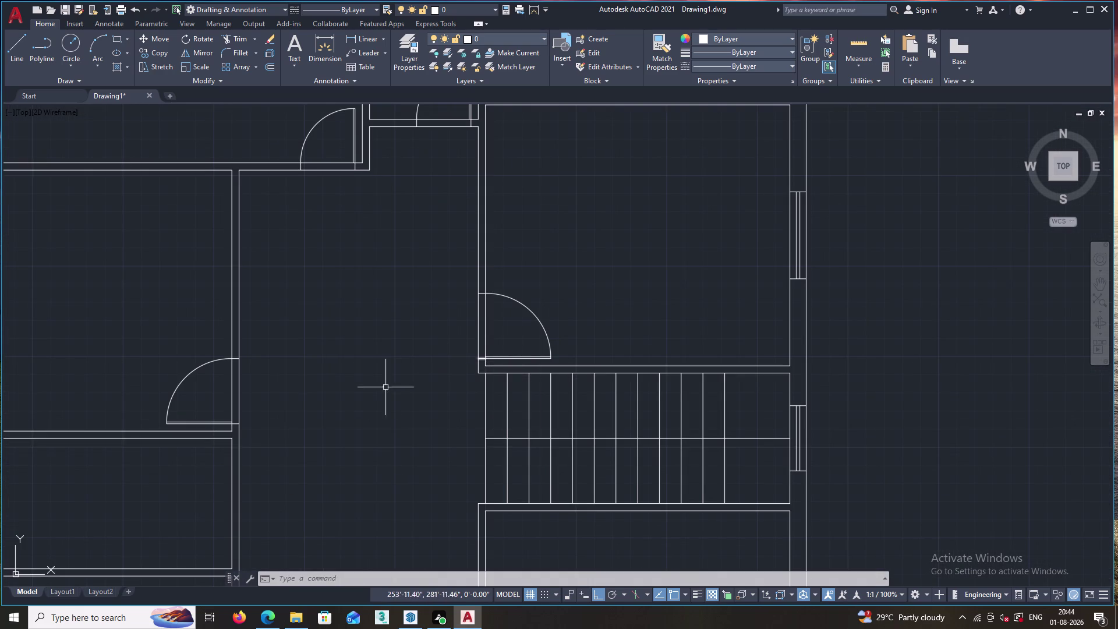
scroll(down, 3)
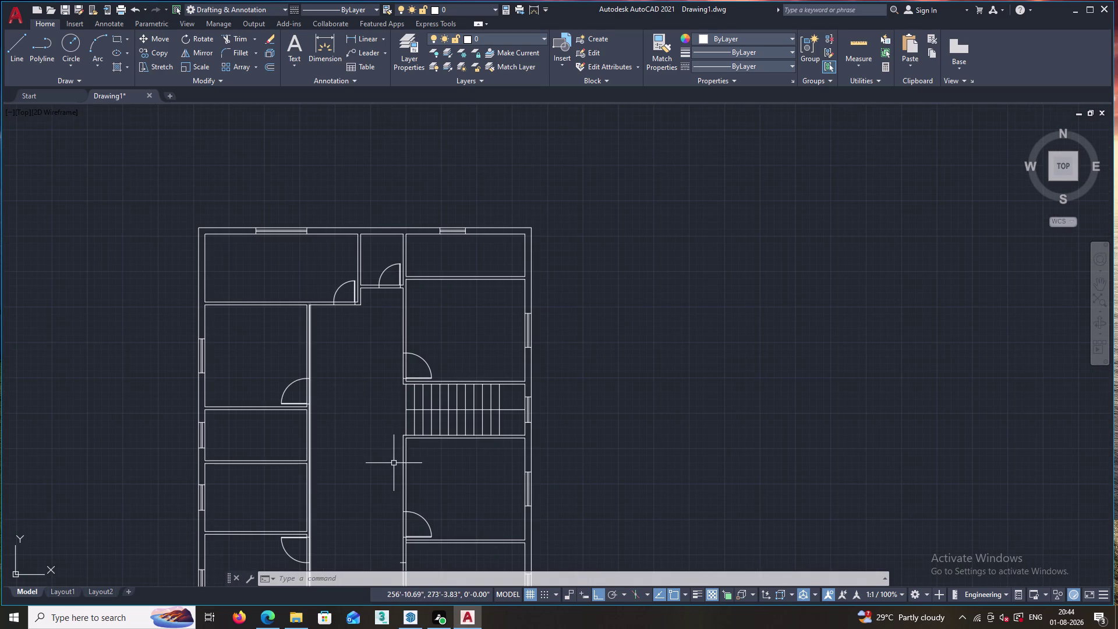
scroll(up, 3)
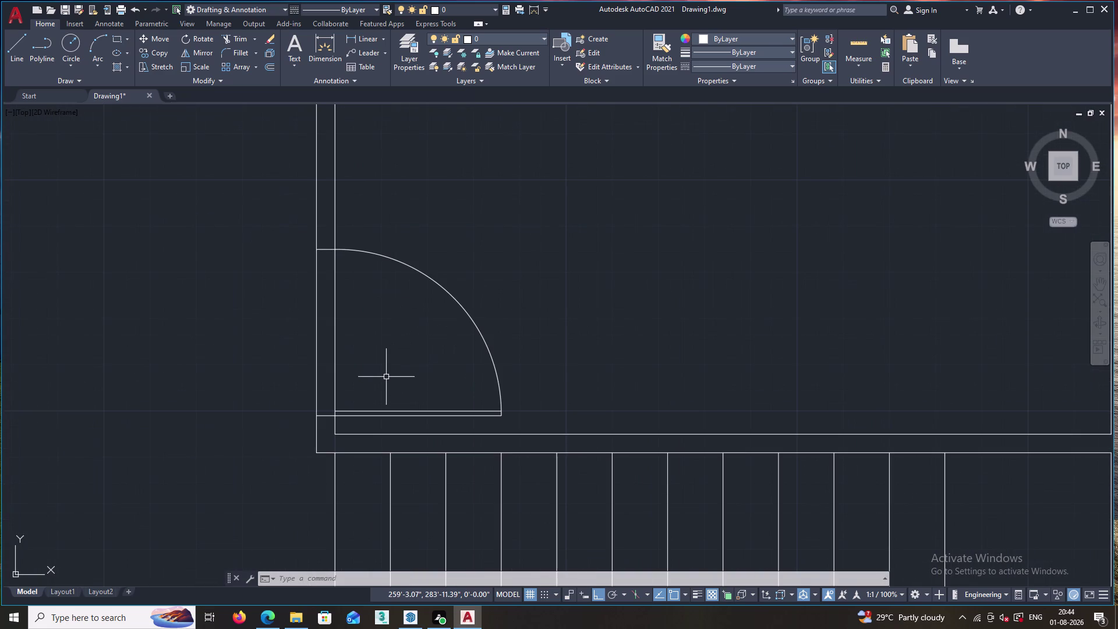
Measure the door swing's top-to-bottom width with DI (3'-0"), then zoom out.
text(DI)
key(Return)
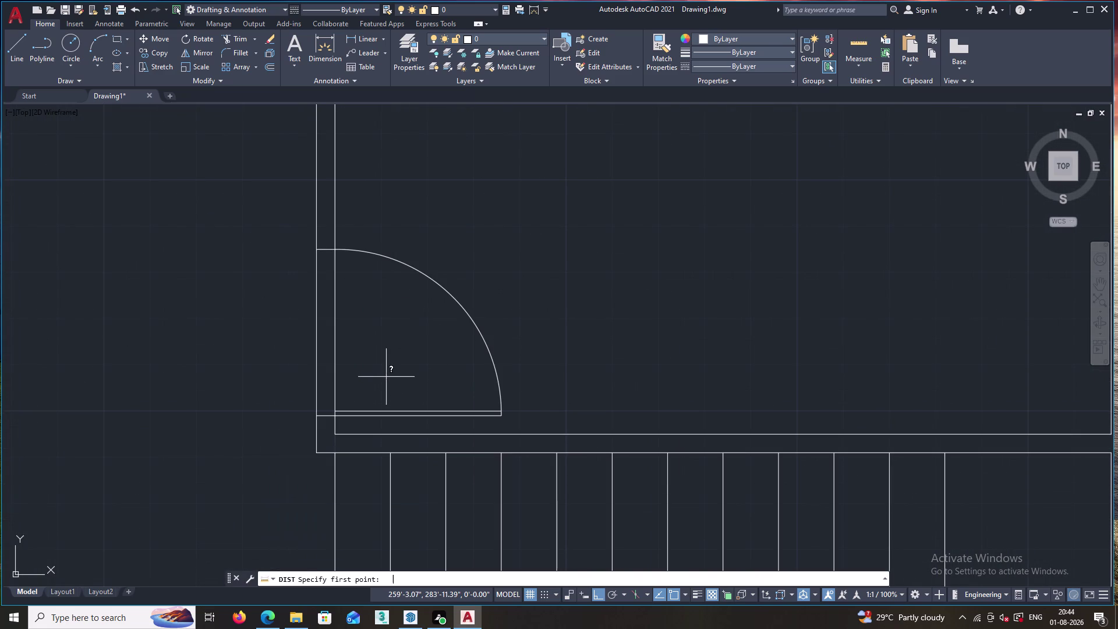
click(316, 252)
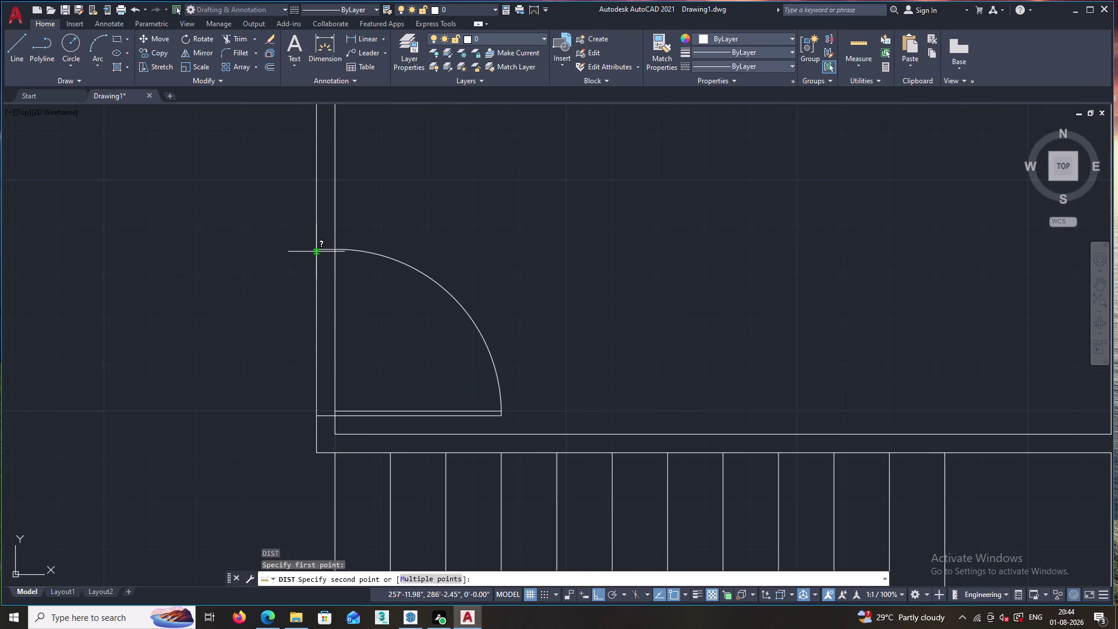
click(316, 416)
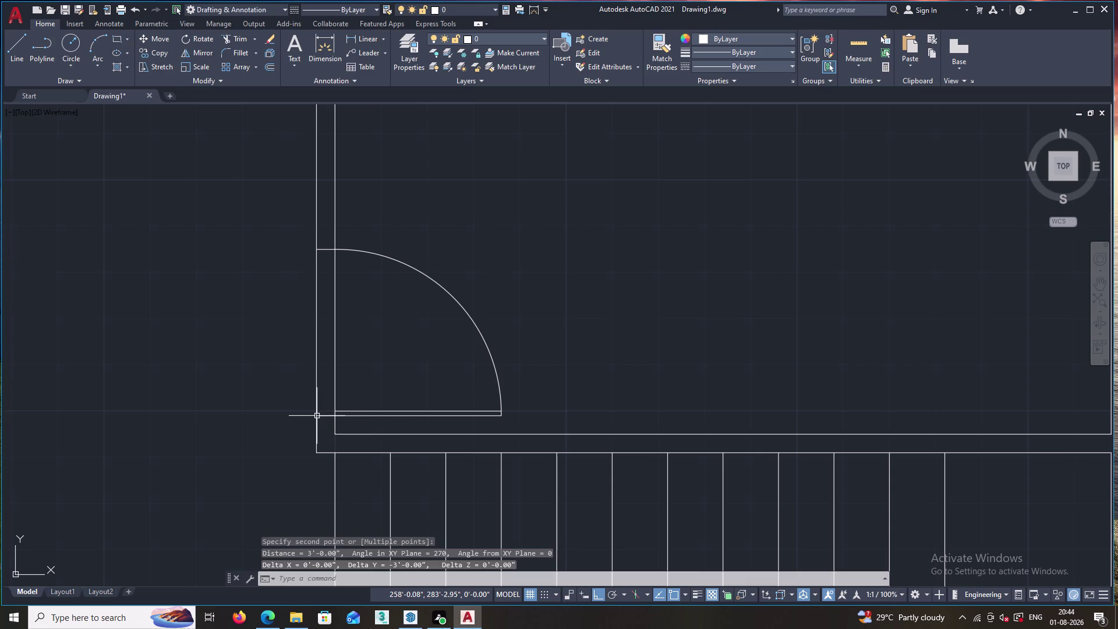
key(Escape)
scroll(down, 3)
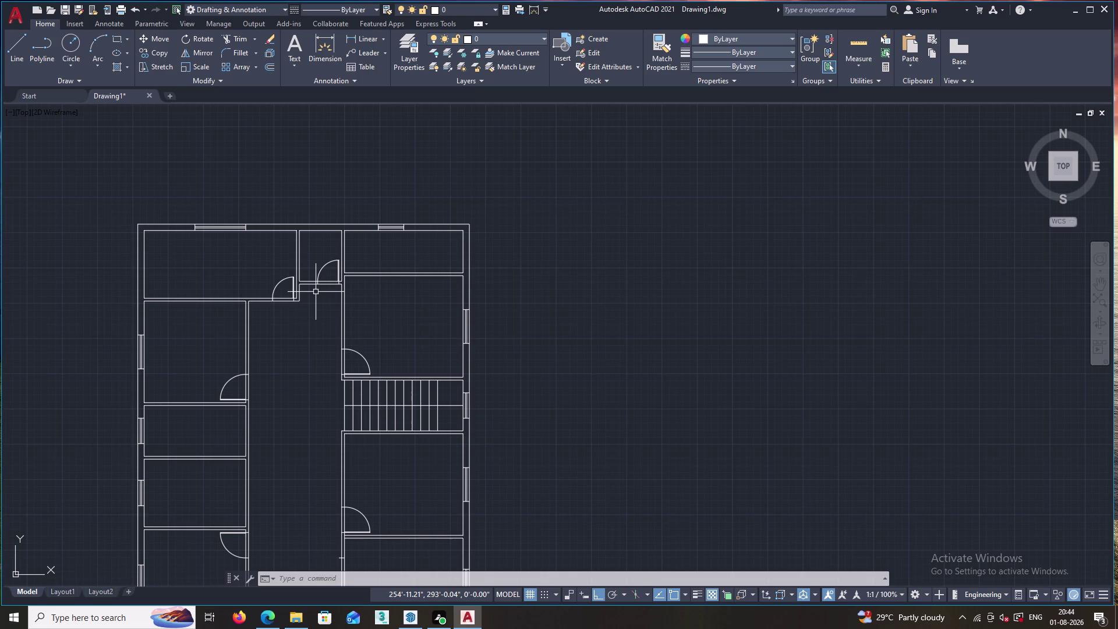
scroll(down, 3)
scroll(up, 3)
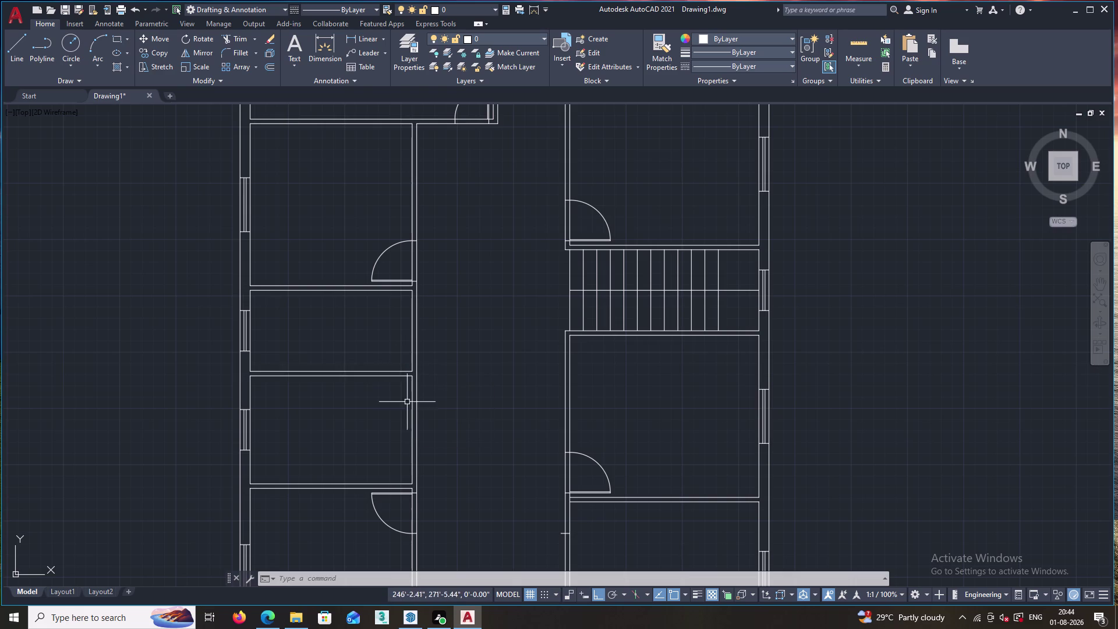
key(l)
key(Return)
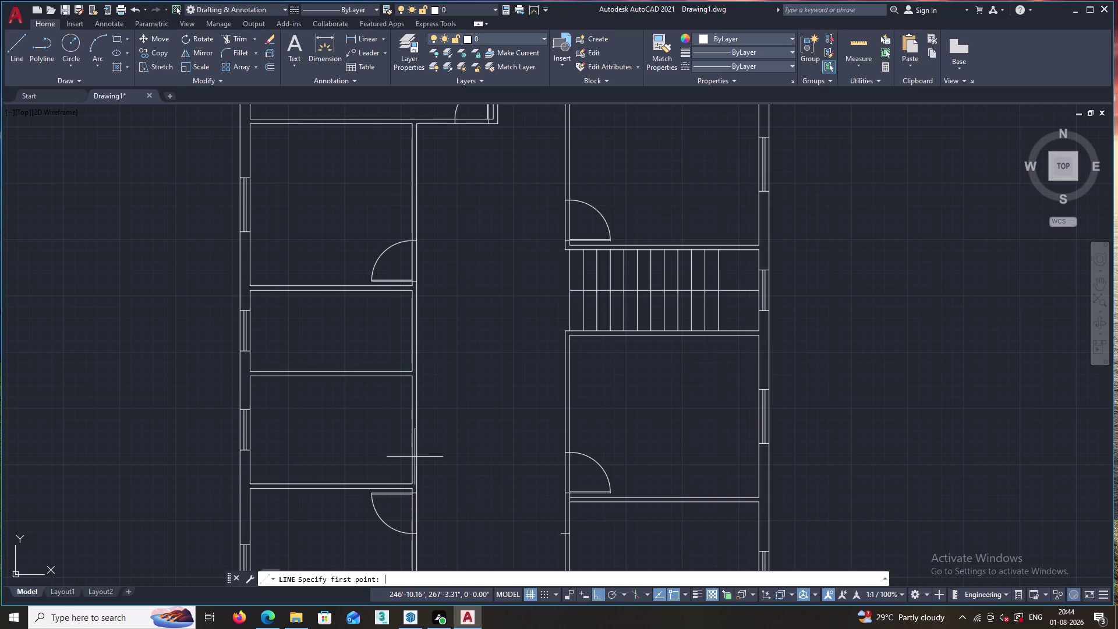
key(t)
key(k)
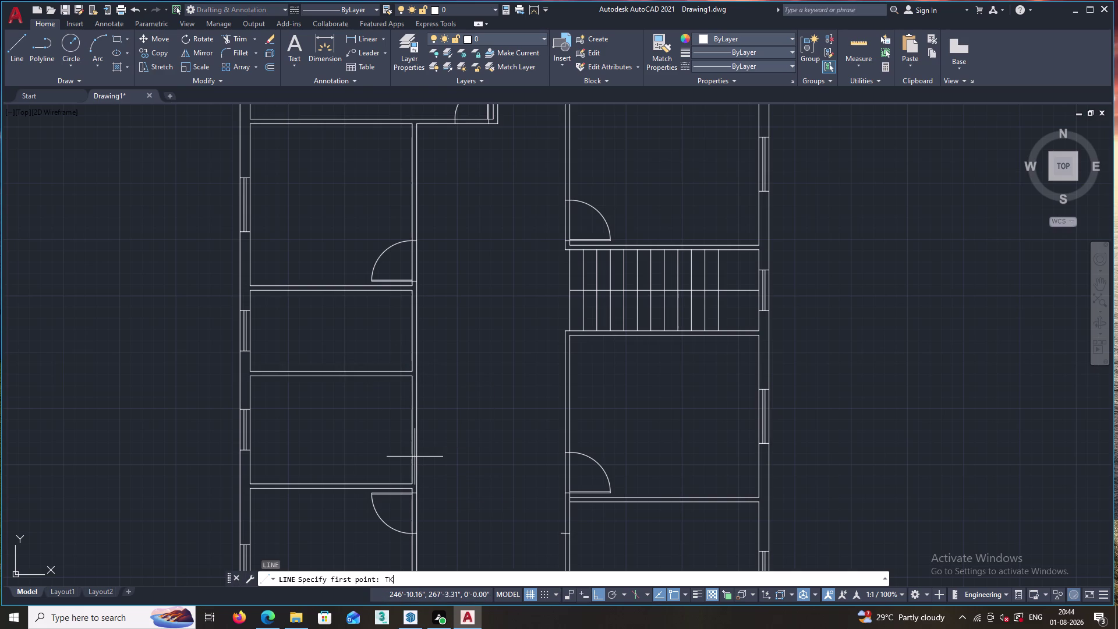
key(Return)
scroll(up, 3)
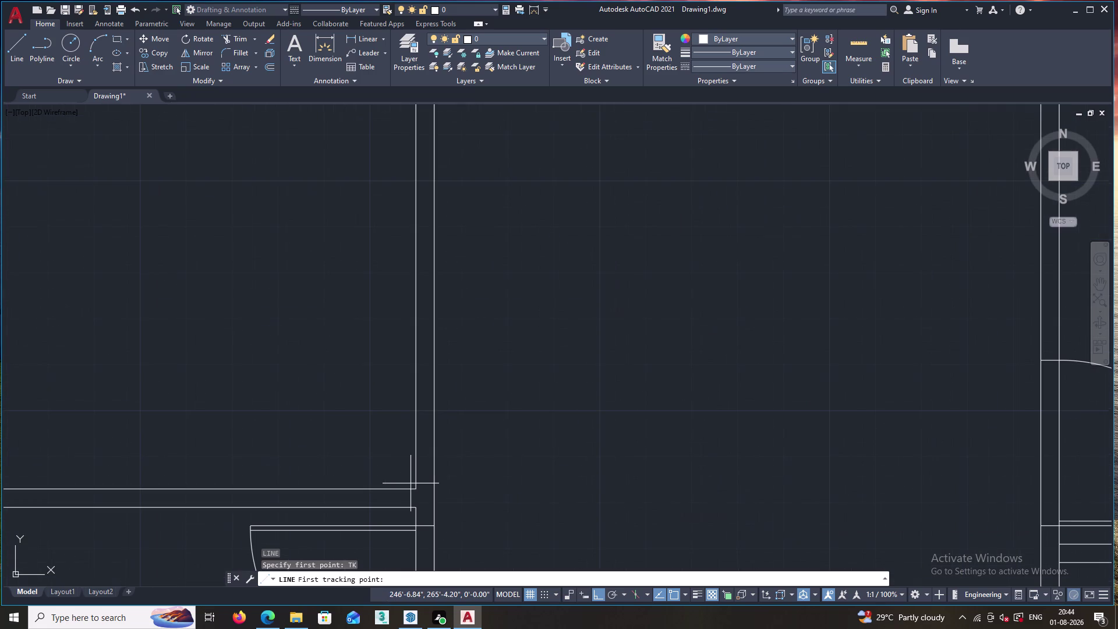
click(416, 491)
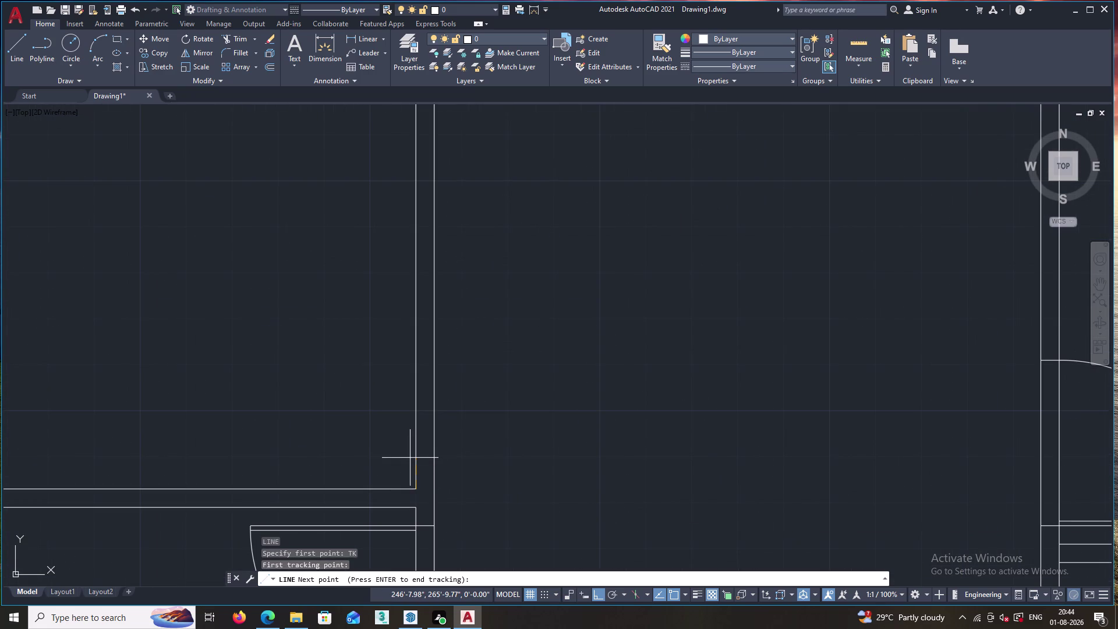
key(4)
key(Return)
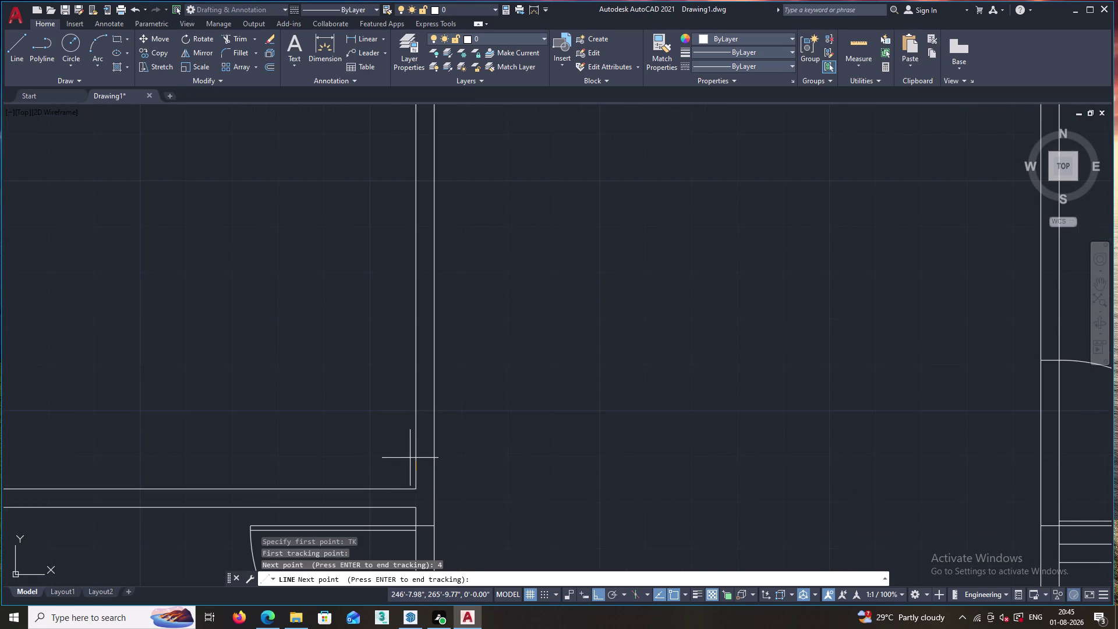
key(Return)
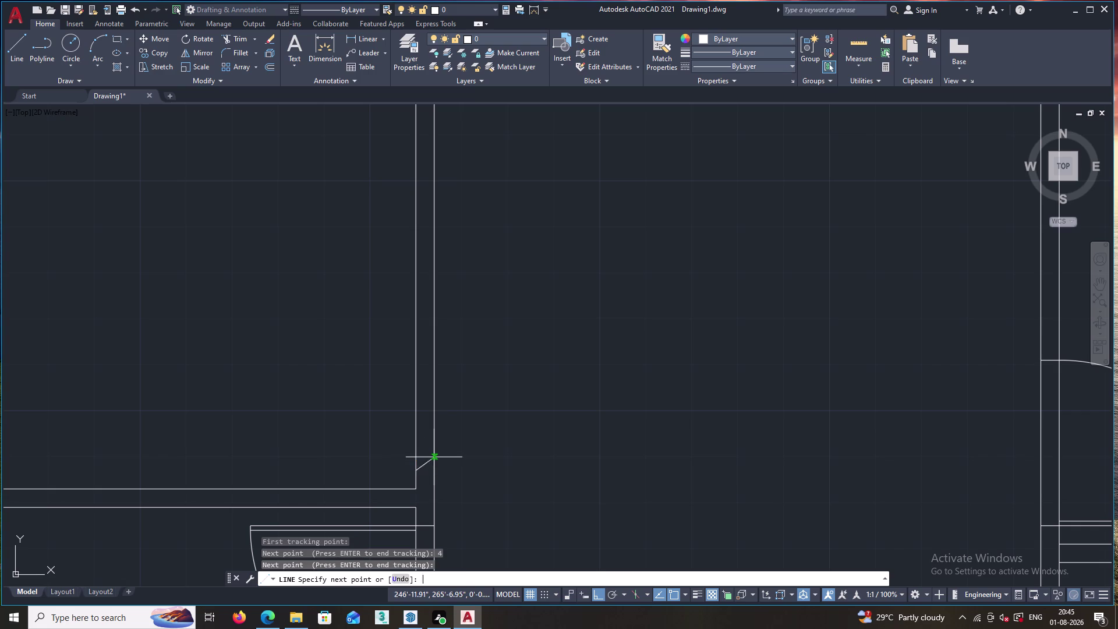
click(435, 473)
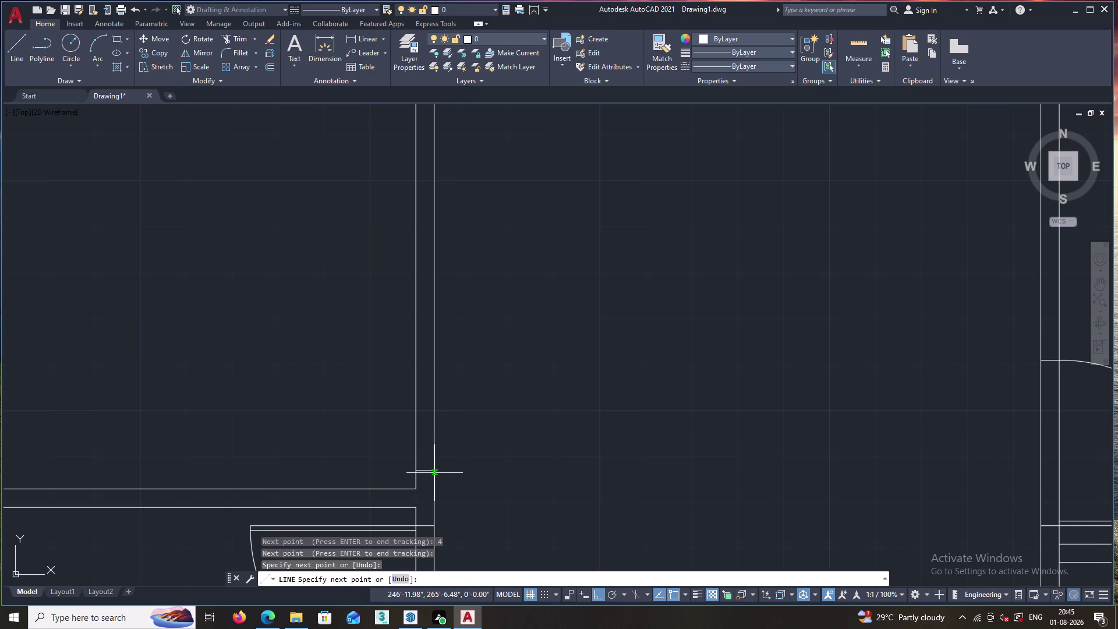
key(Escape)
key(o)
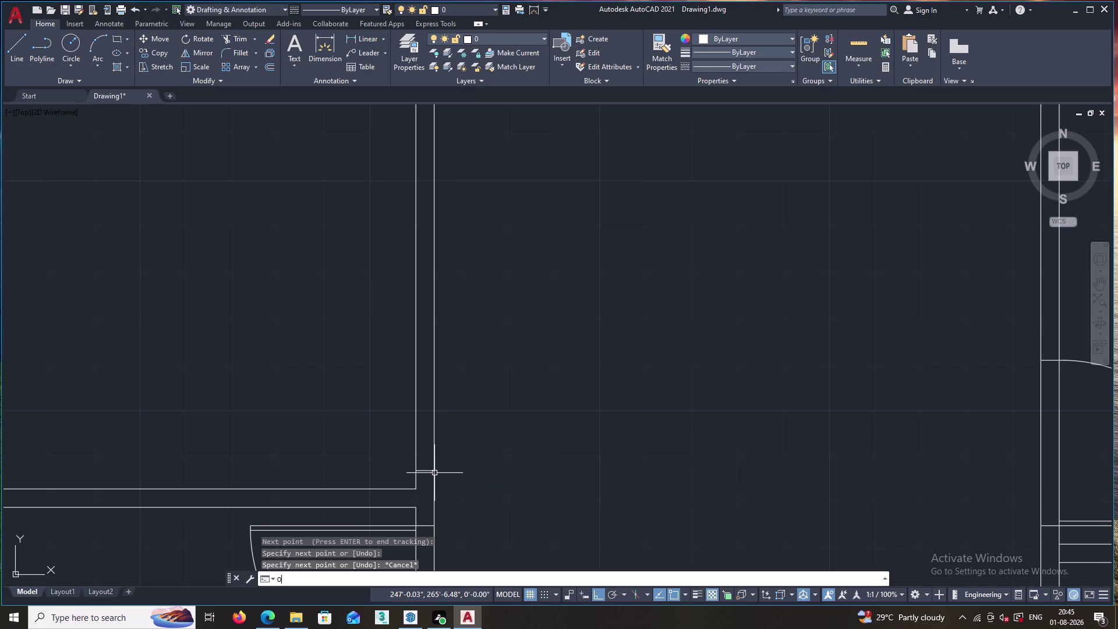
key(Return)
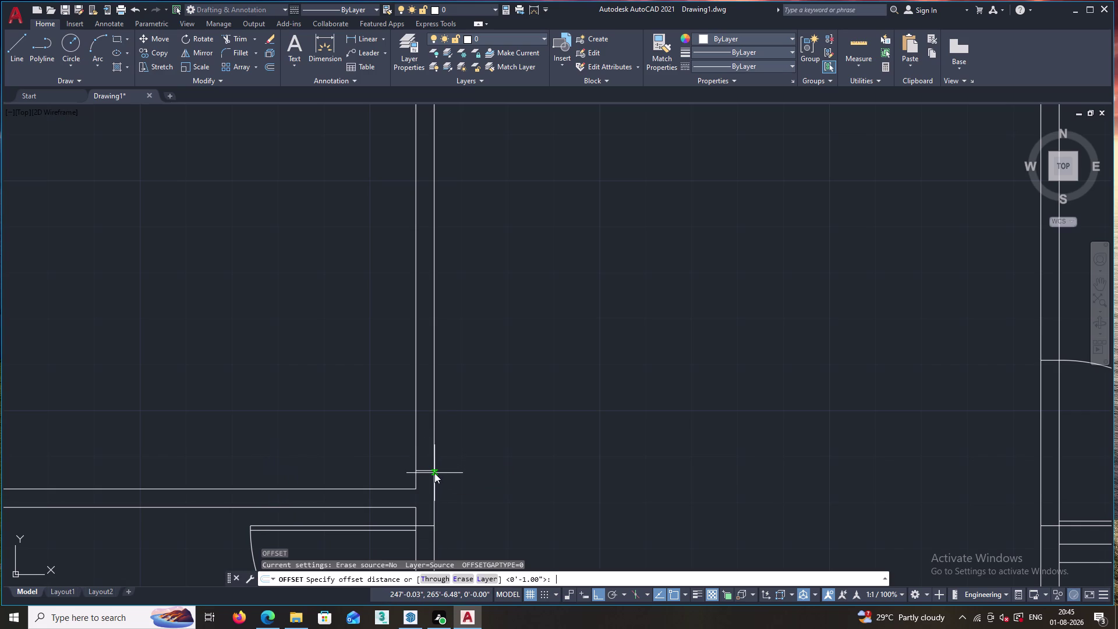
key(Escape)
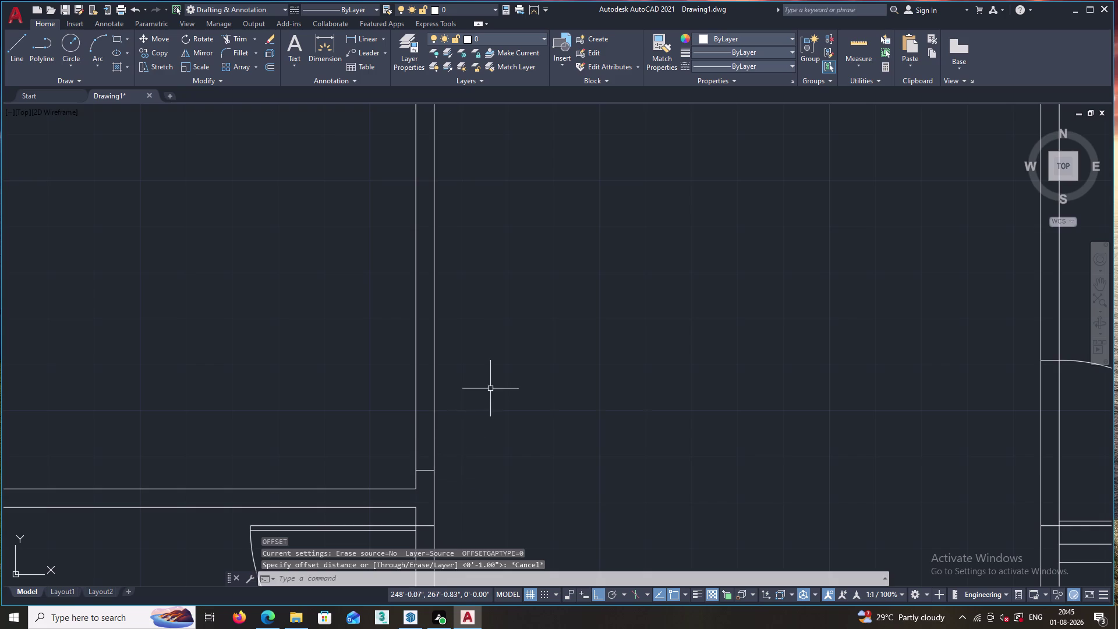
scroll(down, 3)
scroll(down, 3)
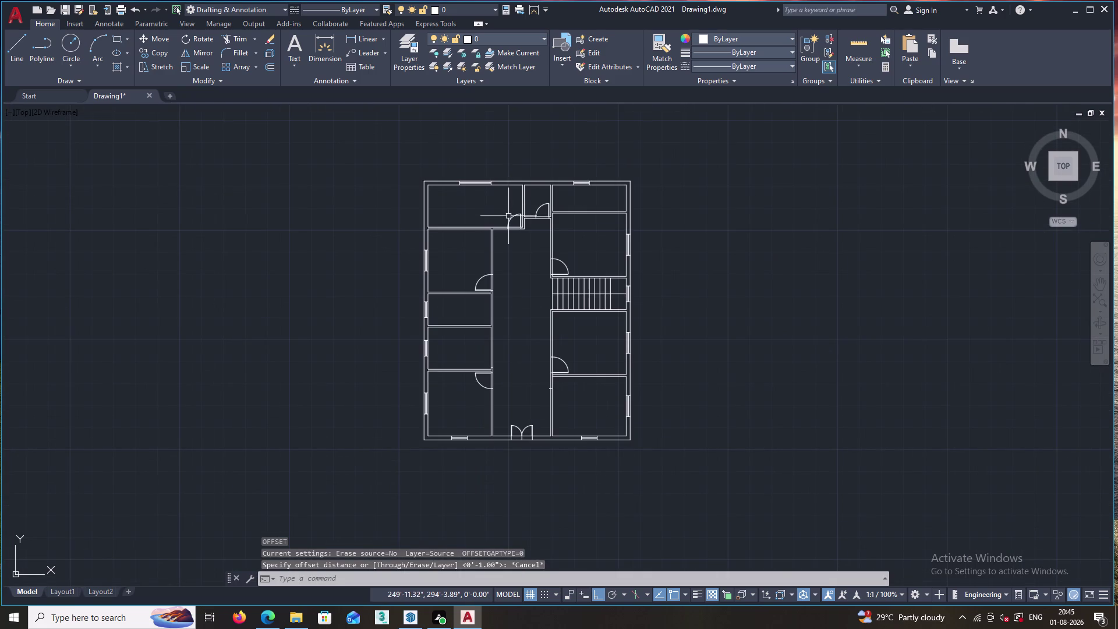
Copy the top-left room's door arc, leaf and jamb line into the central corridor.
scroll(up, 3)
drag(641, 199, 605, 250)
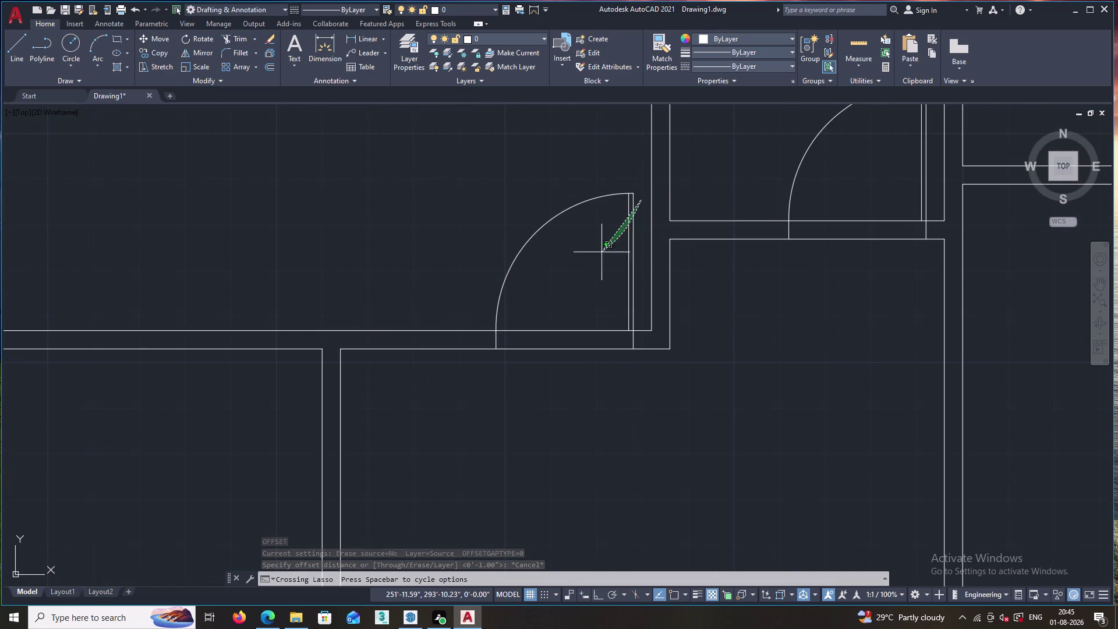
drag(605, 250, 449, 304)
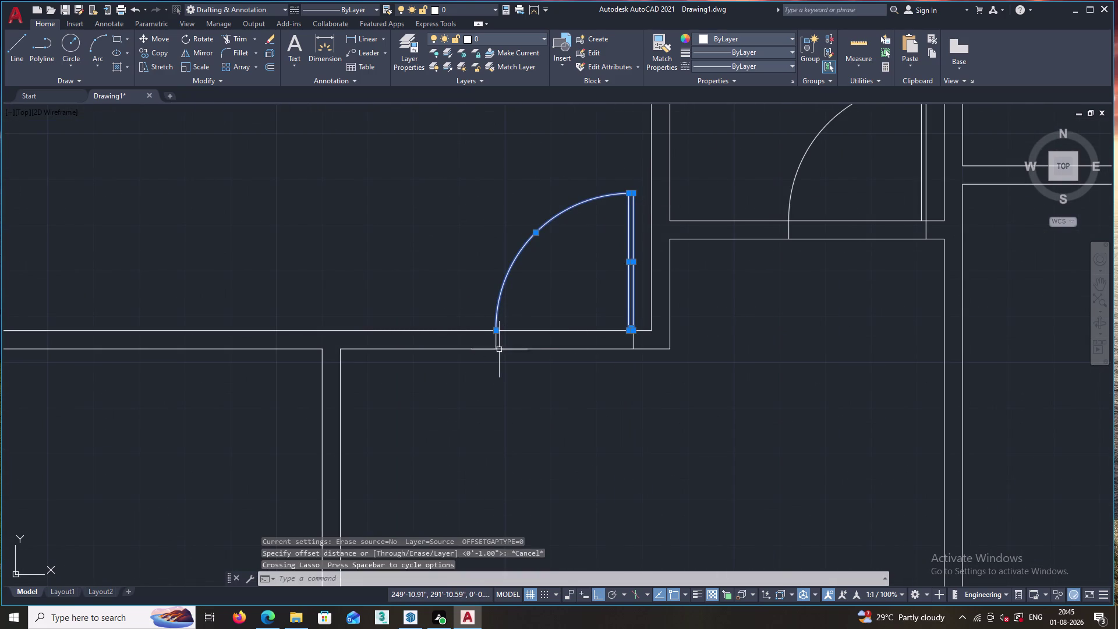
click(496, 338)
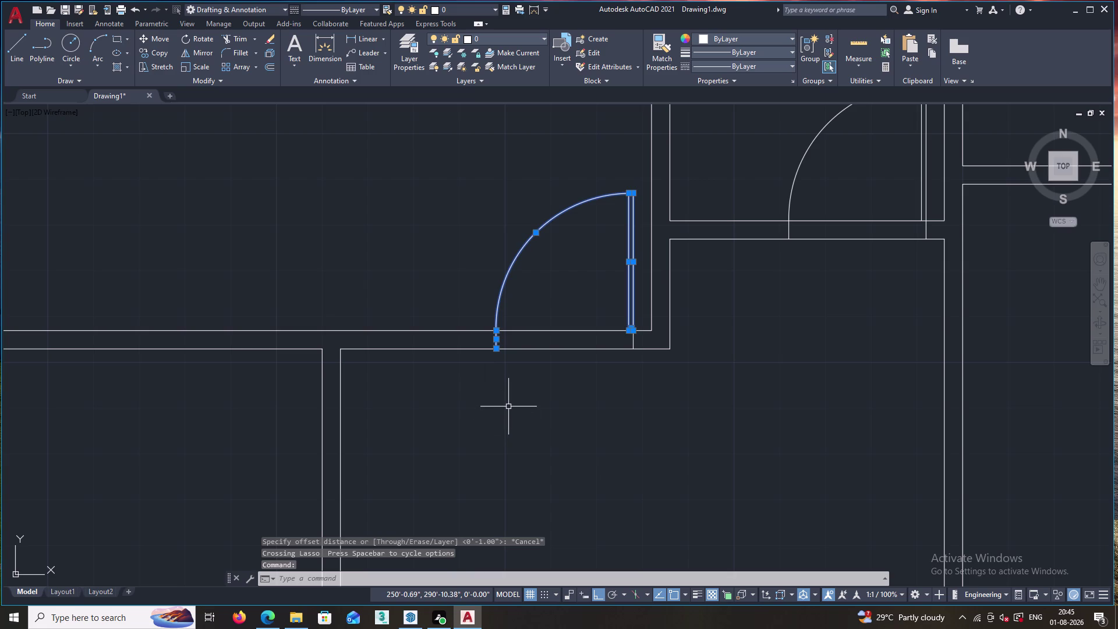
right_click(508, 406)
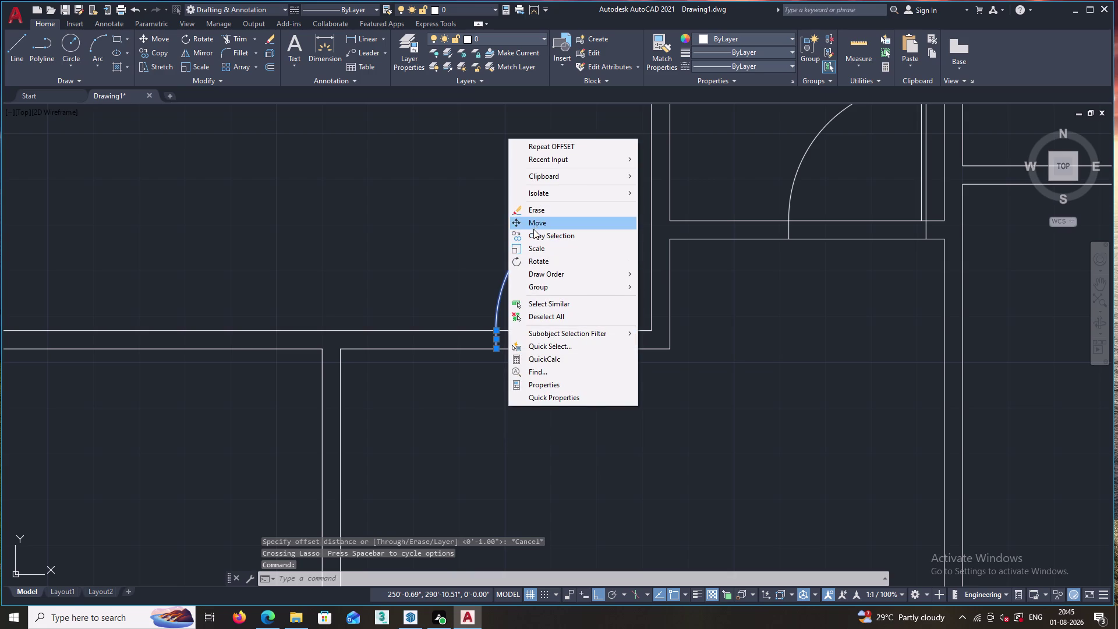
click(533, 236)
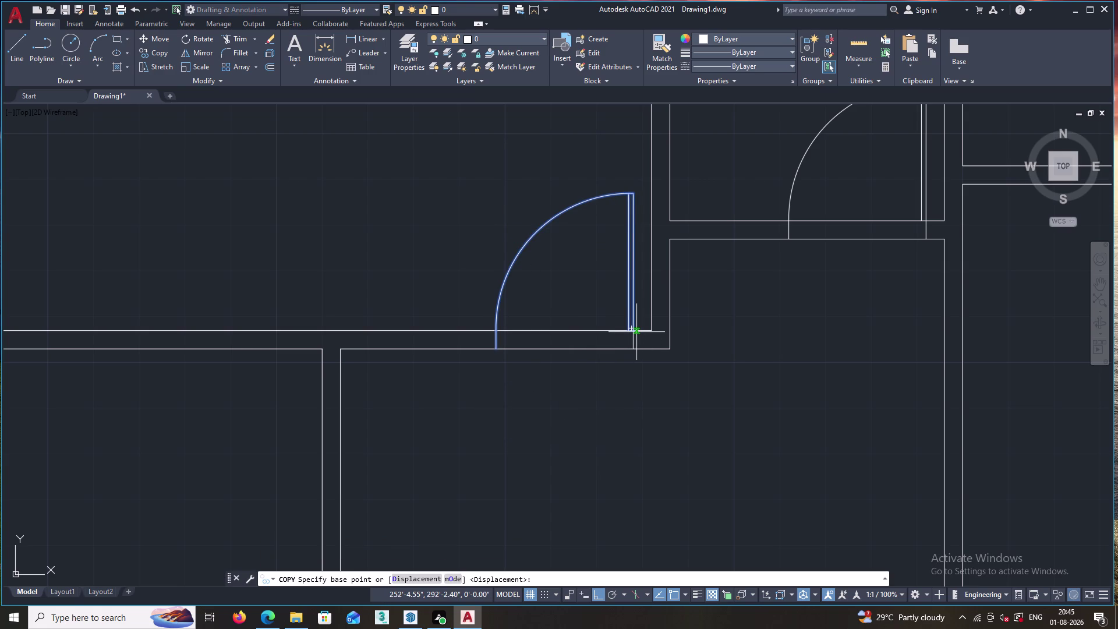
click(633, 331)
scroll(down, 3)
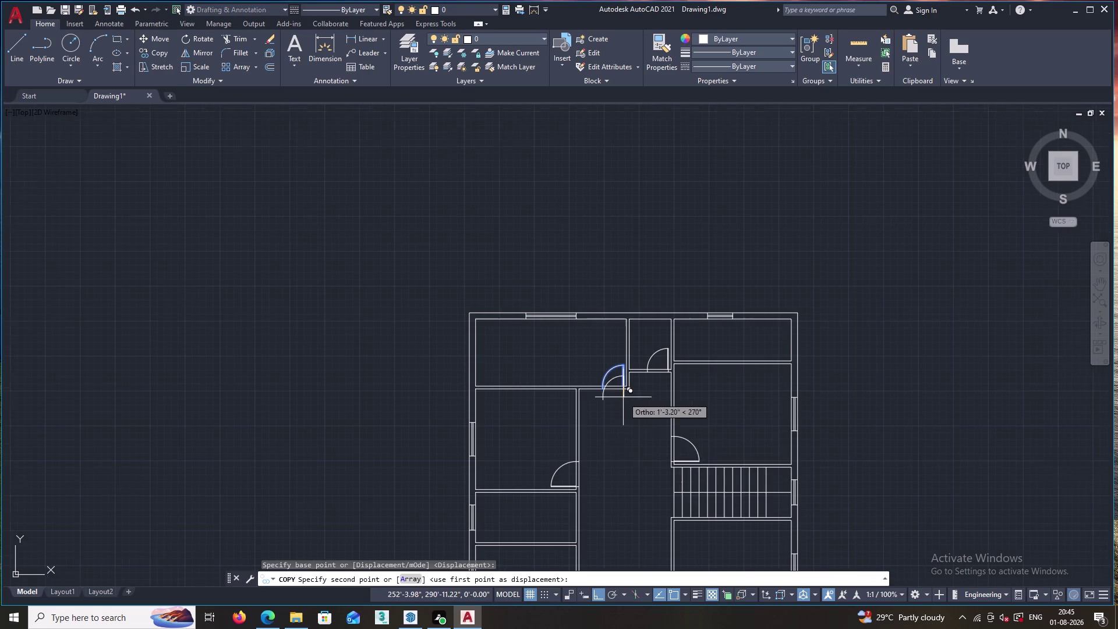
click(622, 454)
key(Escape)
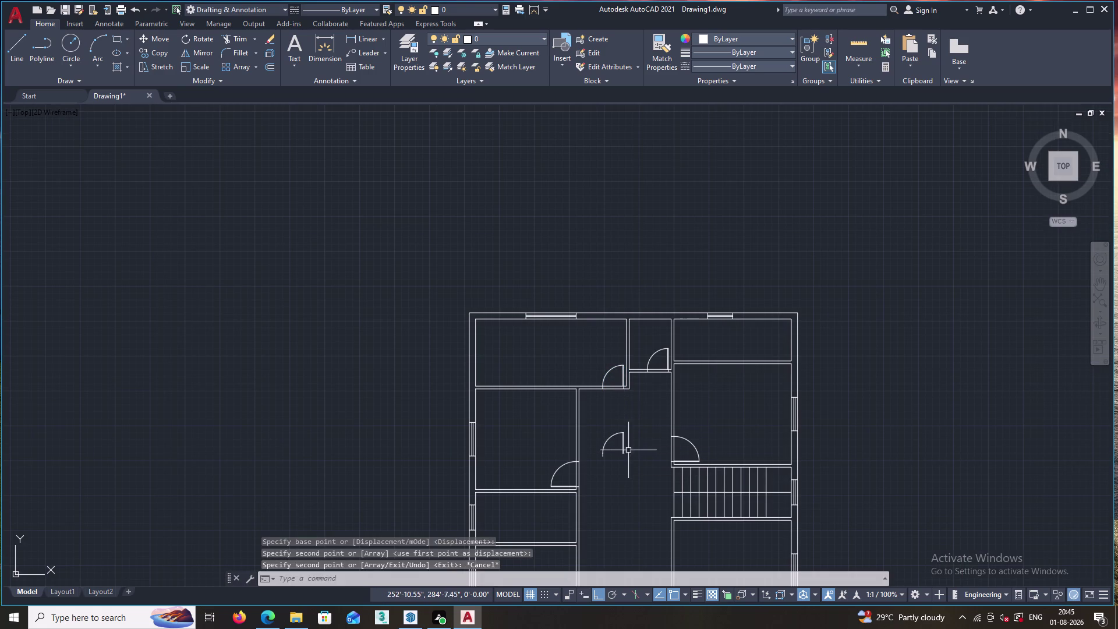
Select the corridor door copy, start copying it again, then abandon the copy.
drag(638, 435, 587, 449)
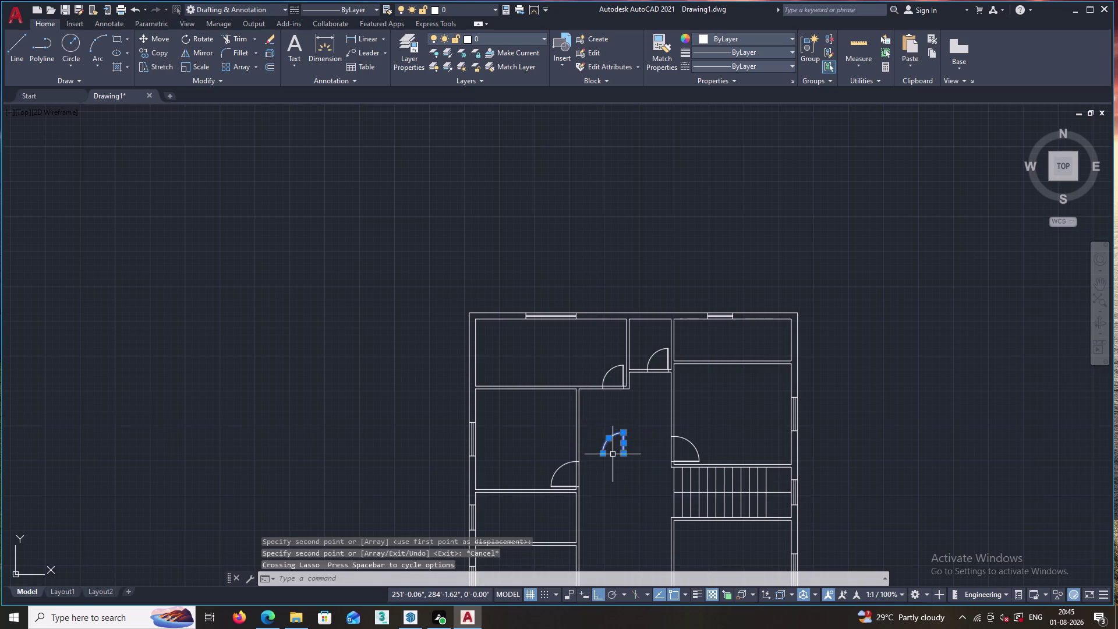
scroll(up, 3)
click(589, 458)
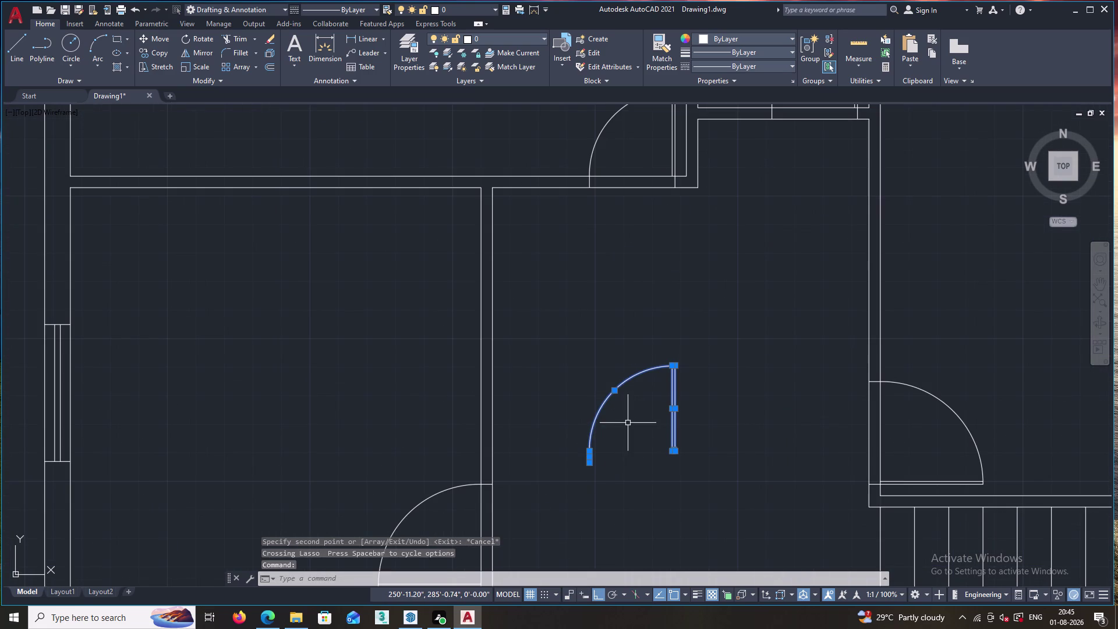
right_click(629, 423)
click(672, 253)
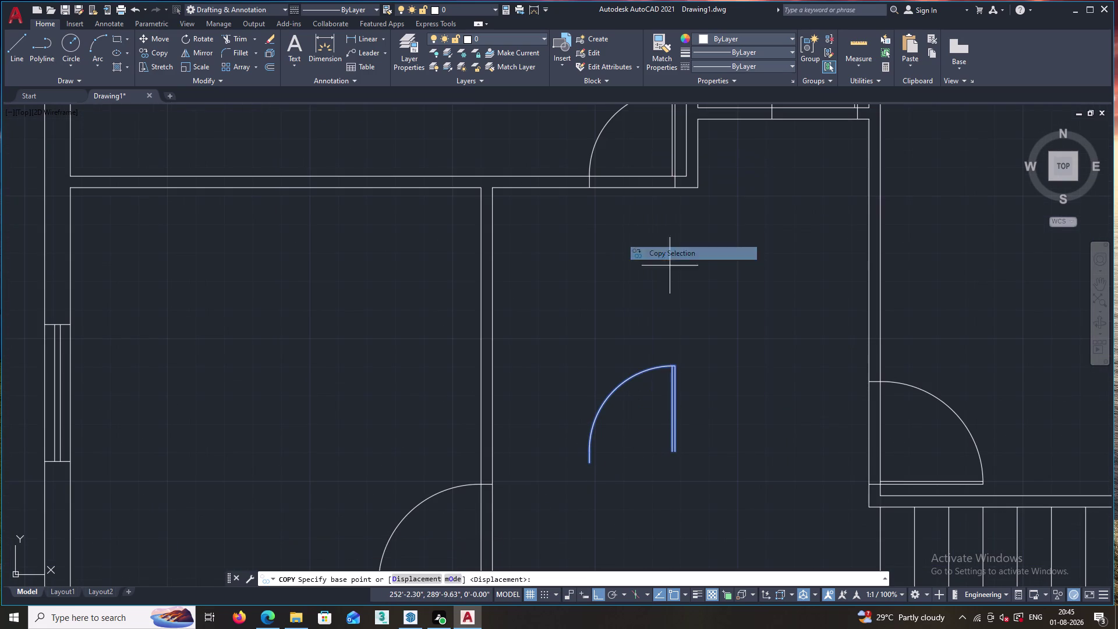
scroll(up, 3)
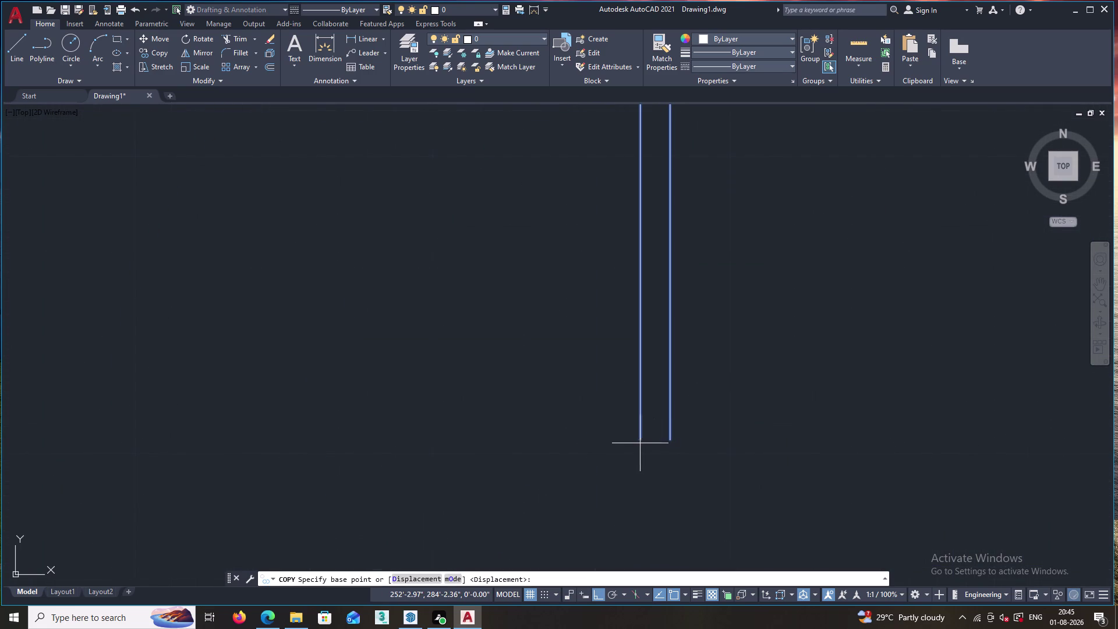
click(670, 441)
scroll(down, 3)
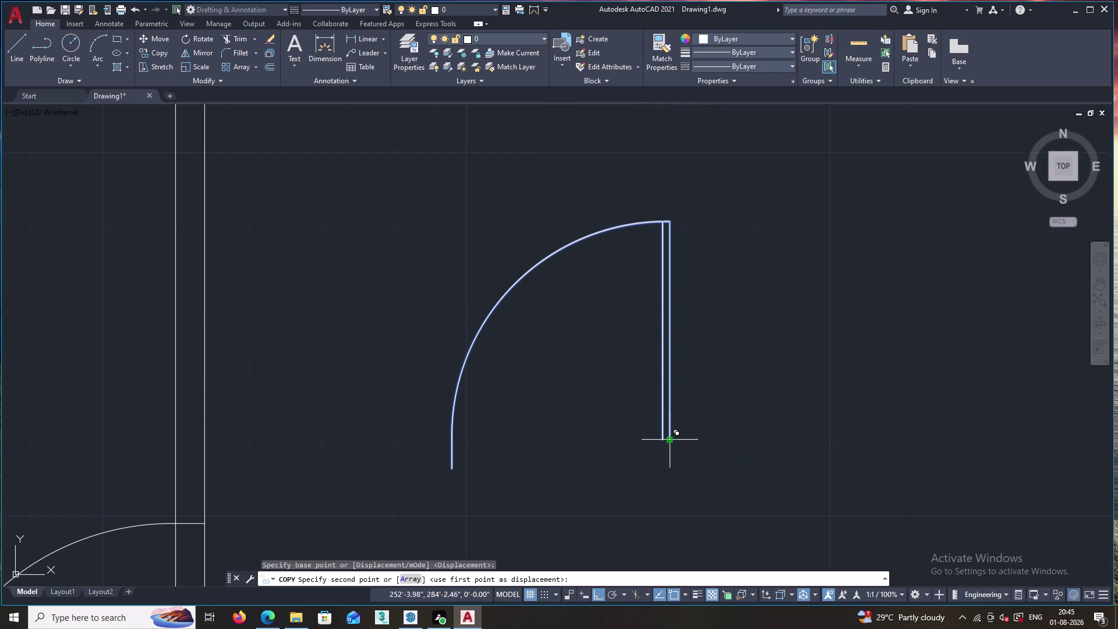
scroll(down, 3)
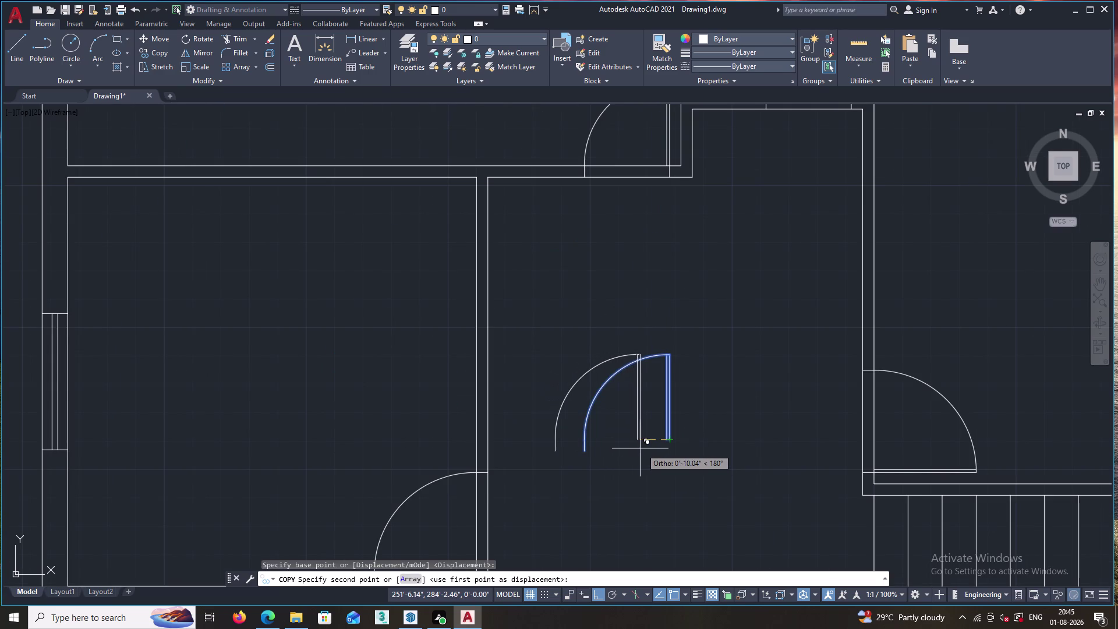
key(Escape)
Pan and zoom to centre the whole floor plan in view.
scroll(down, 3)
middle_drag(644, 455, 637, 426)
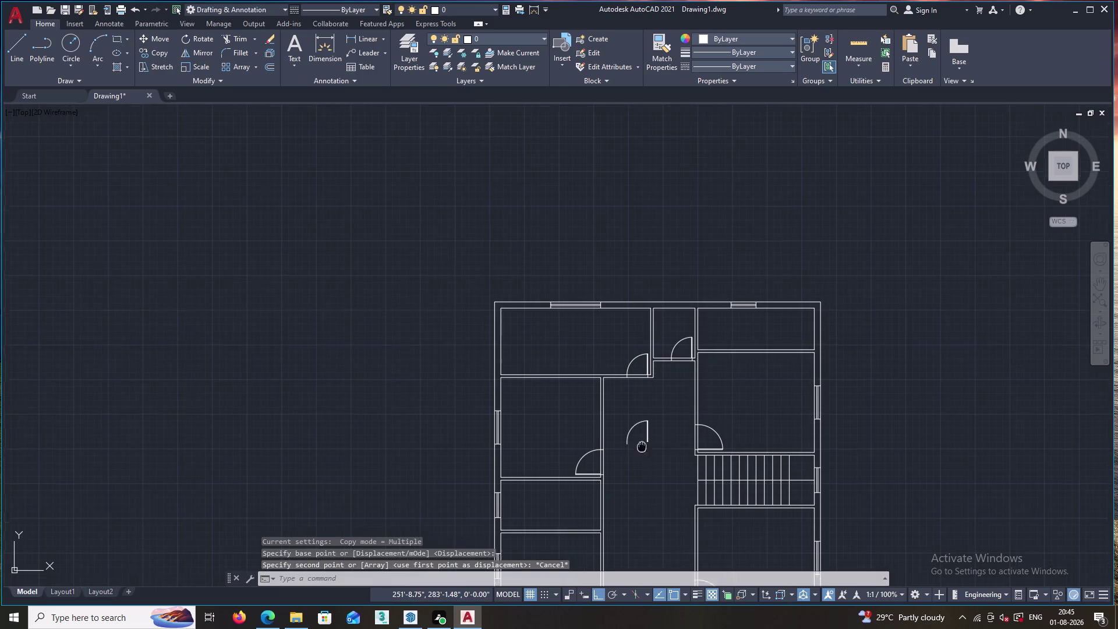
middle_drag(638, 425, 618, 318)
scroll(down, 3)
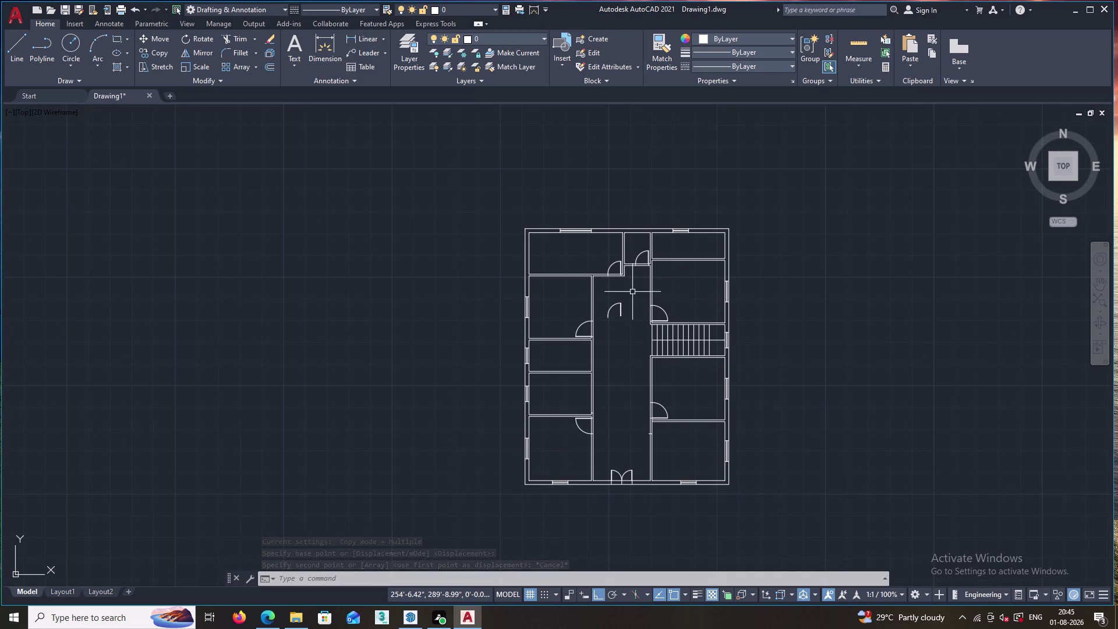
Select the hallway door and start a copy, then cancel it.
scroll(up, 3)
drag(637, 276, 564, 316)
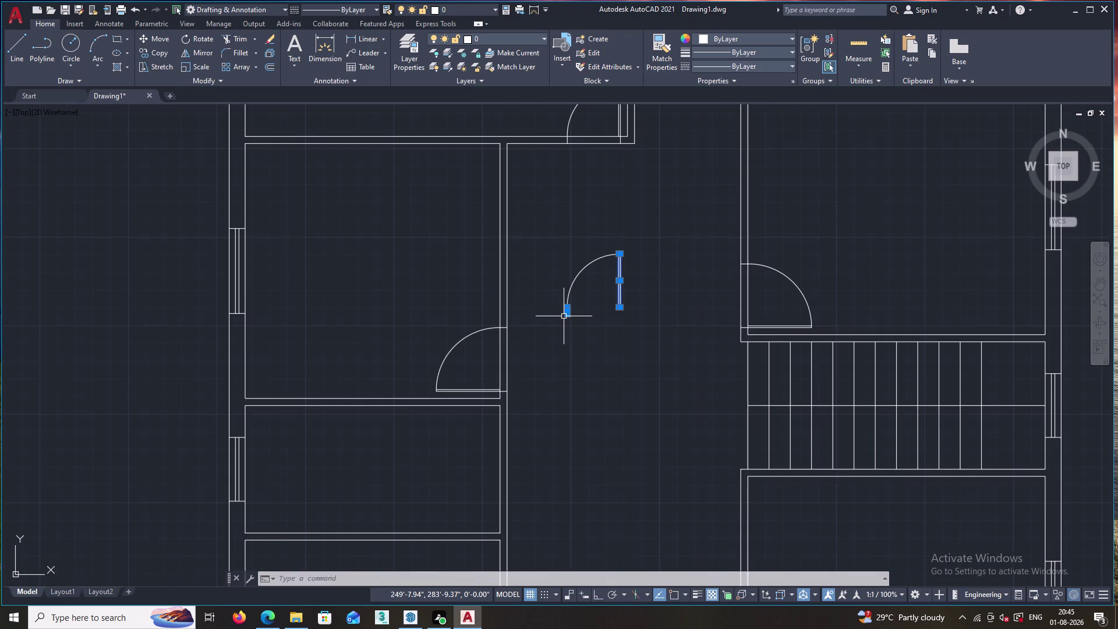
click(576, 276)
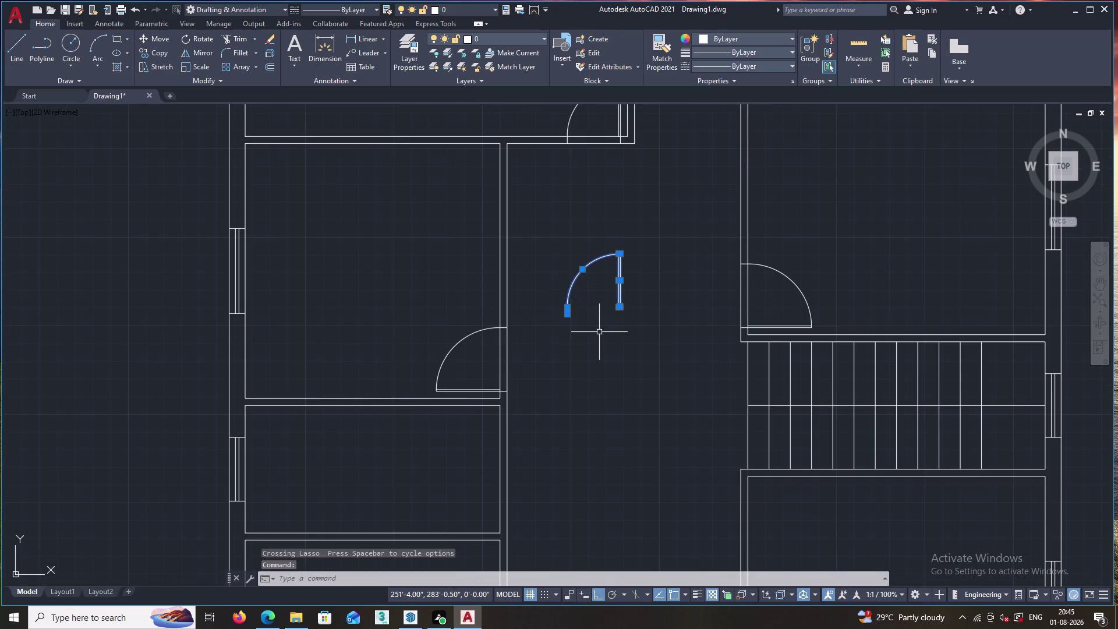
right_click(598, 332)
click(624, 427)
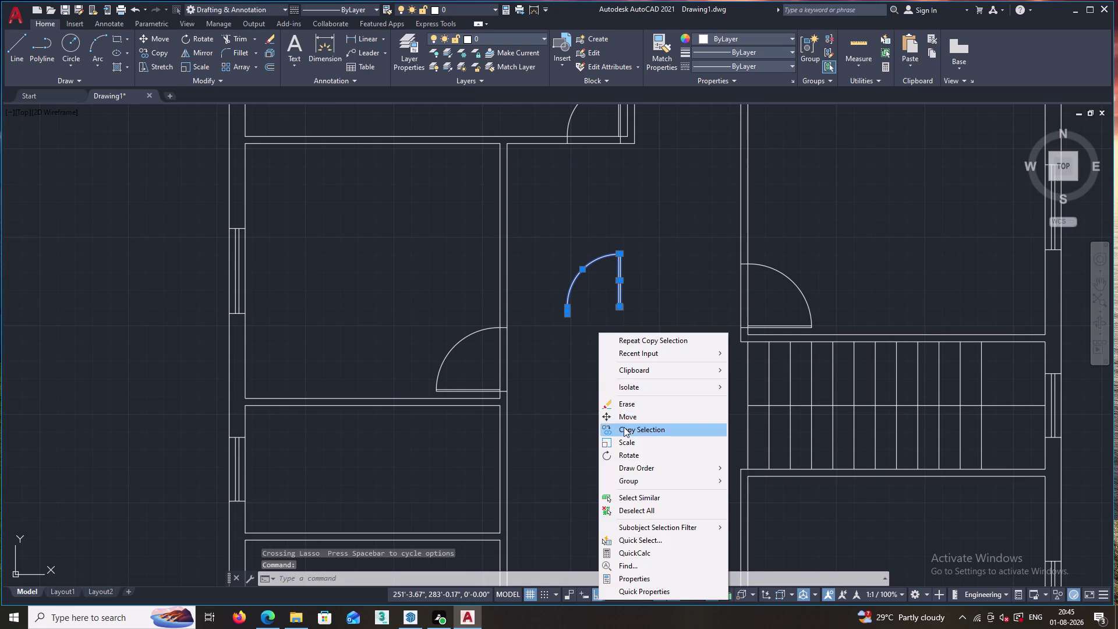
scroll(up, 3)
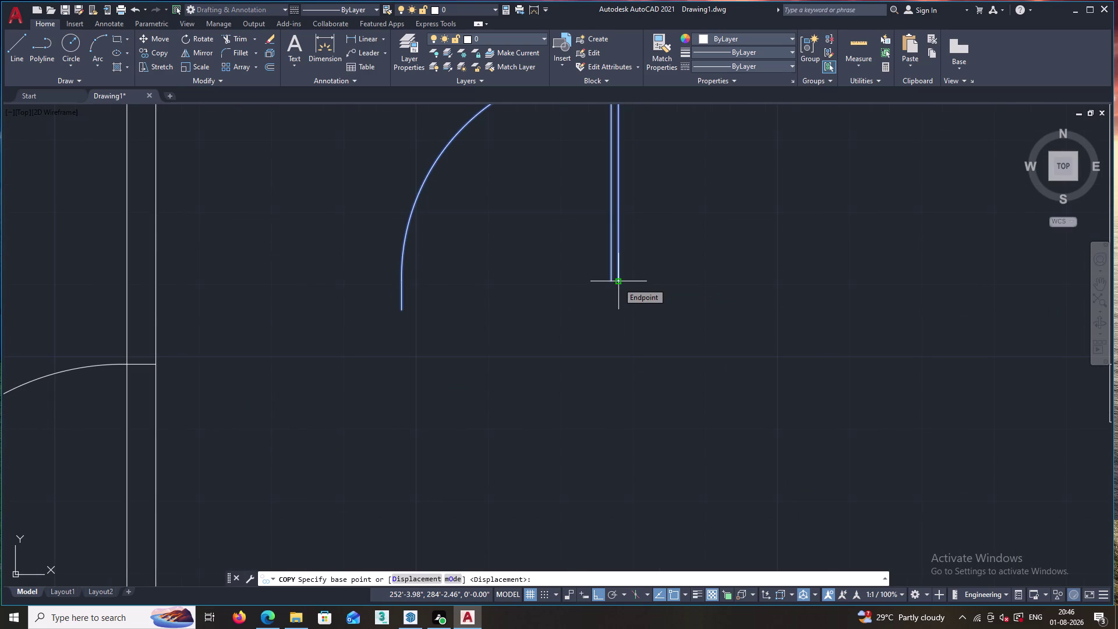
key(Escape)
Rotate the hallway door arc and leaf 90° about the leaf's lower end.
drag(641, 238, 374, 264)
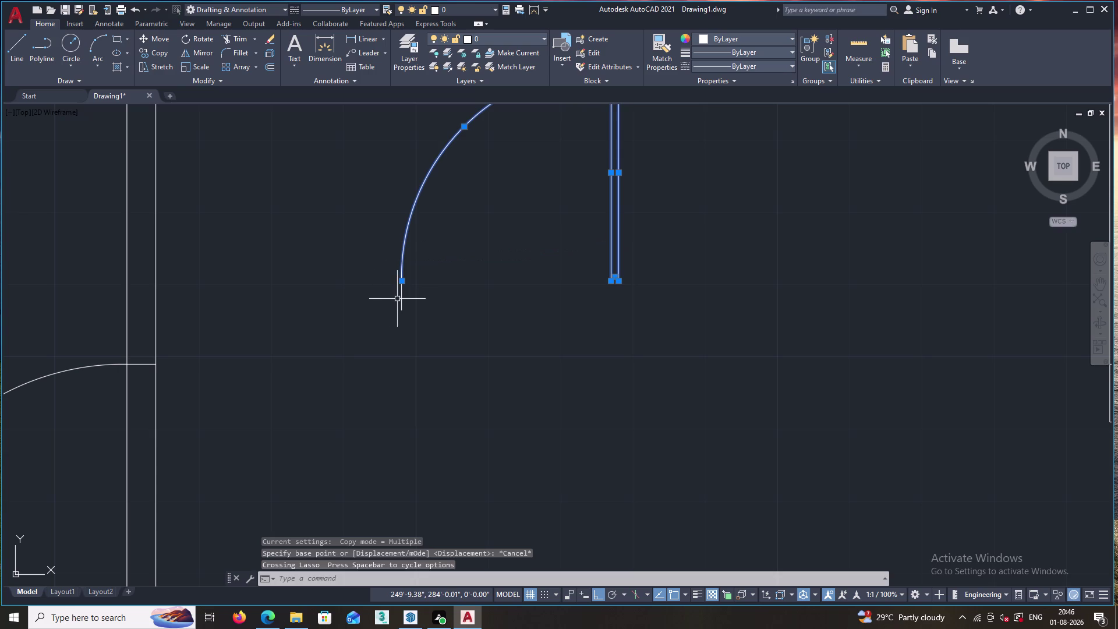
click(402, 298)
right_click(473, 326)
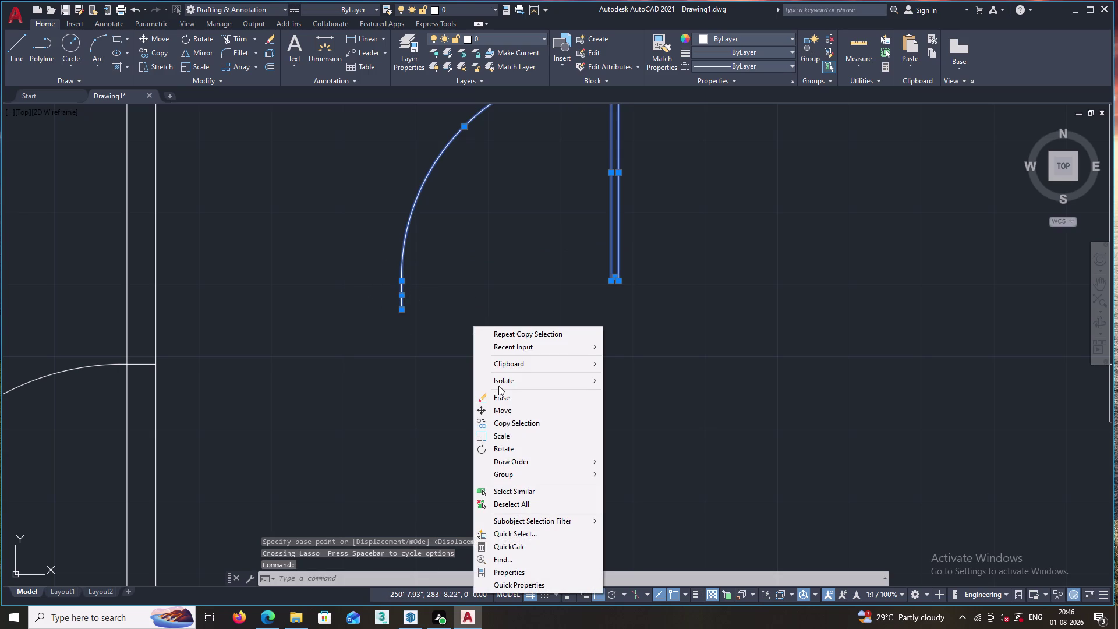
click(509, 445)
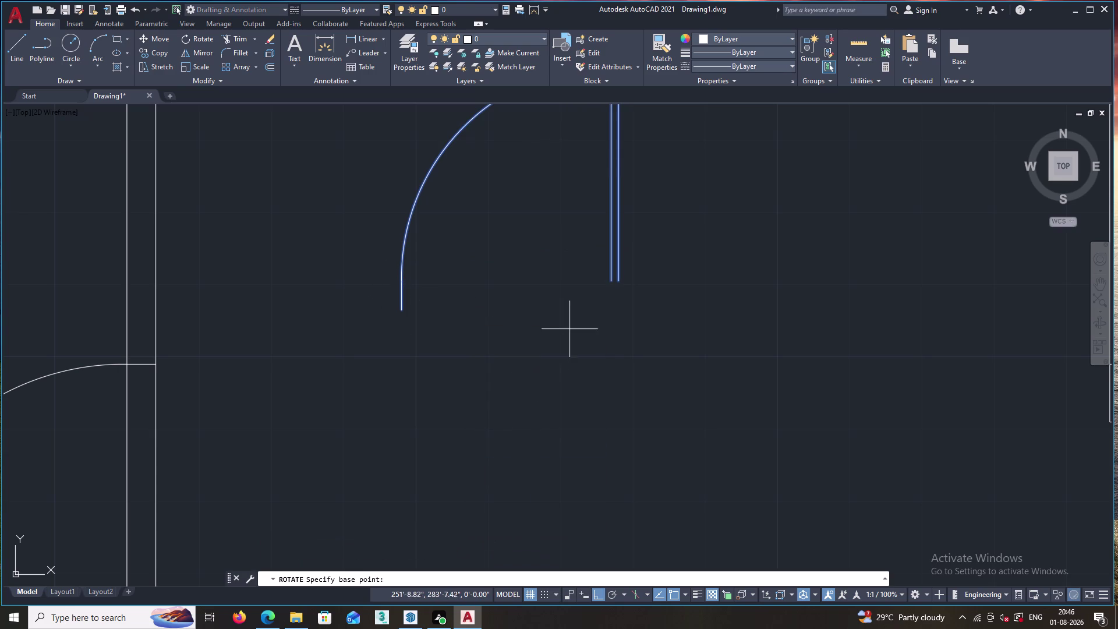
click(619, 282)
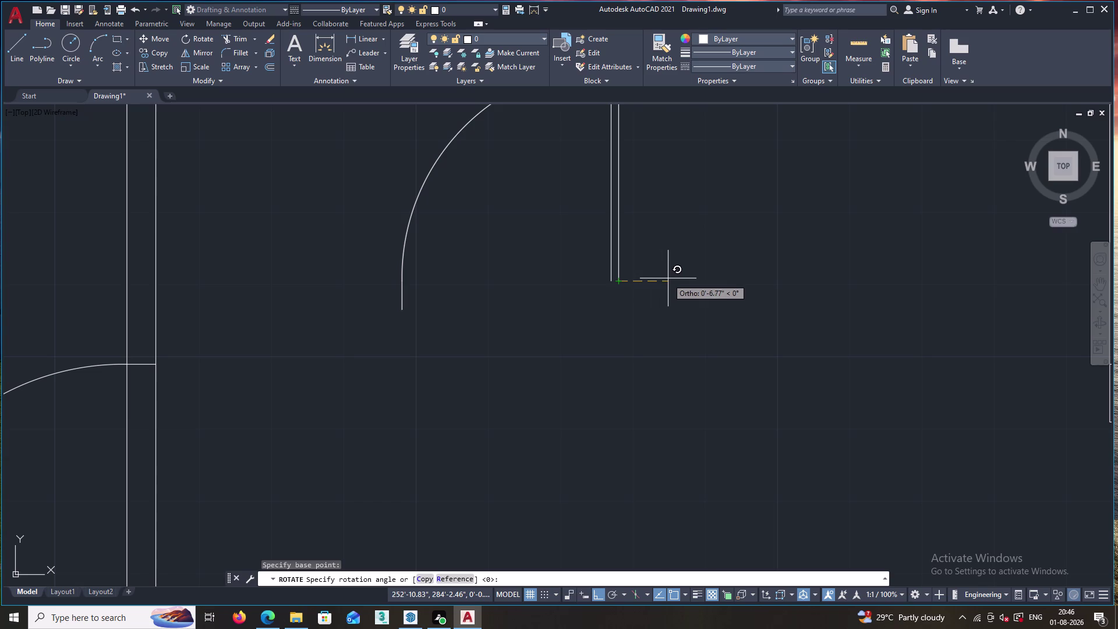
click(658, 226)
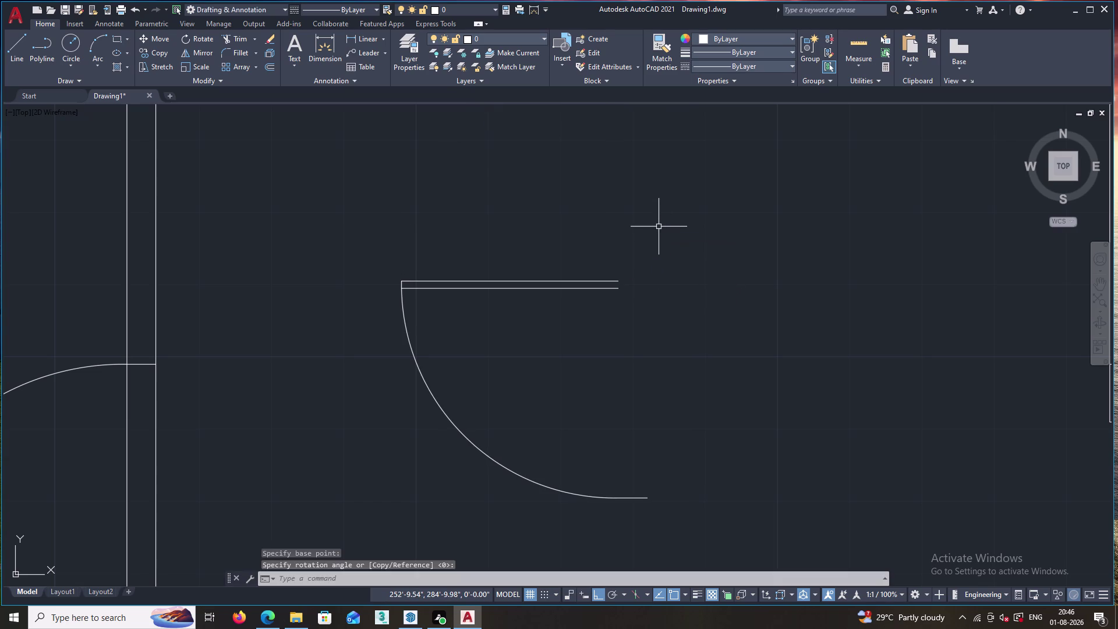
scroll(down, 3)
scroll(down, 3)
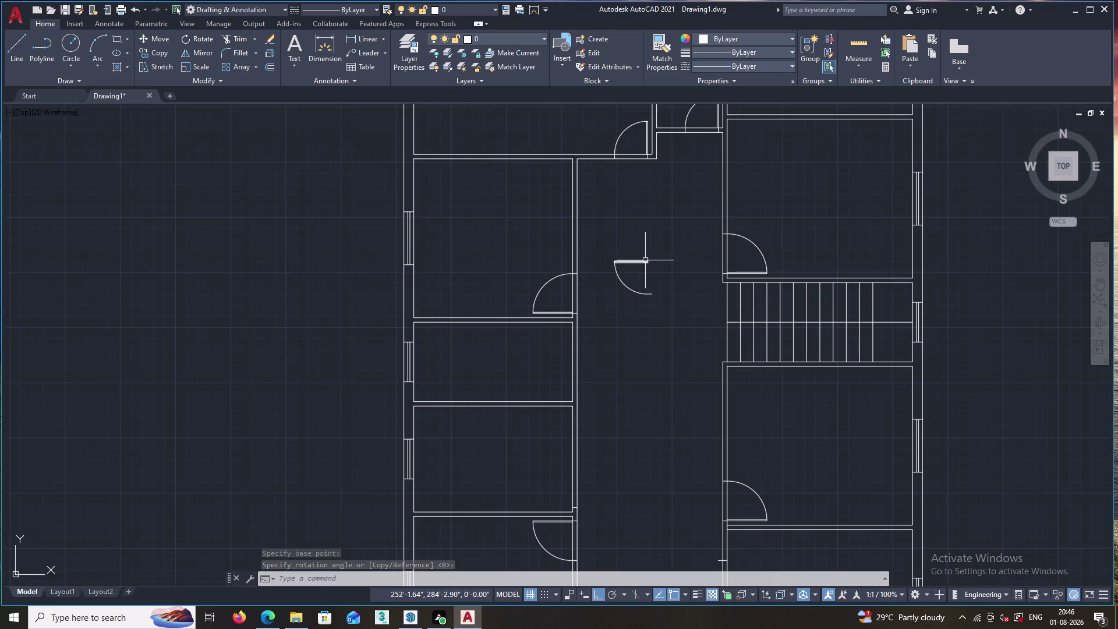
Reselect the rotated door and start MIRROR with MI.
key(Escape)
drag(656, 243, 657, 288)
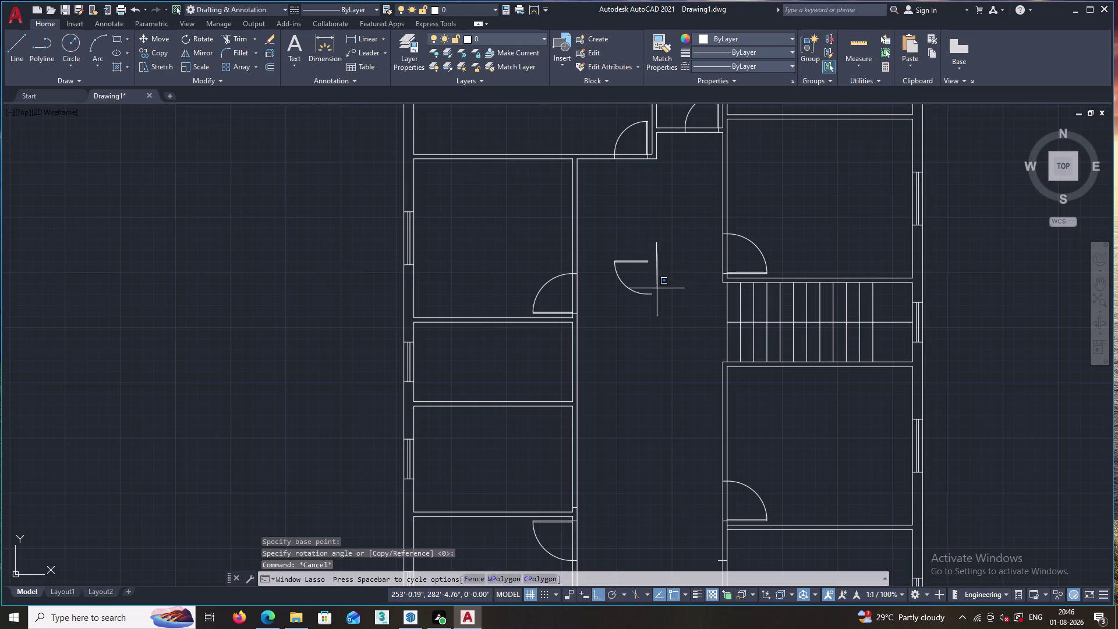
drag(657, 289, 605, 261)
right_click(613, 299)
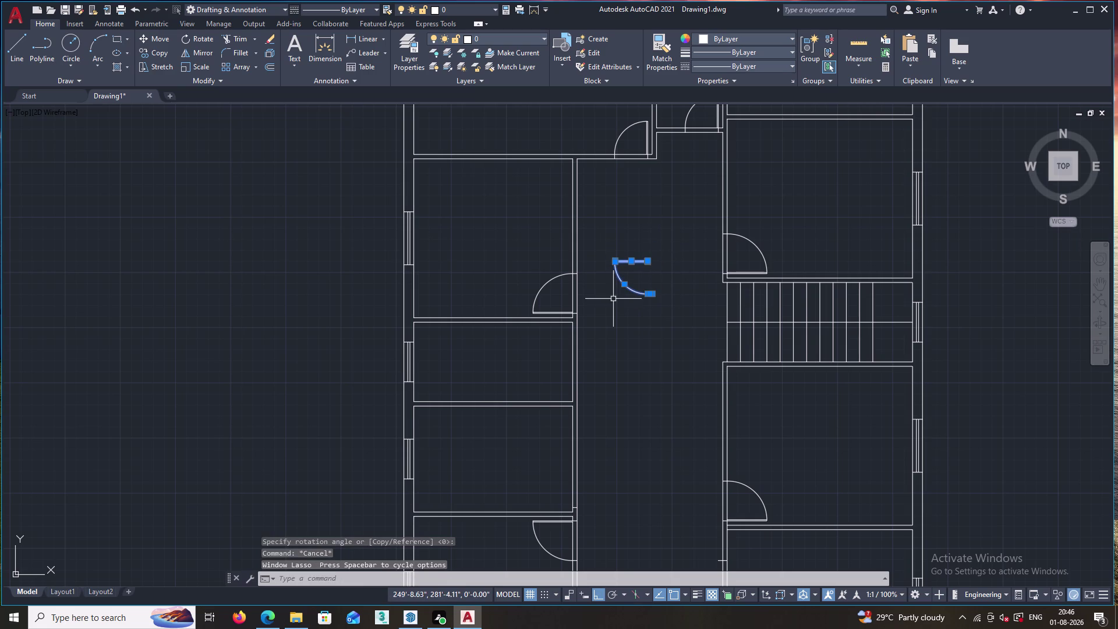
key(Escape)
text(M)
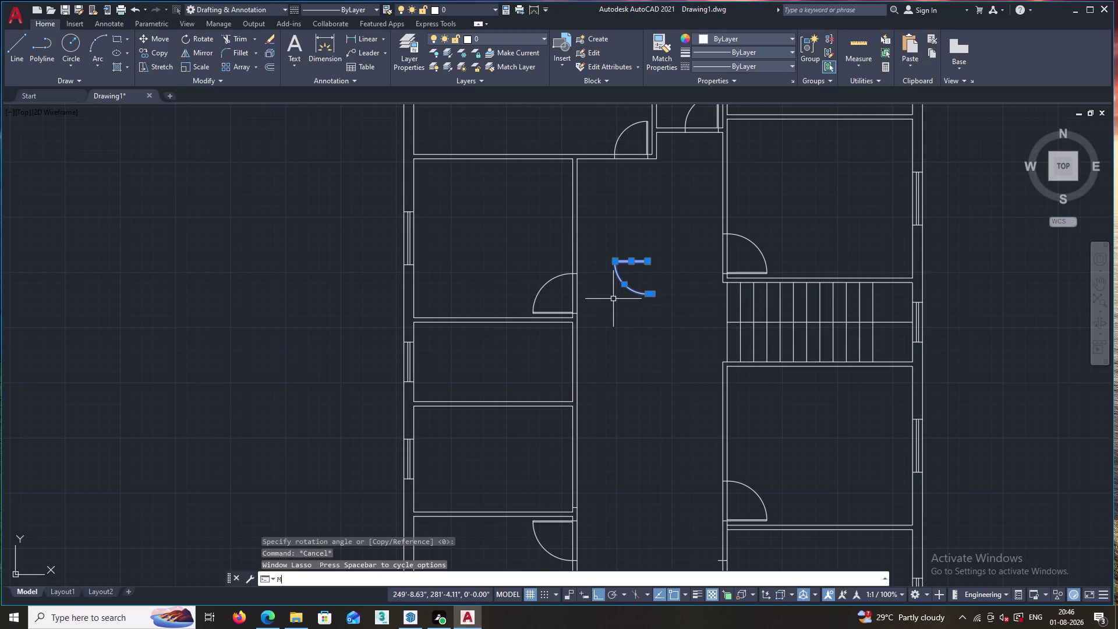
text(I)
key(Return)
Mirror the door across its leaf line, erasing the original.
scroll(up, 3)
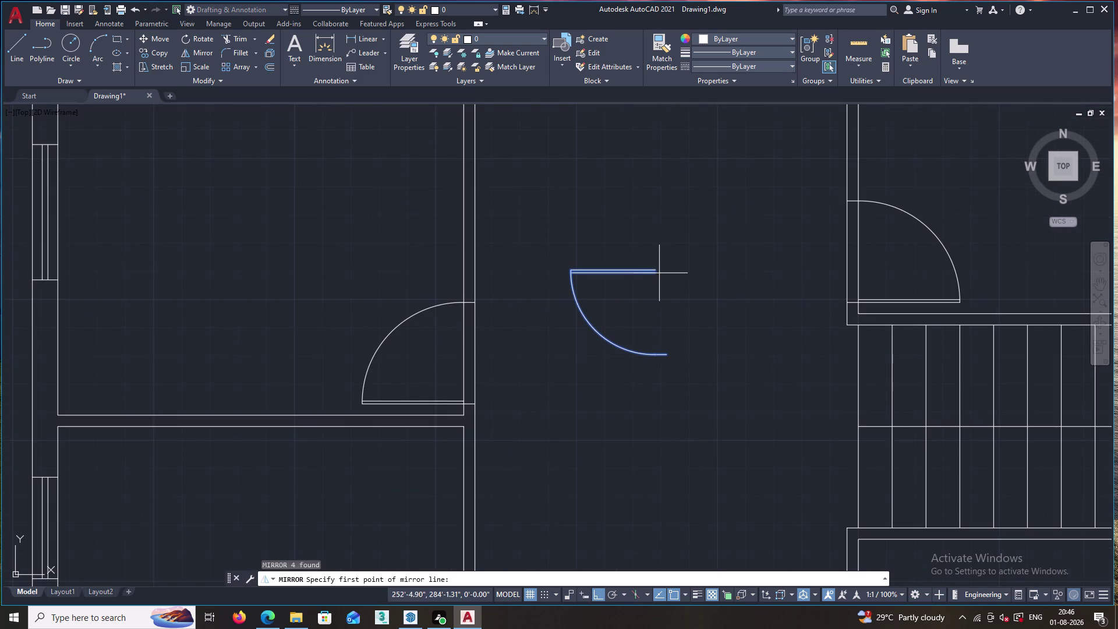
click(656, 269)
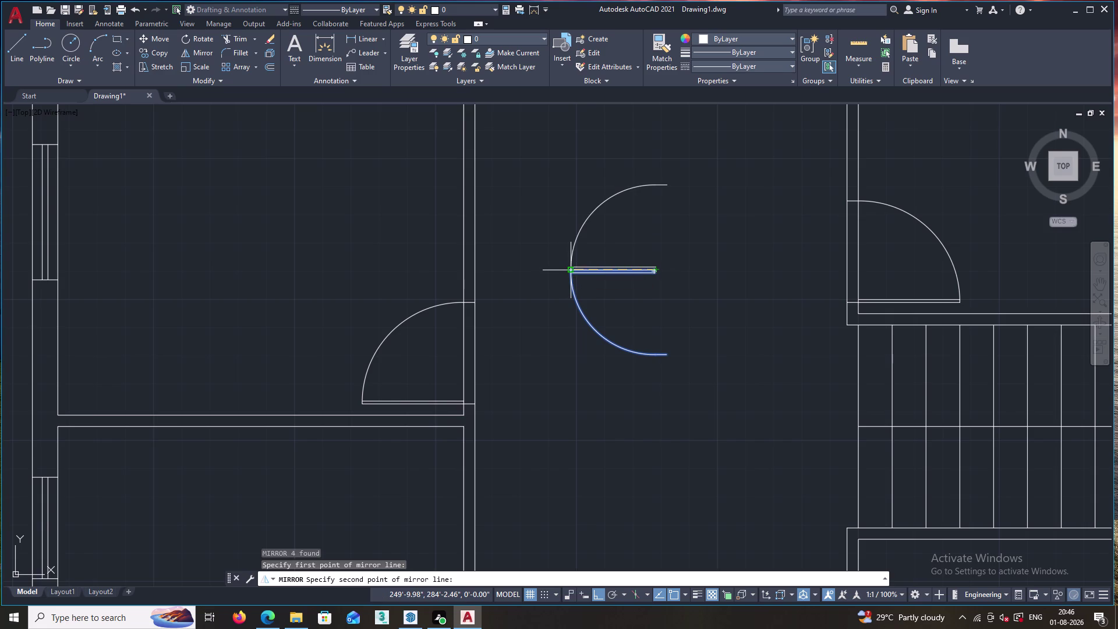
click(570, 268)
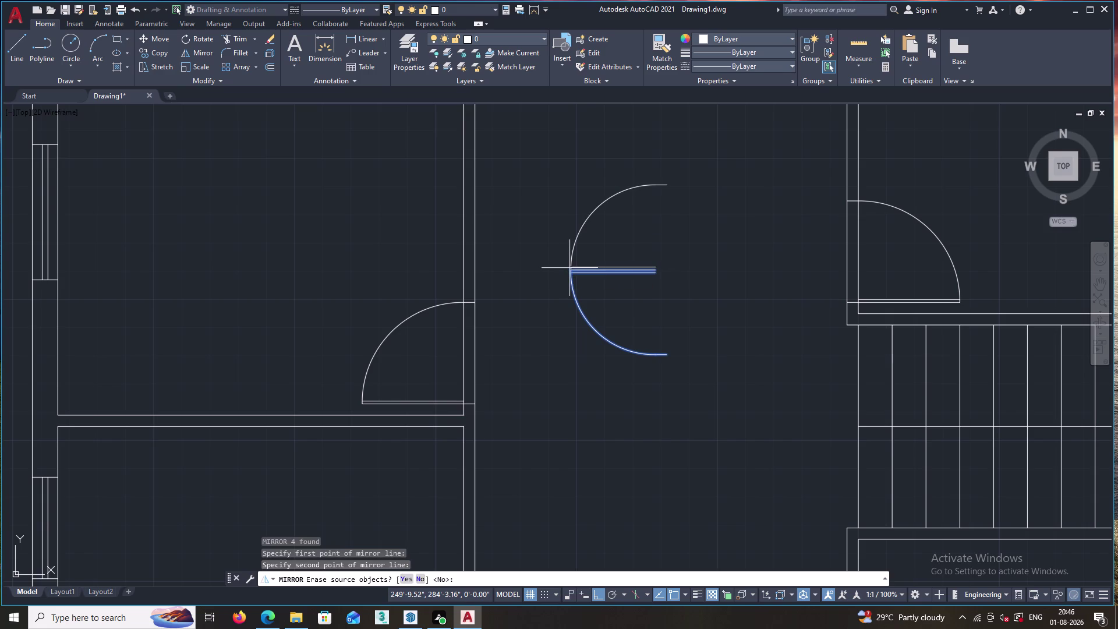
click(405, 577)
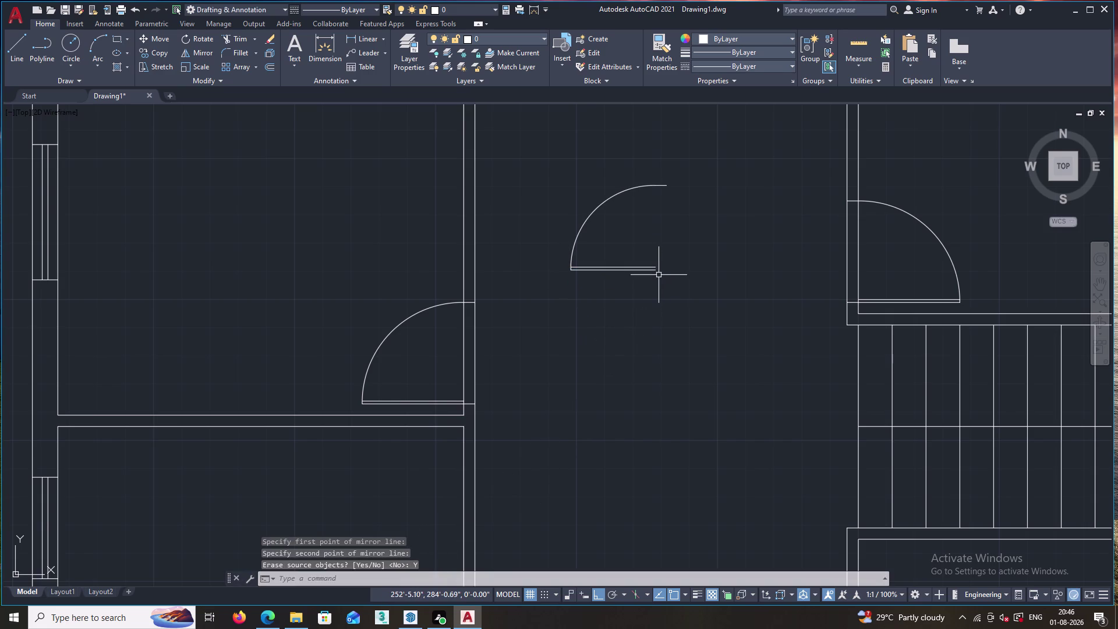
Reselect the flipped door's leaf and swing arc.
drag(658, 177, 566, 294)
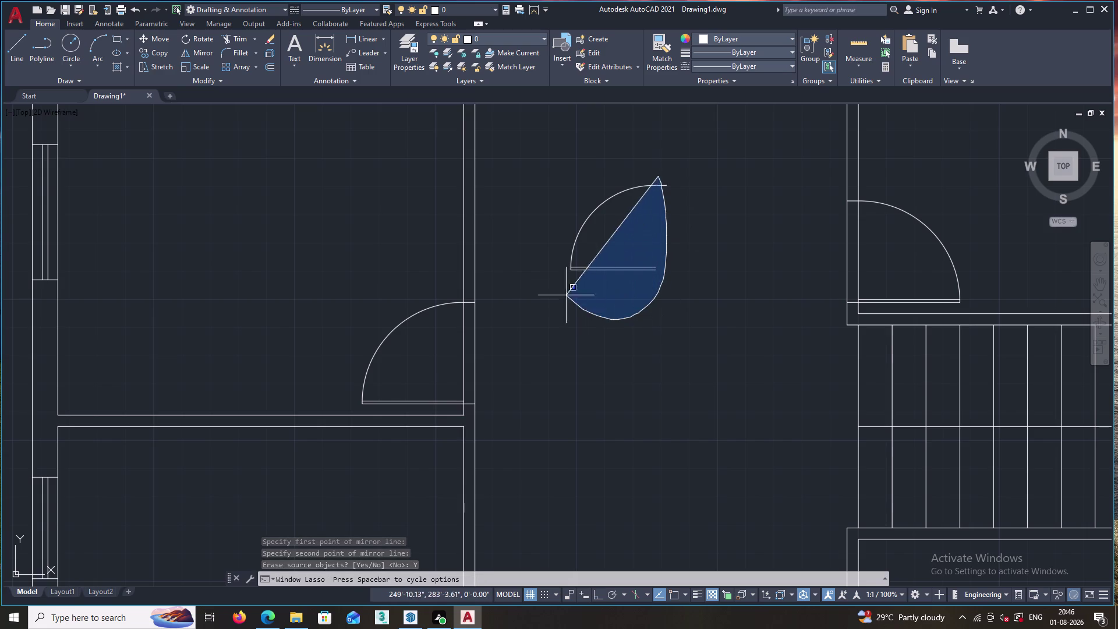
drag(565, 294, 544, 242)
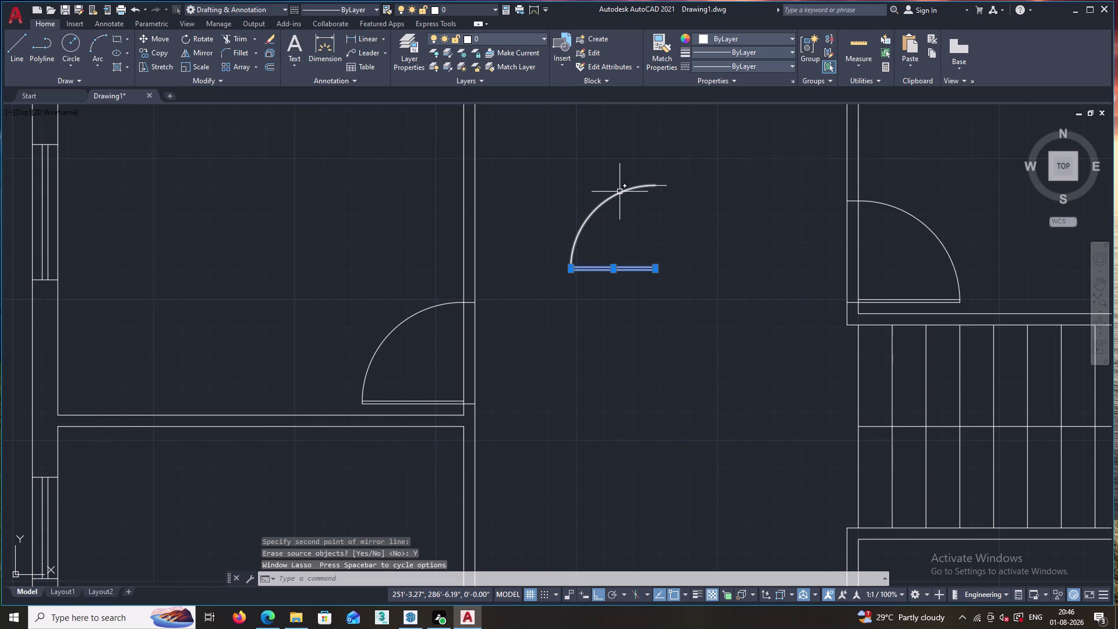
click(620, 192)
click(665, 186)
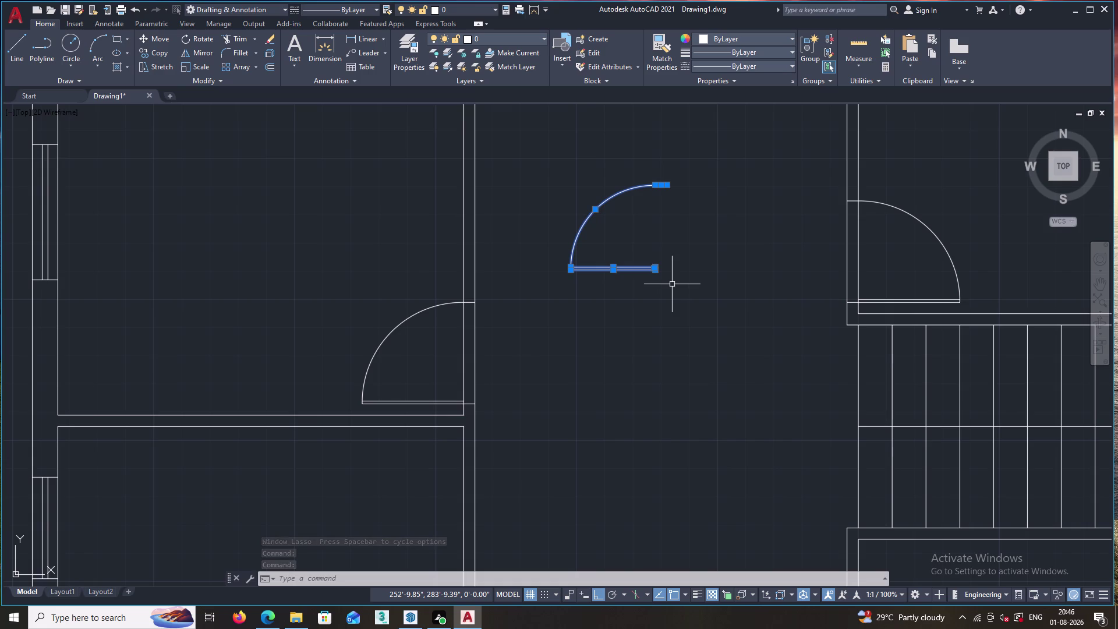
right_click(671, 283)
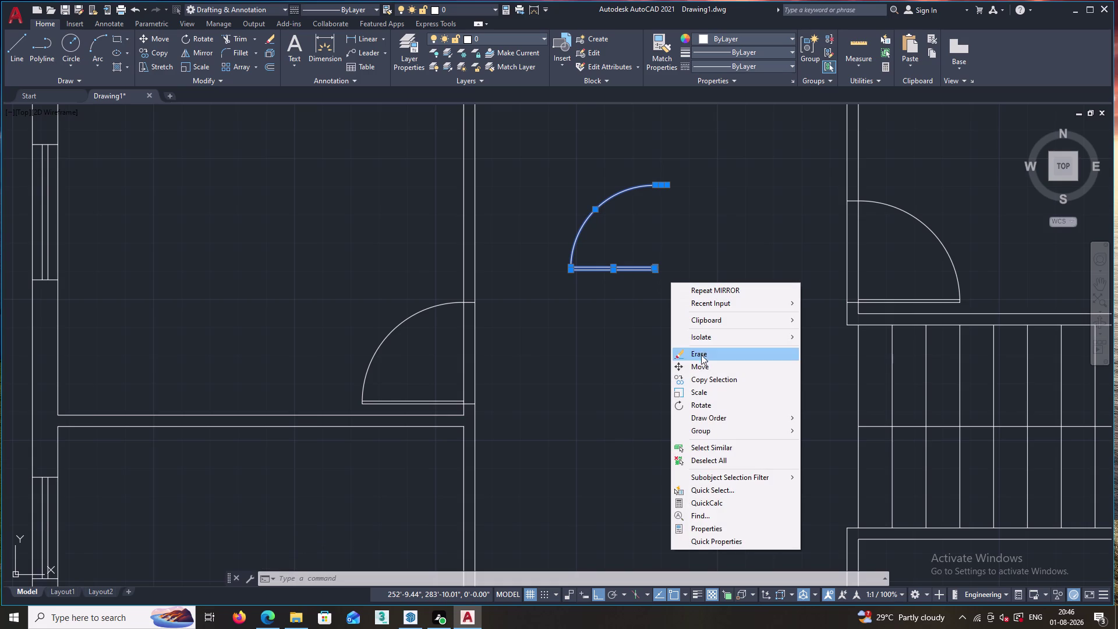
Copy the hallway door from the leaf's outer end and pan to the left rooms.
click(703, 376)
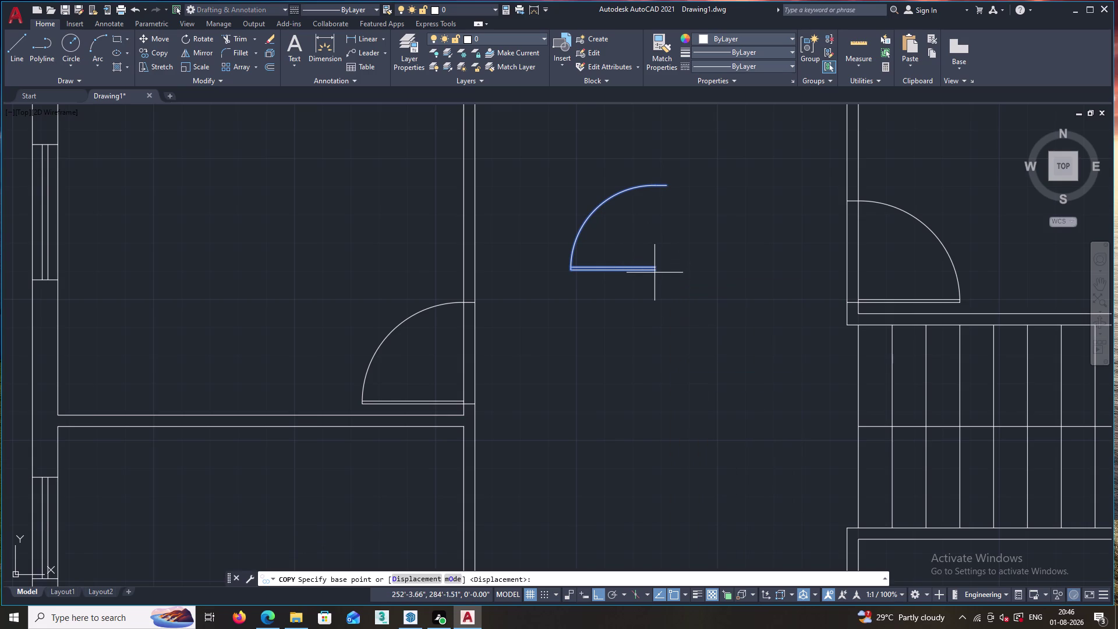
click(657, 268)
scroll(down, 3)
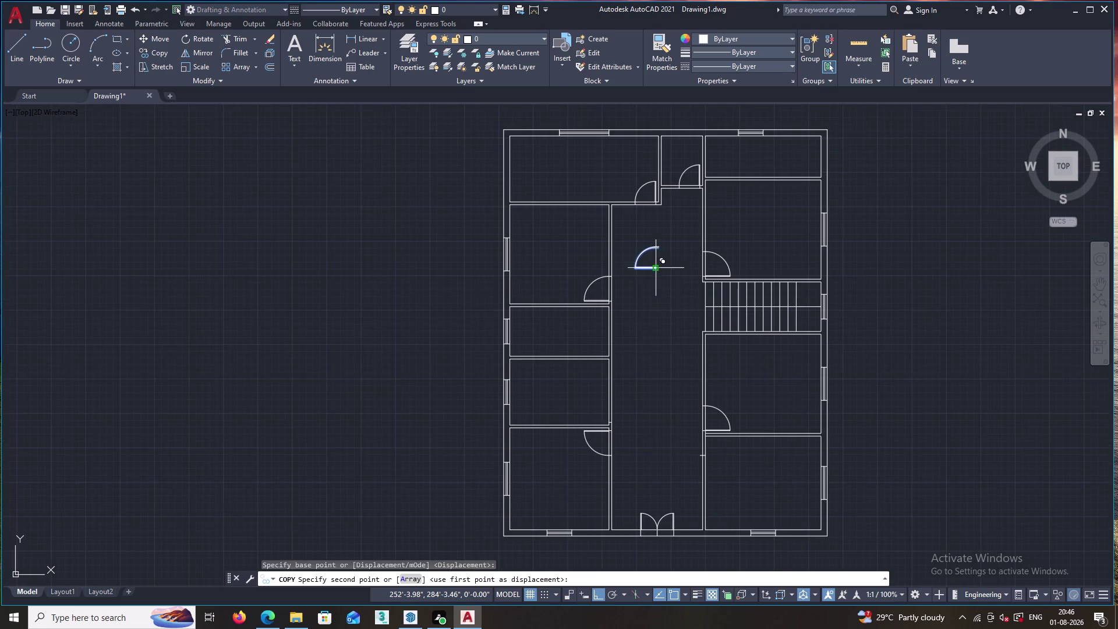
scroll(up, 3)
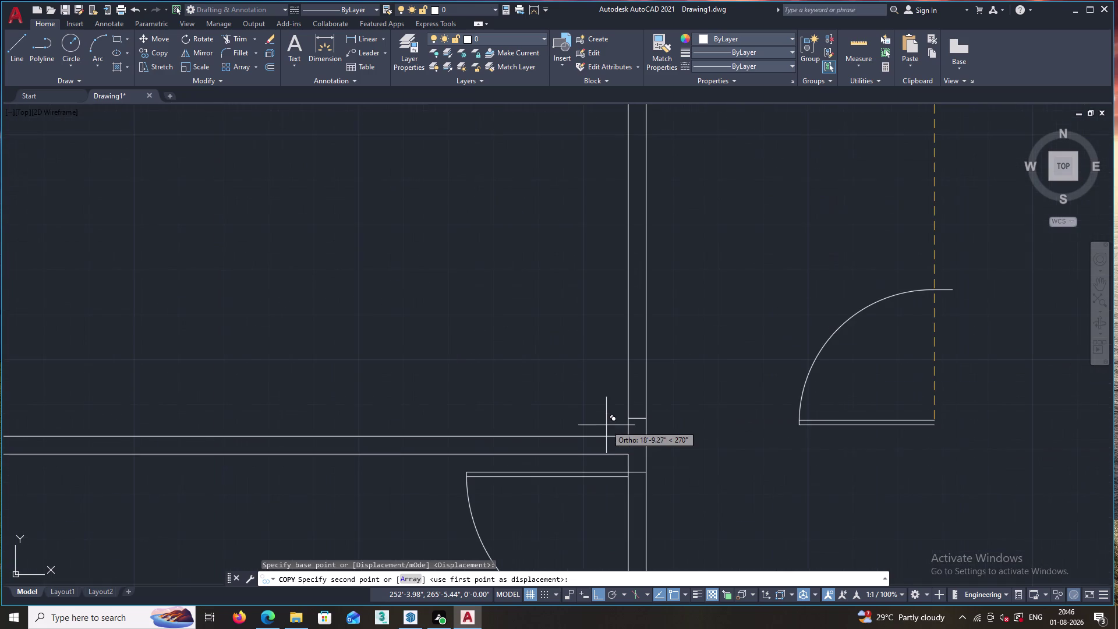
scroll(up, 3)
click(637, 427)
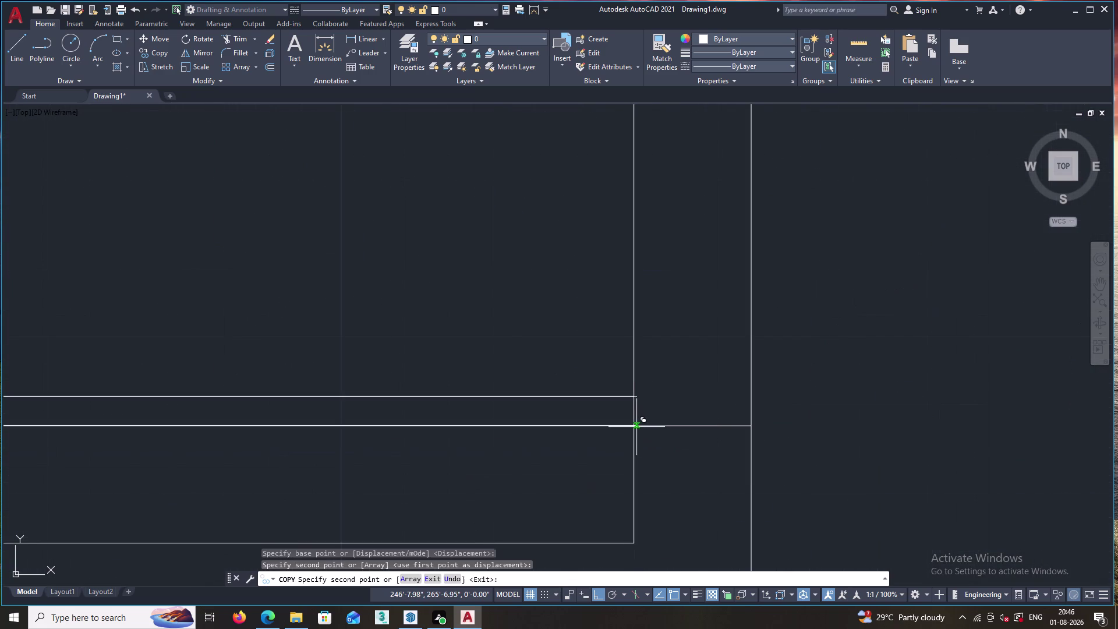
scroll(down, 3)
scroll(down, 3)
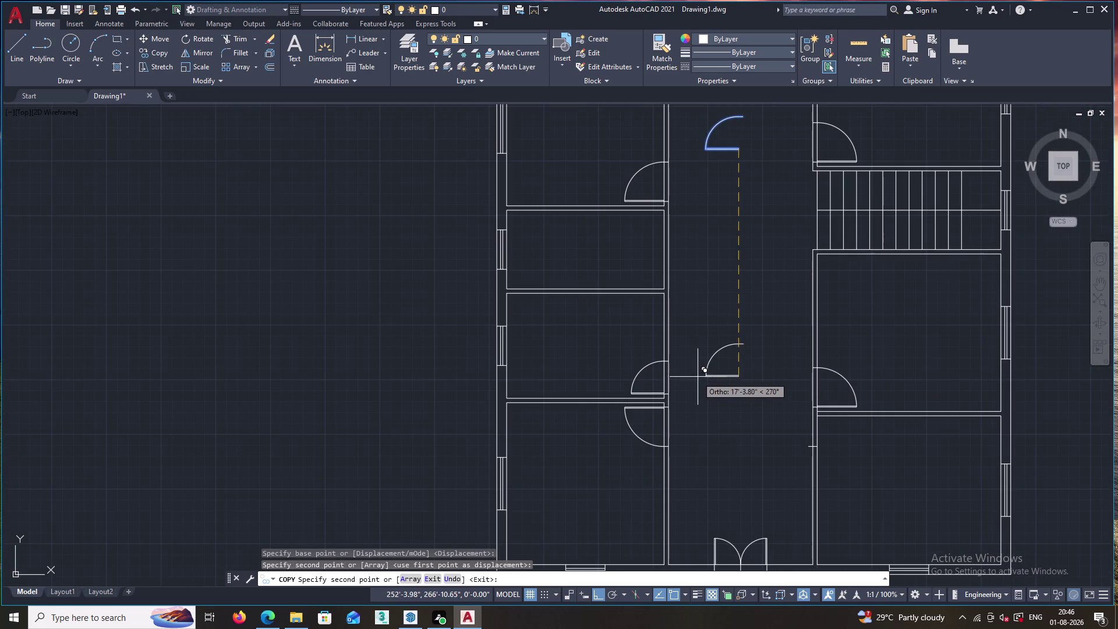
middle_drag(700, 361, 552, 351)
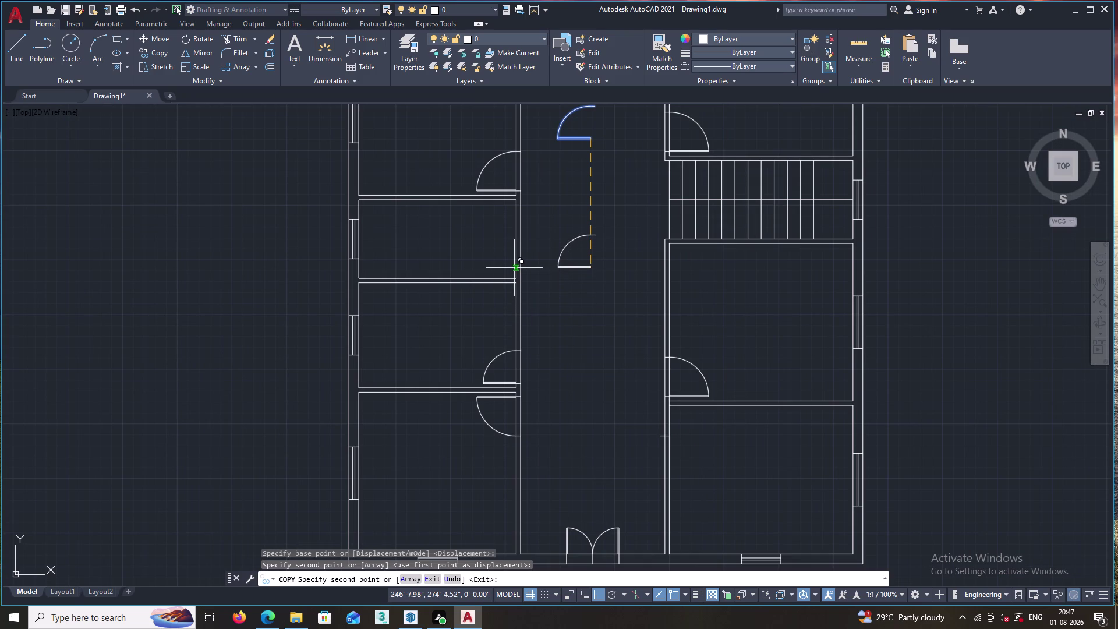
Place the door copy in the left room's doorway and end the copy.
text(TL)
key(Return)
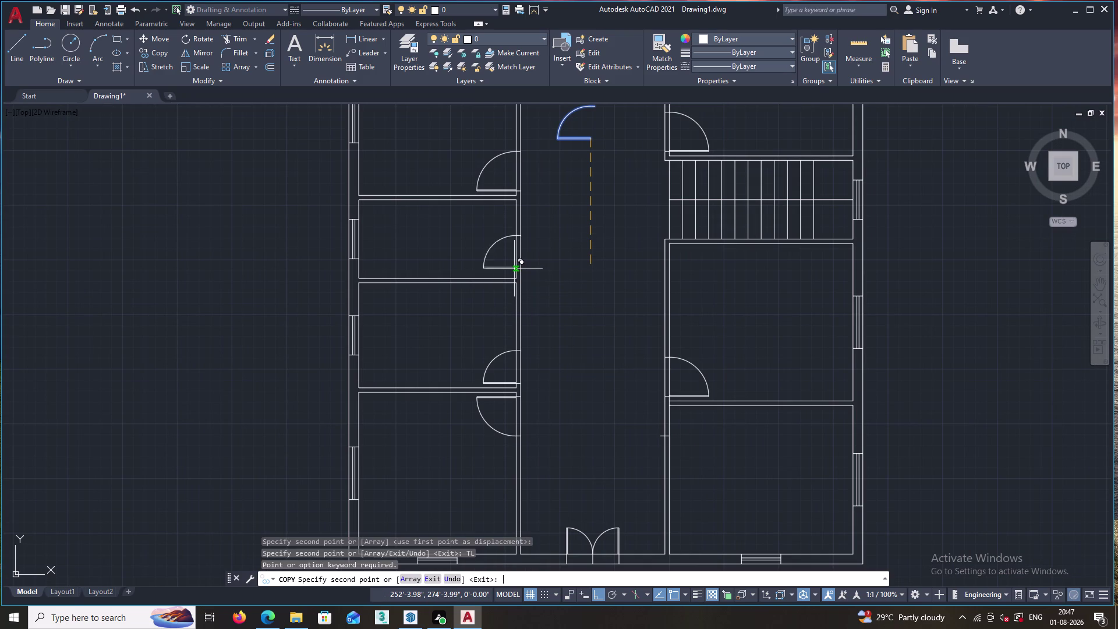
scroll(up, 3)
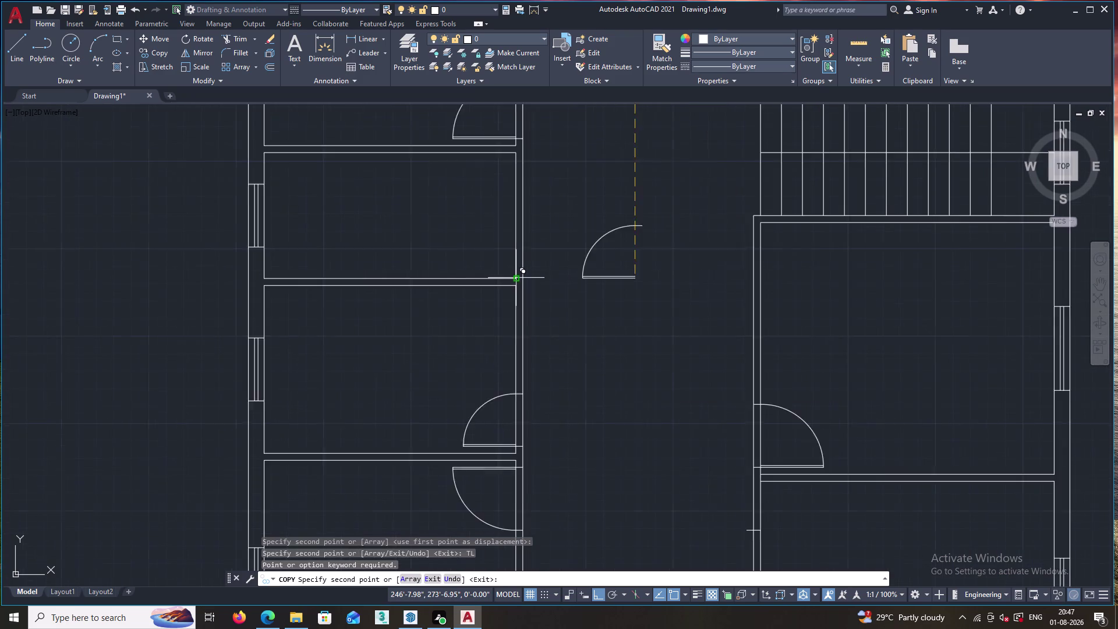
click(516, 278)
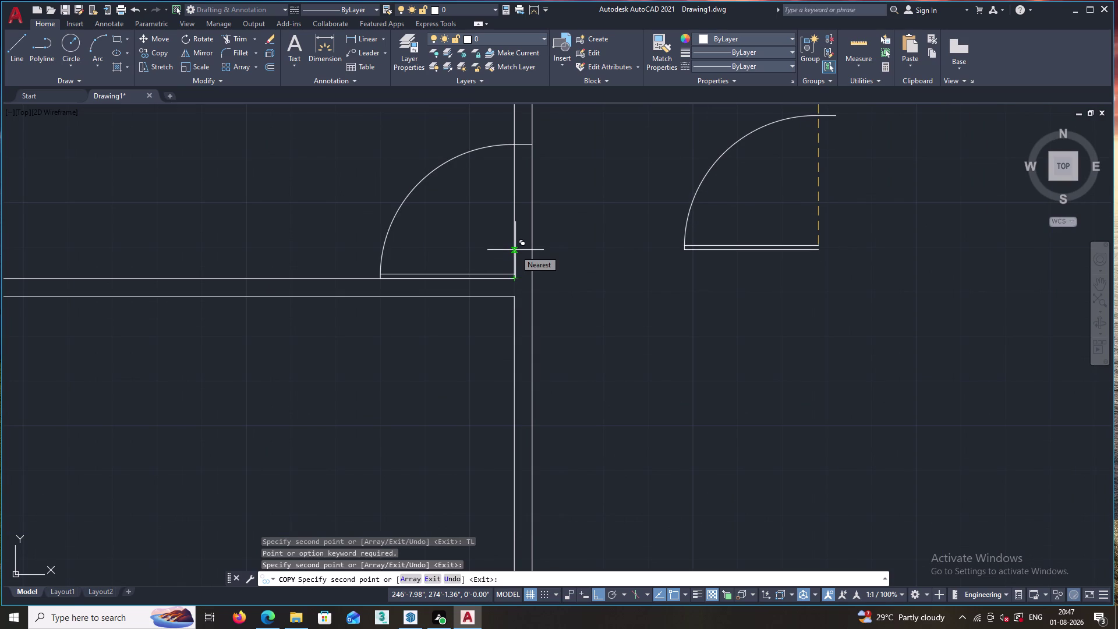
key(4)
key(Return)
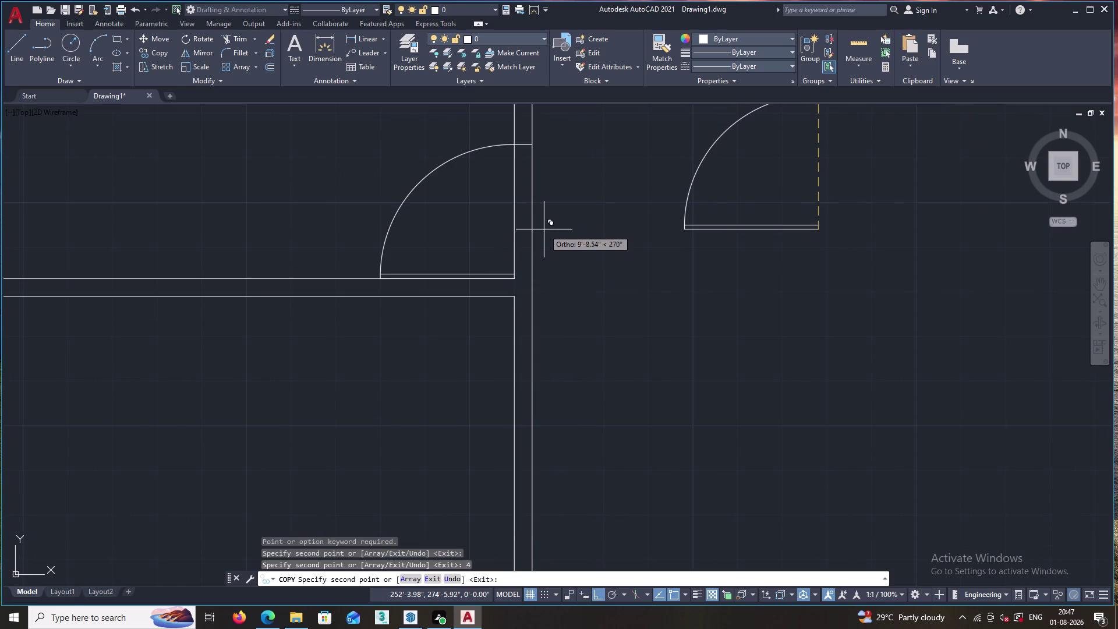
key(Escape)
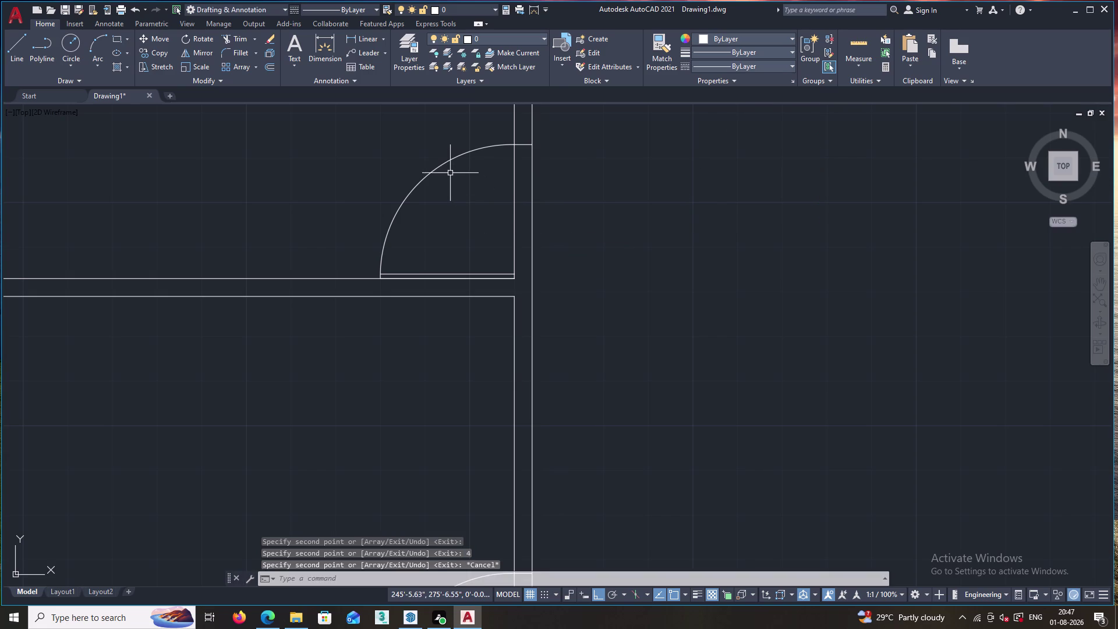
click(475, 151)
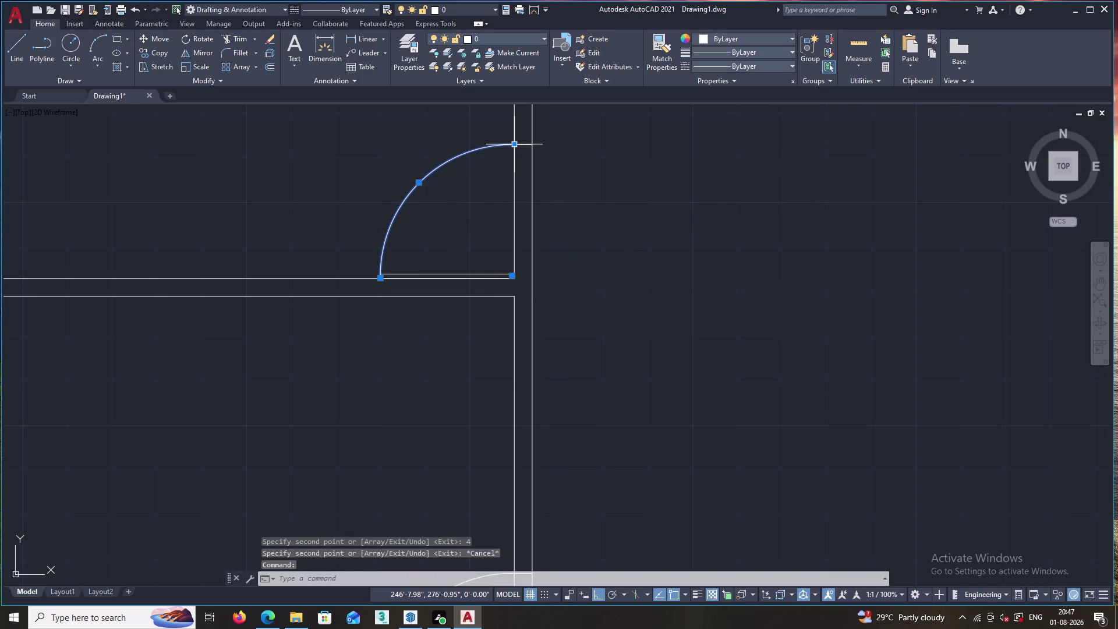
Select the copied door's leaf lines and short end line.
click(482, 275)
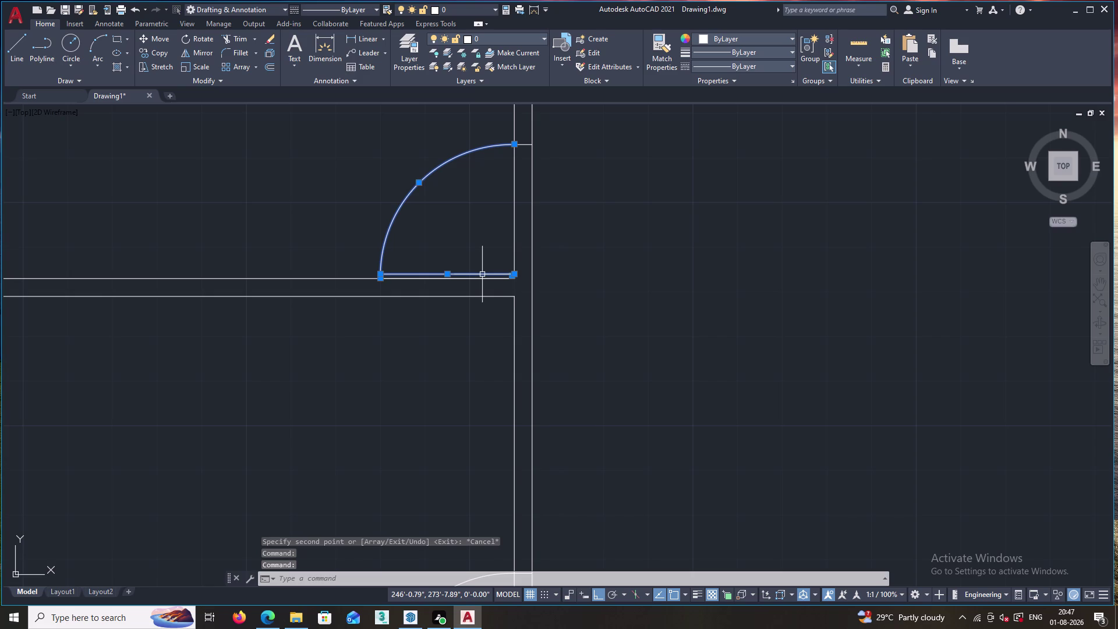
scroll(up, 3)
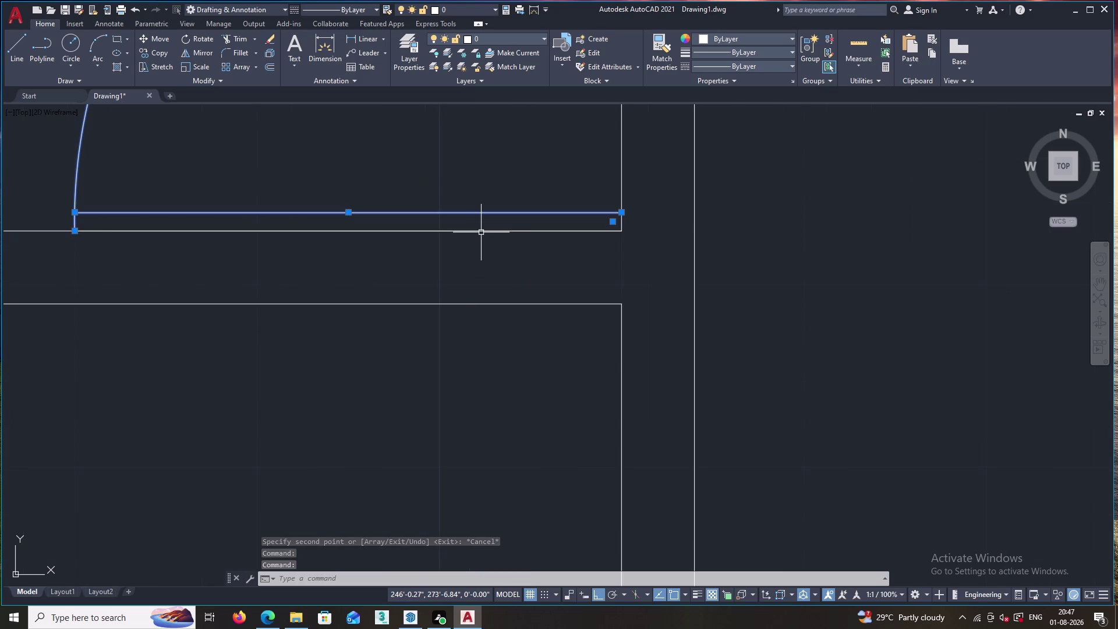
click(481, 232)
scroll(down, 3)
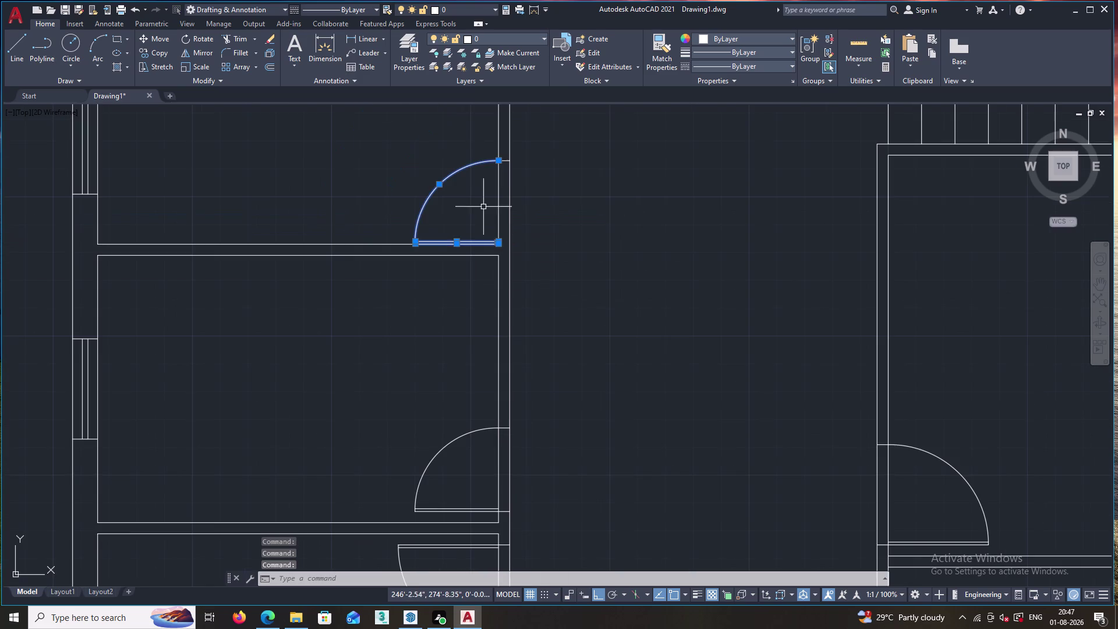
scroll(up, 3)
click(510, 156)
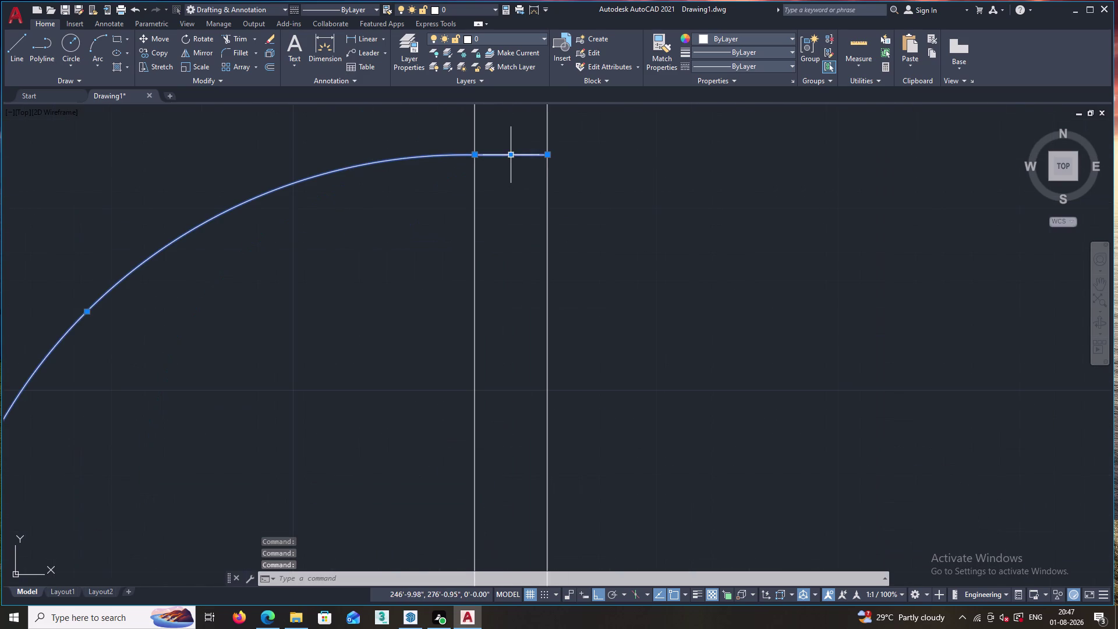
Move the selected door pieces 4 units straight down.
right_click(600, 233)
click(627, 316)
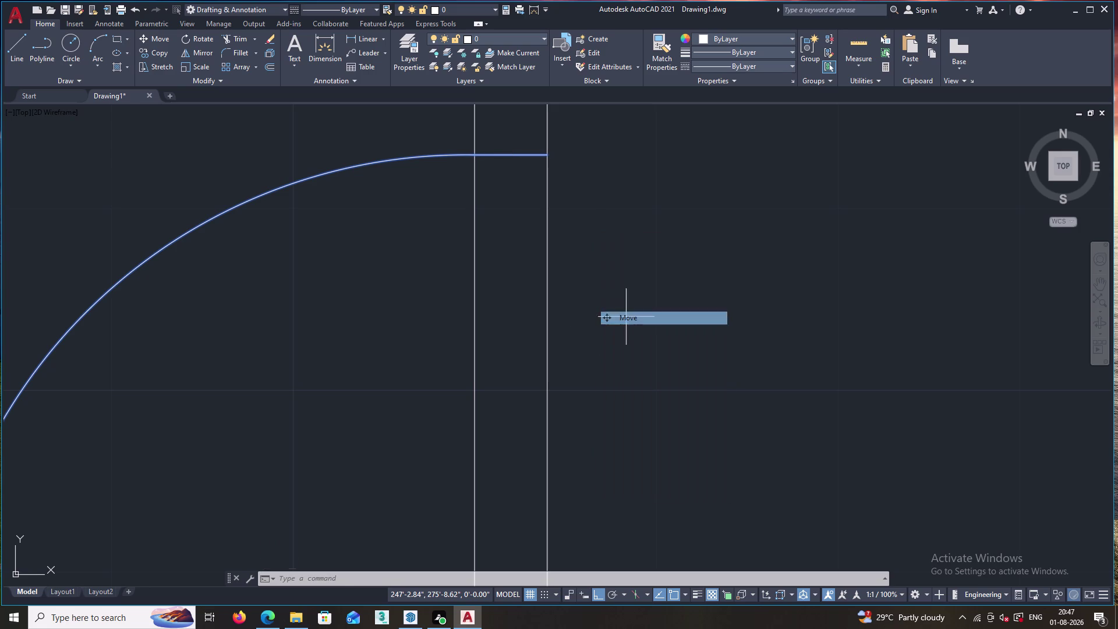
key(4)
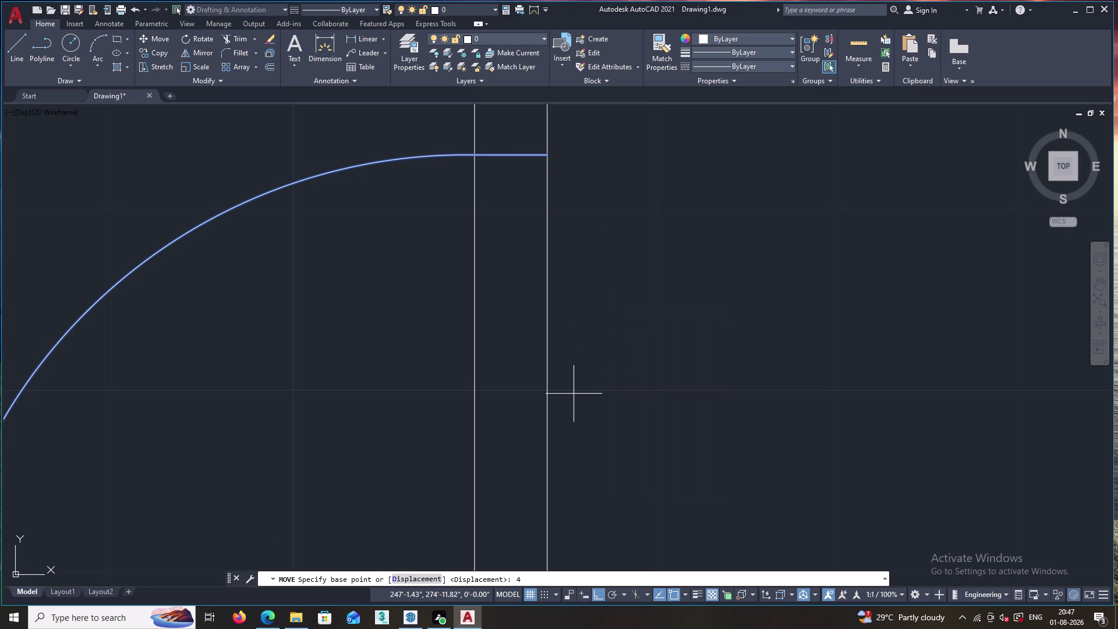
key(Return)
scroll(down, 3)
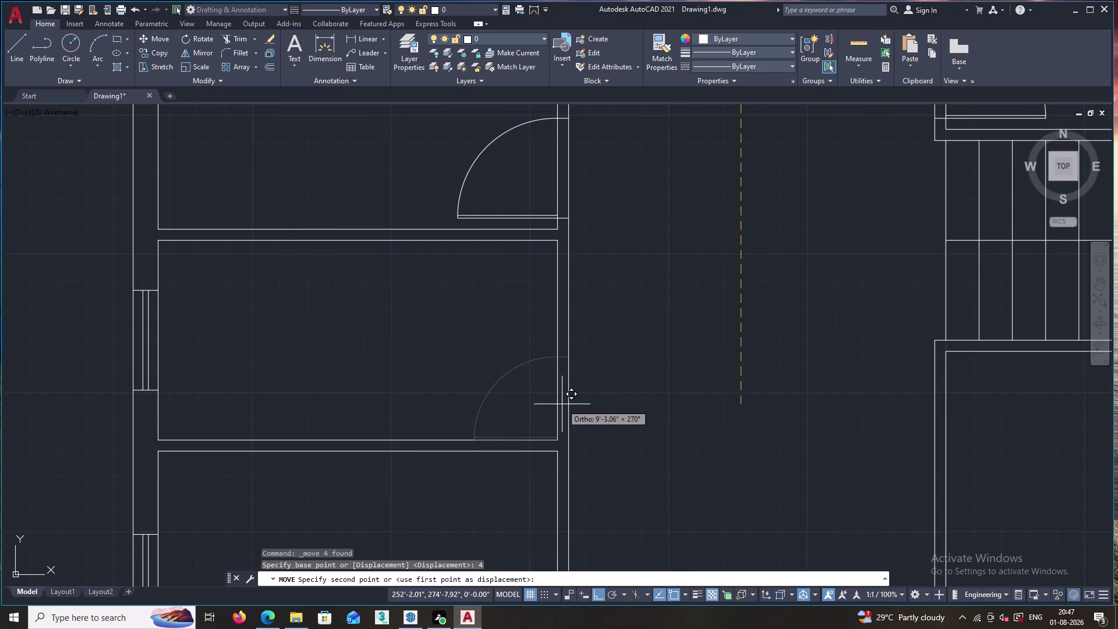
key(4)
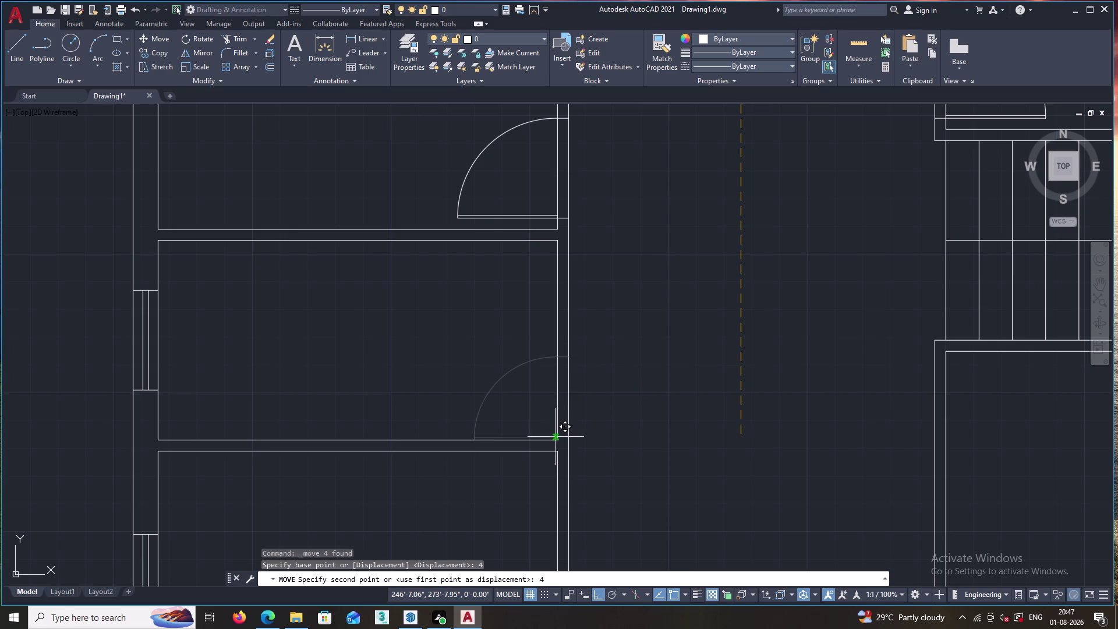
key(Return)
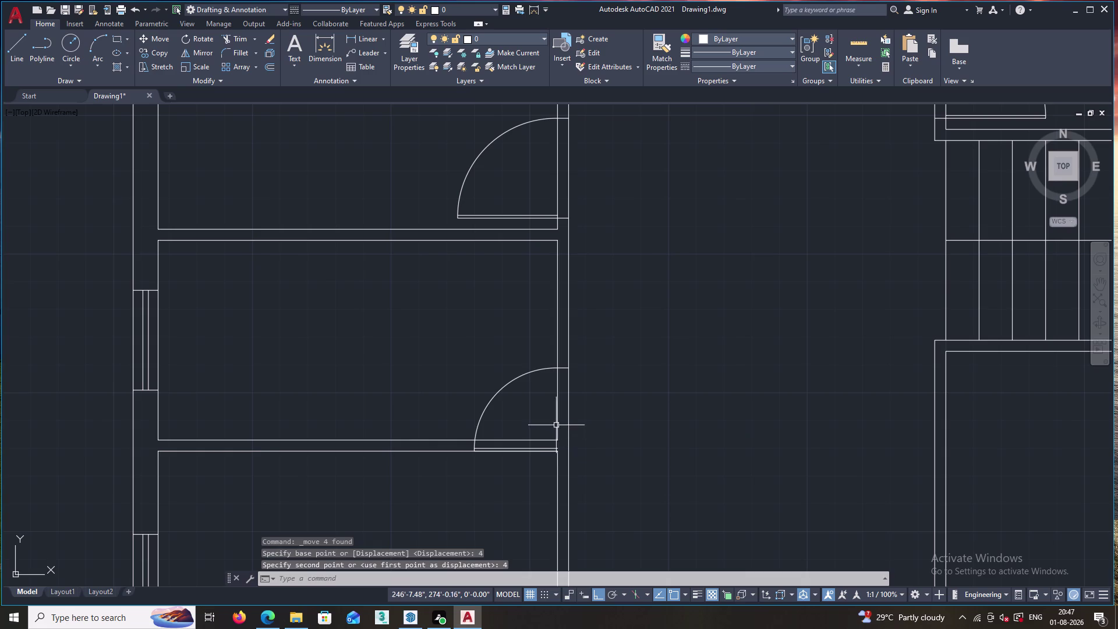
Select the next door's swing arc and leaf.
click(530, 374)
scroll(up, 3)
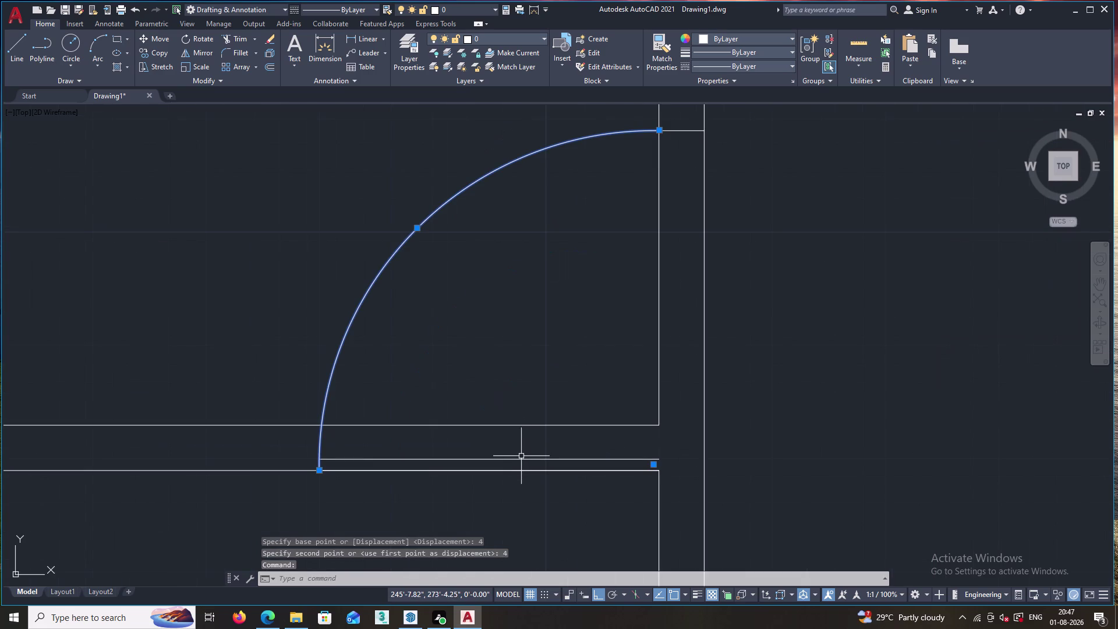
click(522, 459)
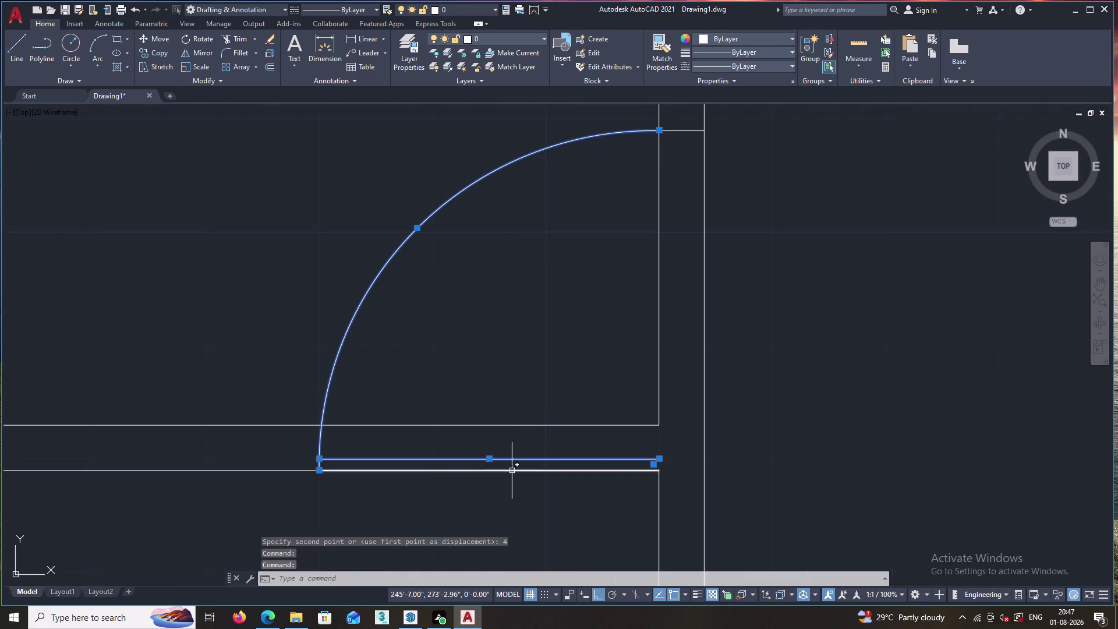
Add the second leaf line, arc end and short top line to the selection.
click(512, 471)
right_click(582, 389)
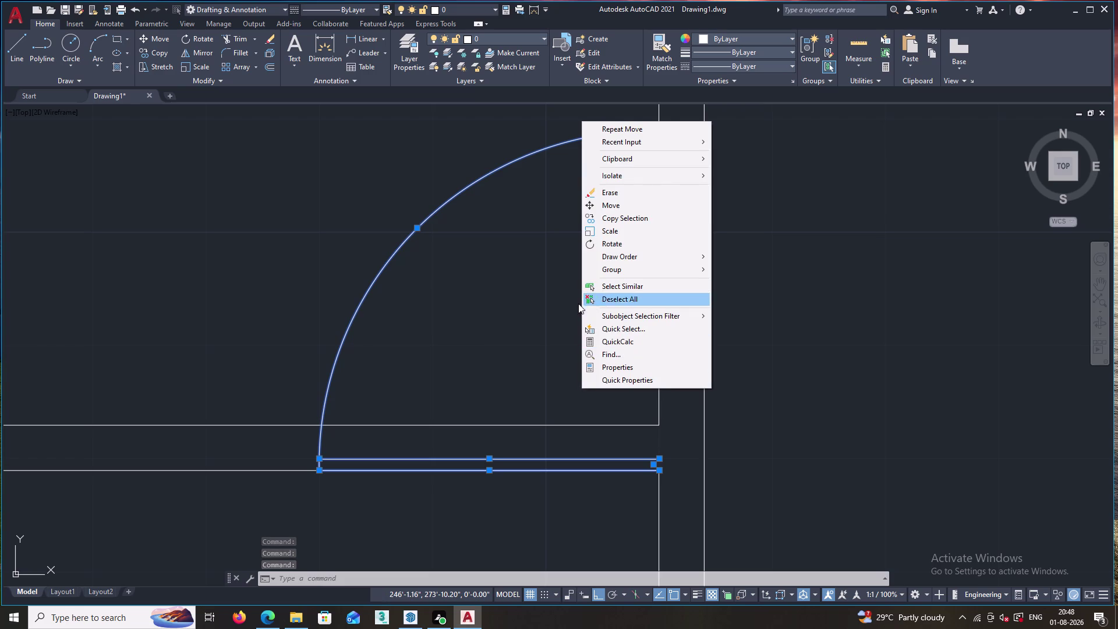
click(551, 325)
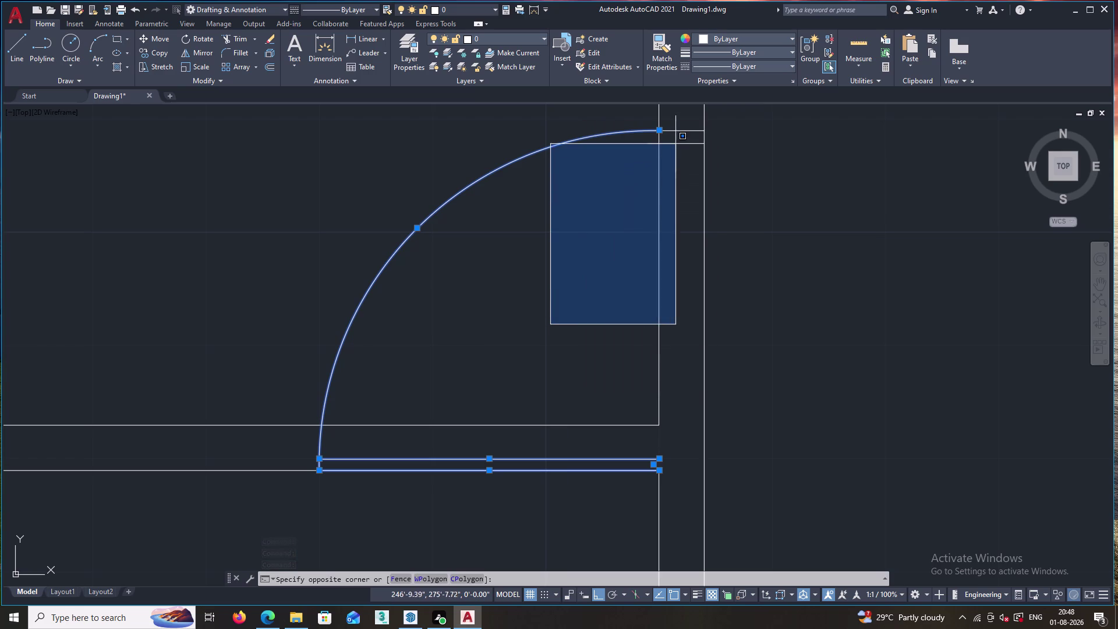
click(588, 220)
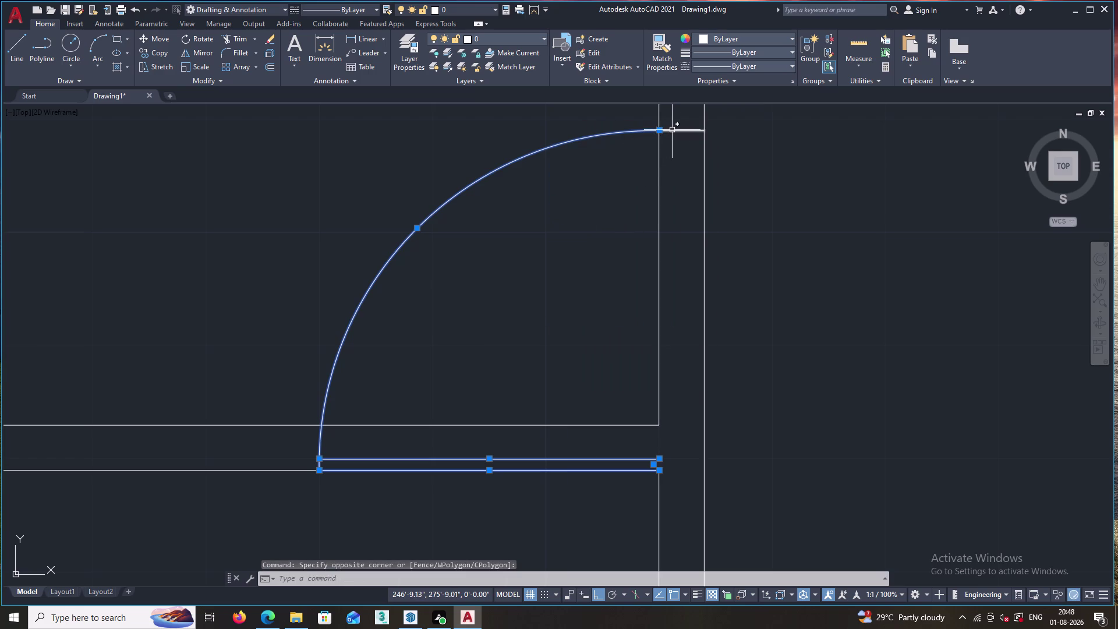
click(672, 130)
right_click(550, 328)
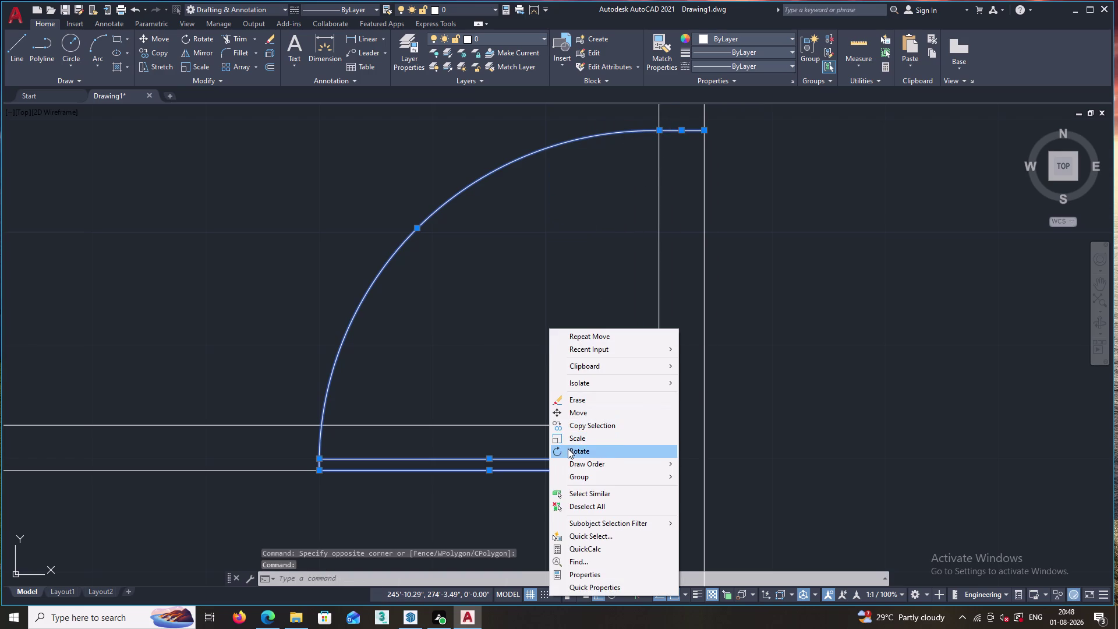
Move the door pieces 8 units upward from the leaf corner.
click(576, 413)
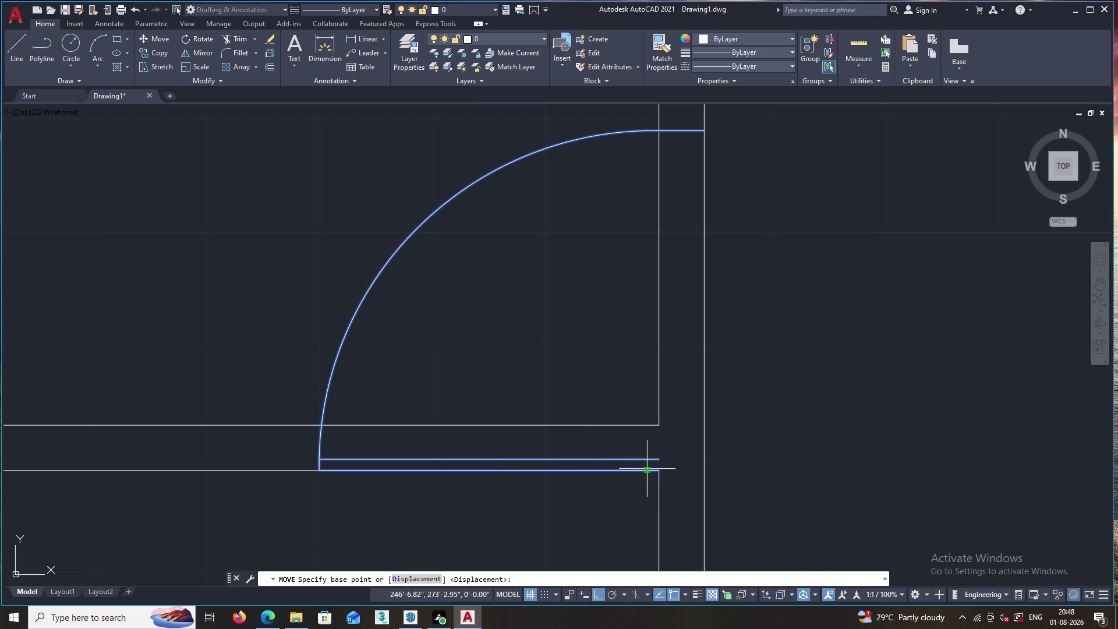
click(659, 472)
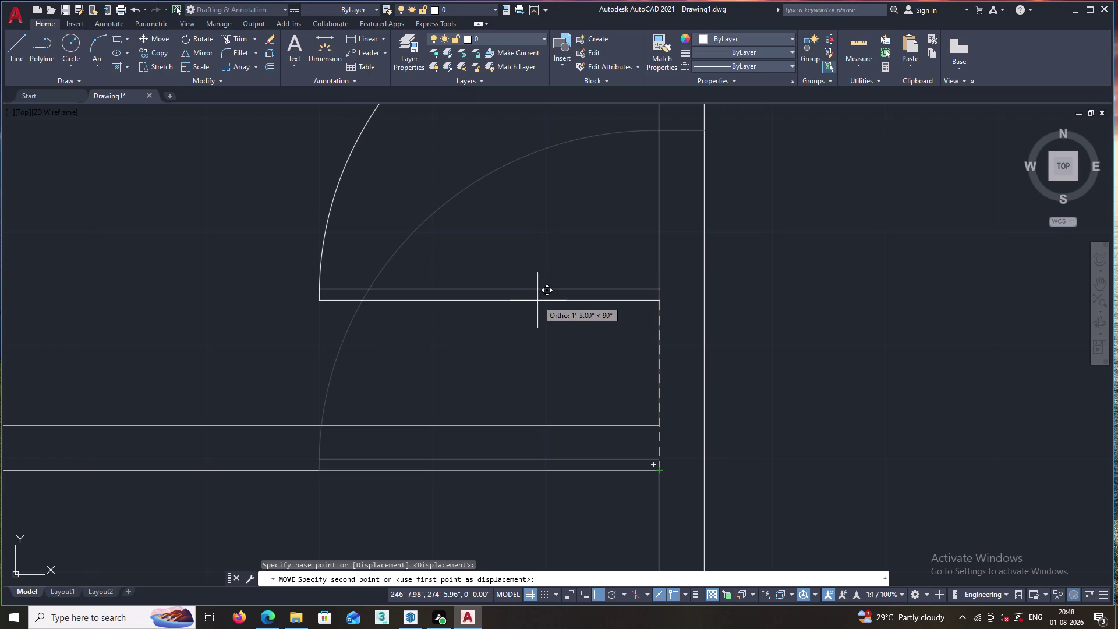
key(4)
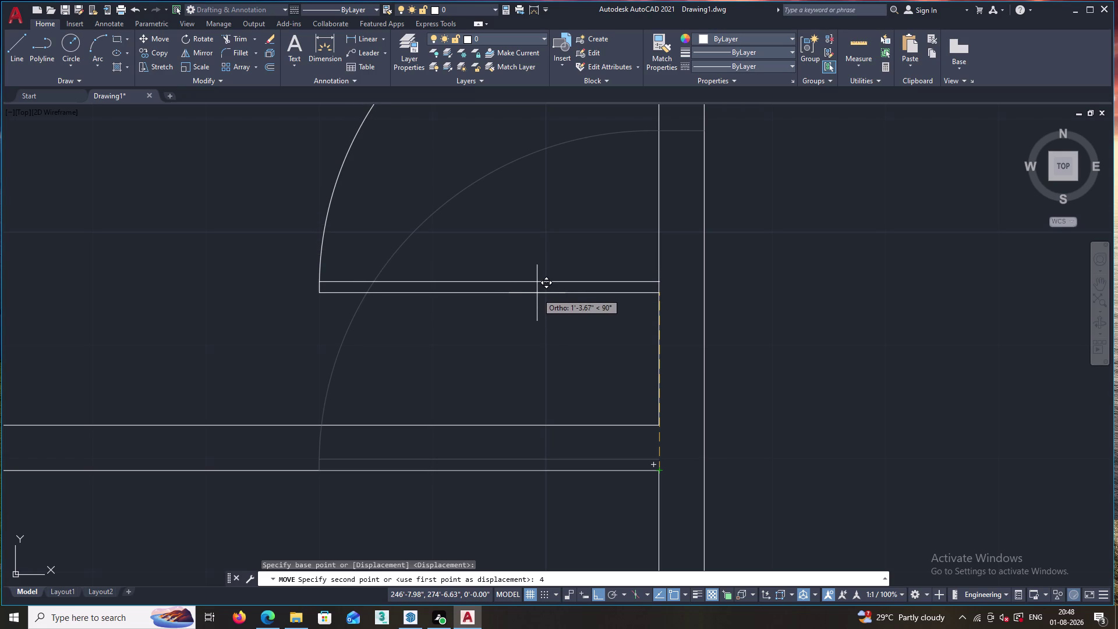
key(BackSpace)
key(8)
key(Return)
scroll(down, 3)
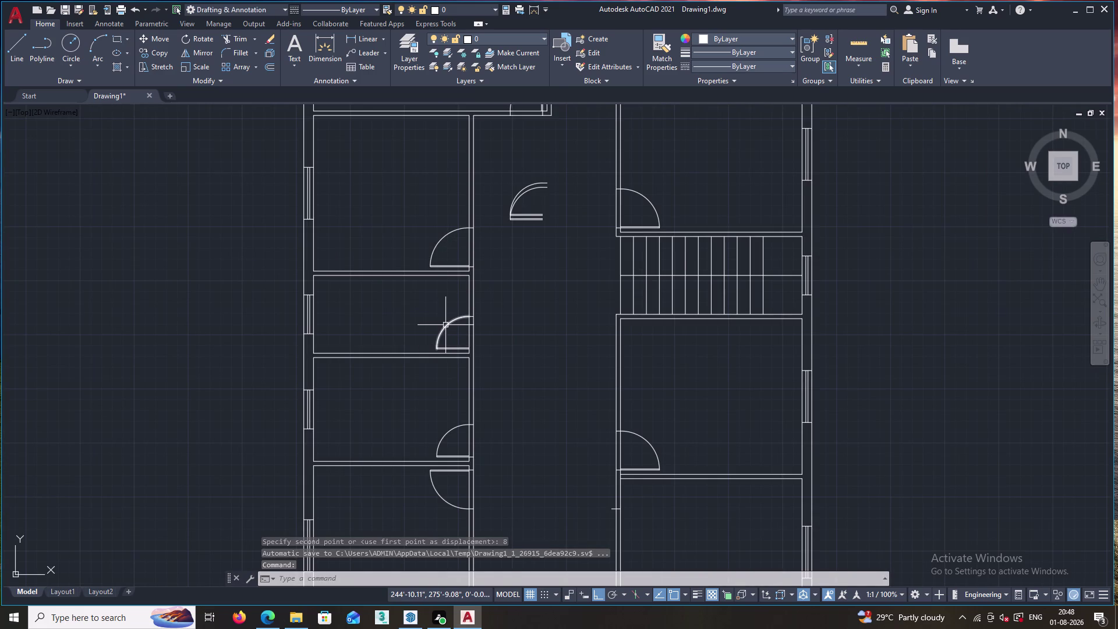
scroll(down, 3)
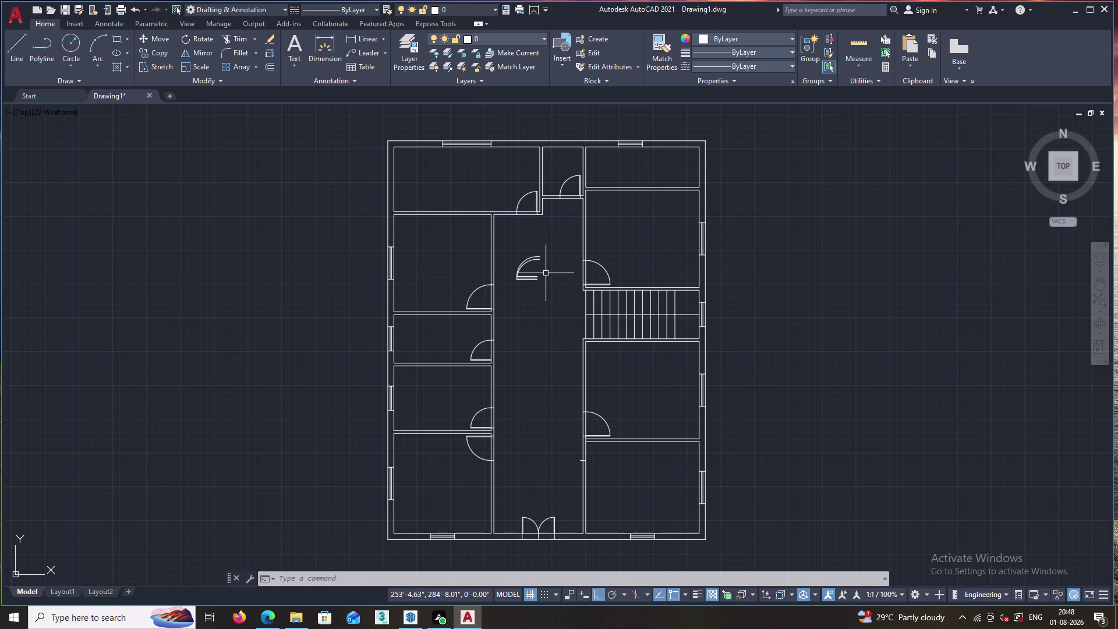
Delete the stray door's leaf lines, end lines and leftover arcs in the corridor.
scroll(up, 3)
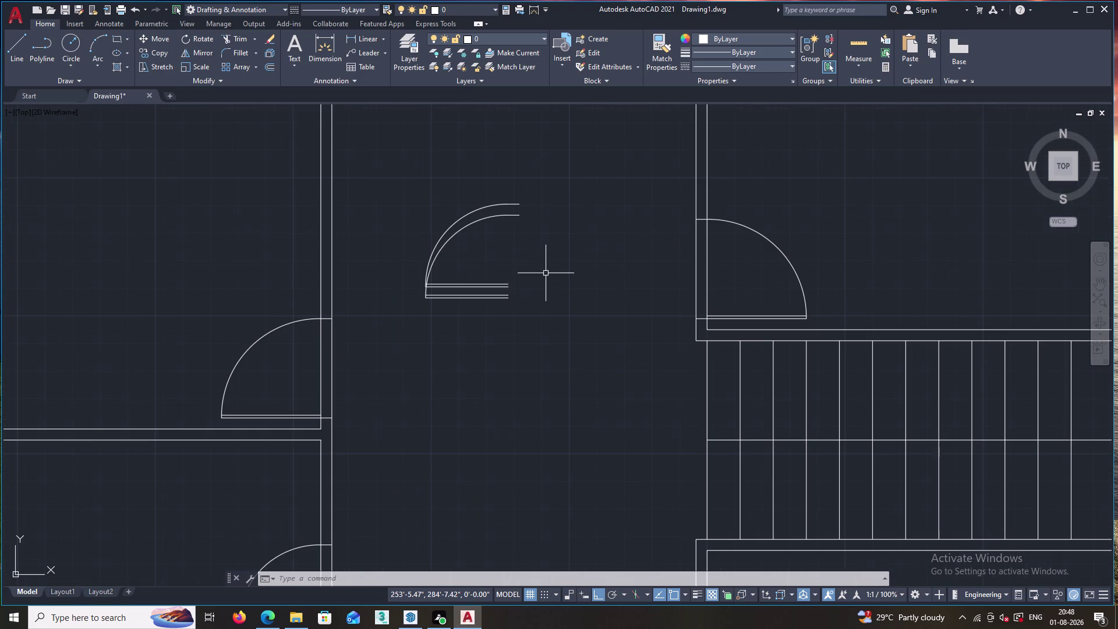
drag(516, 192, 474, 322)
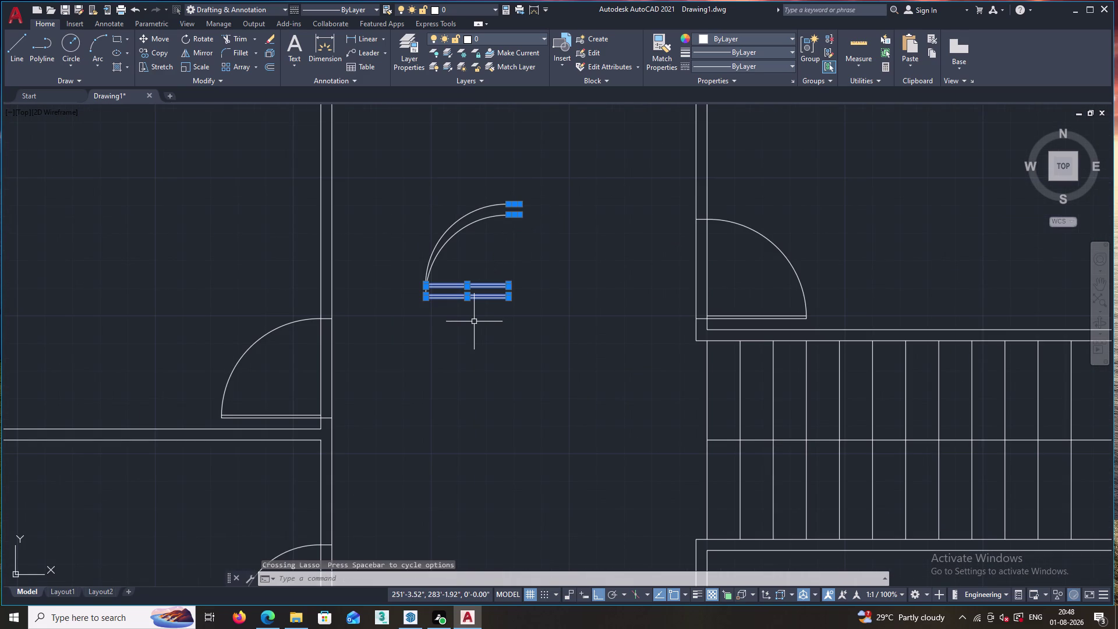
key(Delete)
drag(448, 198, 467, 271)
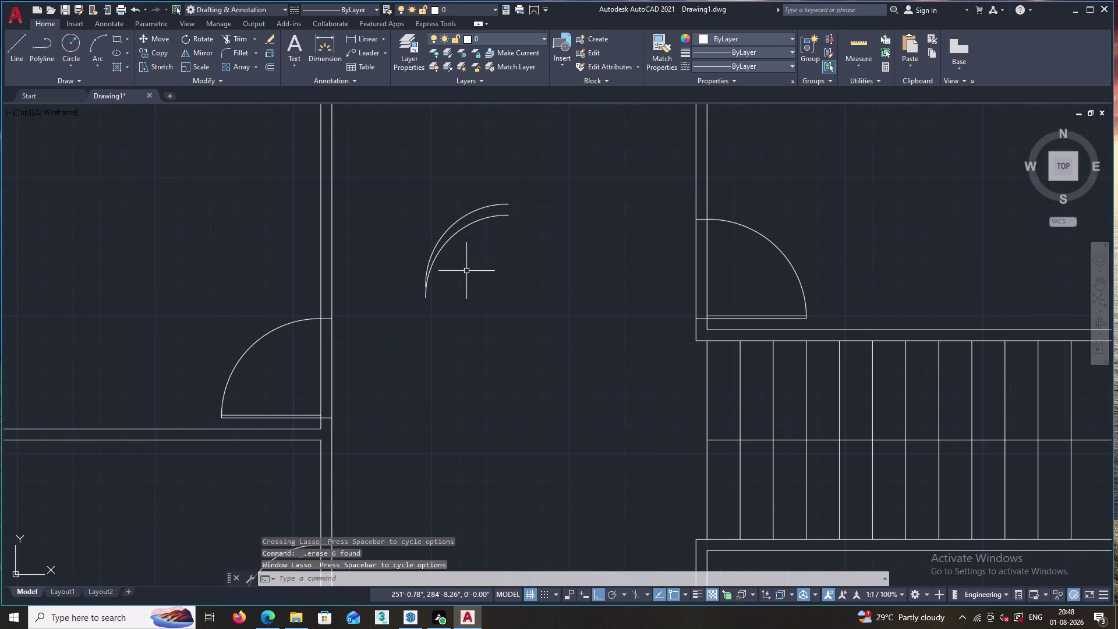
drag(478, 200, 452, 275)
key(Delete)
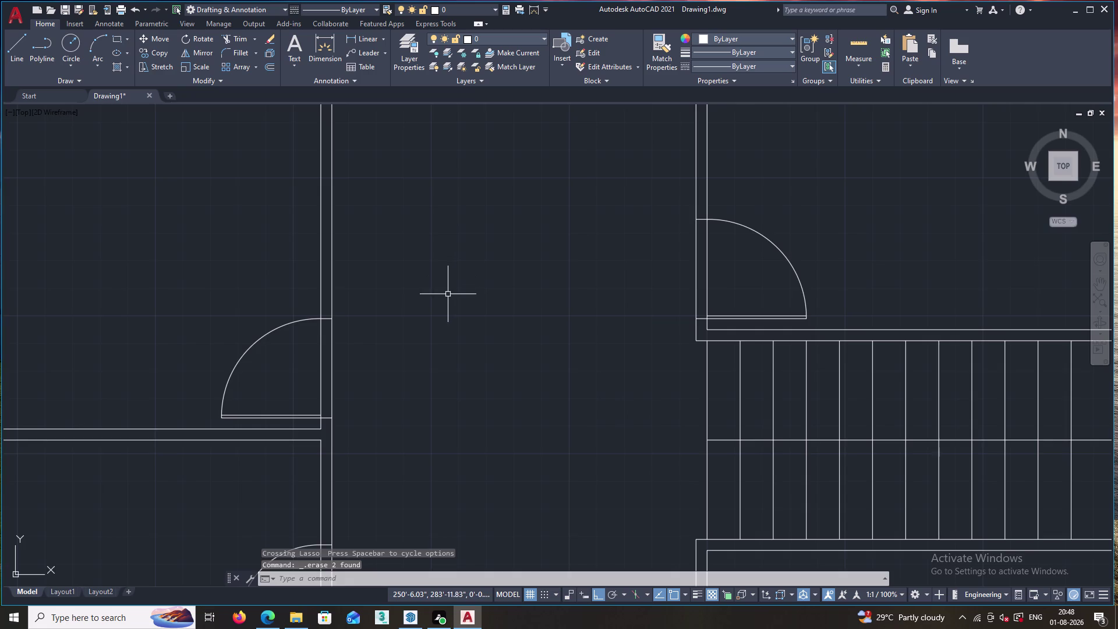
scroll(down, 3)
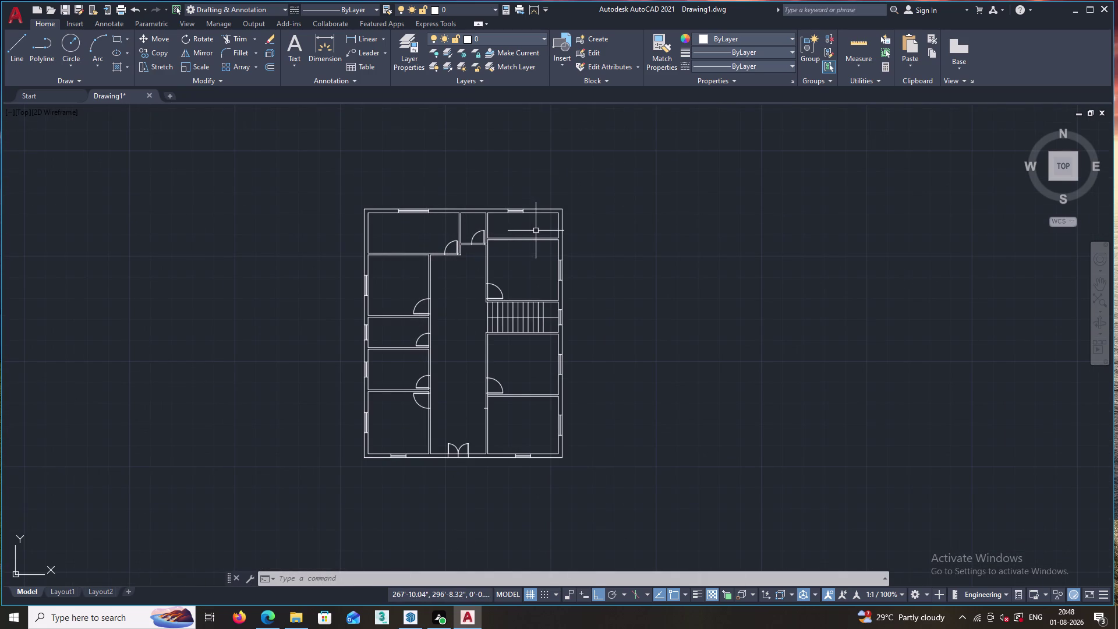
scroll(up, 3)
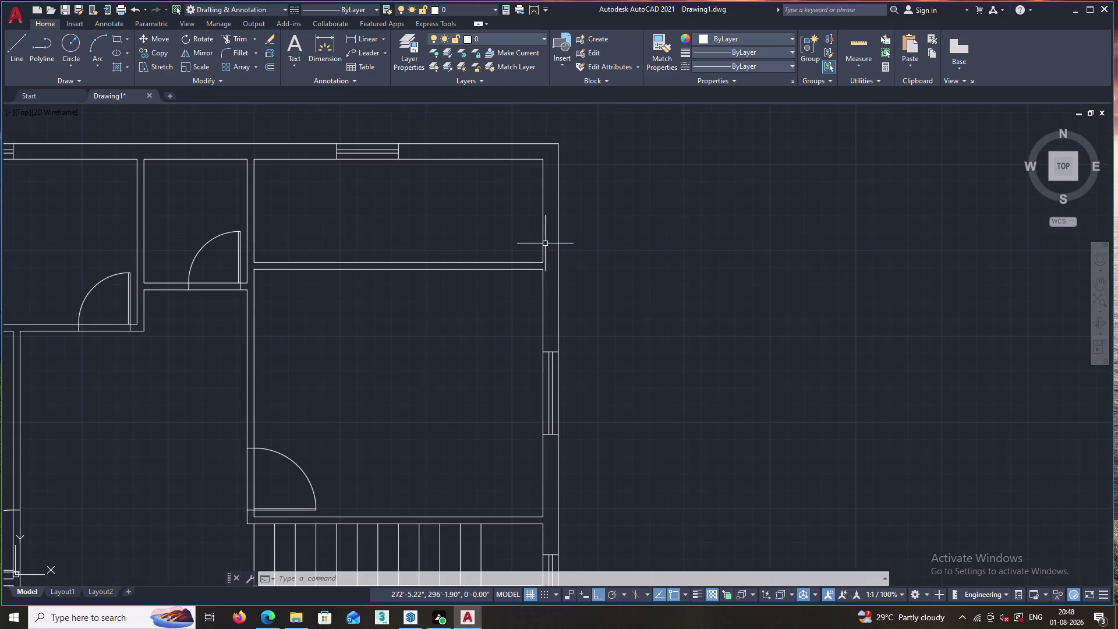
key(t)
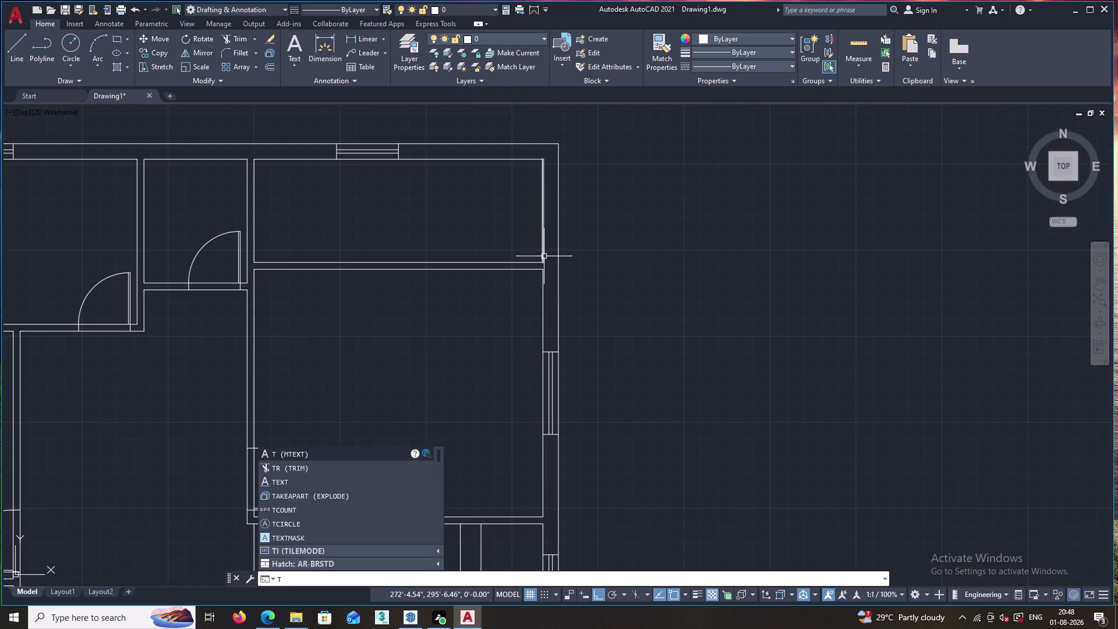
key(Escape)
key(l)
key(Return)
text(T)
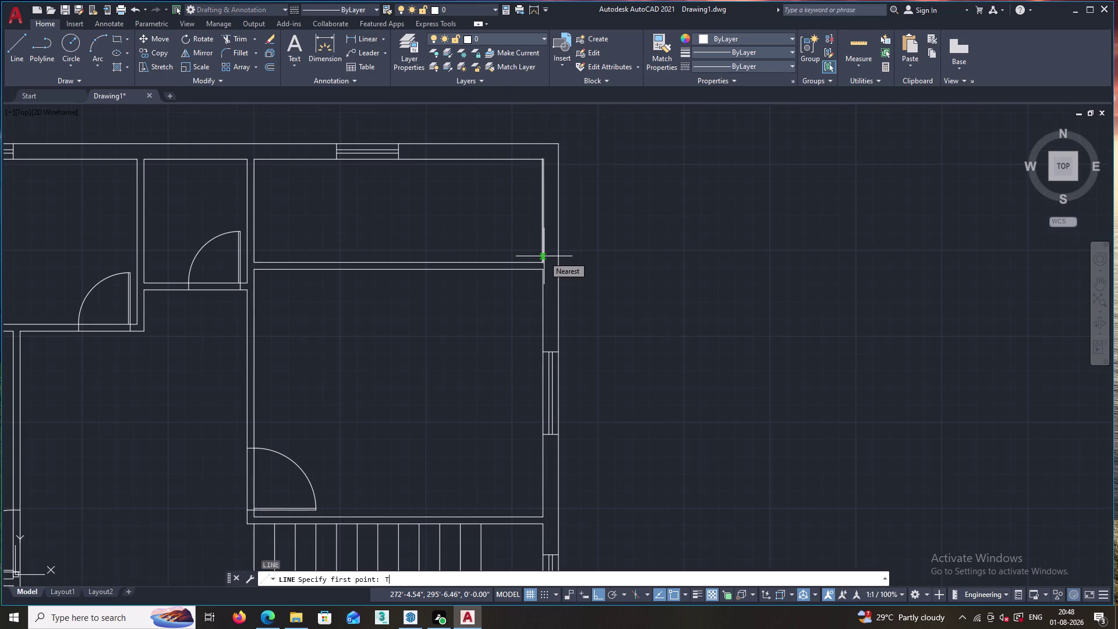
text(K)
key(Return)
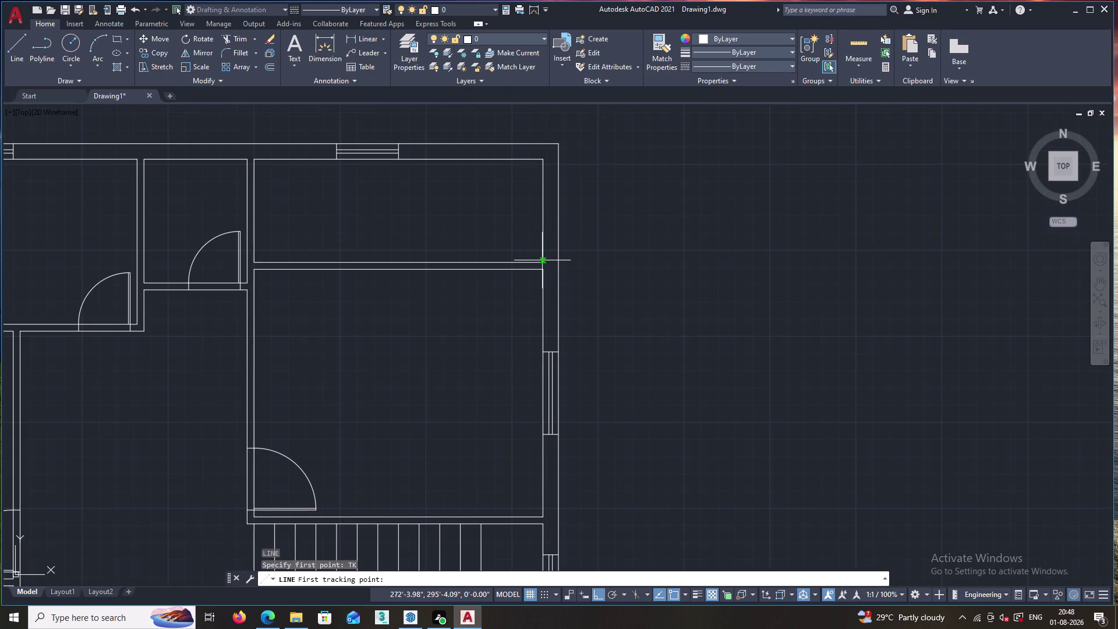
click(543, 261)
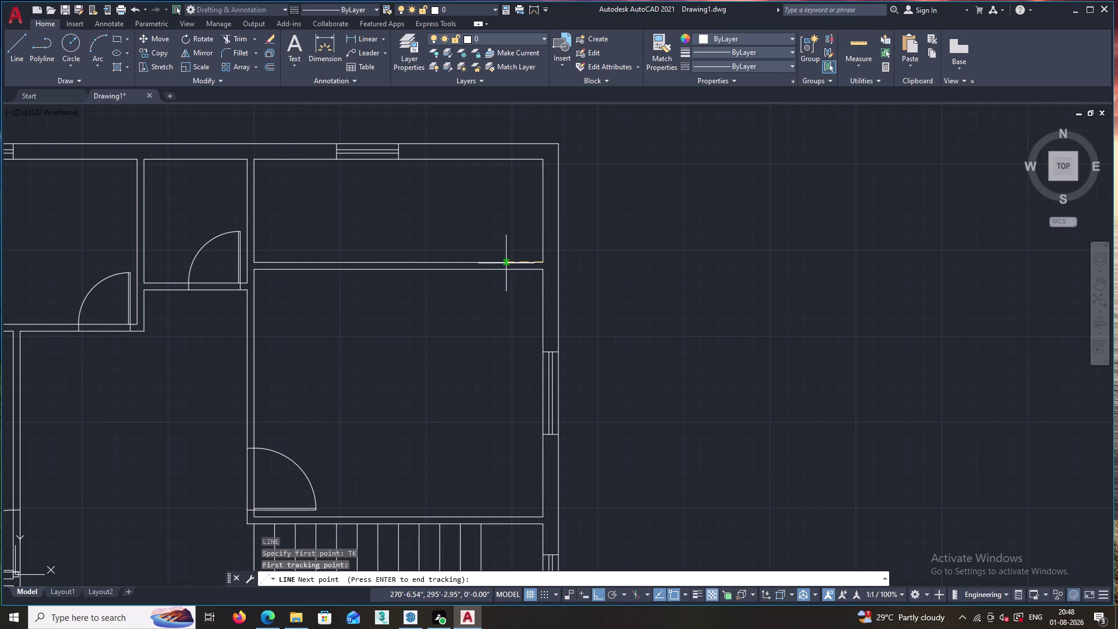
key(4)
key(Return)
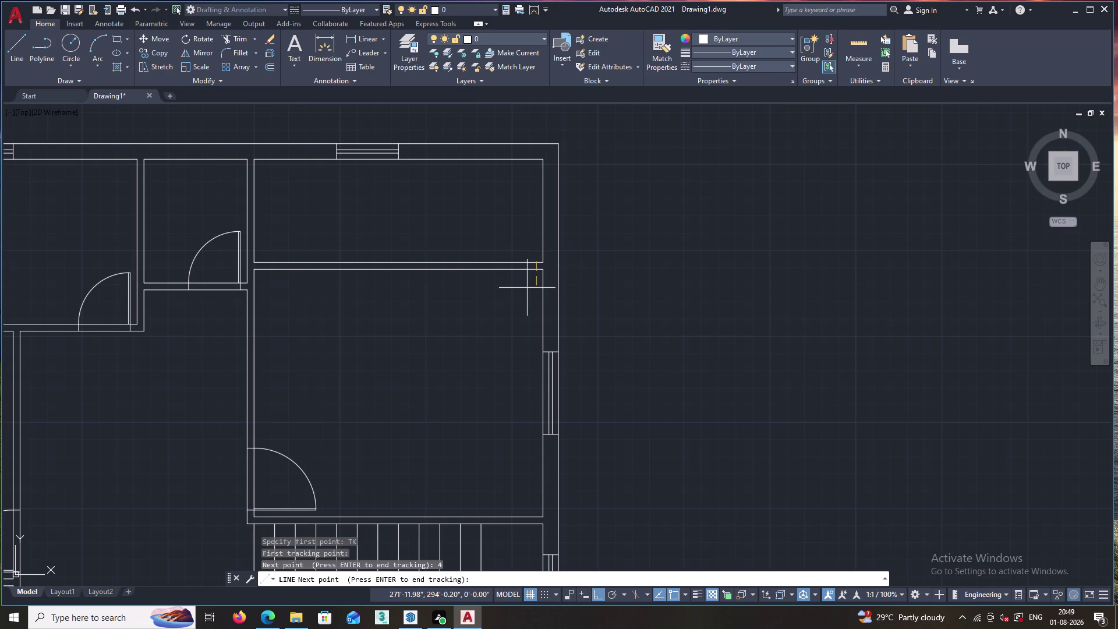
key(space)
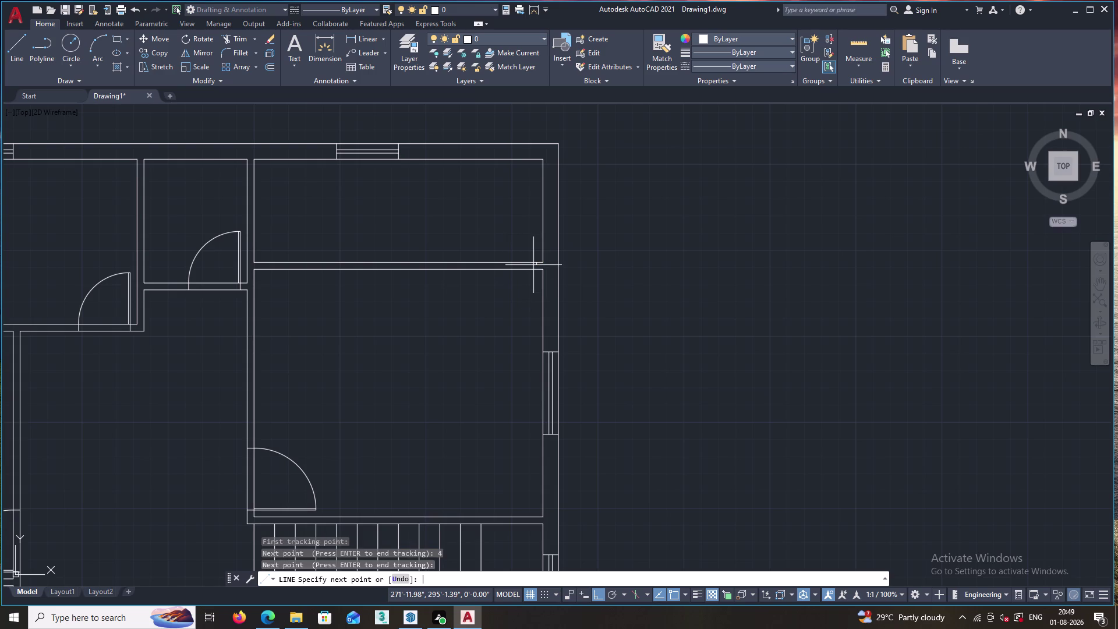
click(537, 269)
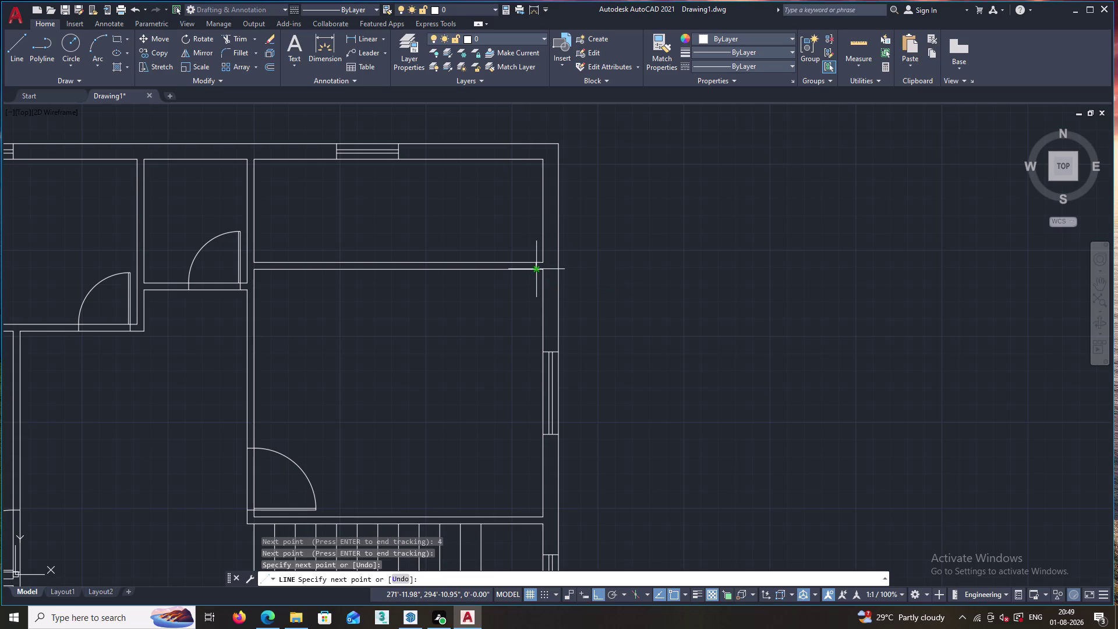
key(Escape)
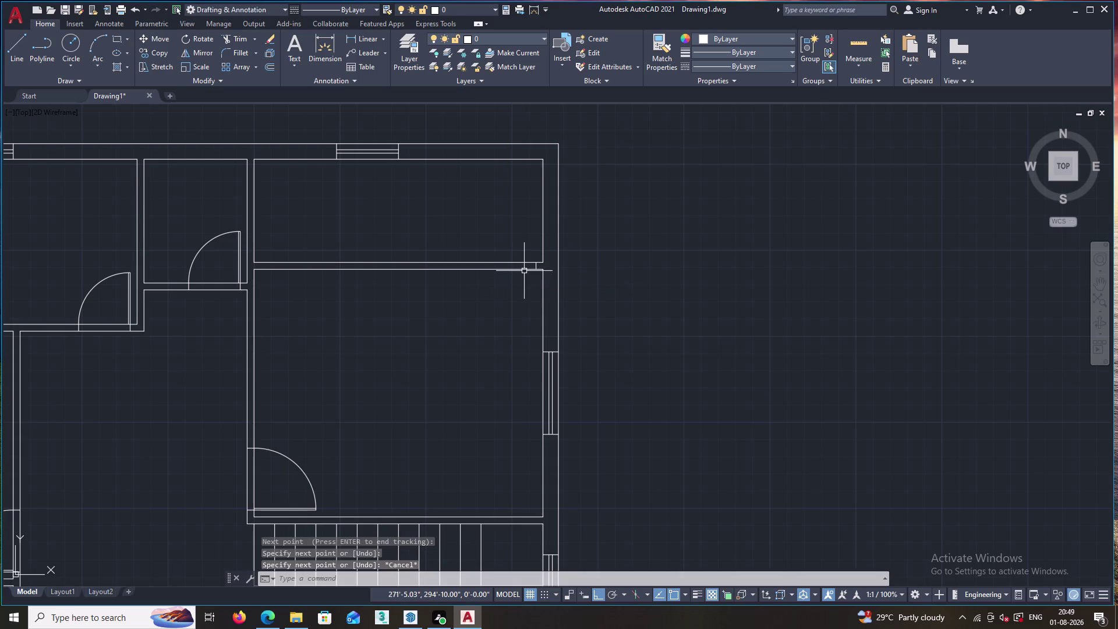
scroll(down, 3)
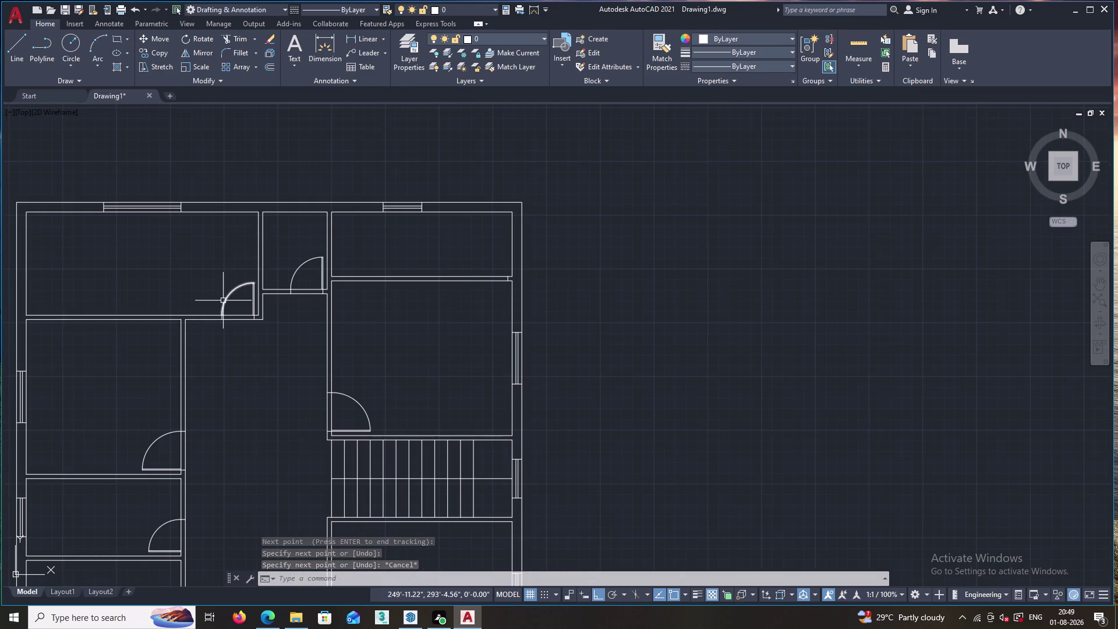
Select a door swing and panel and copy it from its hinge corner.
scroll(up, 3)
drag(344, 214, 356, 237)
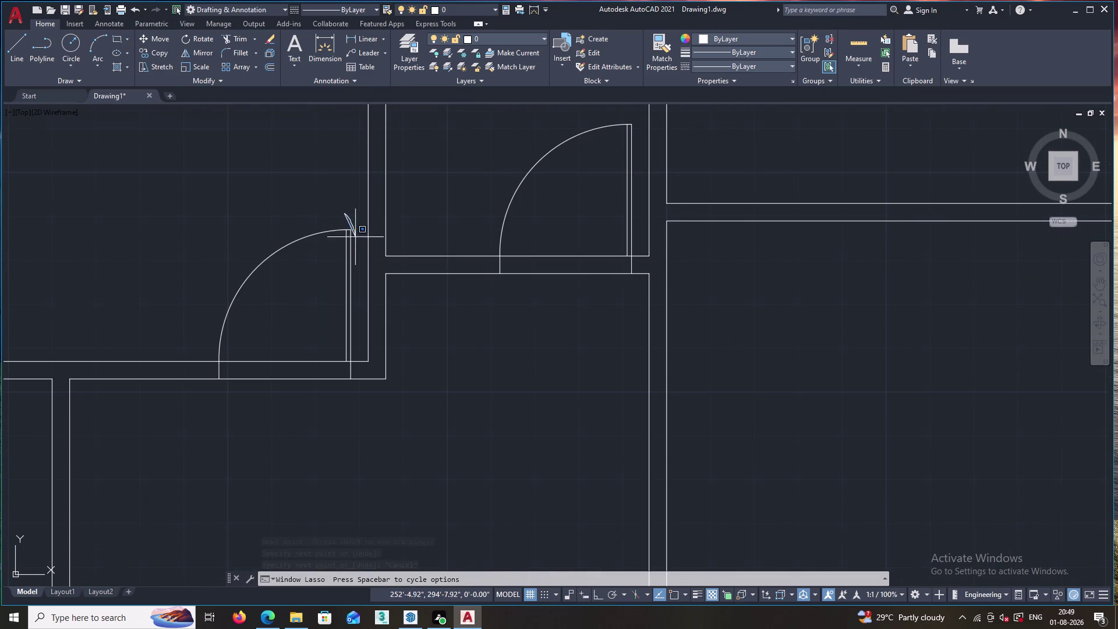
drag(355, 237, 233, 322)
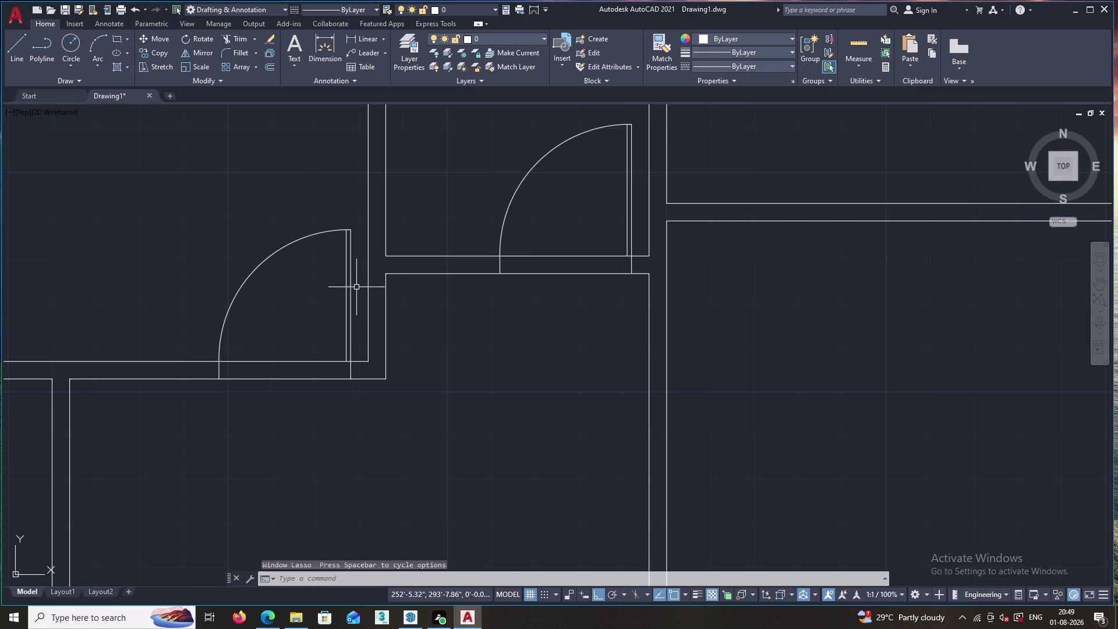
drag(357, 288, 189, 221)
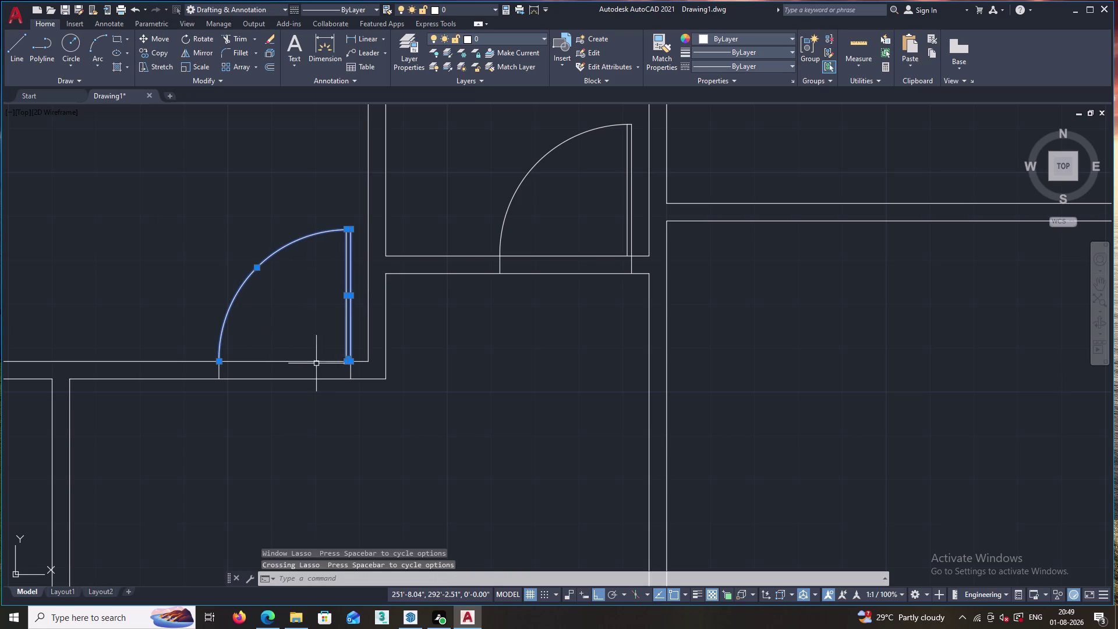
click(219, 368)
right_click(252, 412)
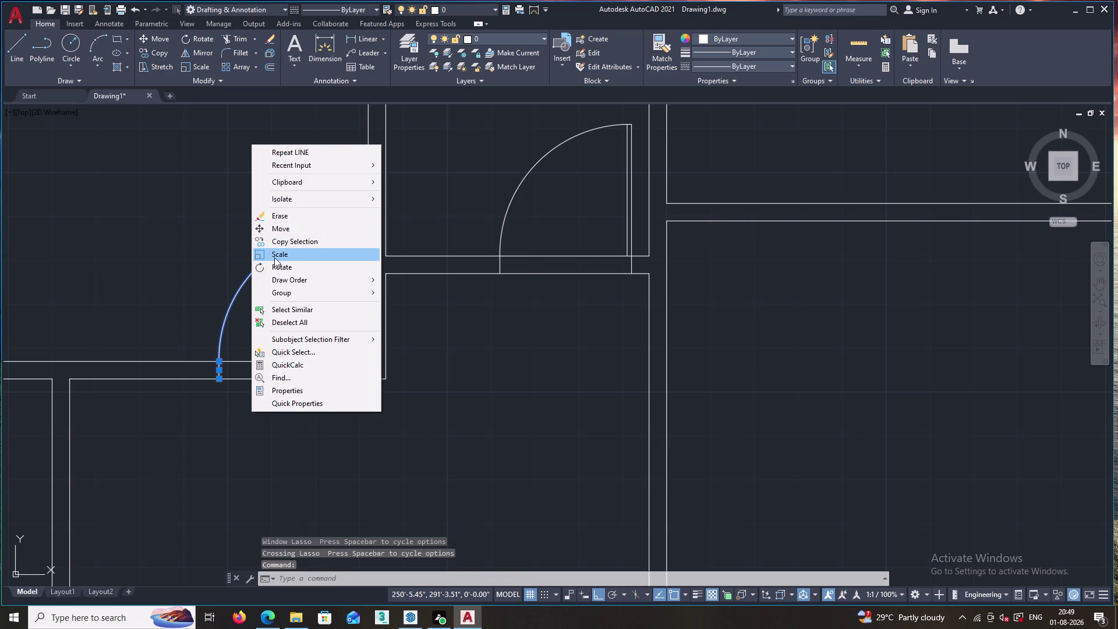
click(284, 241)
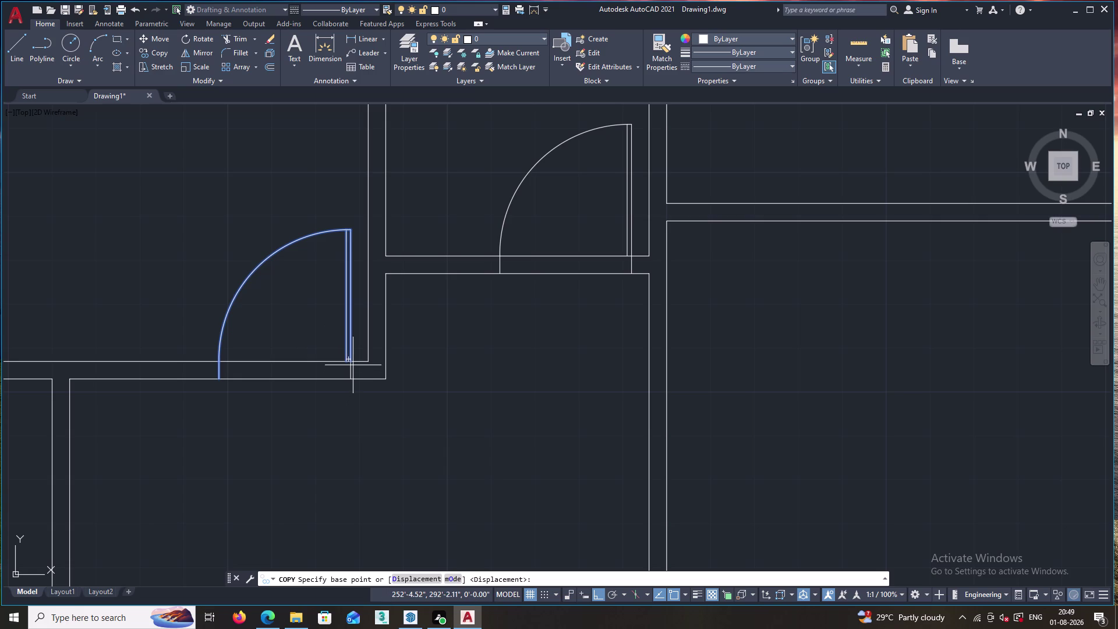
double_click(350, 361)
Place the door copy at the top-right room's corner and end copying.
scroll(down, 3)
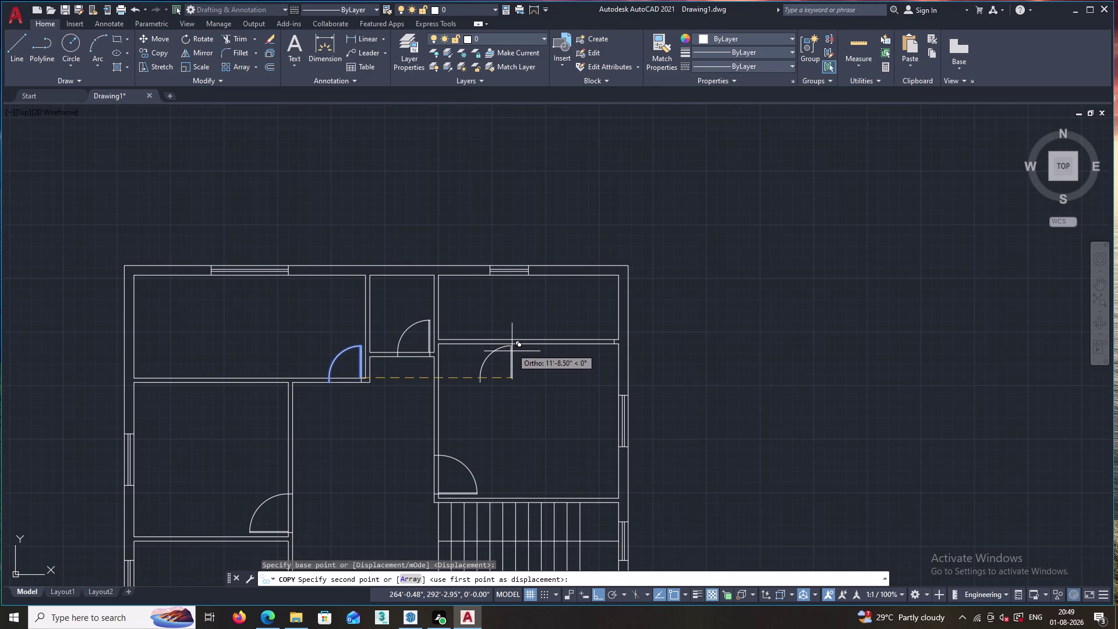
middle_drag(503, 319, 312, 339)
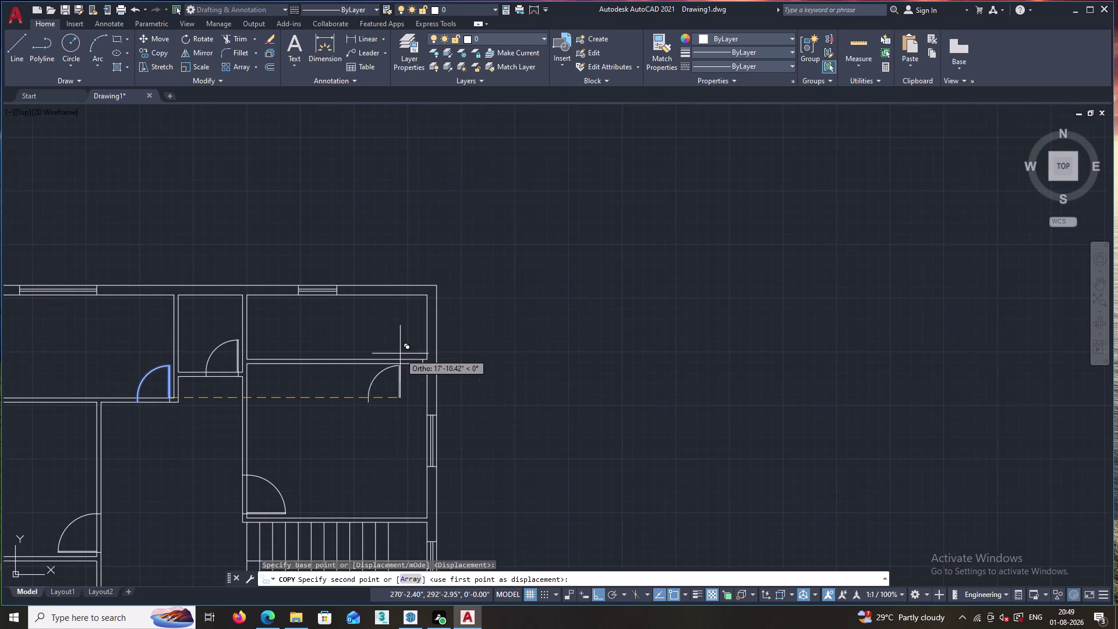
scroll(up, 3)
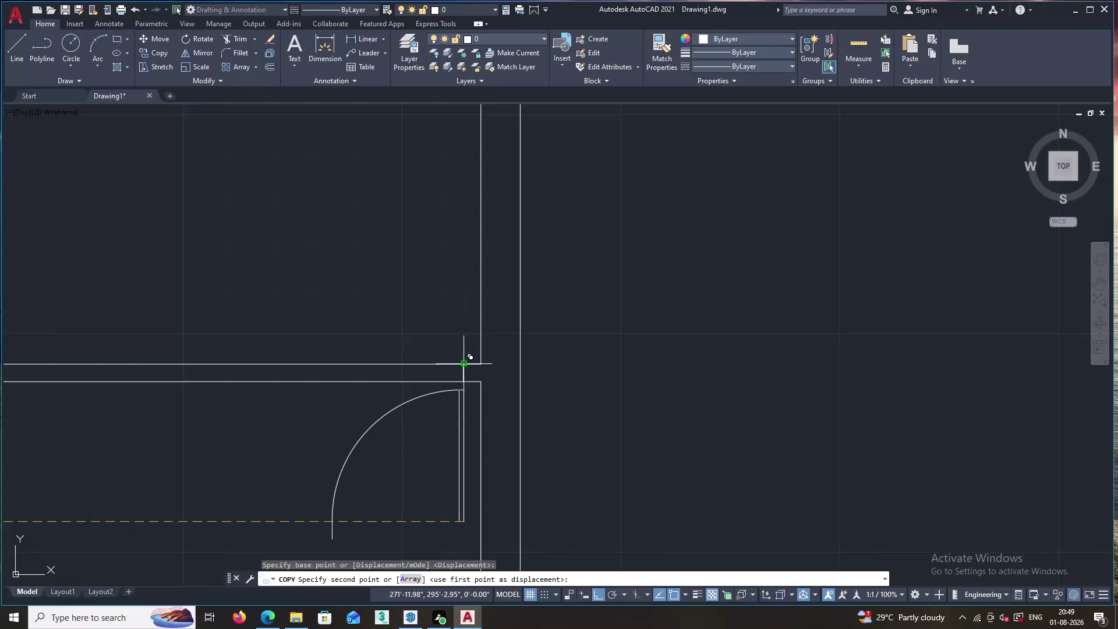
scroll(up, 3)
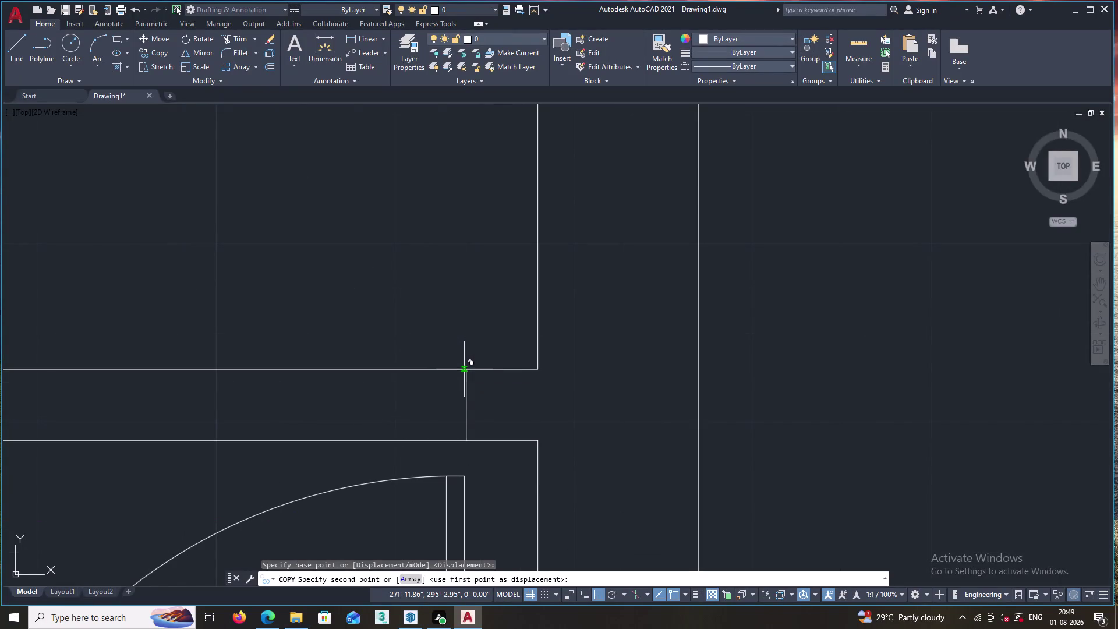
click(466, 370)
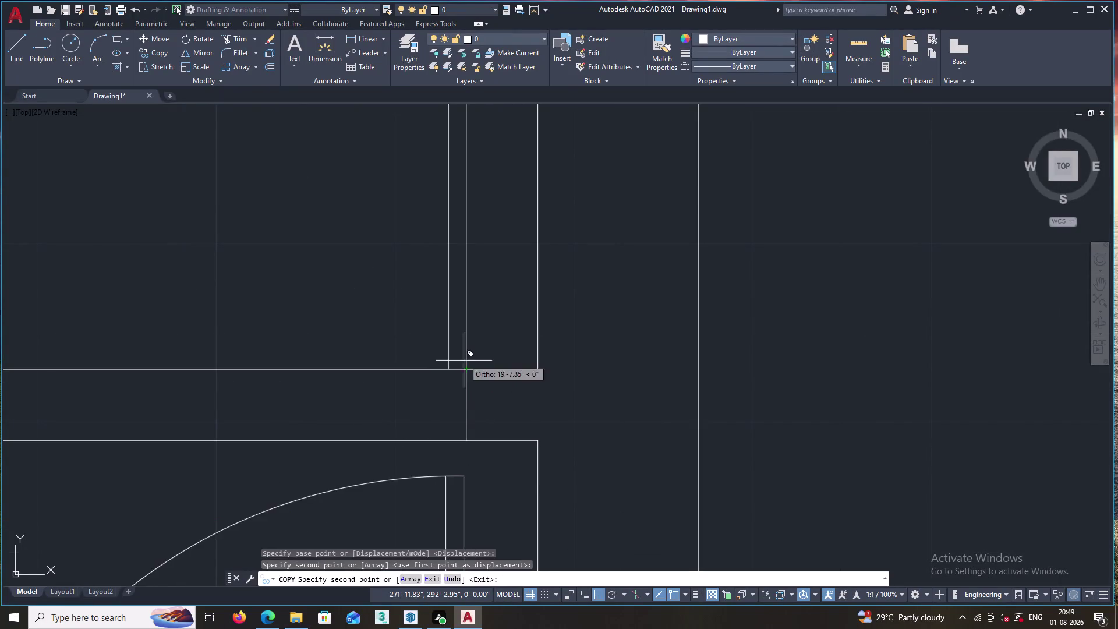
scroll(down, 3)
key(Escape)
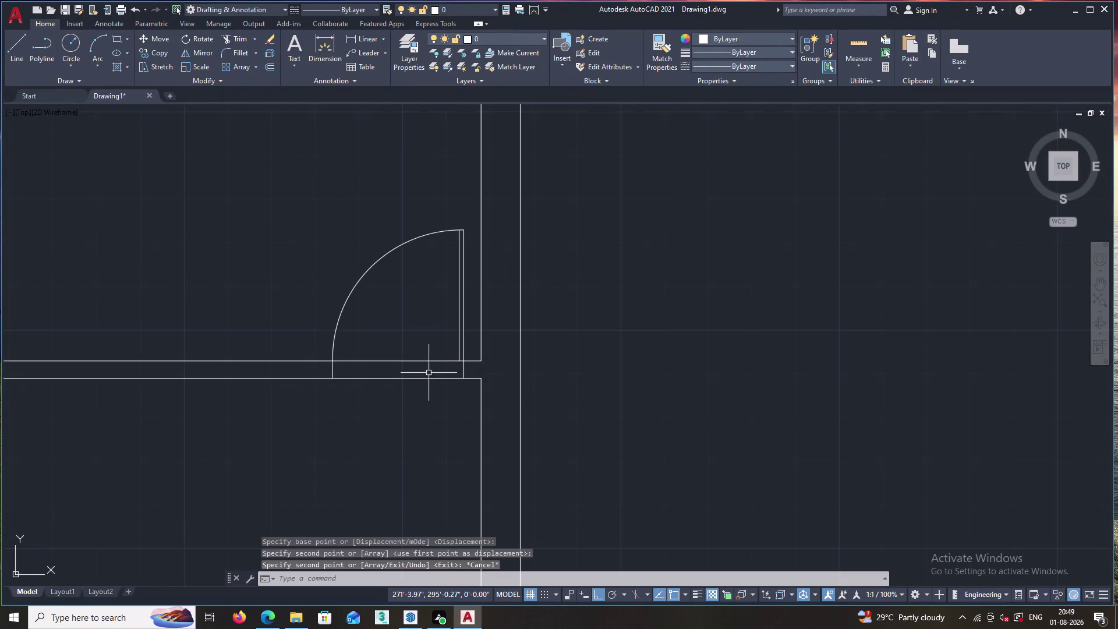
Pan back across the floor plan and clear any running command.
scroll(down, 3)
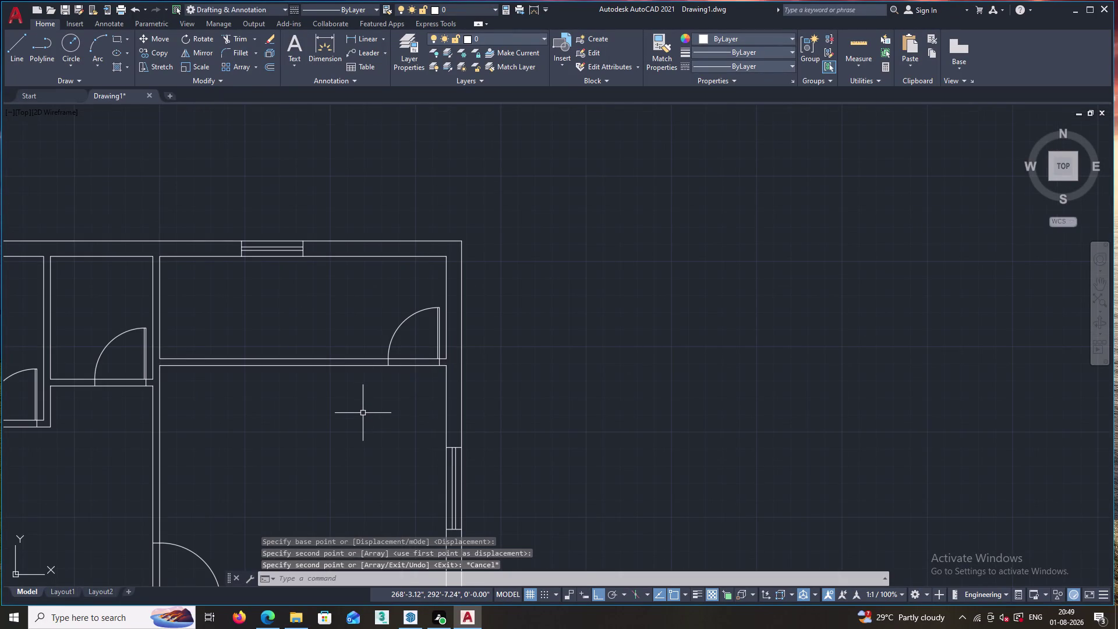
middle_drag(344, 439, 321, 350)
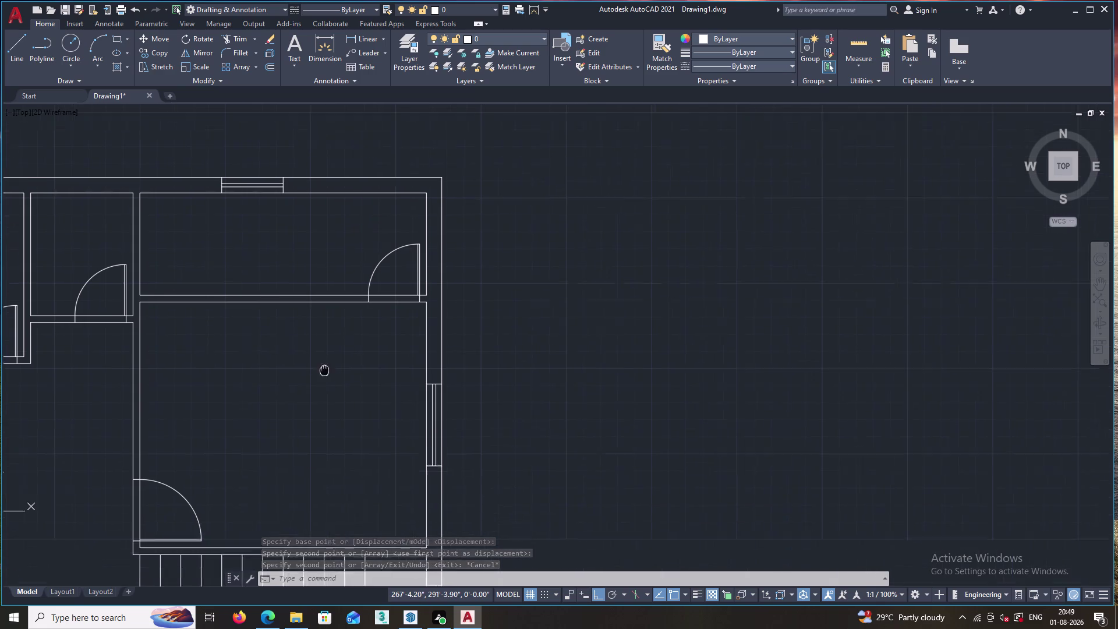
middle_drag(321, 350, 319, 329)
middle_drag(302, 394, 353, 197)
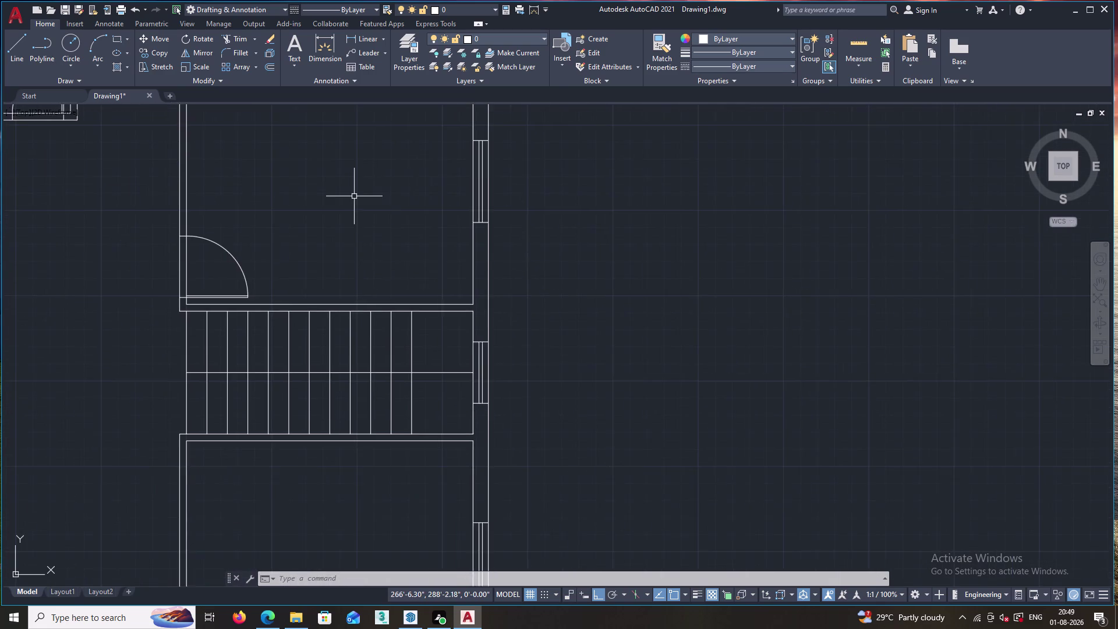
scroll(down, 3)
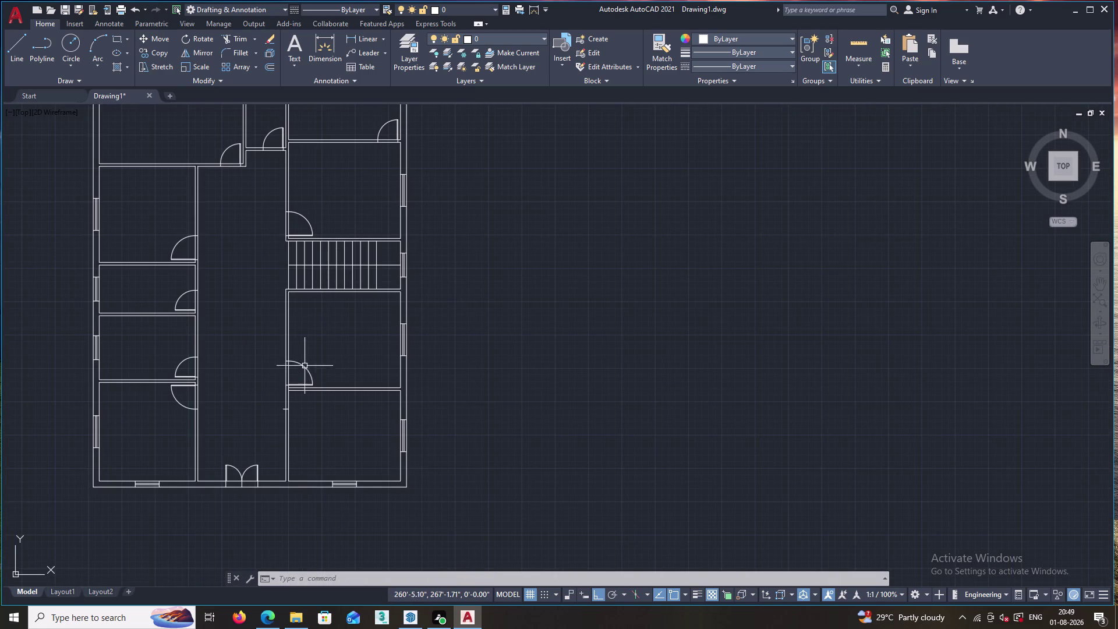
key(Escape)
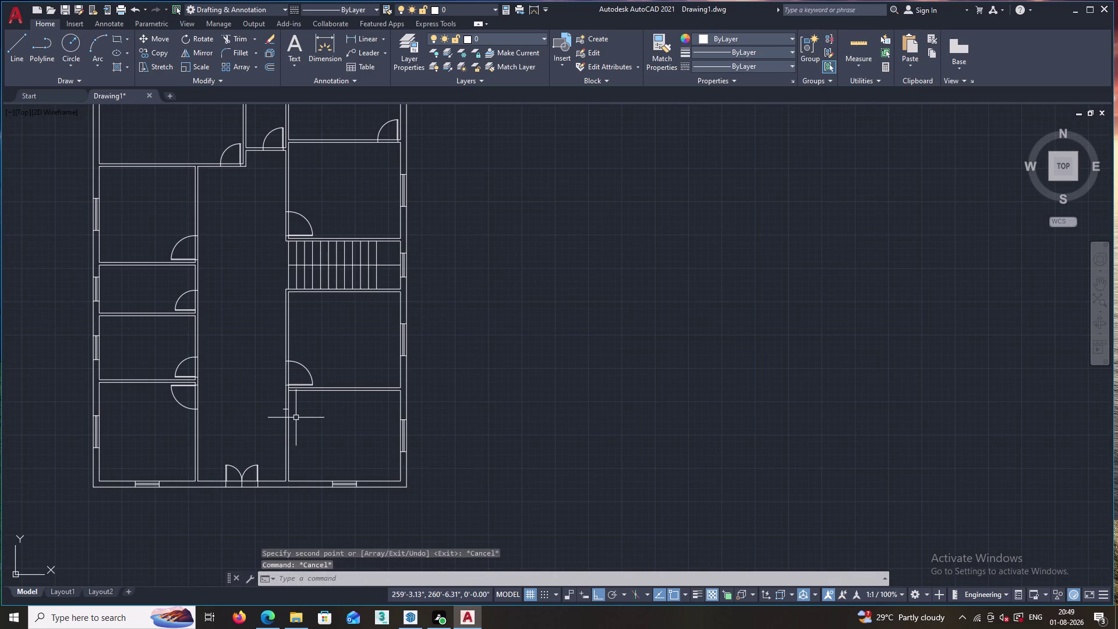
Trim away the wall segment beside the corridor.
key(t)
key(r)
key(Return)
key(Return)
drag(301, 408, 272, 412)
drag(300, 419, 275, 429)
drag(302, 405, 274, 403)
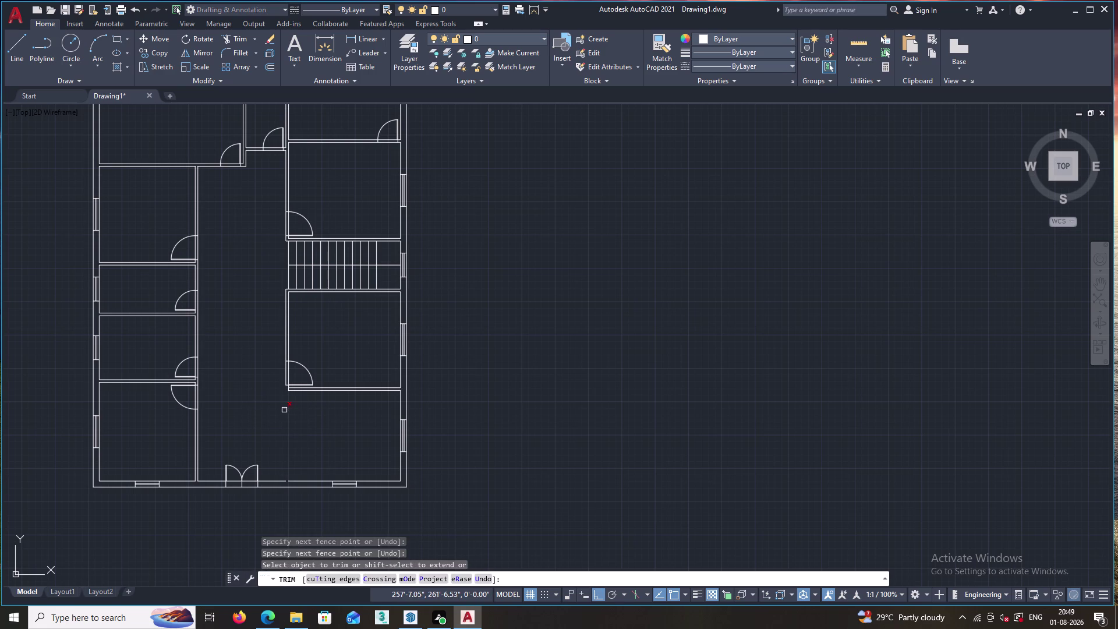
click(284, 411)
key(Escape)
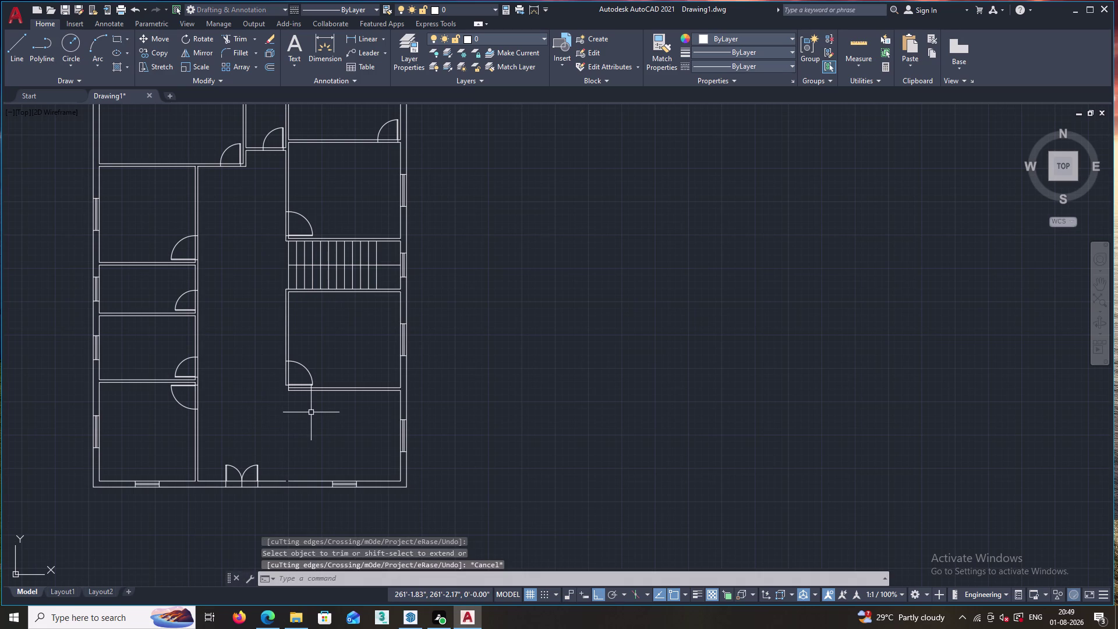
Fillet the horizontal and vertical wall lines to close the corner.
key(f)
key(Return)
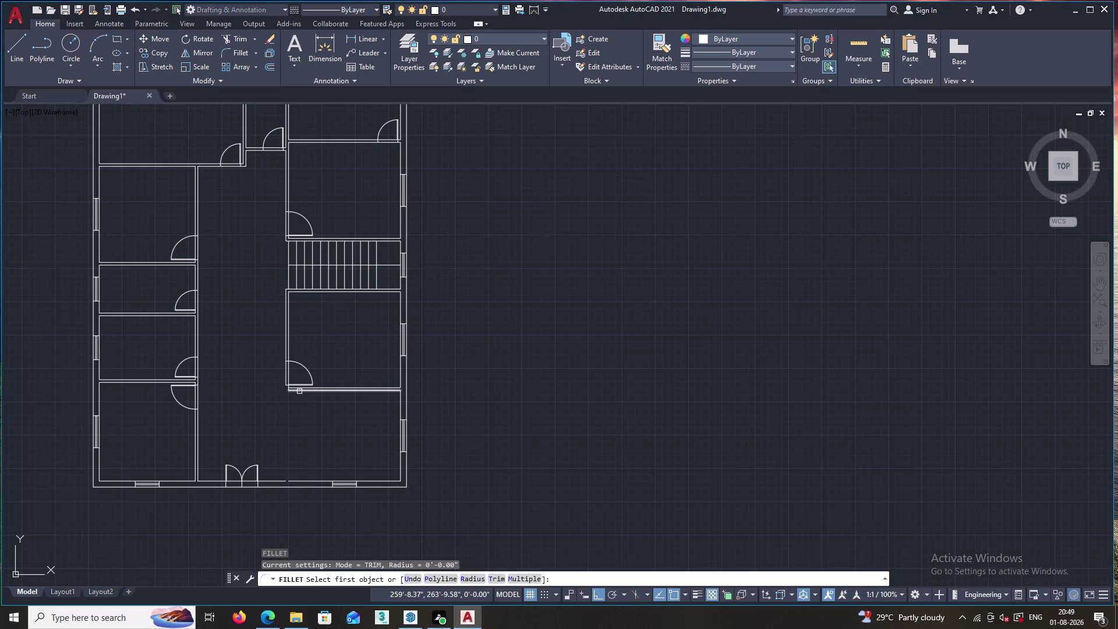
scroll(up, 3)
click(299, 391)
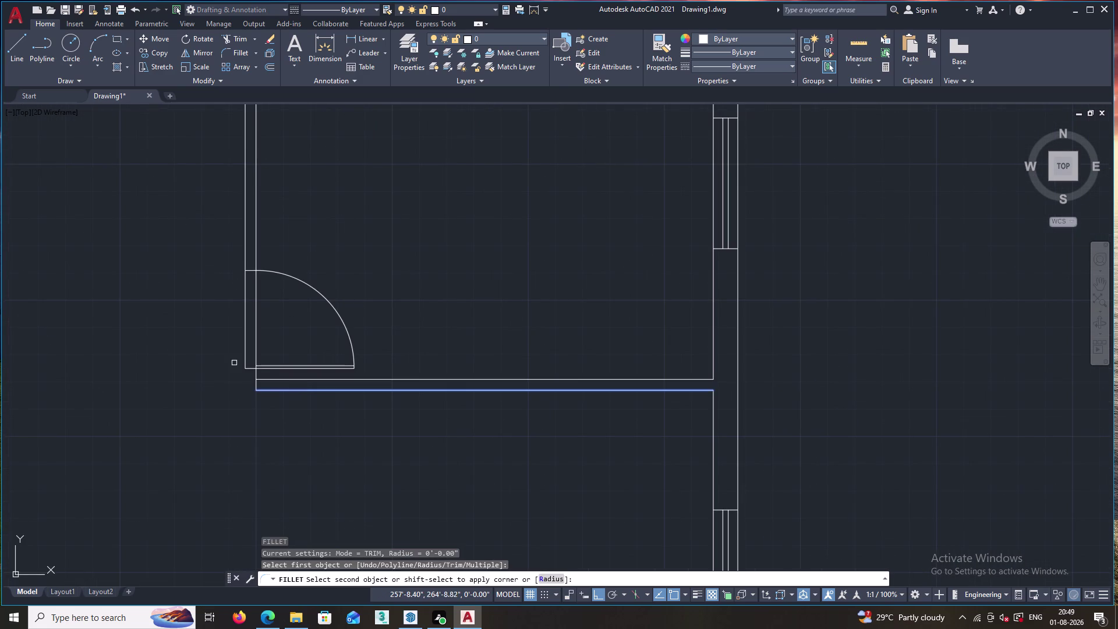
click(244, 351)
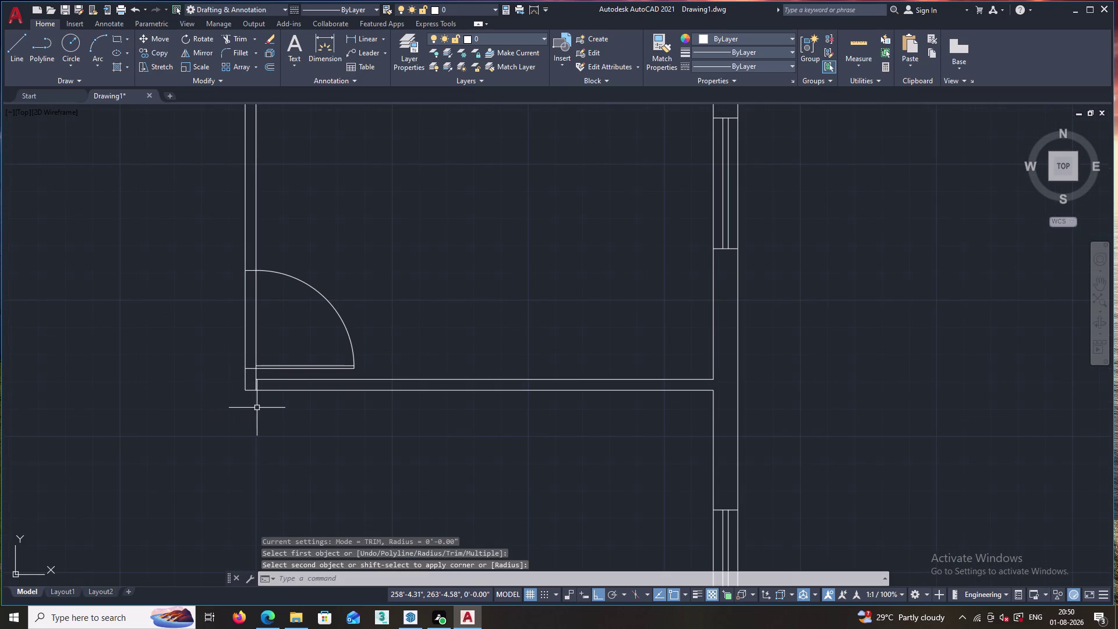
scroll(down, 3)
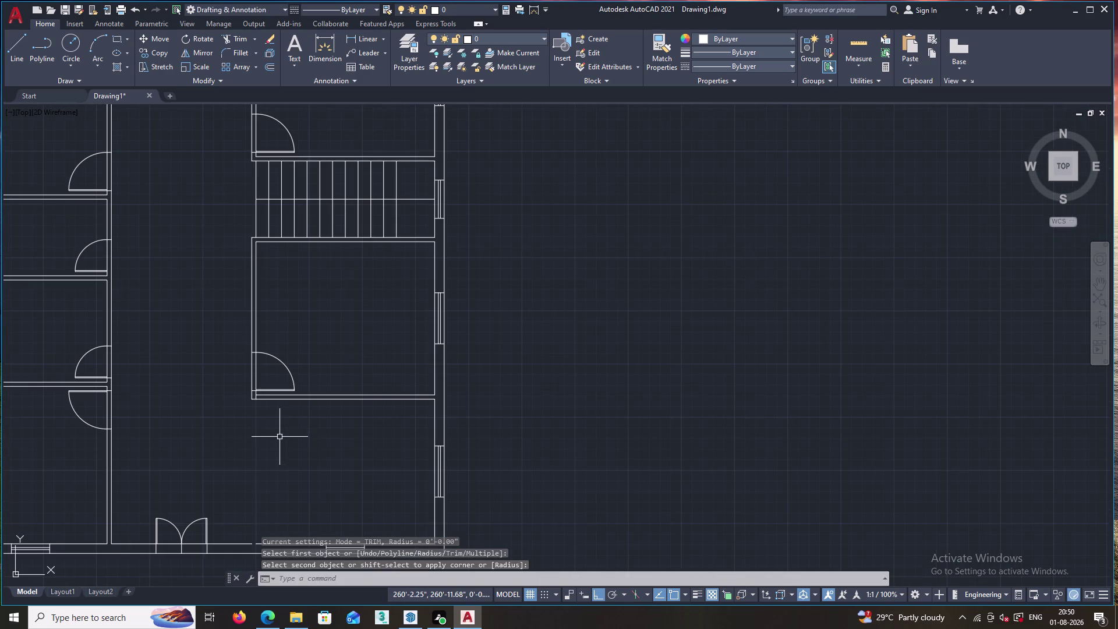
key(Escape)
Trim the leftover wall stub and pan back to the whole plan.
text(TR)
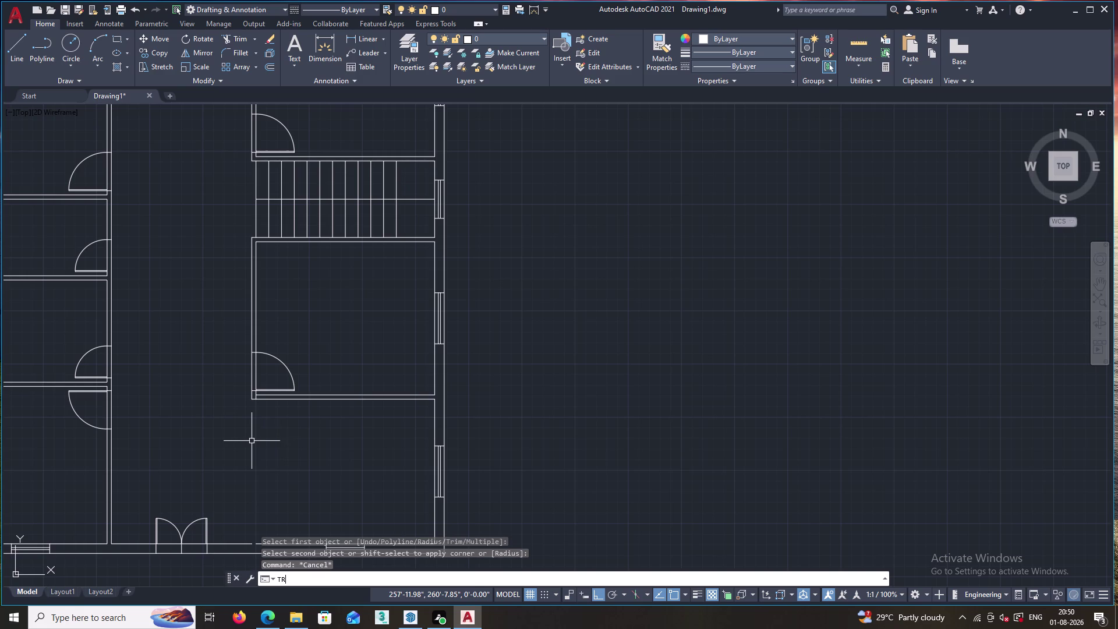
key(Return)
key(Return)
scroll(up, 3)
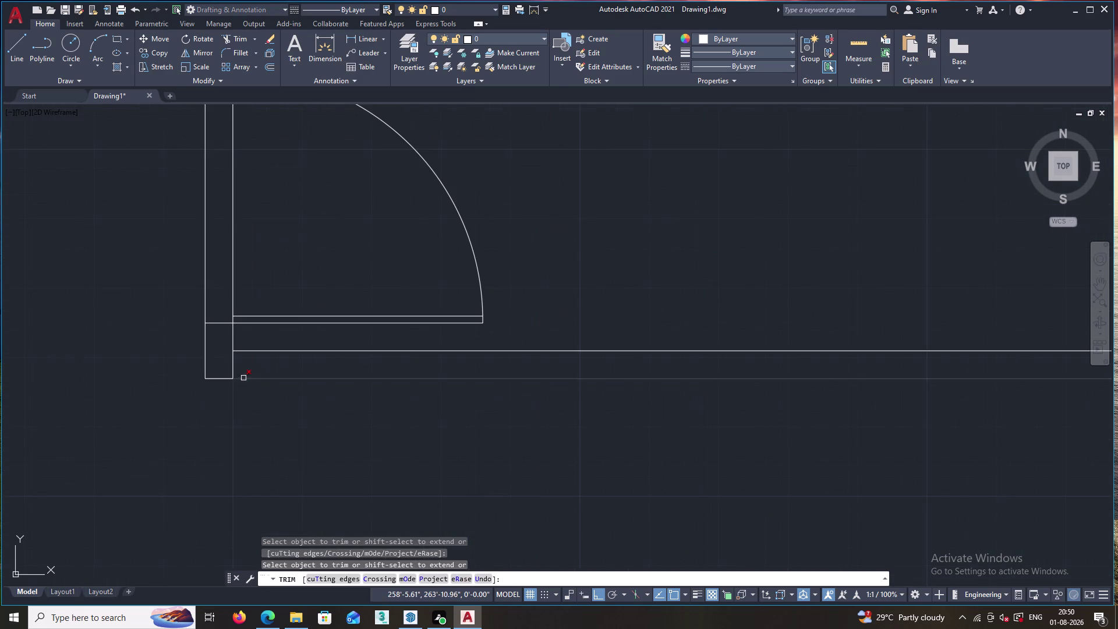
click(234, 364)
key(Escape)
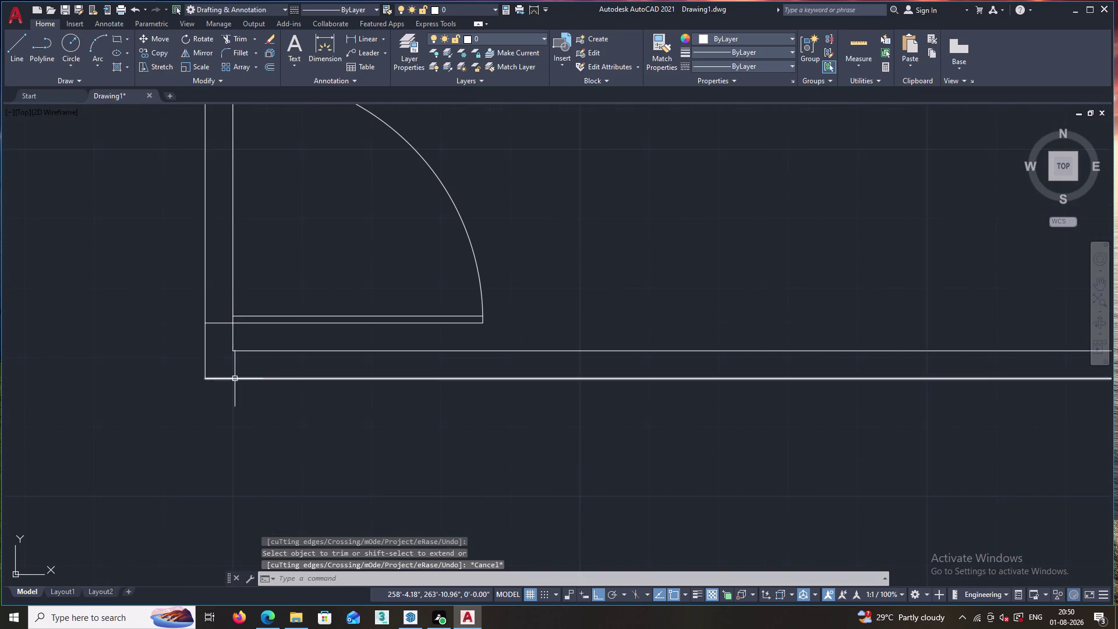
scroll(down, 3)
scroll(down, 3)
middle_drag(246, 423, 325, 393)
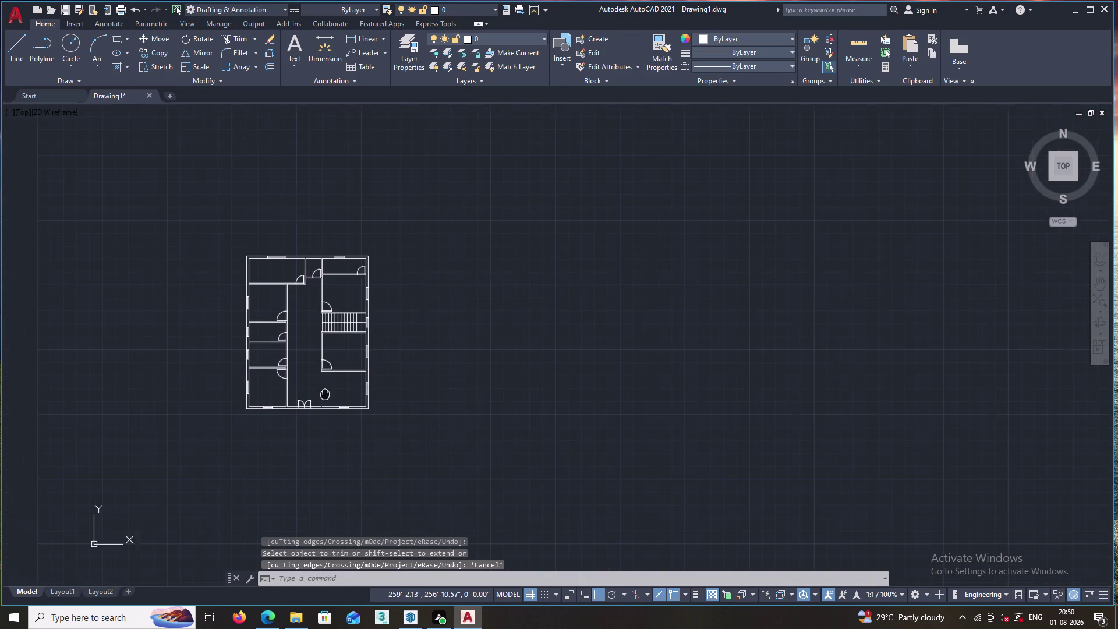
Cancel Trim and join the bottom wall pieces left and right of the front doors.
scroll(up, 3)
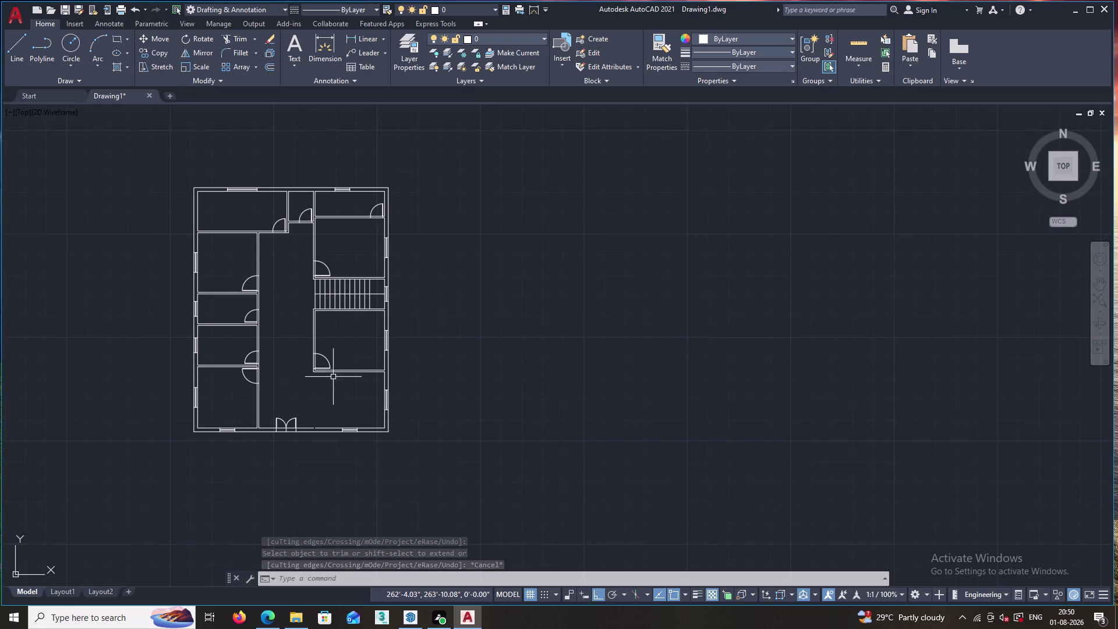
scroll(up, 3)
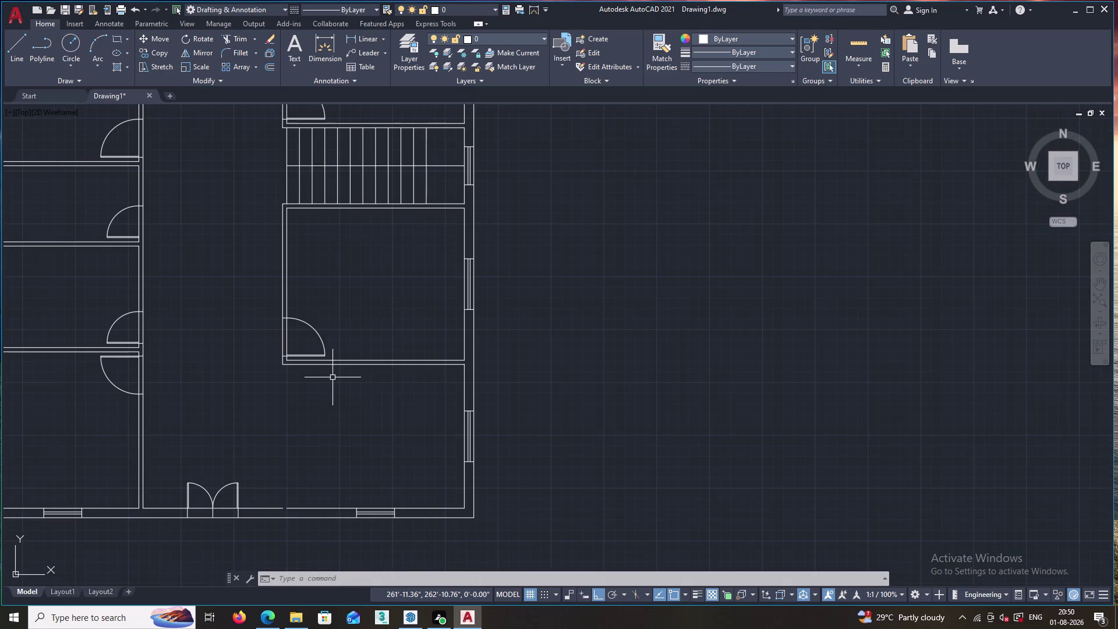
key(Escape)
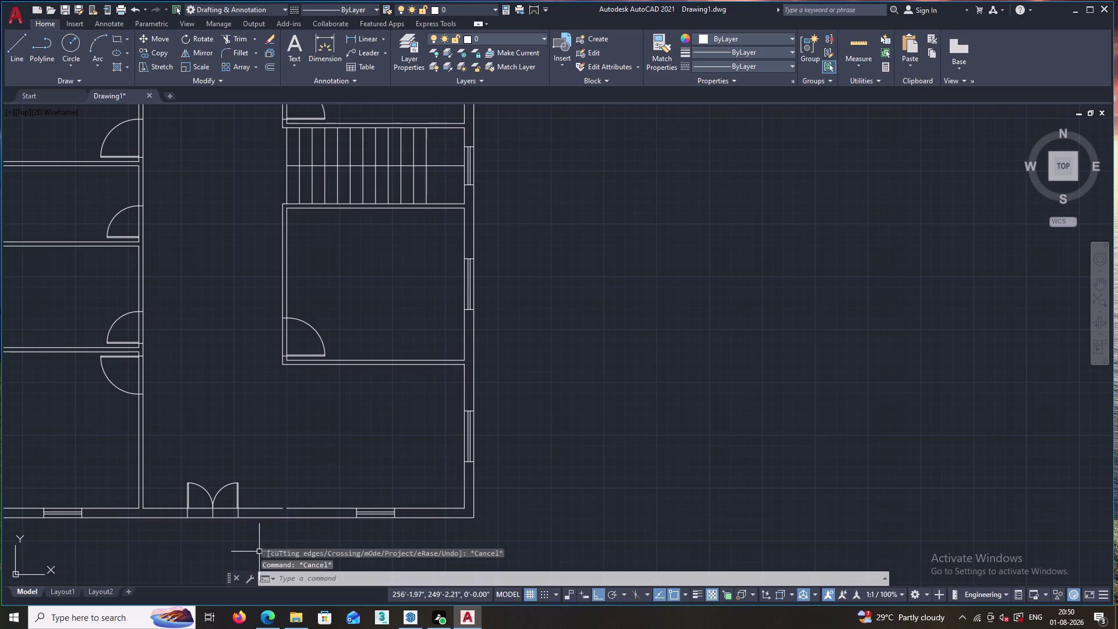
click(304, 507)
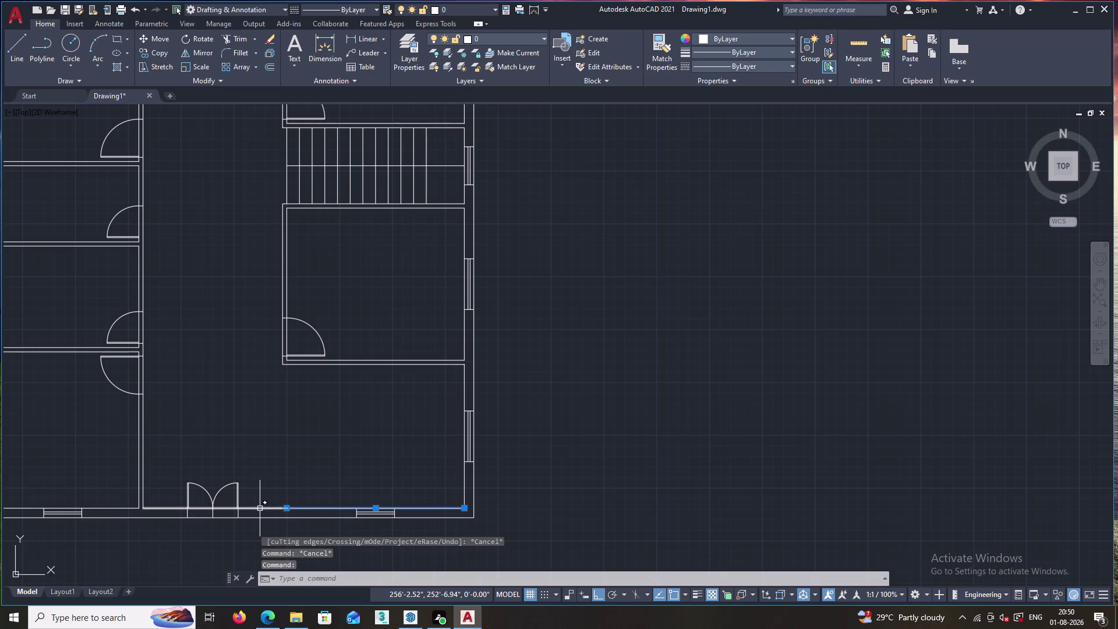
click(260, 508)
key(j)
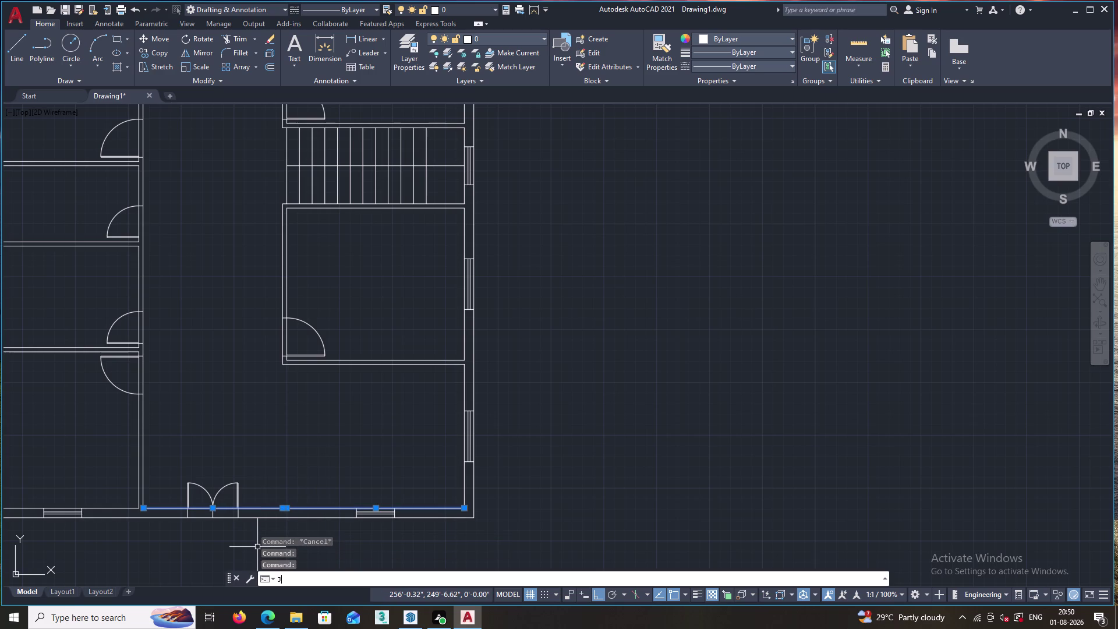
key(Return)
scroll(down, 3)
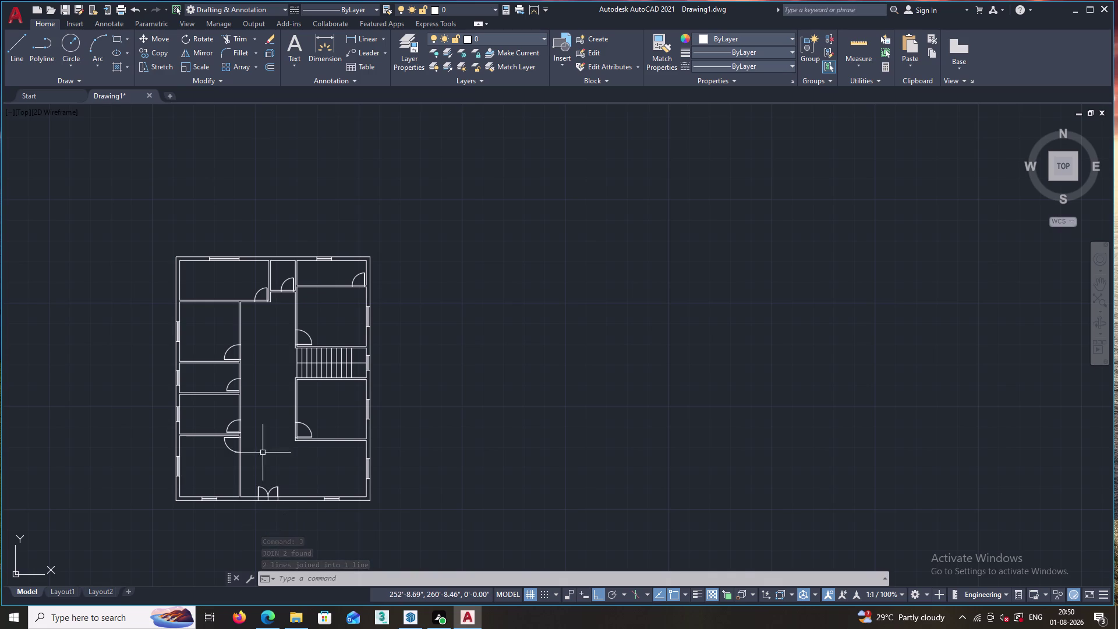
scroll(up, 3)
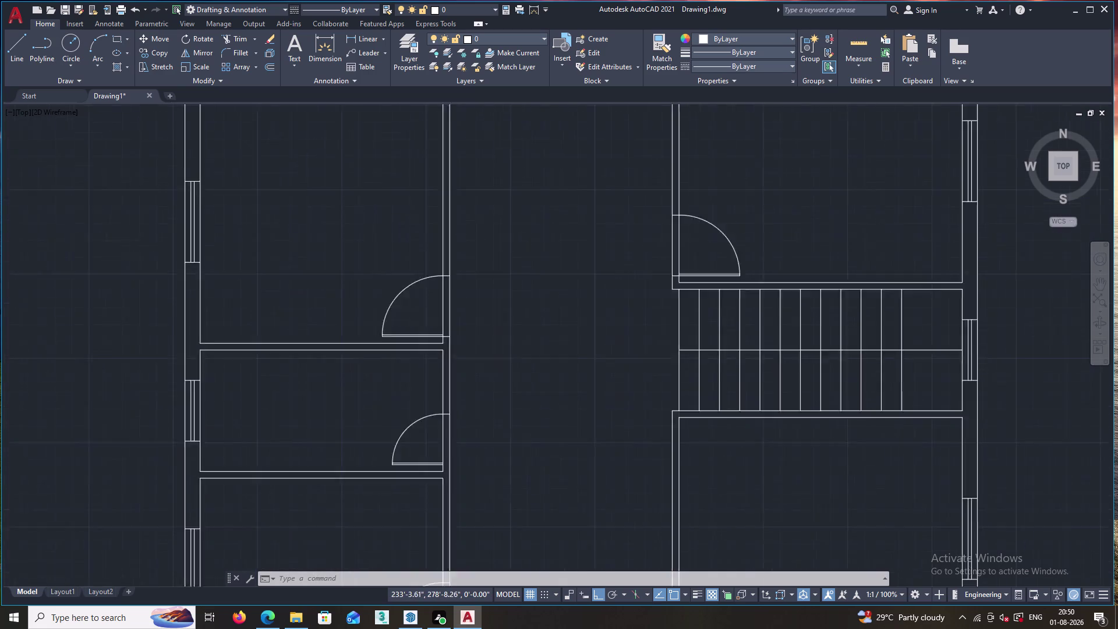
scroll(up, 3)
drag(210, 411, 209, 411)
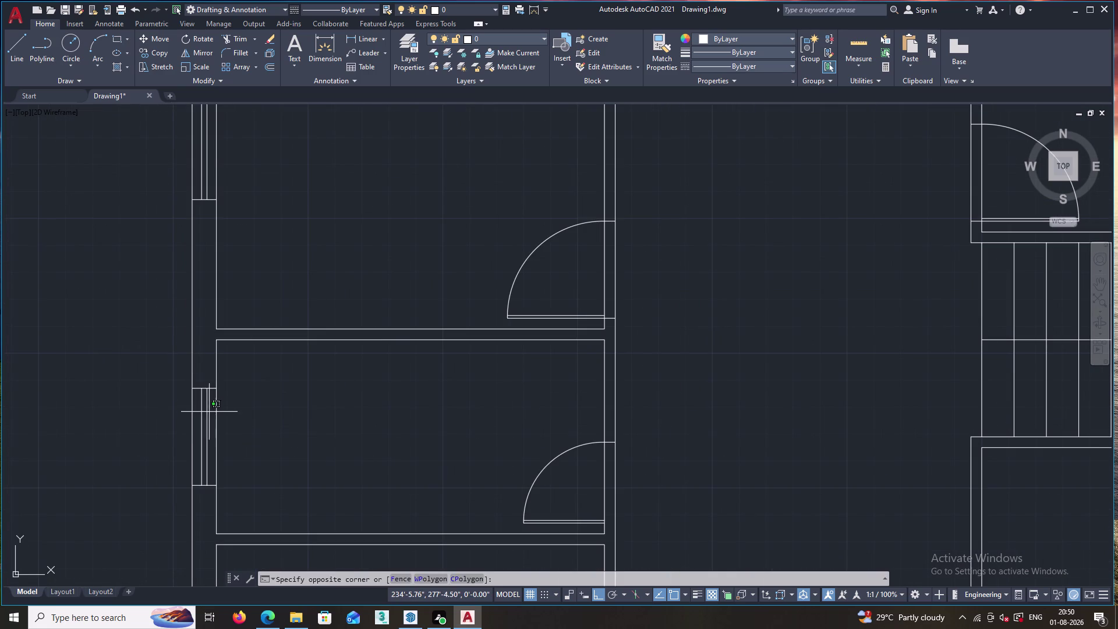
drag(208, 412, 201, 420)
scroll(down, 3)
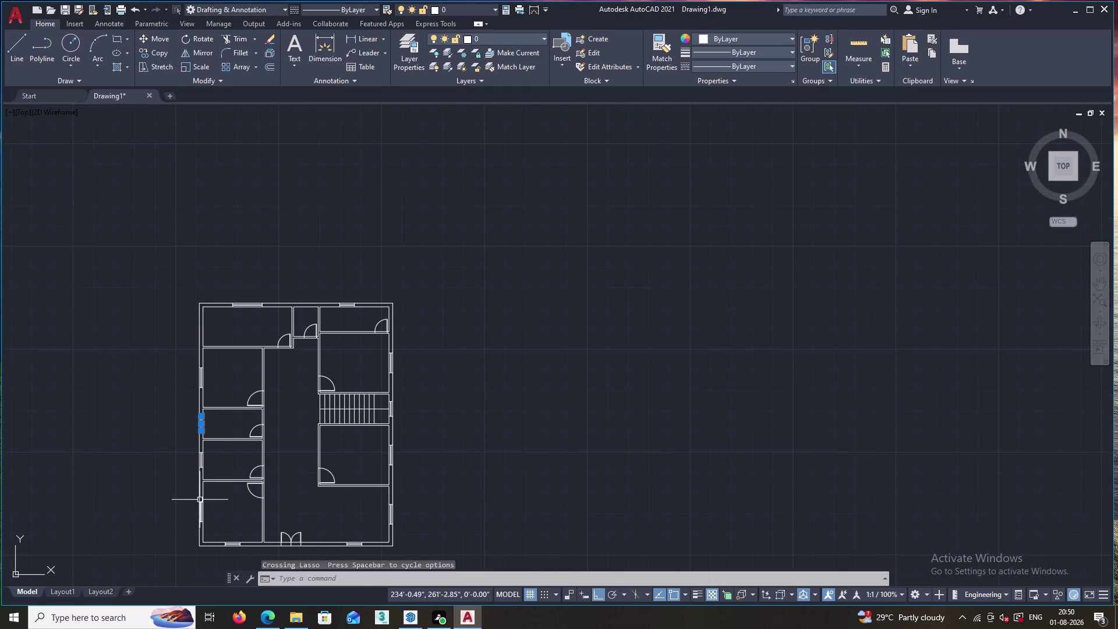
scroll(up, 3)
drag(217, 450, 206, 461)
scroll(down, 3)
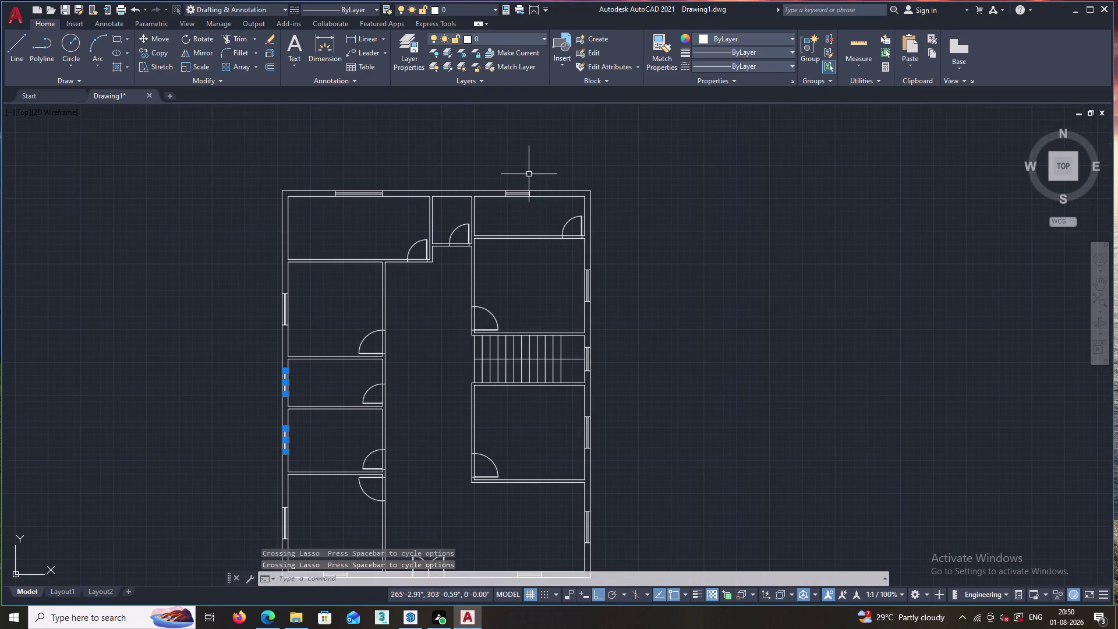
scroll(up, 3)
drag(486, 247, 476, 258)
scroll(down, 3)
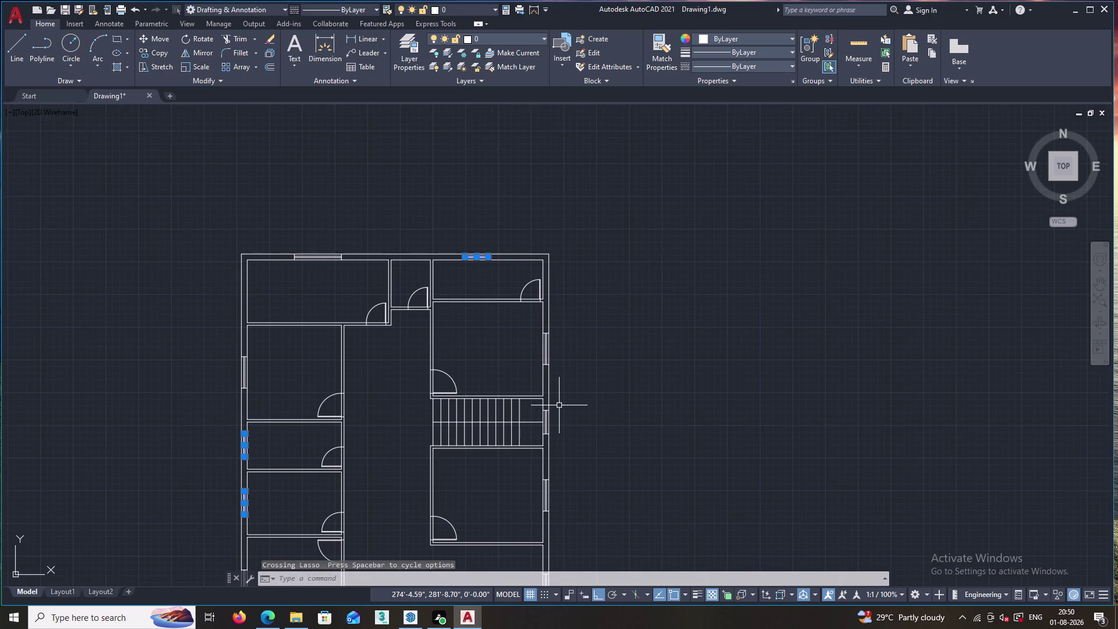
scroll(up, 3)
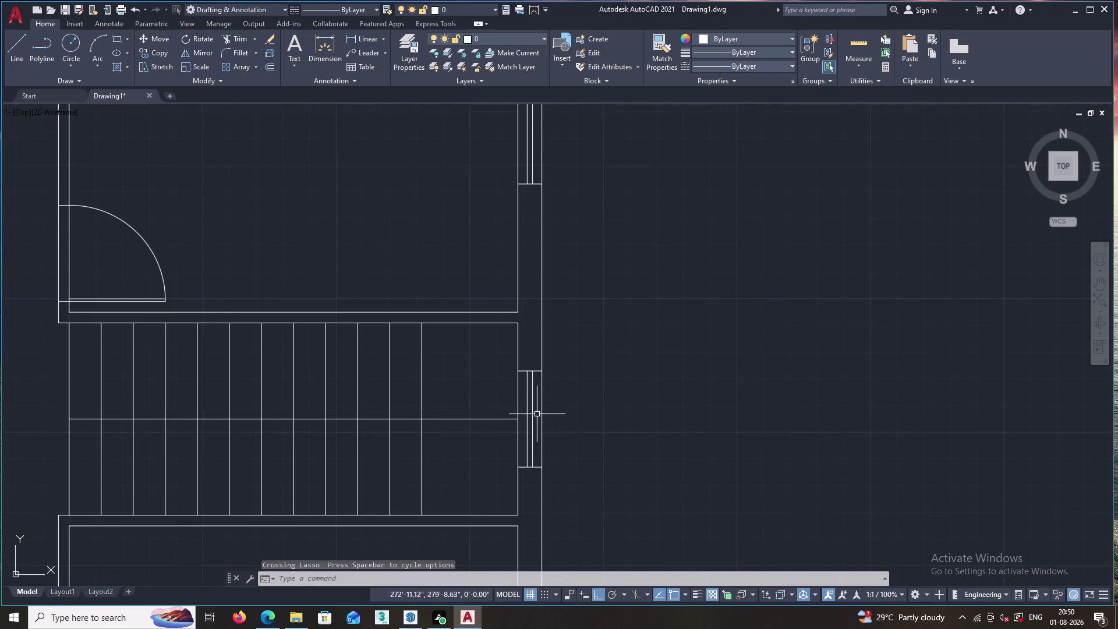
drag(535, 411, 524, 425)
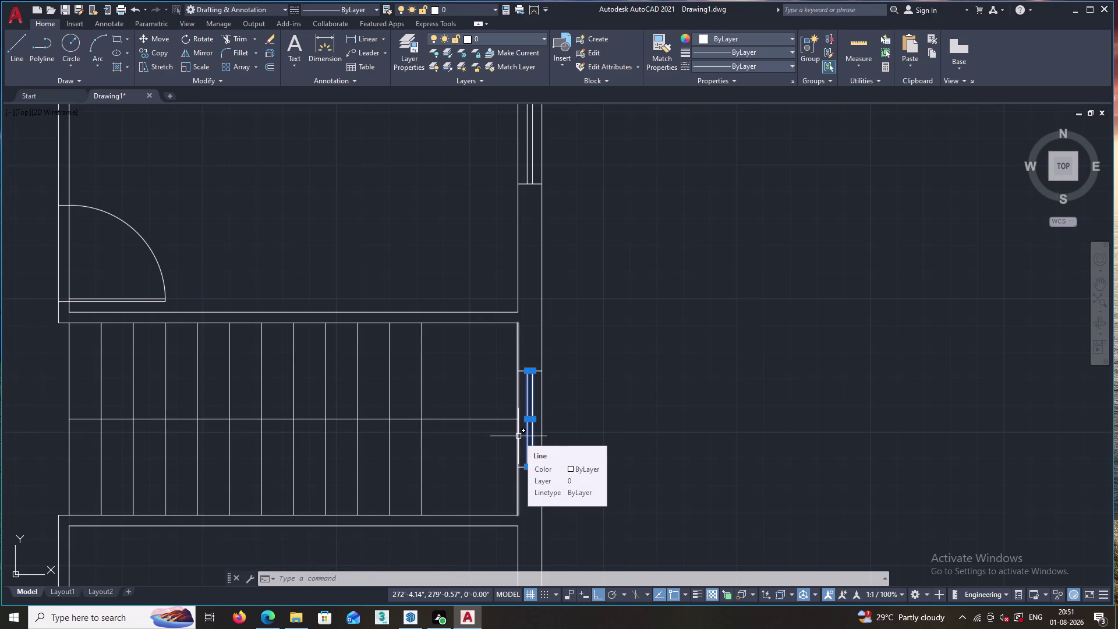
key(Escape)
scroll(down, 3)
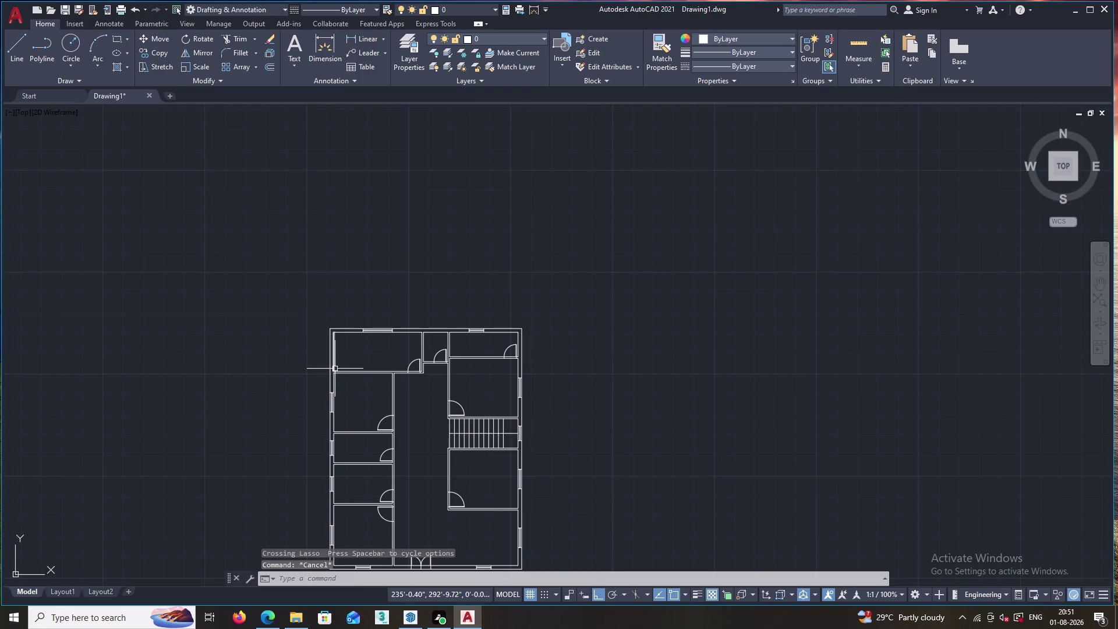
scroll(up, 3)
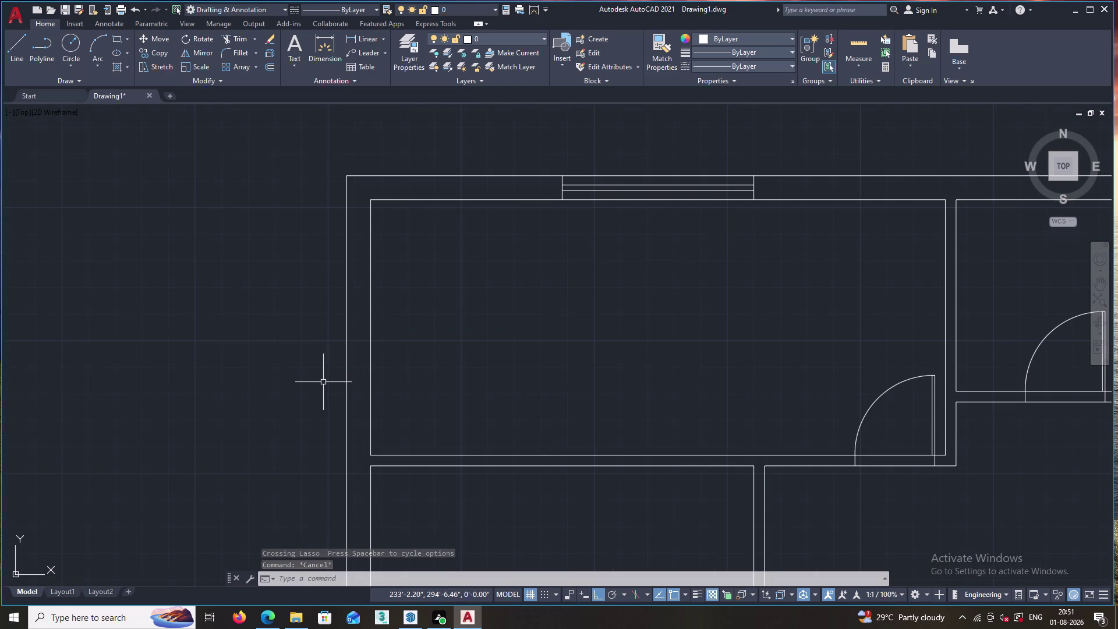
key(l)
key(Return)
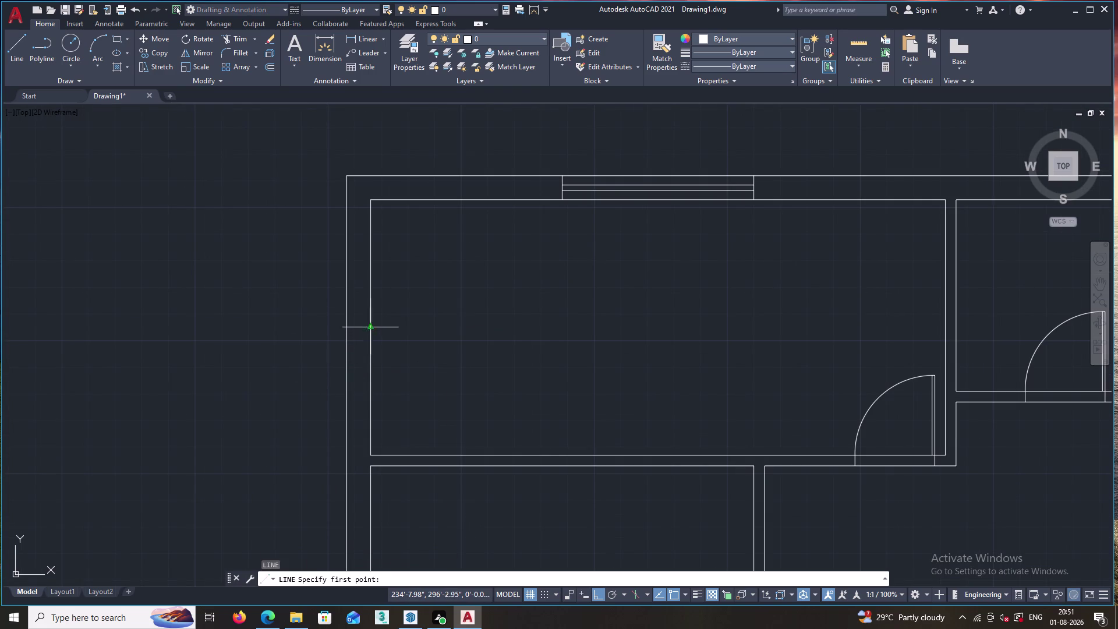
click(371, 327)
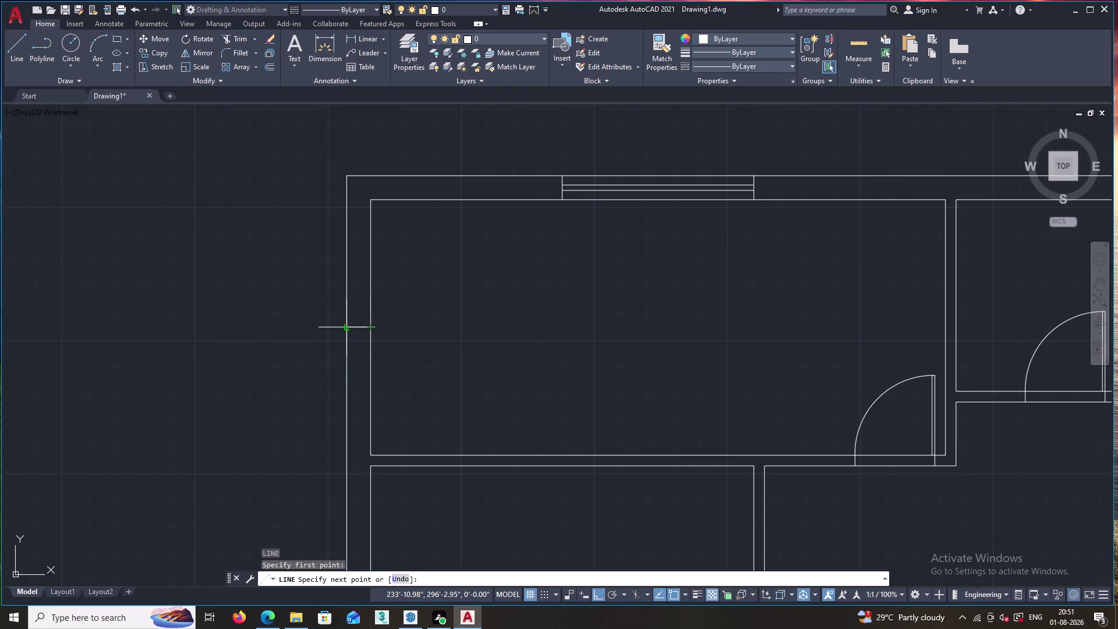
click(348, 327)
key(Escape)
scroll(down, 3)
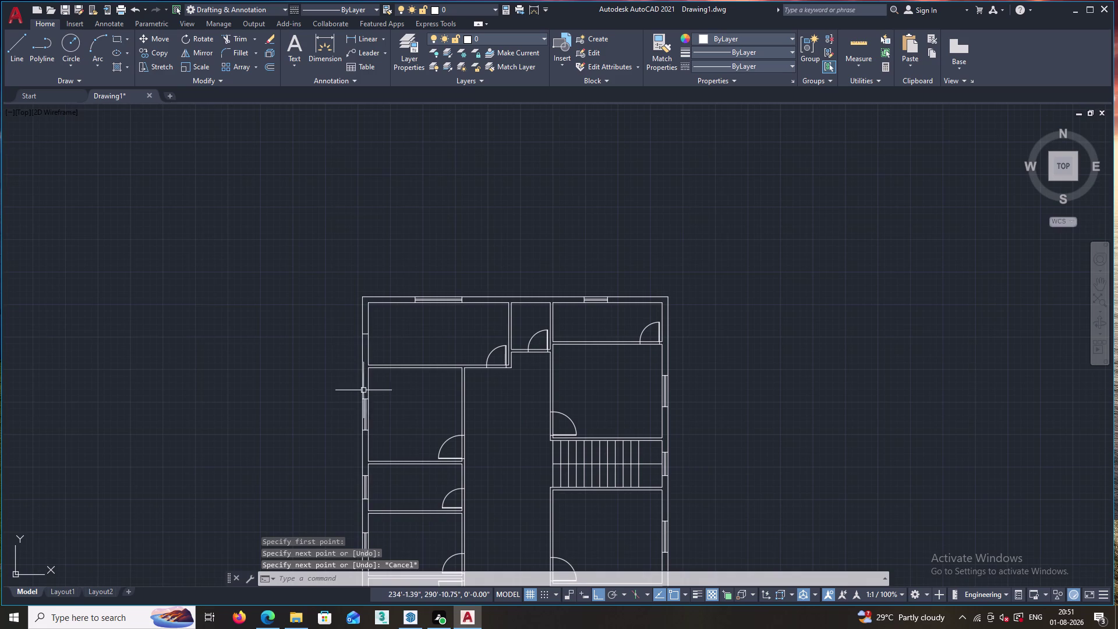
scroll(up, 3)
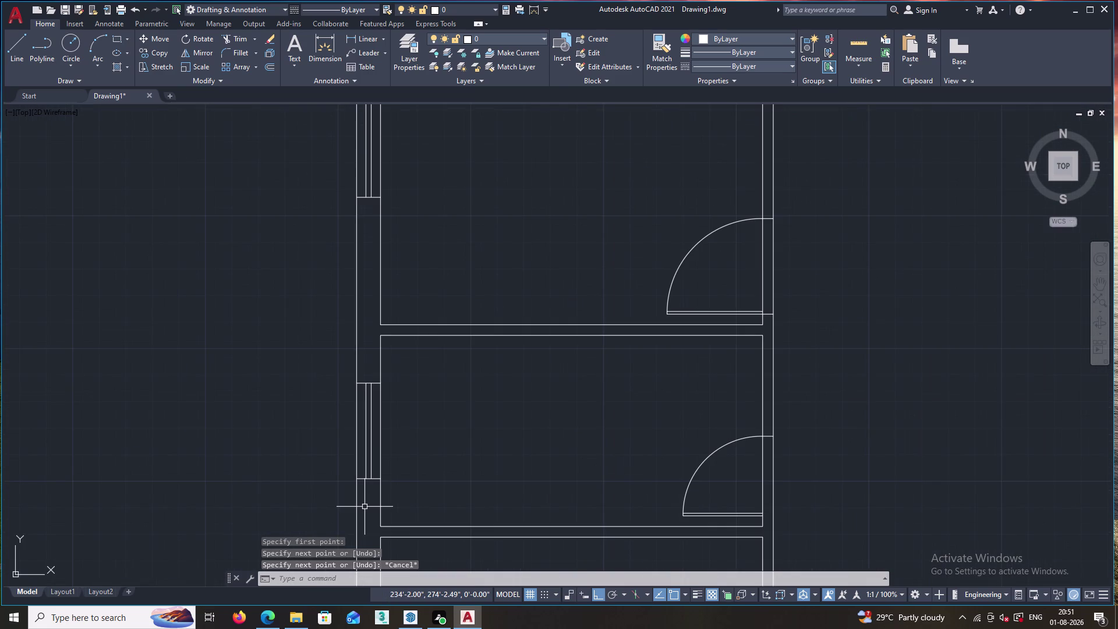
key(d)
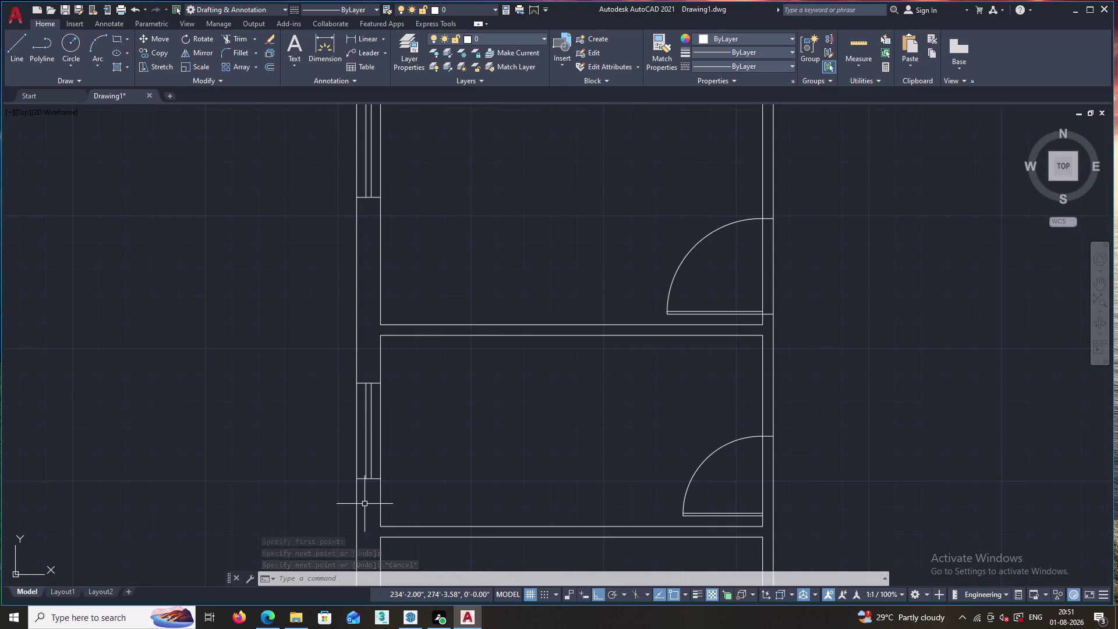
key(i)
key(Return)
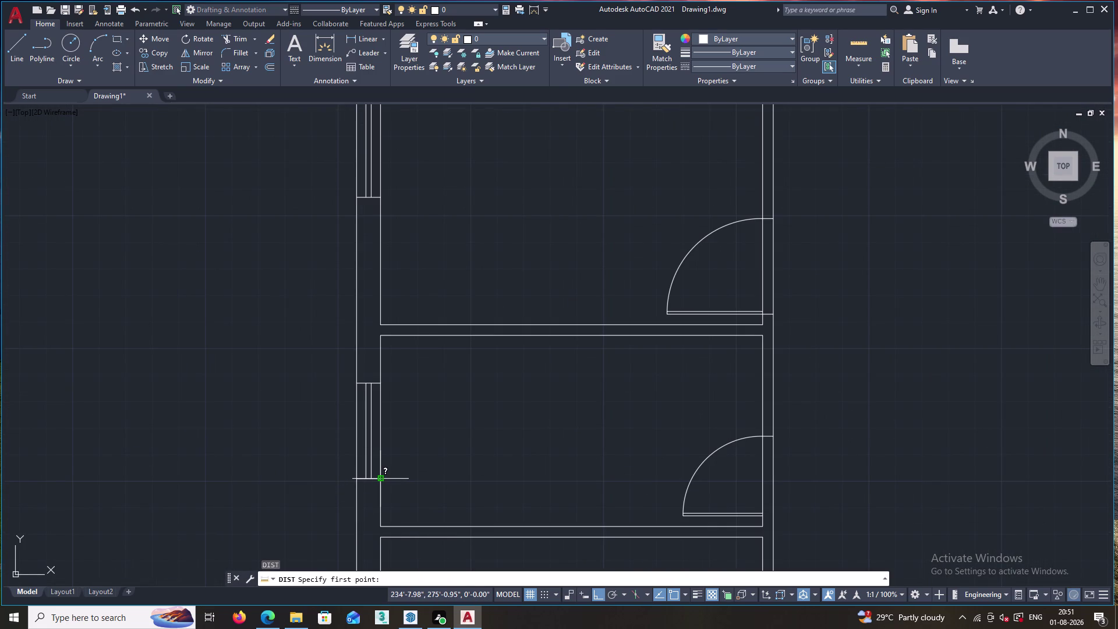
click(379, 479)
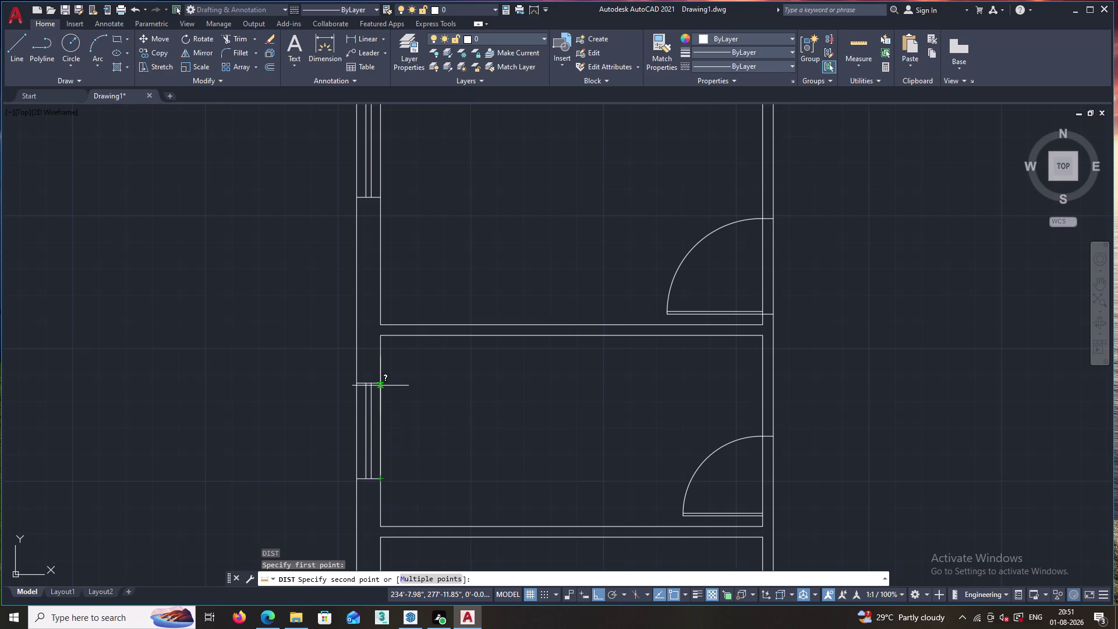
click(380, 384)
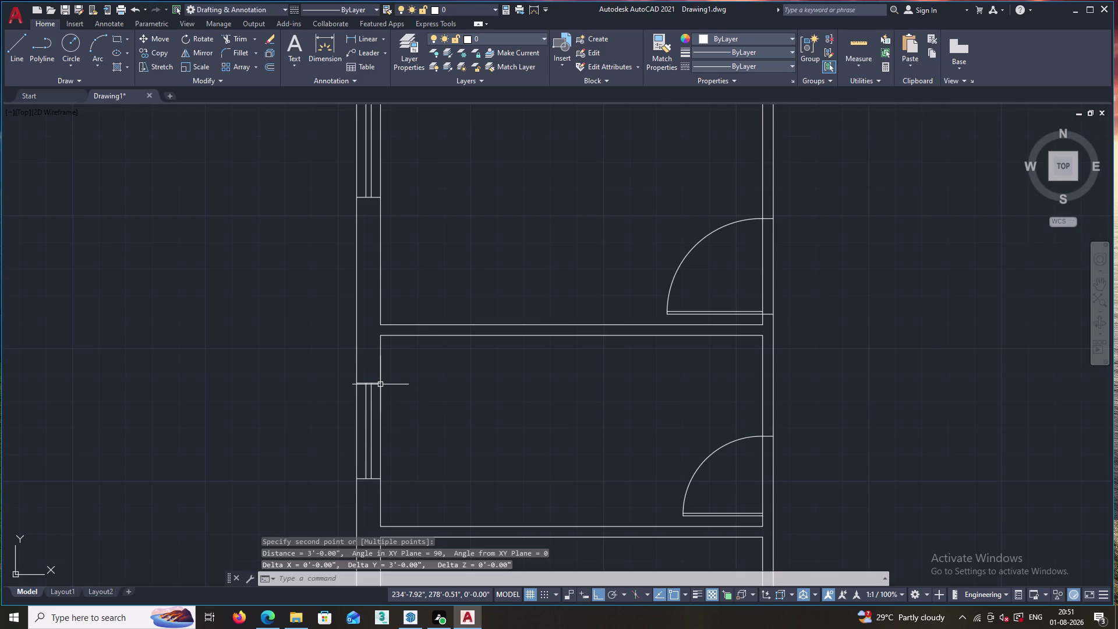
scroll(down, 3)
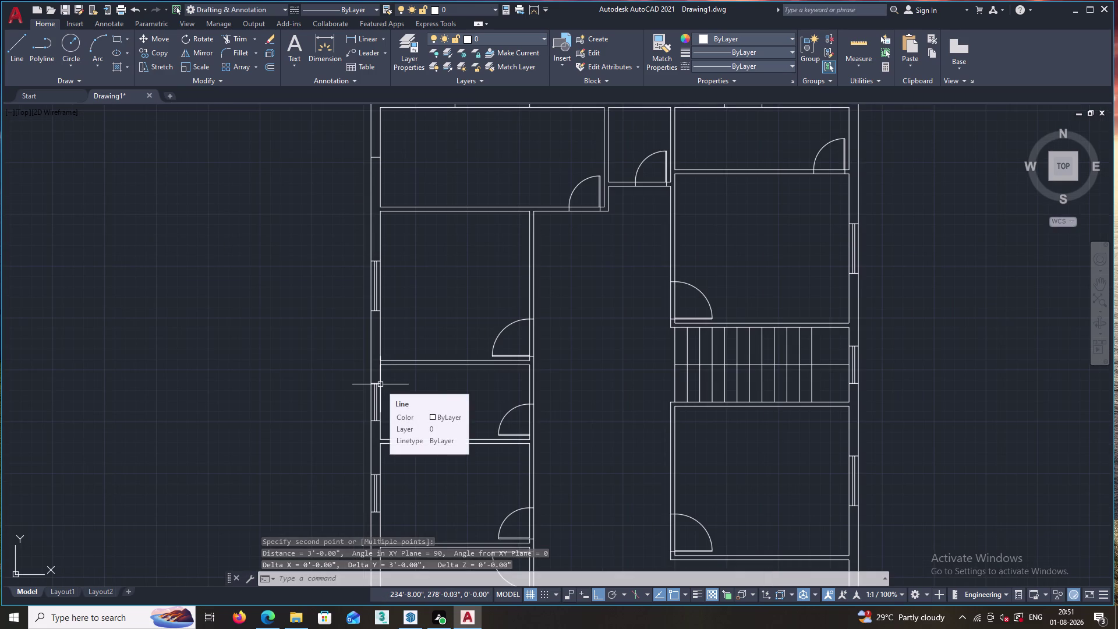
key(Escape)
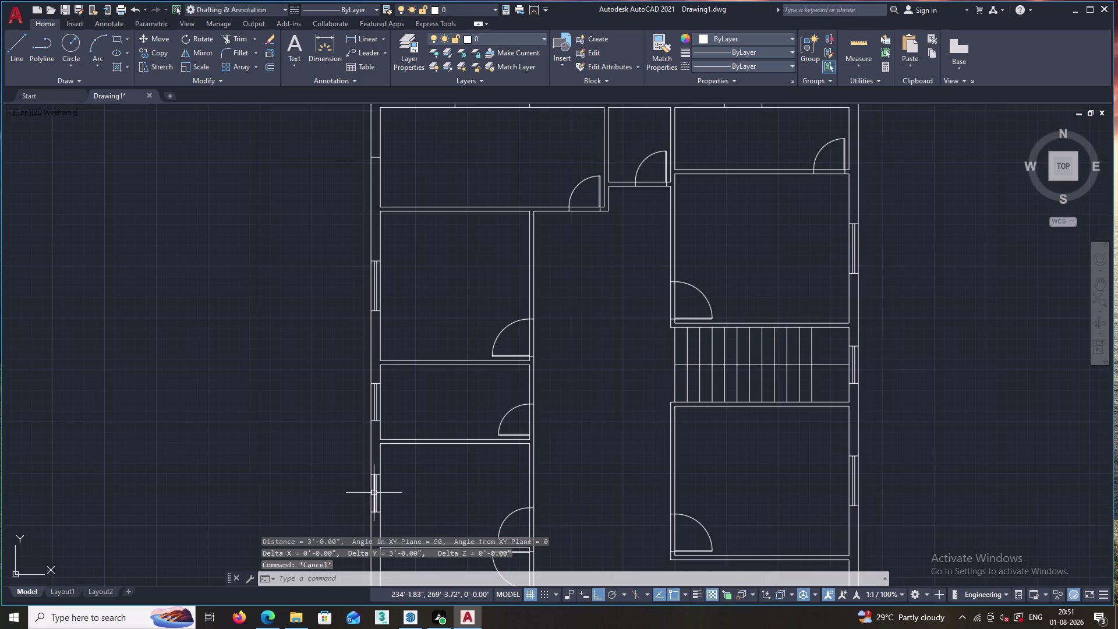
middle_drag(374, 492, 378, 454)
scroll(up, 3)
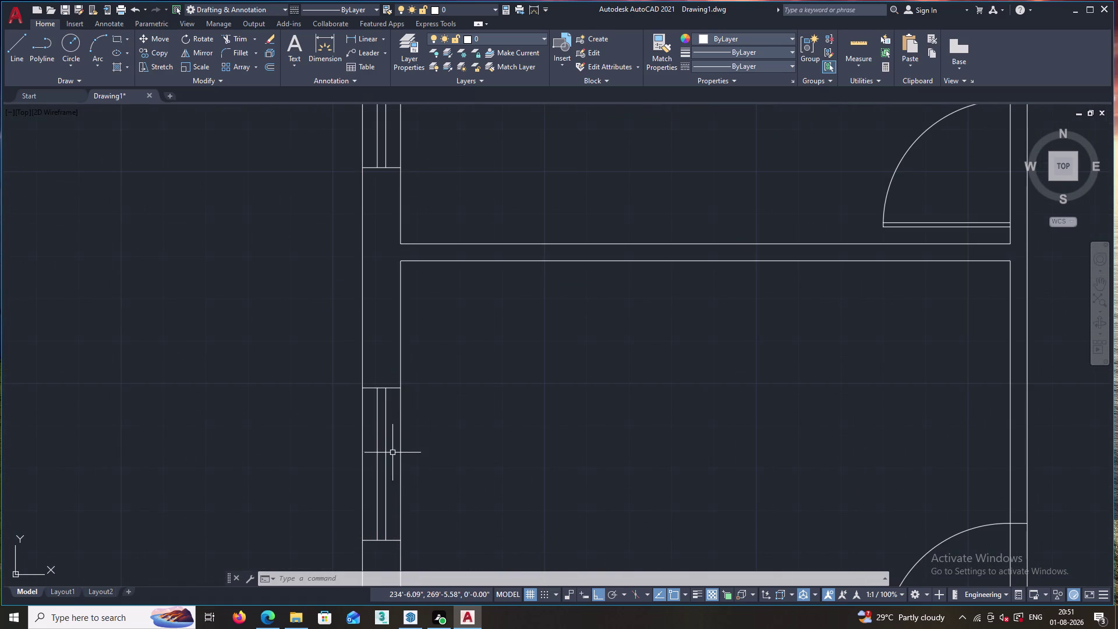
key(d)
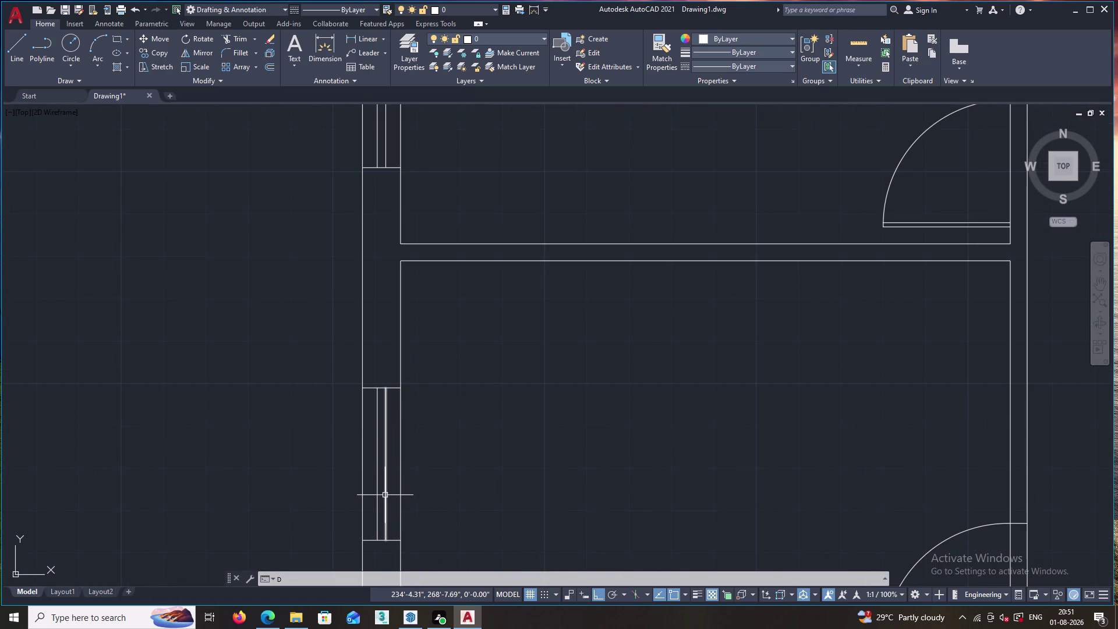
key(i)
key(Return)
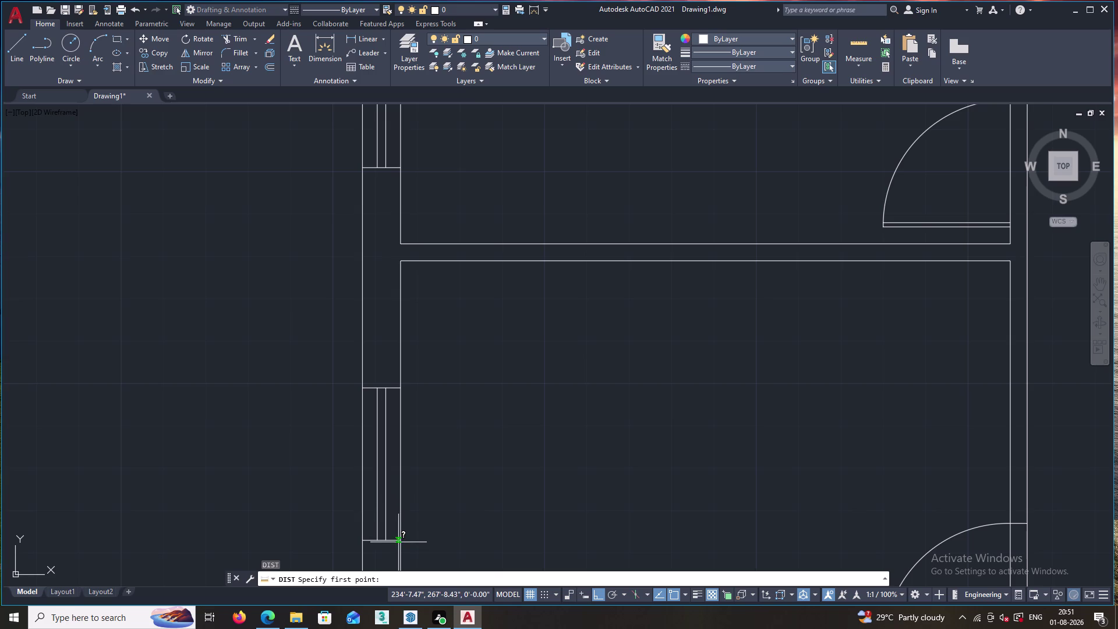
click(399, 539)
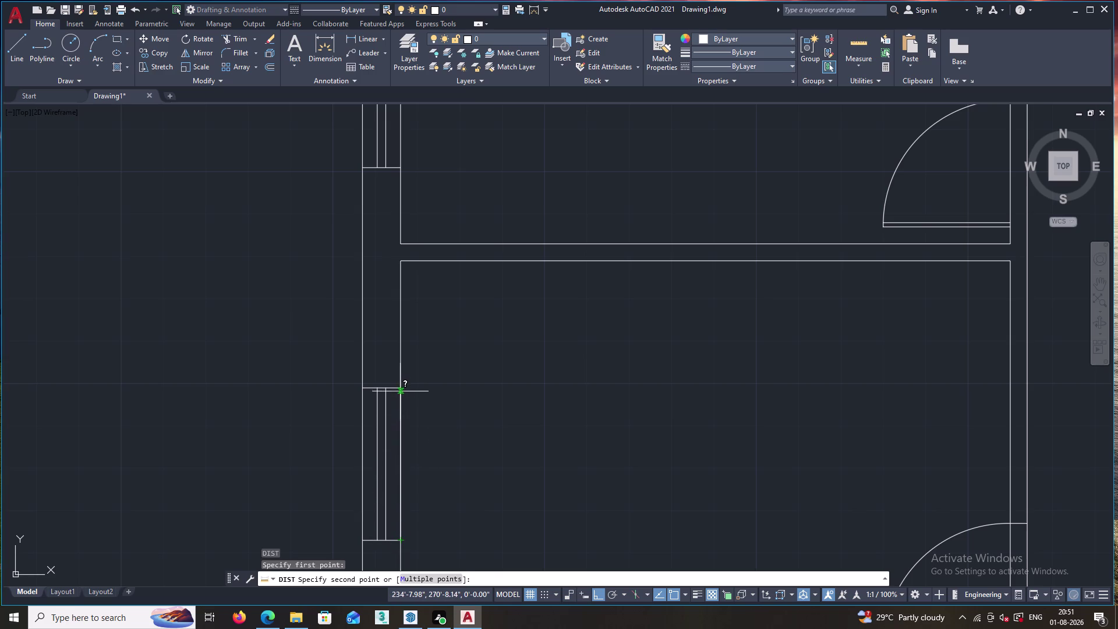
click(400, 388)
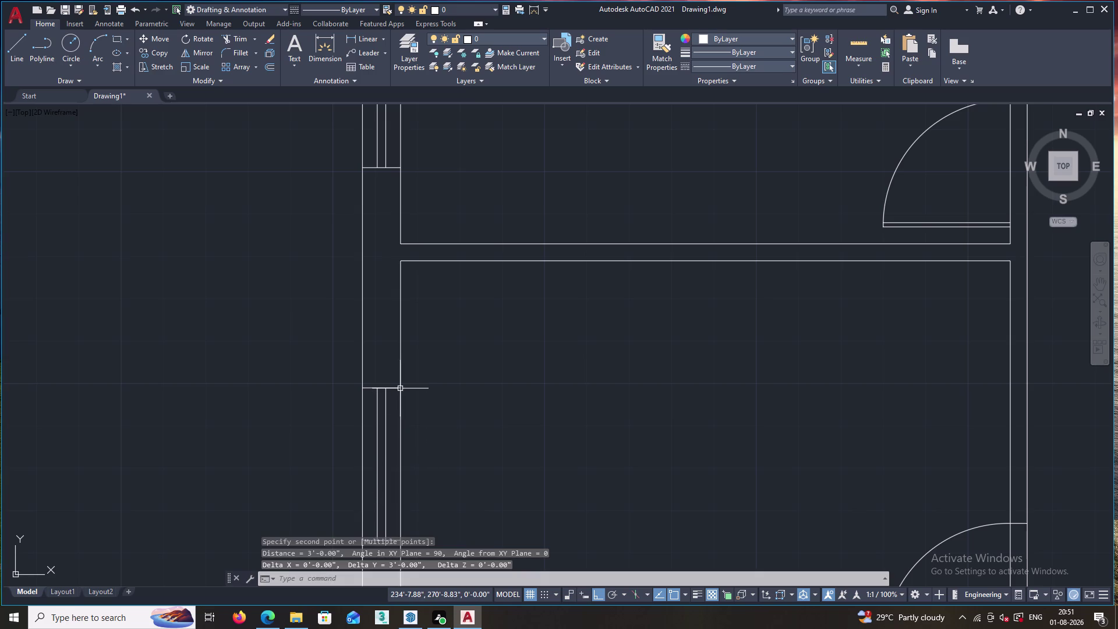
key(Escape)
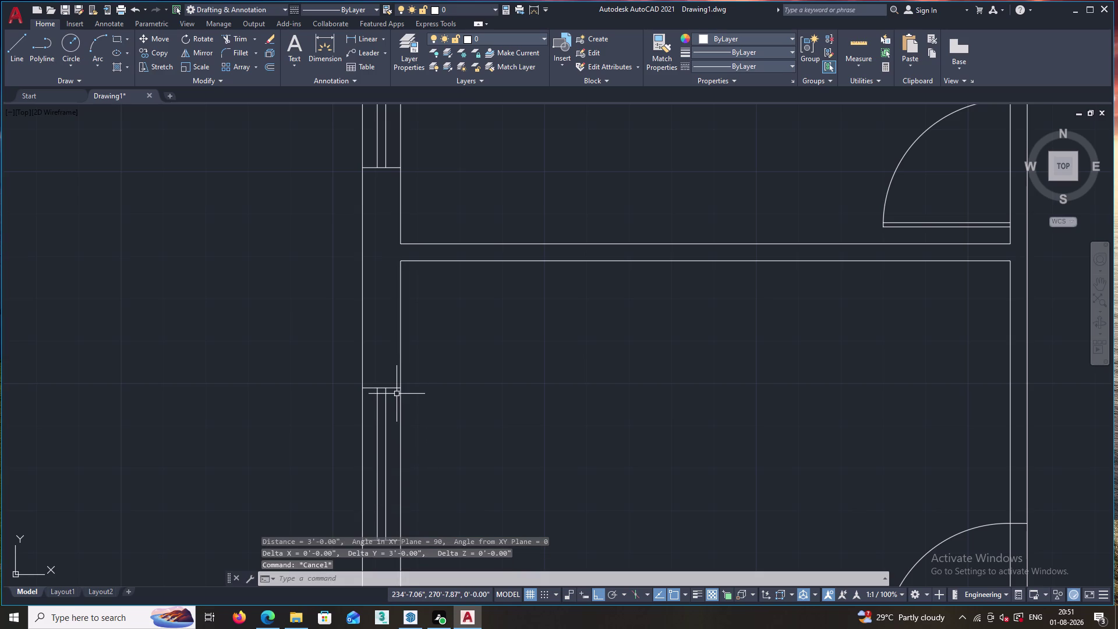
scroll(down, 3)
scroll(down, 3)
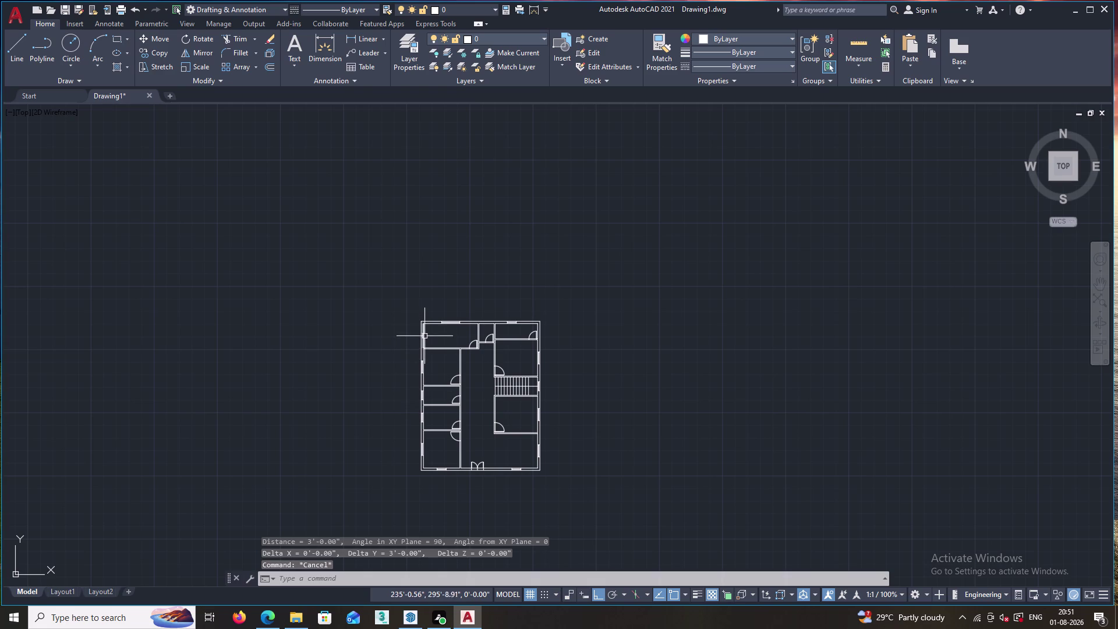
scroll(up, 3)
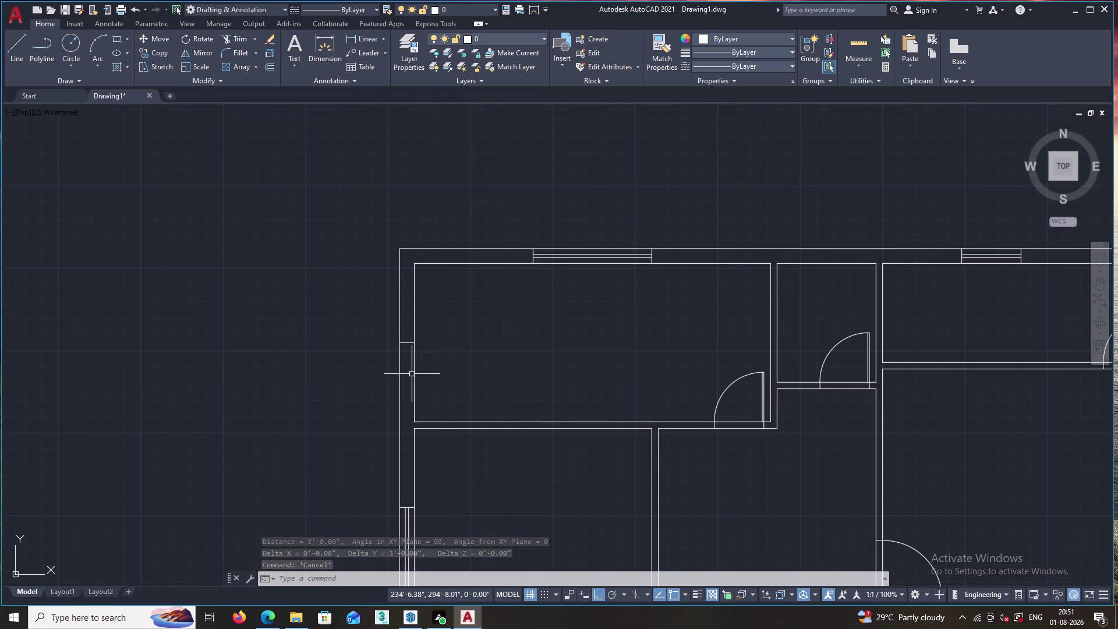
Start OFFSET with a 2-inch distance after several false starts.
key(o)
key(Return)
key(2)
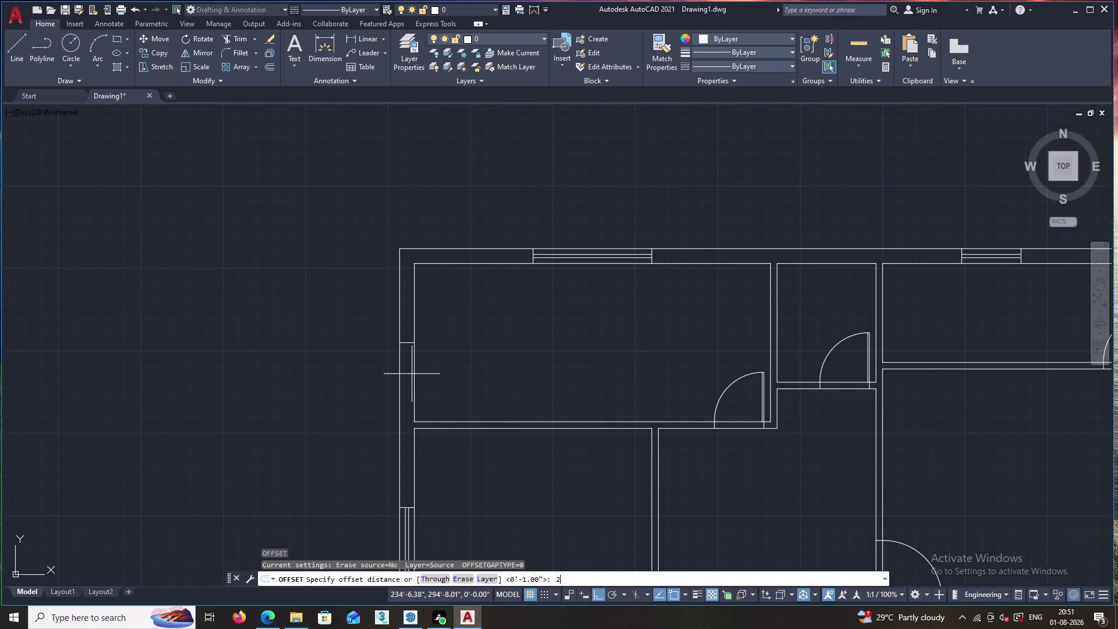
key(Return)
key(Escape)
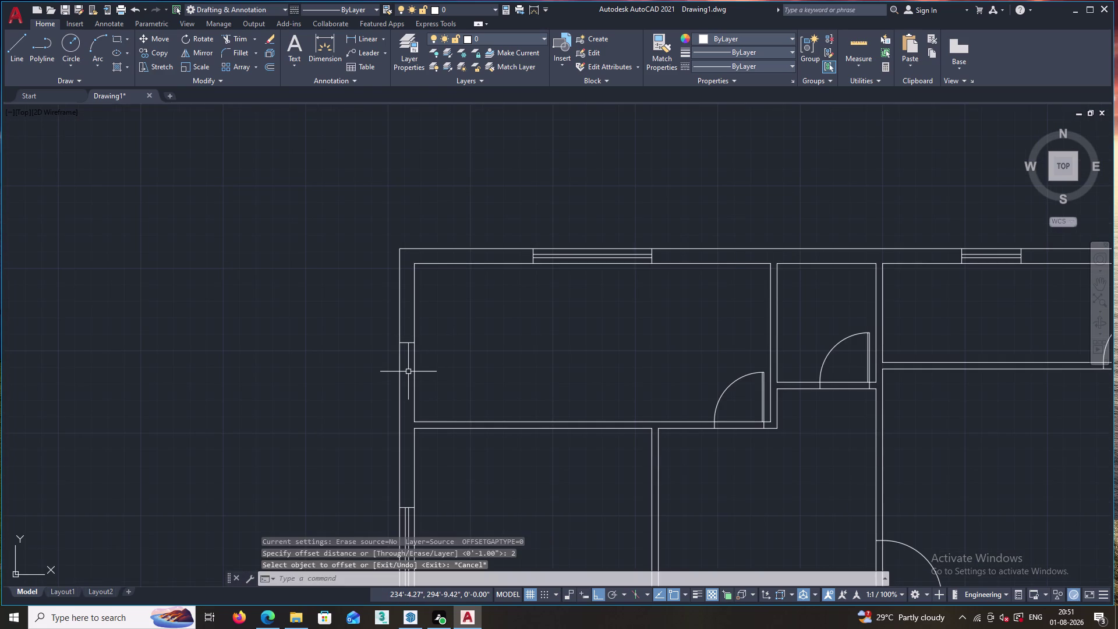
key(o)
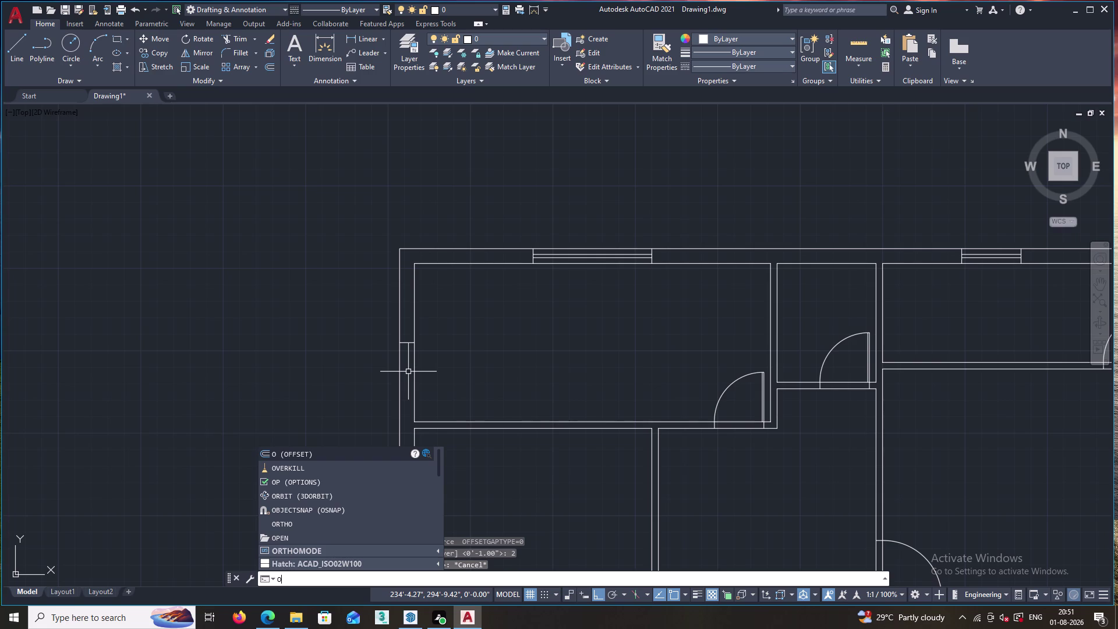
text(2')
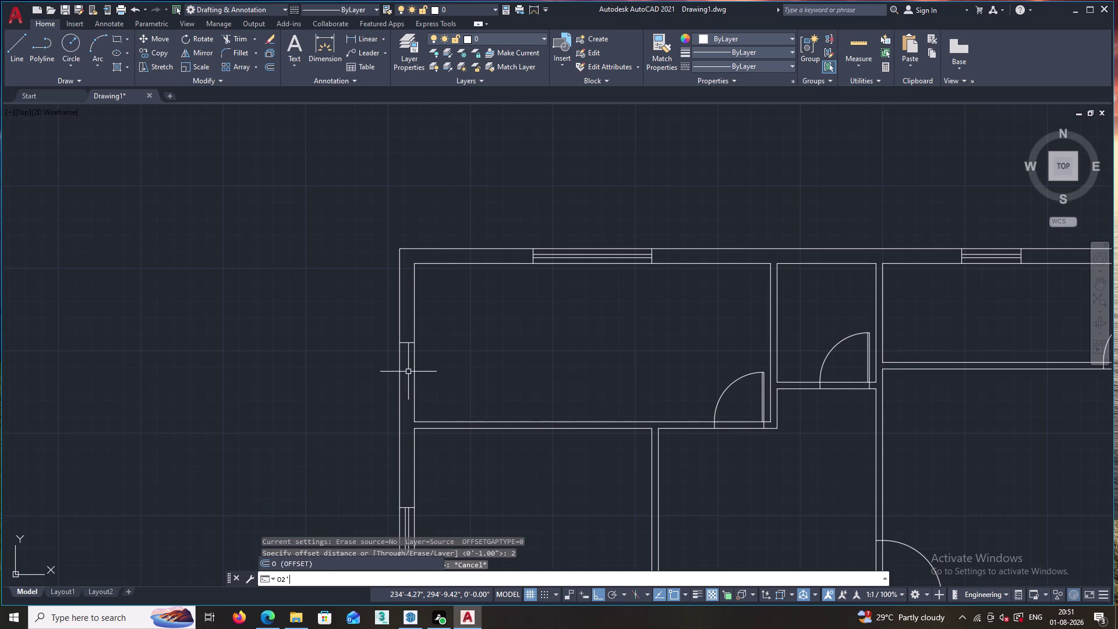
key(BackSpace)
key(o)
key(Return)
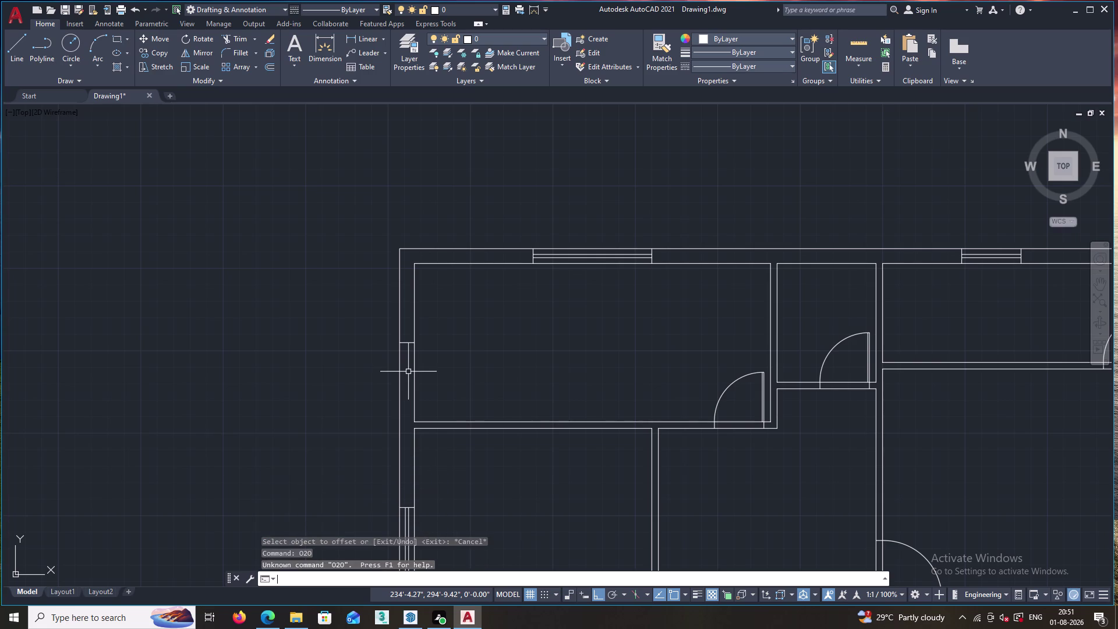
text(2')
key(Return)
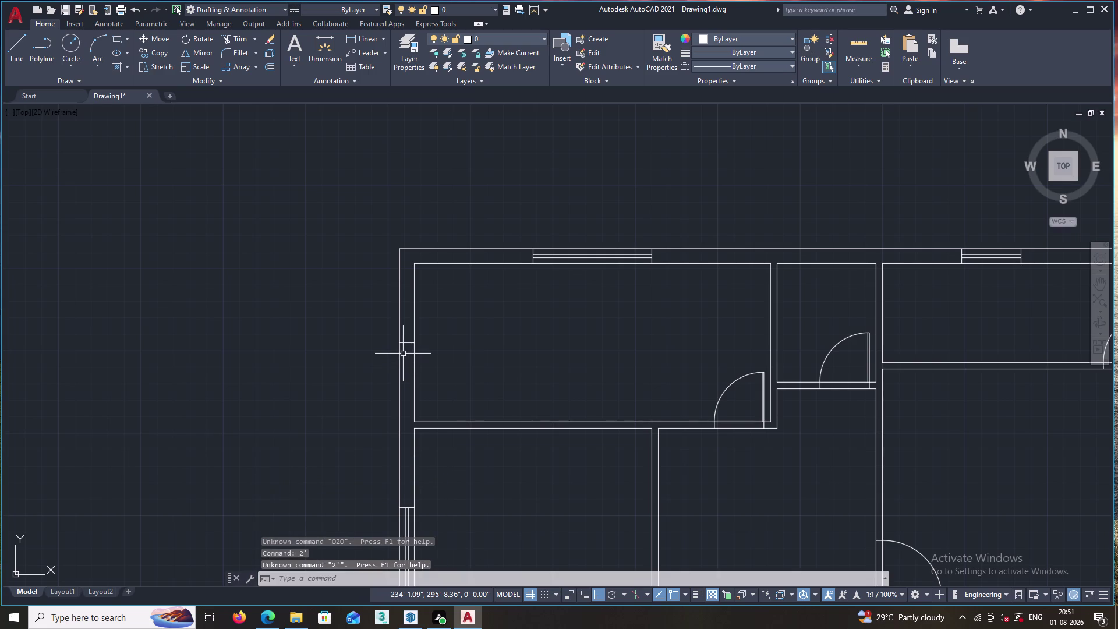
key(Escape)
key(o)
key(Return)
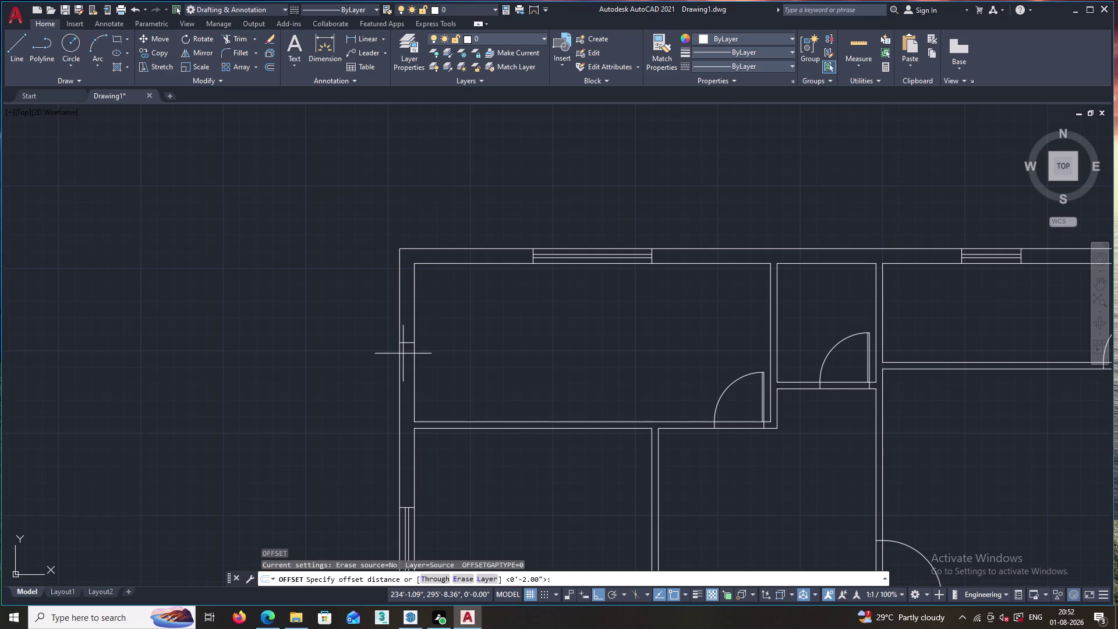
text(2')
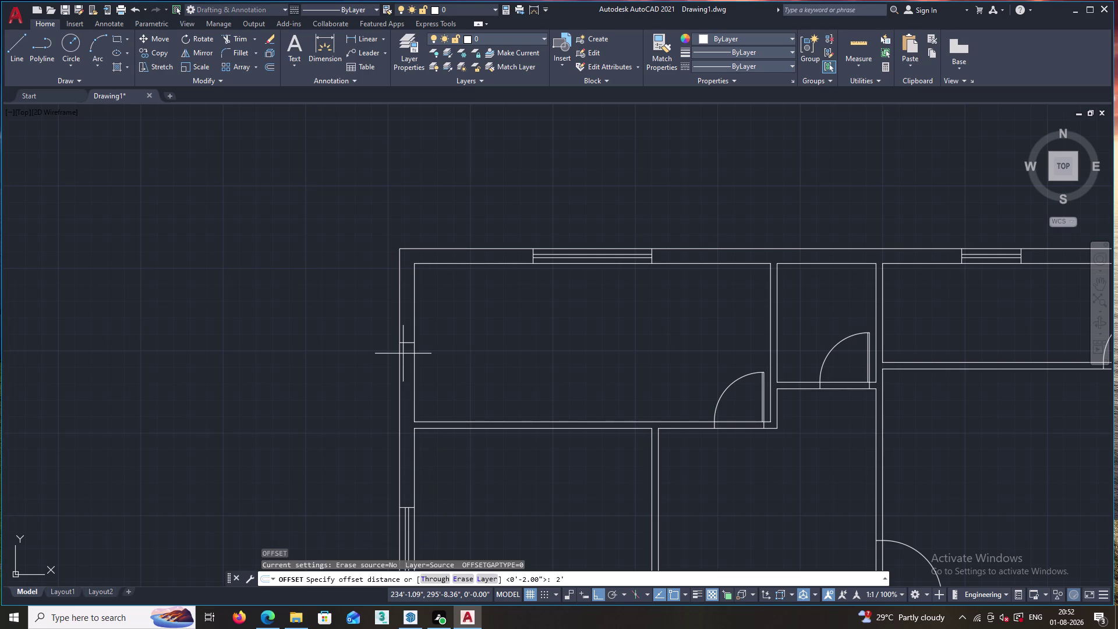
key(Return)
Offset two opening wall lines by 2 inches, then delete two unwanted short lines.
click(404, 342)
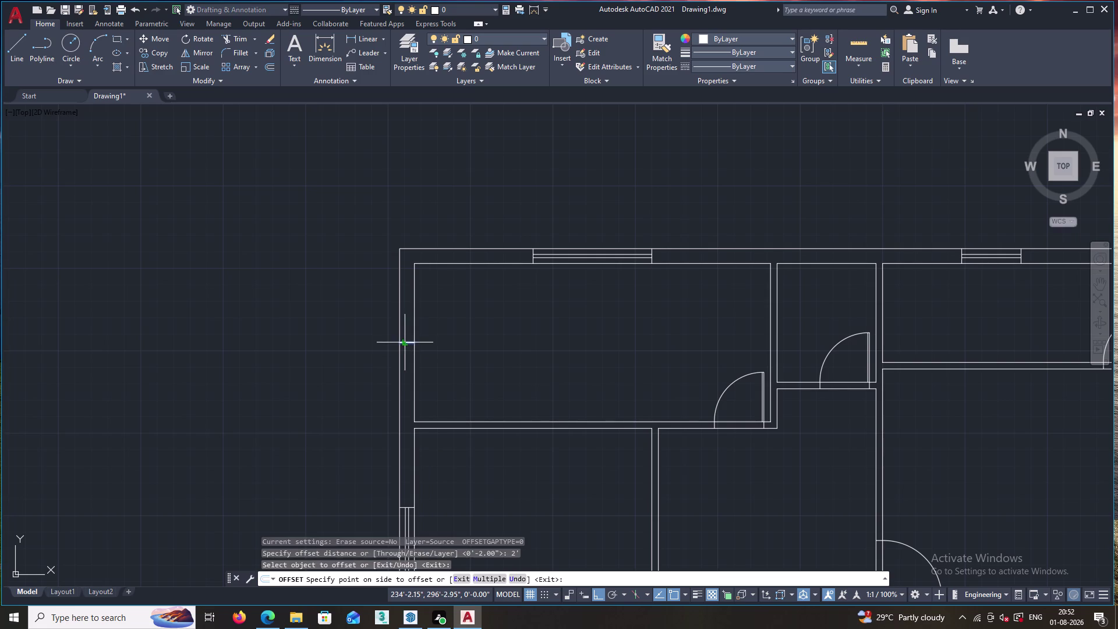
click(407, 330)
click(406, 342)
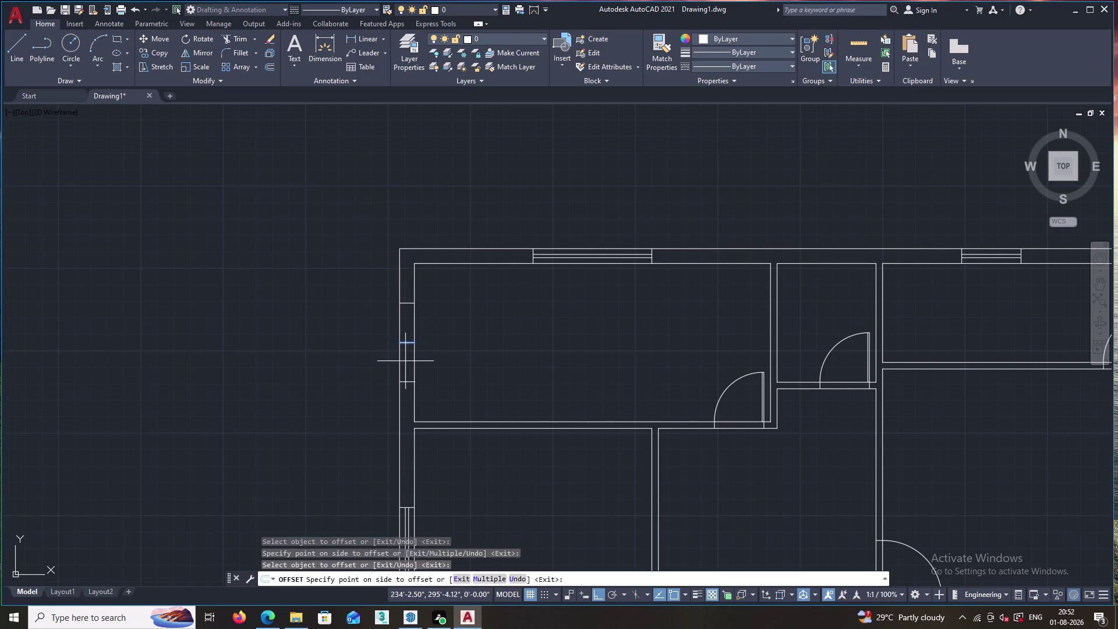
click(405, 361)
key(Escape)
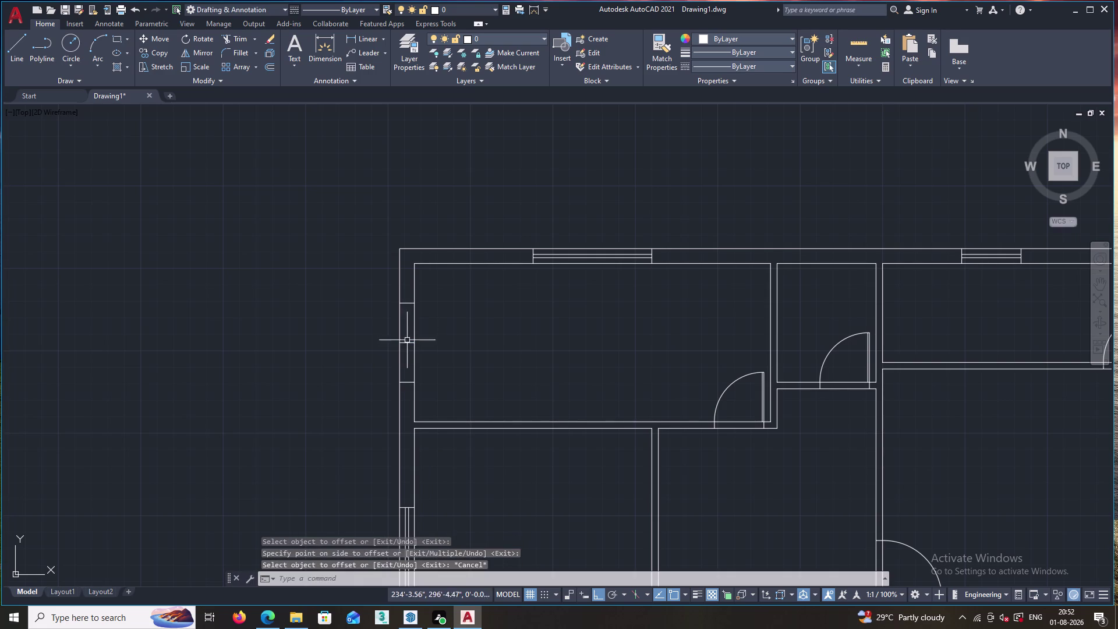
click(408, 305)
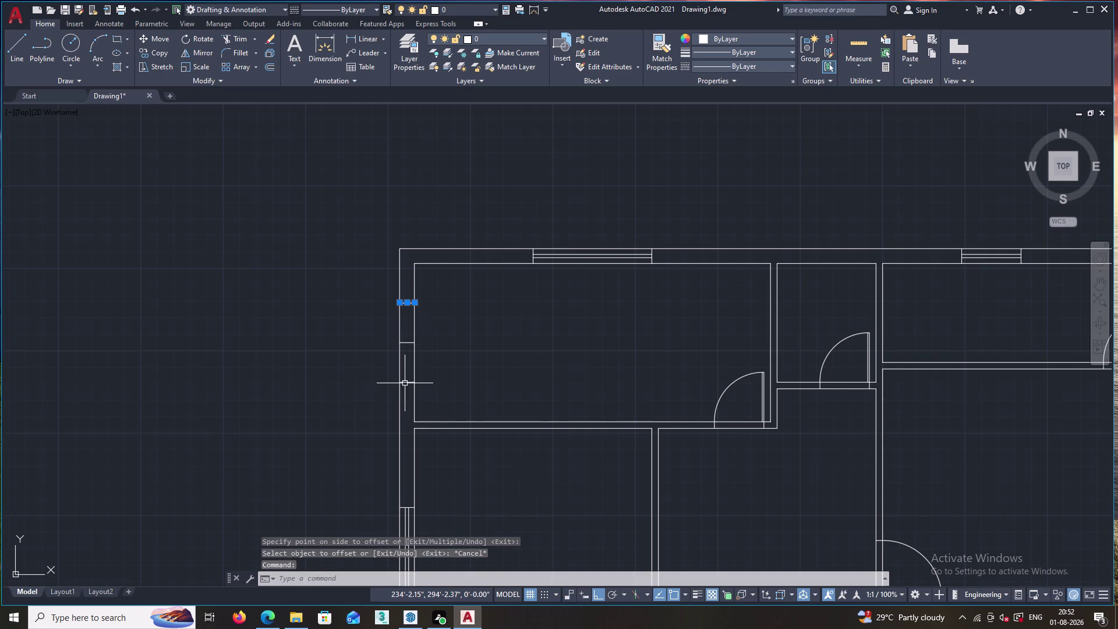
click(406, 382)
key(Delete)
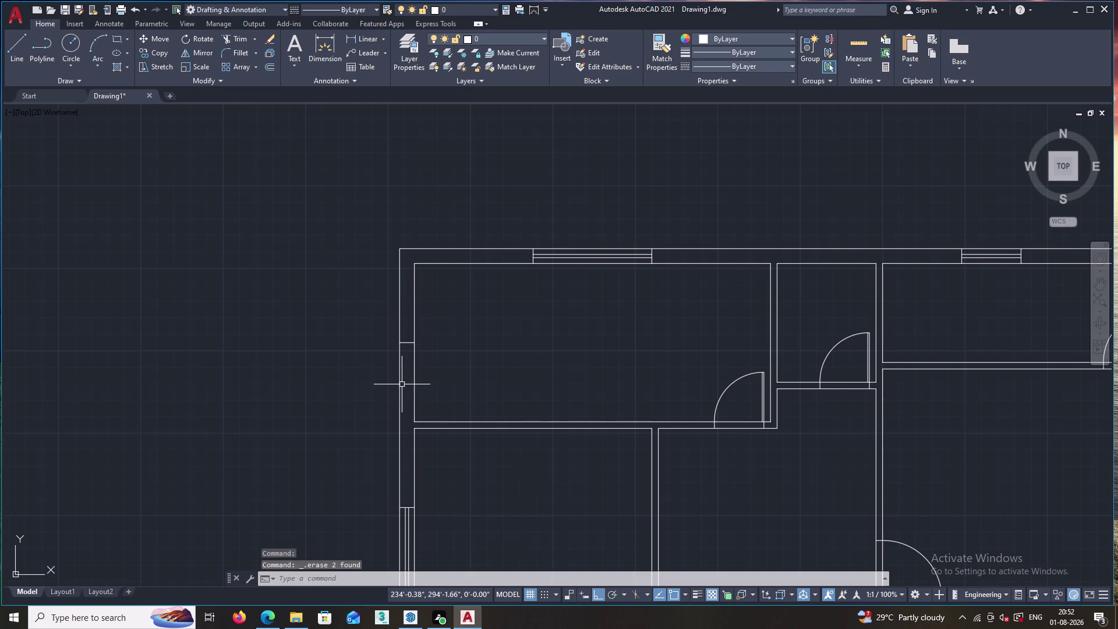
Offset two wall lines 1 inch inside the window opening.
key(o)
key(Return)
key(1)
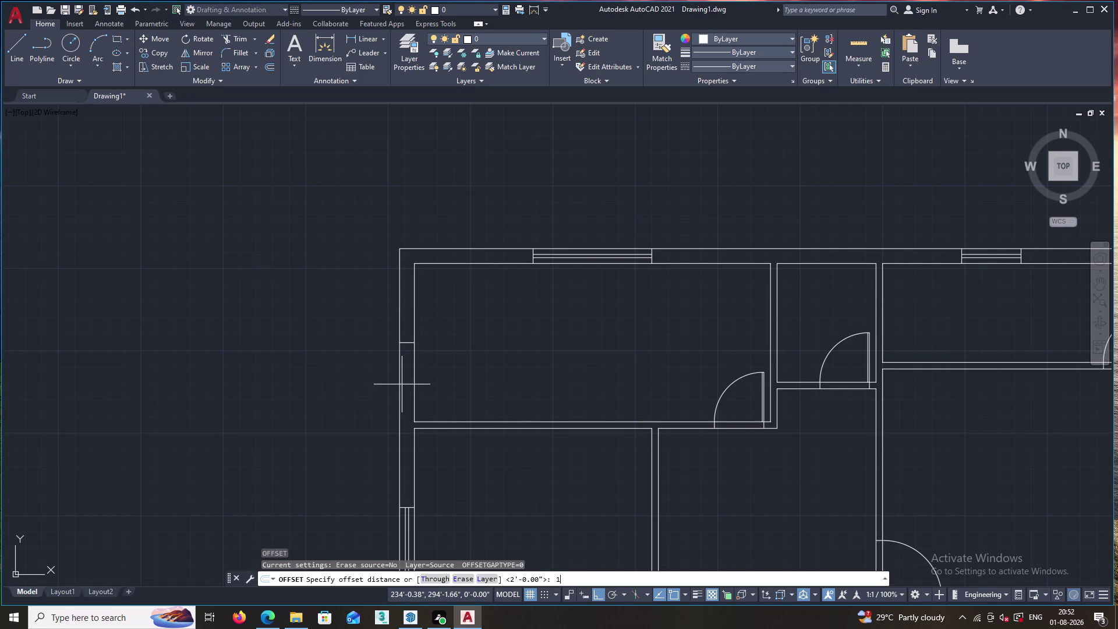
key(apostrophe)
key(Return)
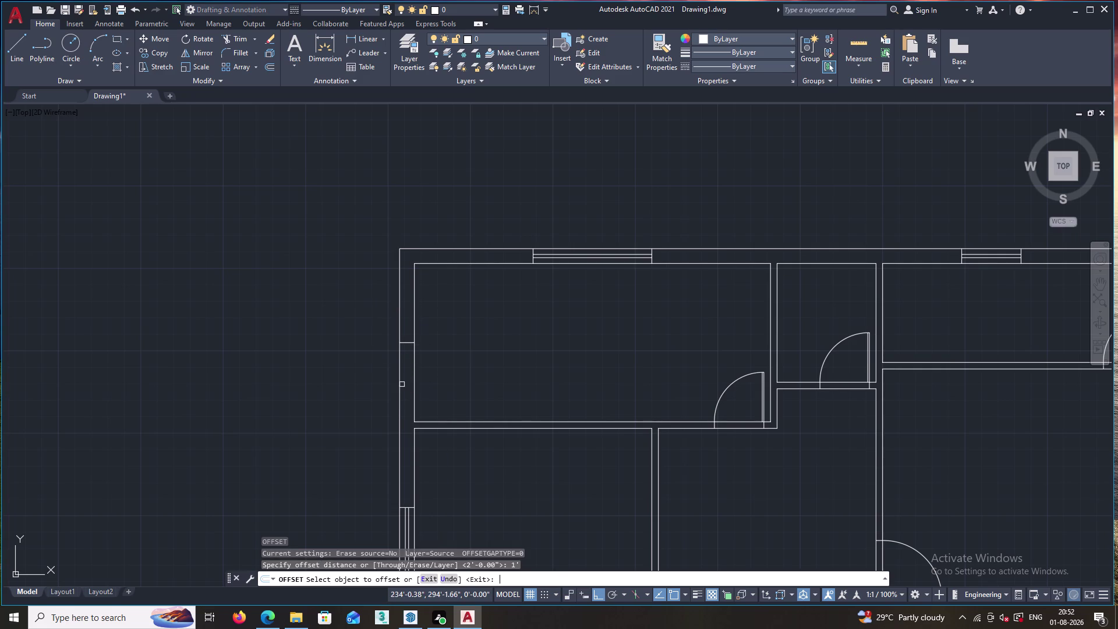
click(409, 344)
click(408, 326)
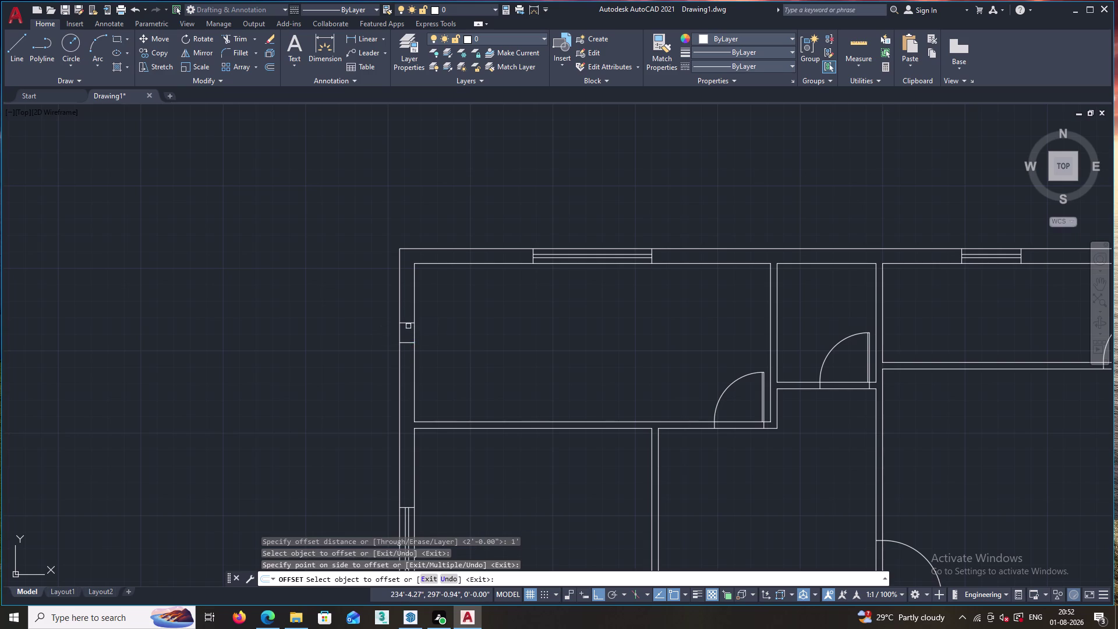
click(408, 343)
click(406, 362)
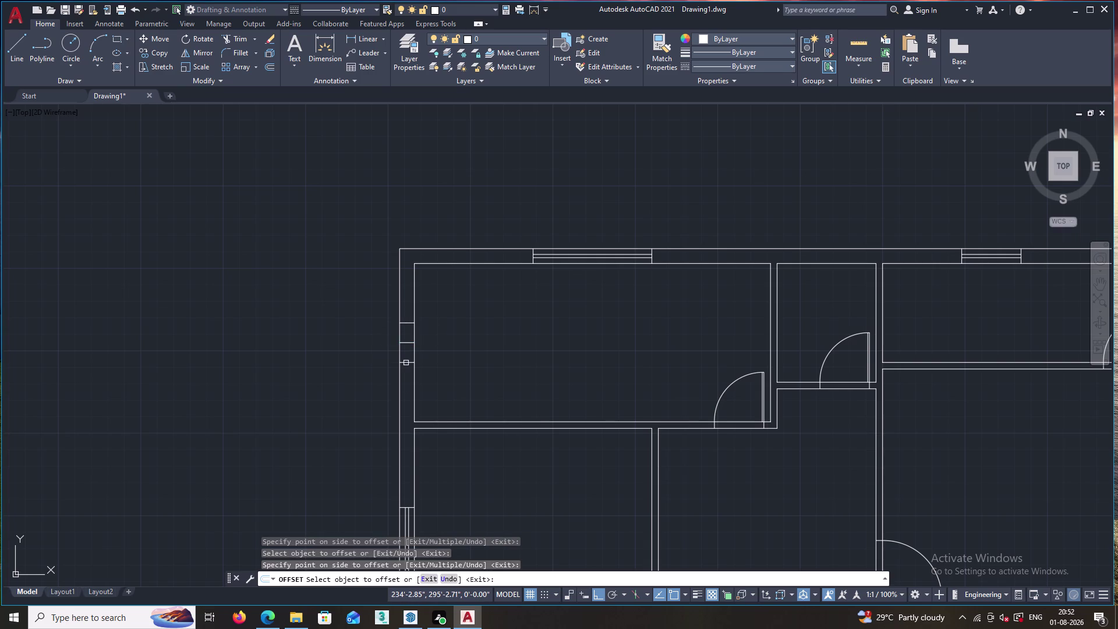
key(Escape)
Draw a vertical line across the window opening.
key(l)
key(Return)
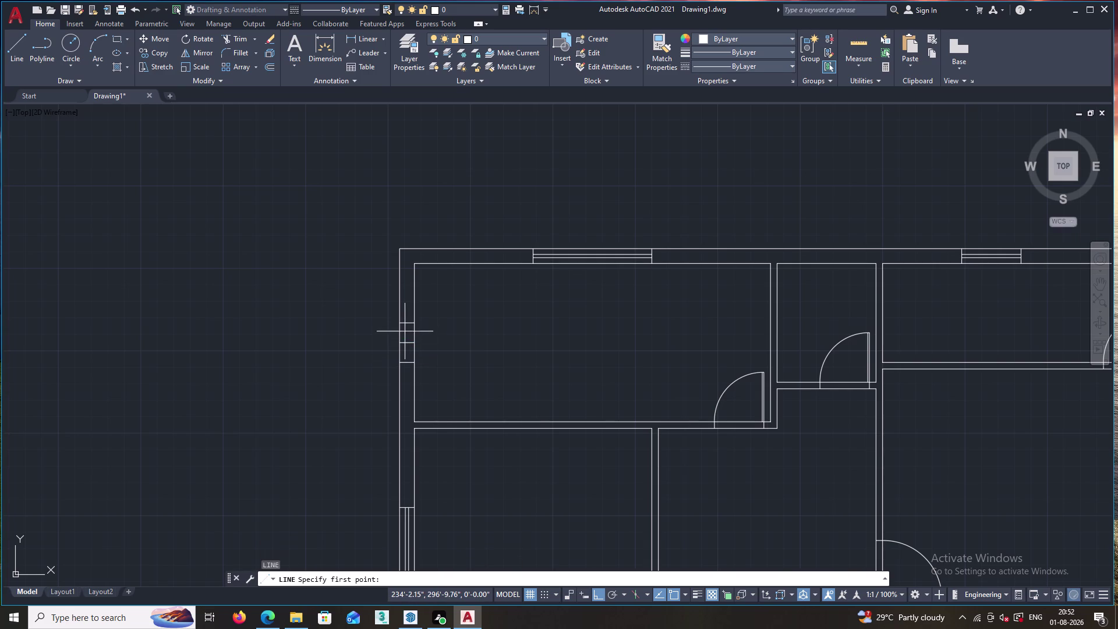
click(406, 324)
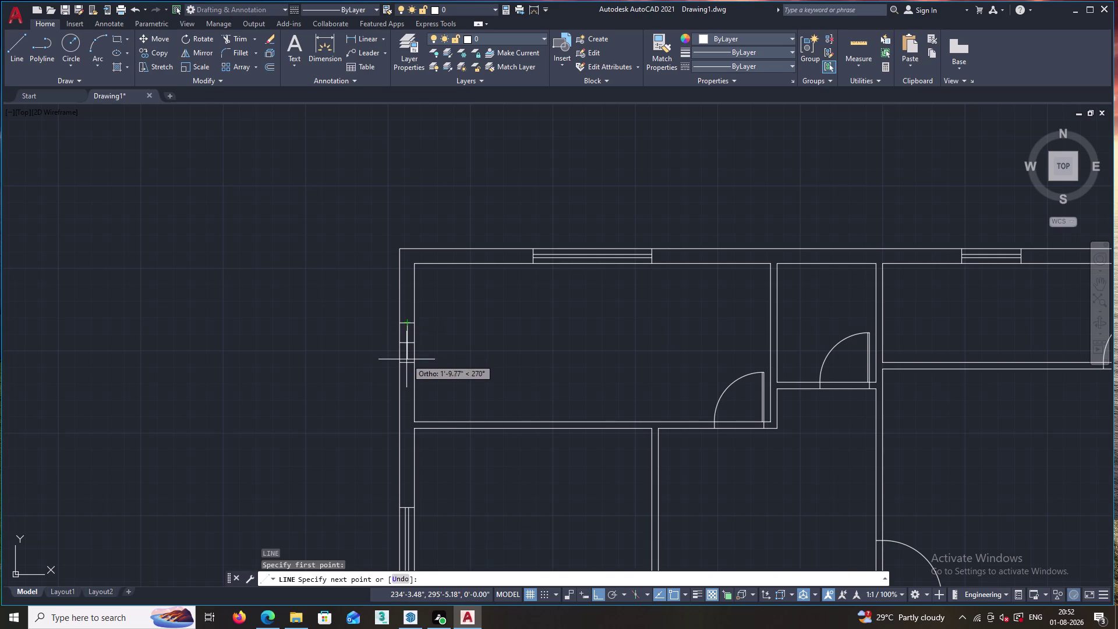
click(406, 363)
key(Escape)
Offset two more opening lines by 1 inch and erase the two stray lines.
key(o)
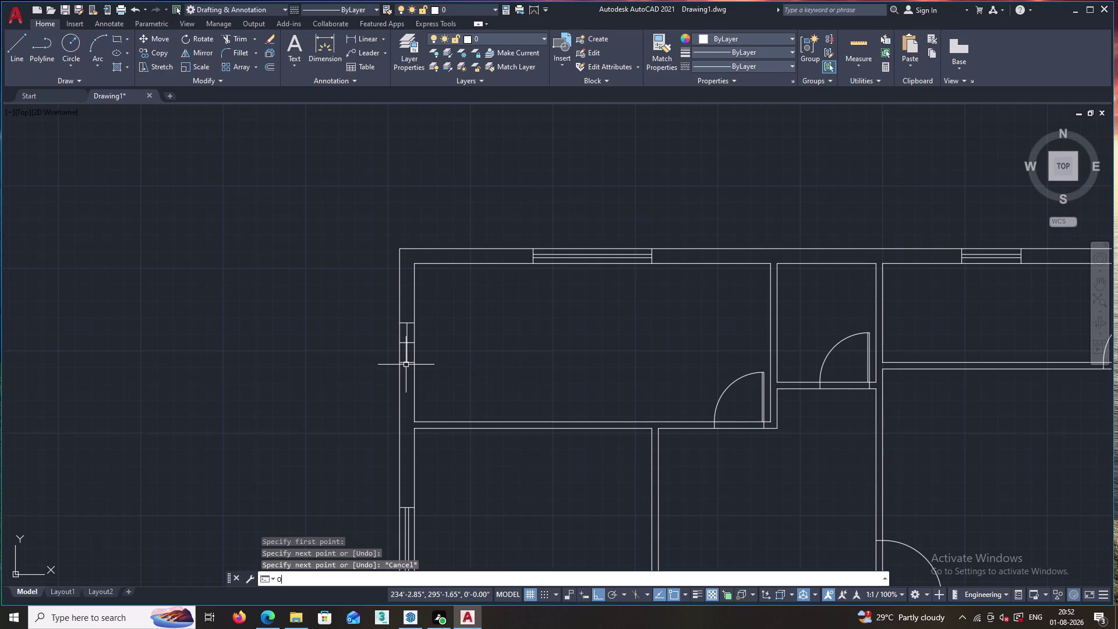
key(Return)
key(1)
key(Return)
scroll(up, 3)
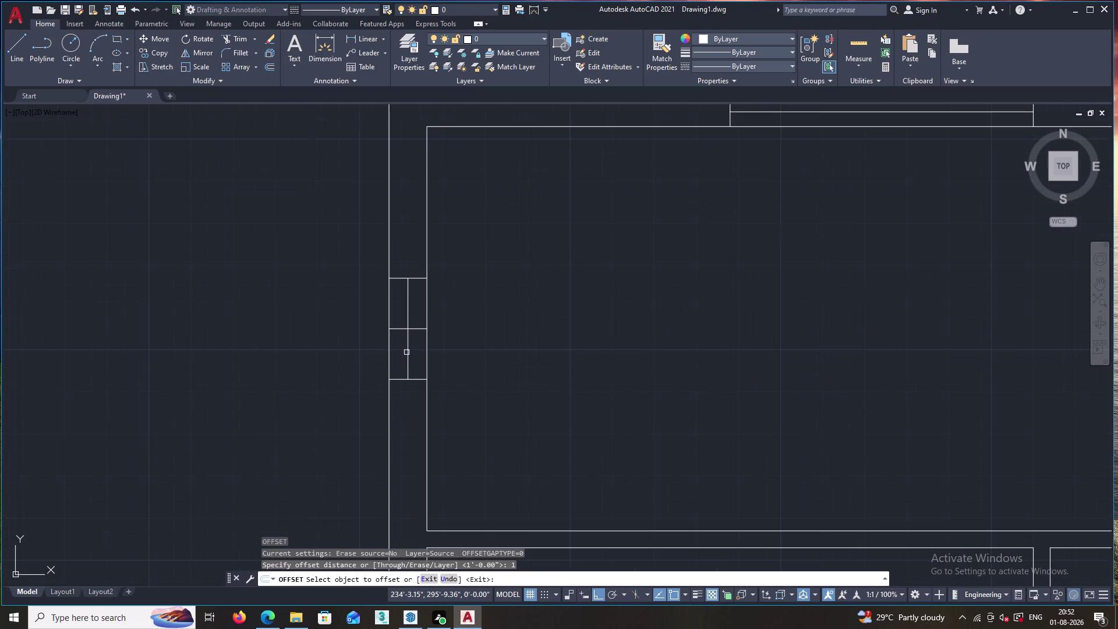
click(406, 352)
click(415, 352)
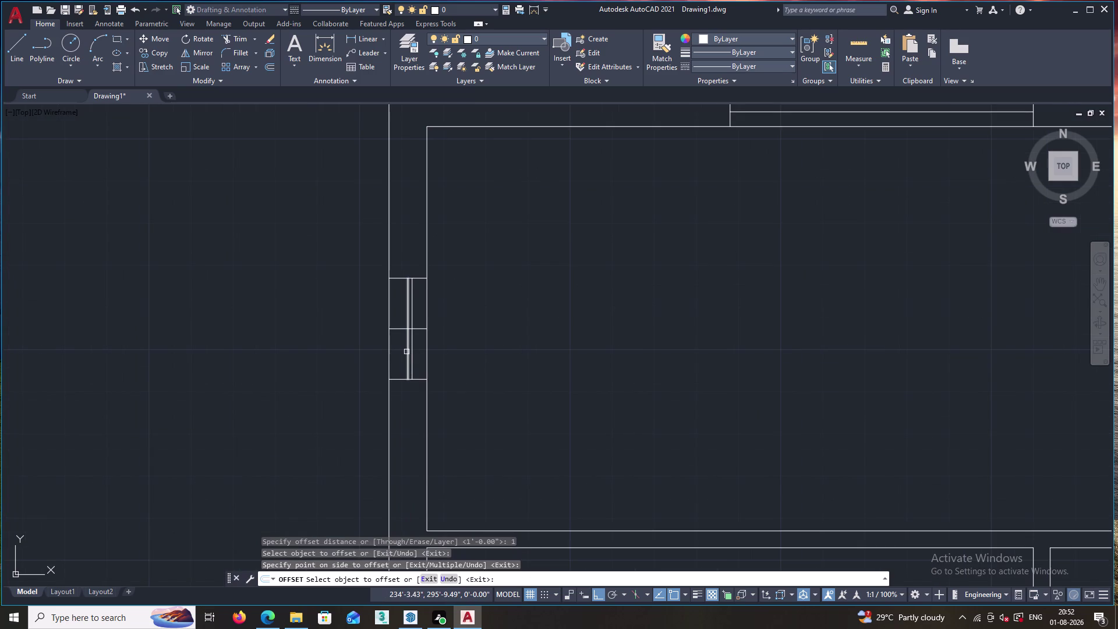
click(407, 352)
click(402, 352)
key(Escape)
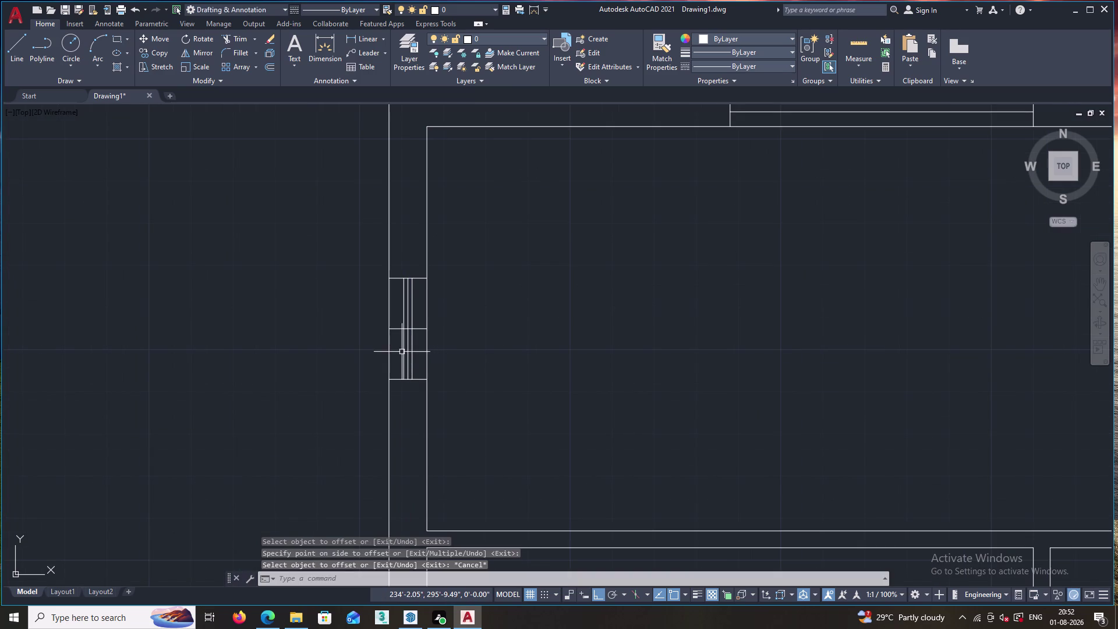
click(416, 329)
scroll(up, 3)
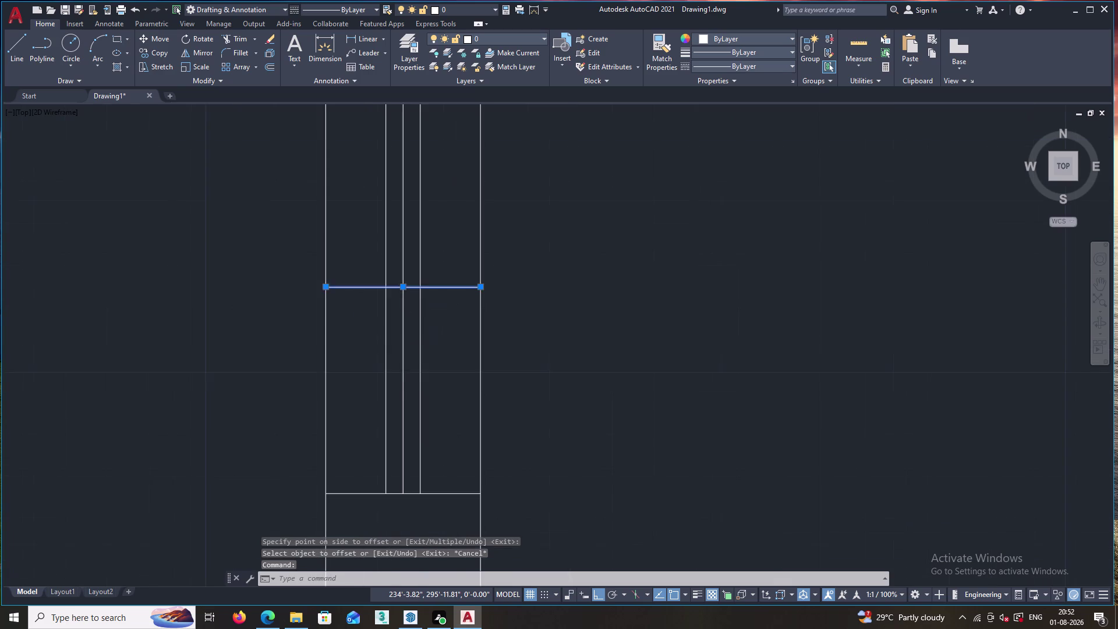
click(399, 348)
key(Delete)
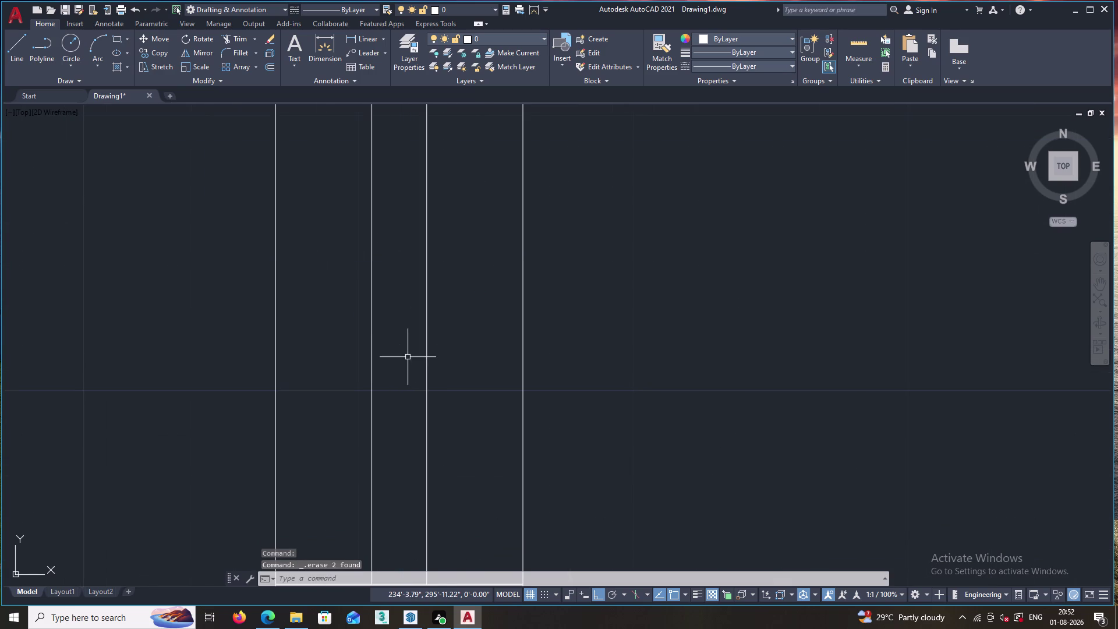
Load the DASHED2 linetype through the LT Linetype Manager and close it.
key(l)
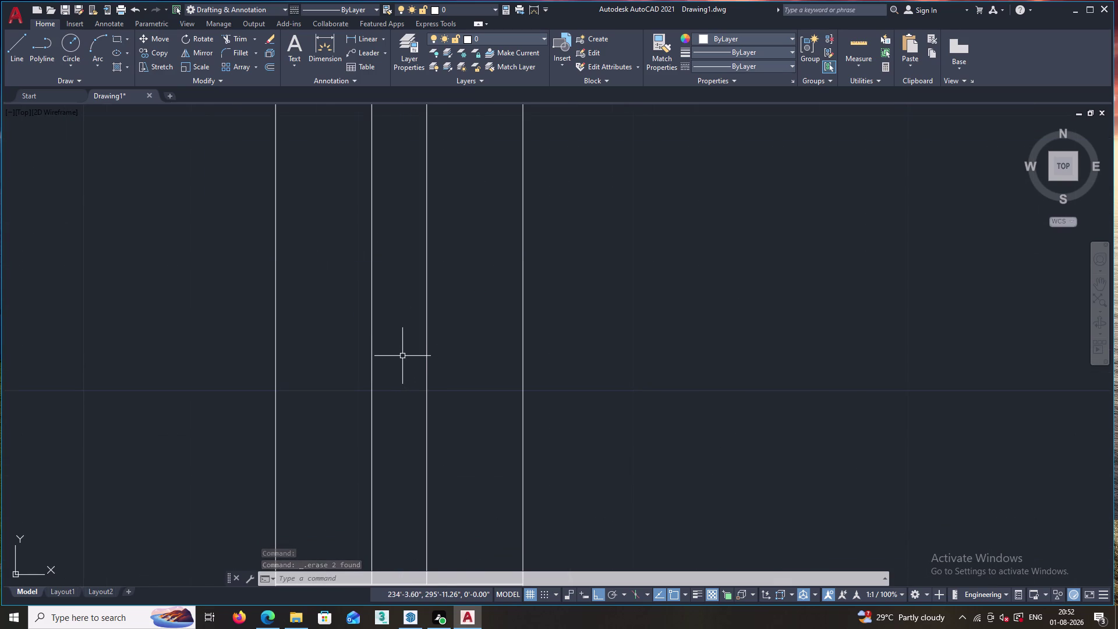
key(t)
key(Return)
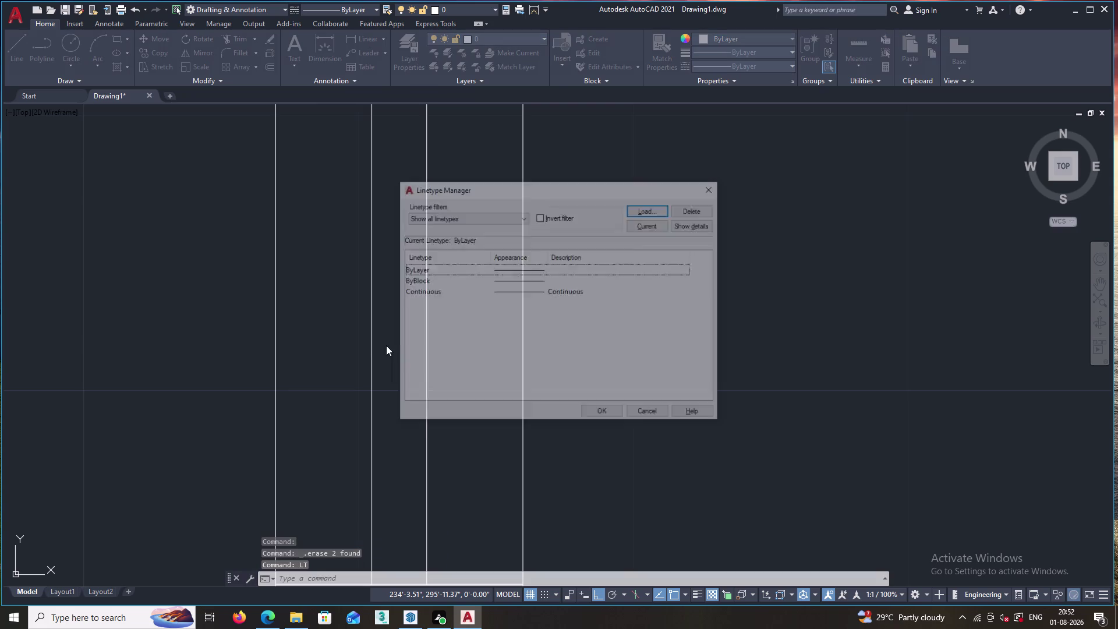
click(637, 212)
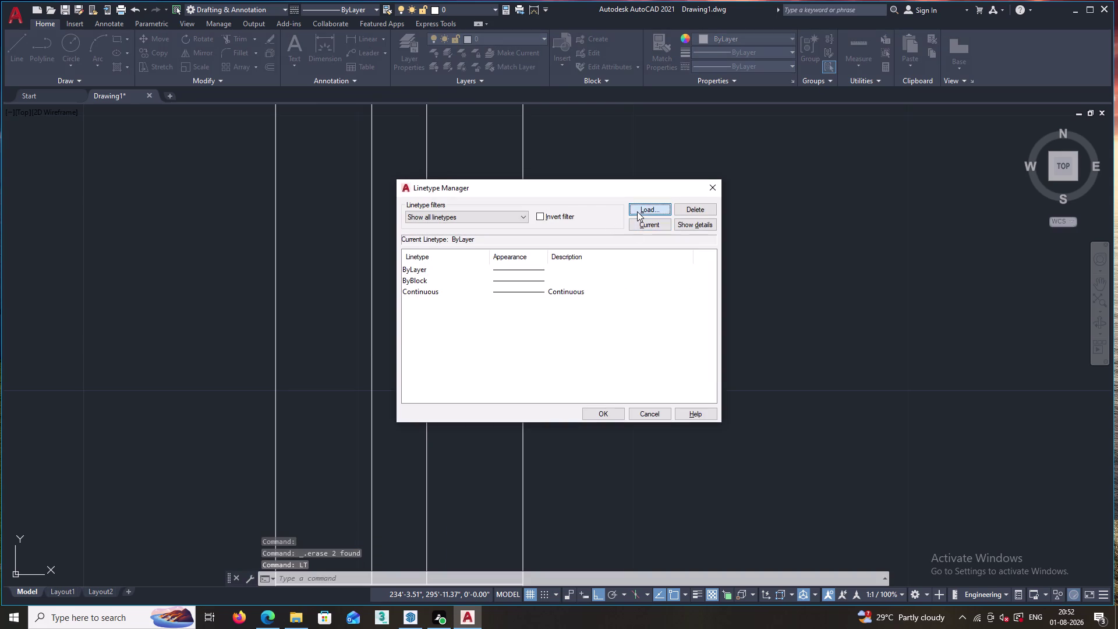
scroll(down, 3)
scroll(down, 3)
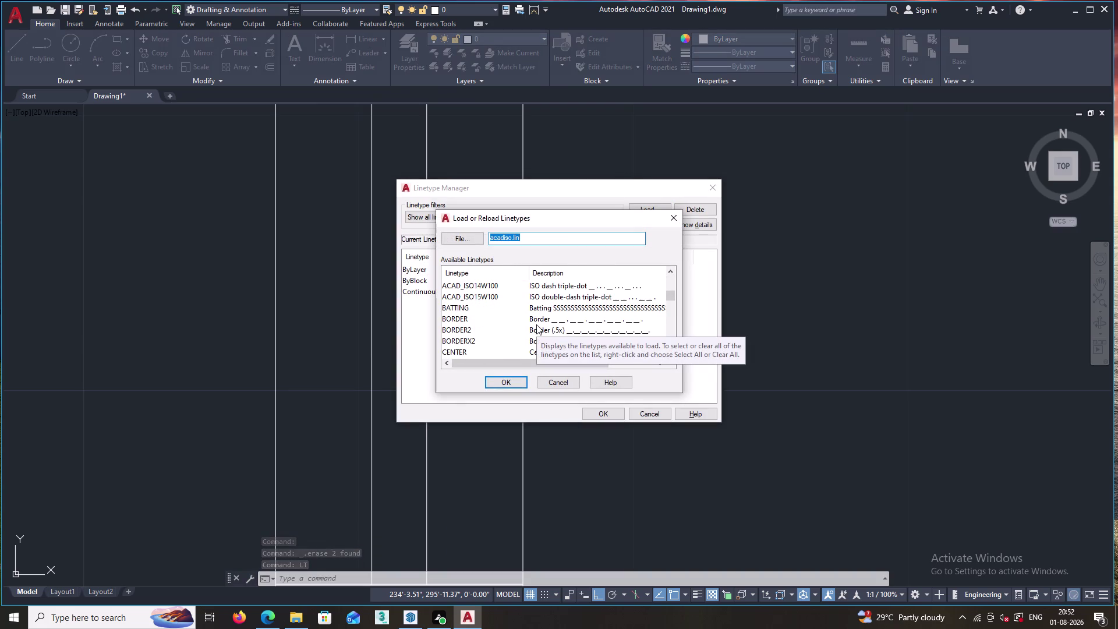
scroll(down, 3)
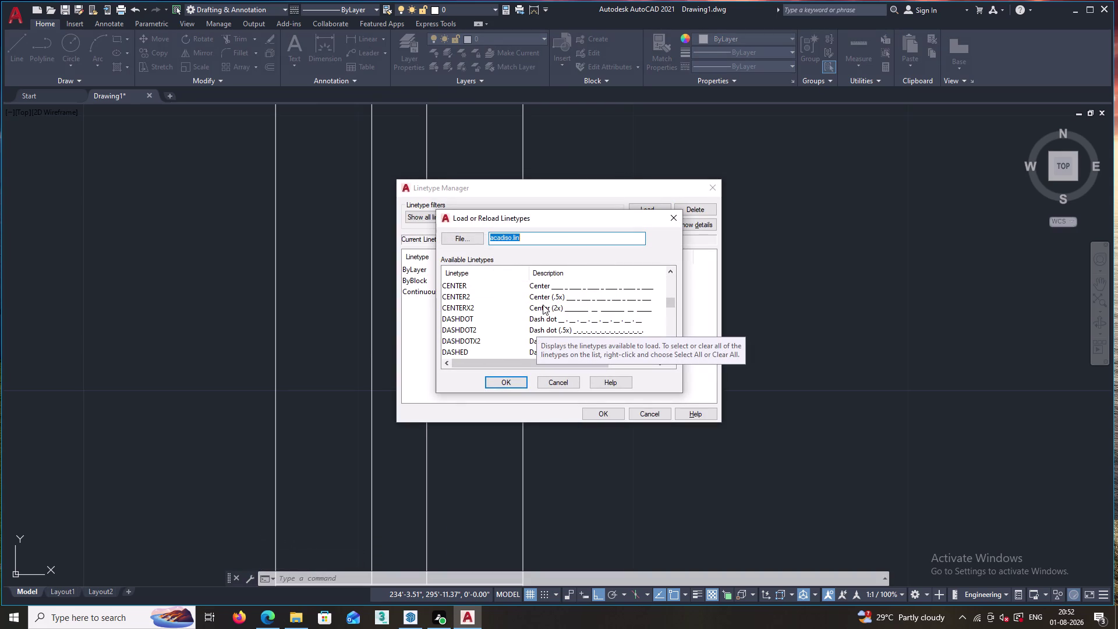
scroll(down, 3)
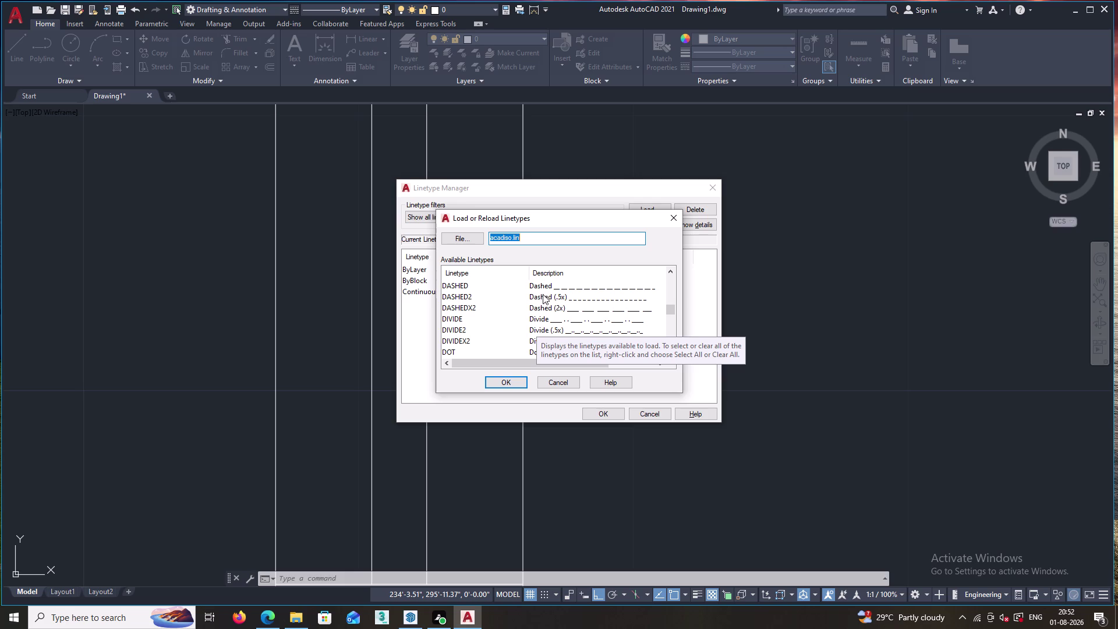
click(543, 296)
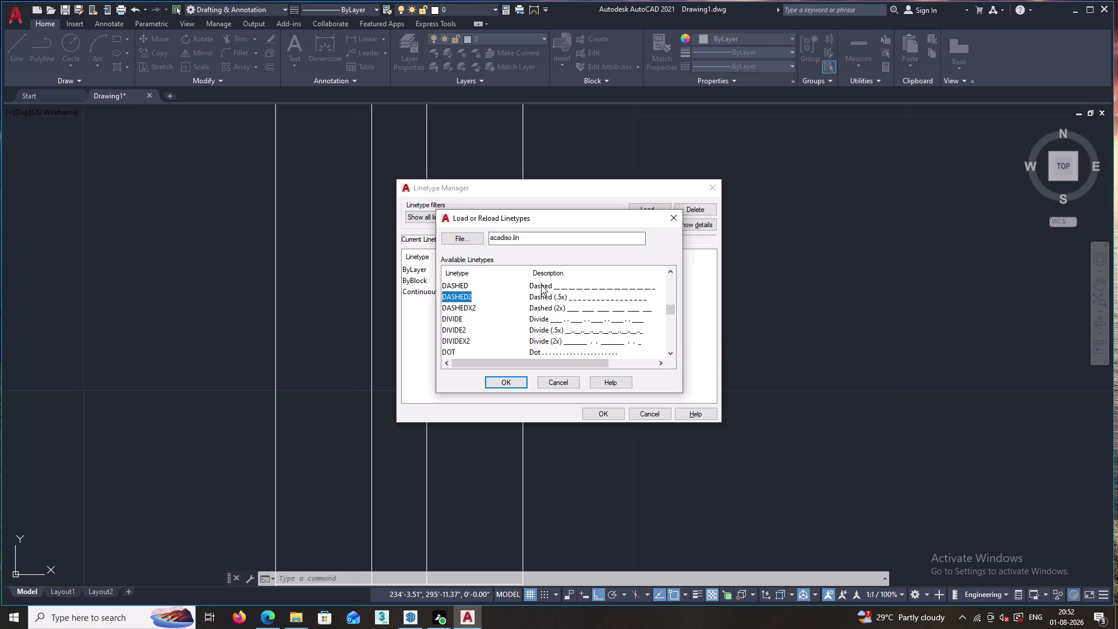
click(508, 379)
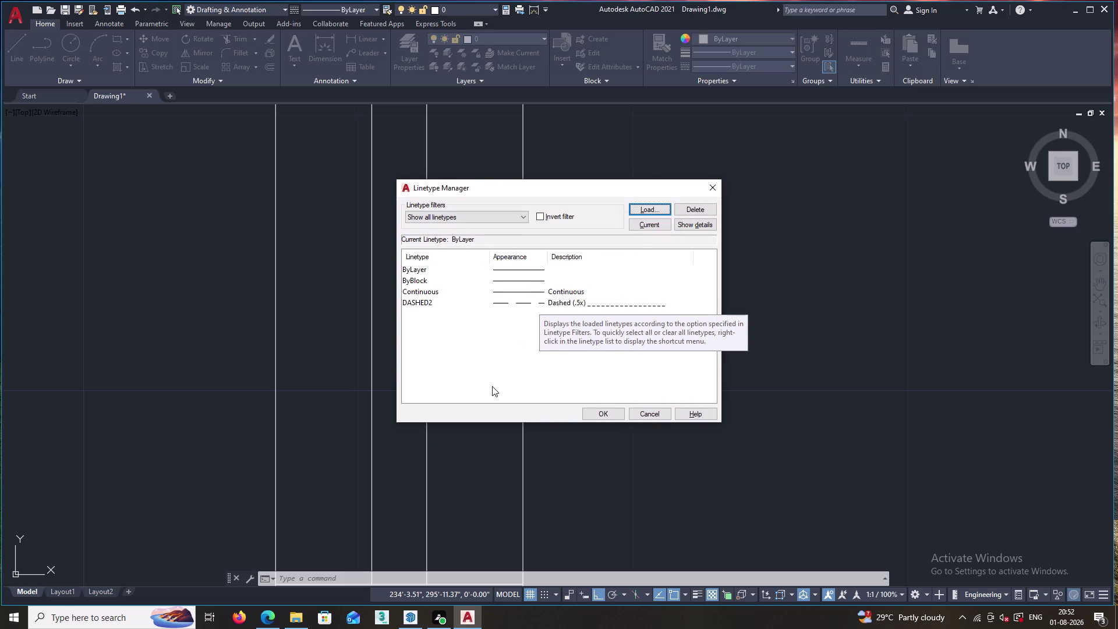
click(610, 416)
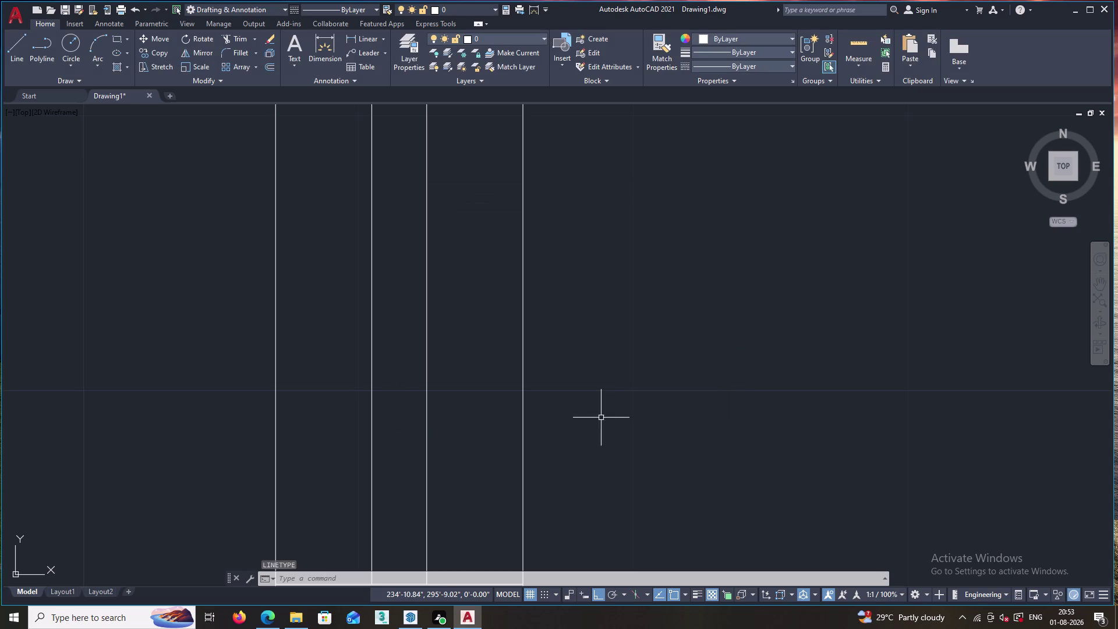
Set the first left-wall window's two inner lines to DASHED2 in Properties, then deselect.
click(429, 383)
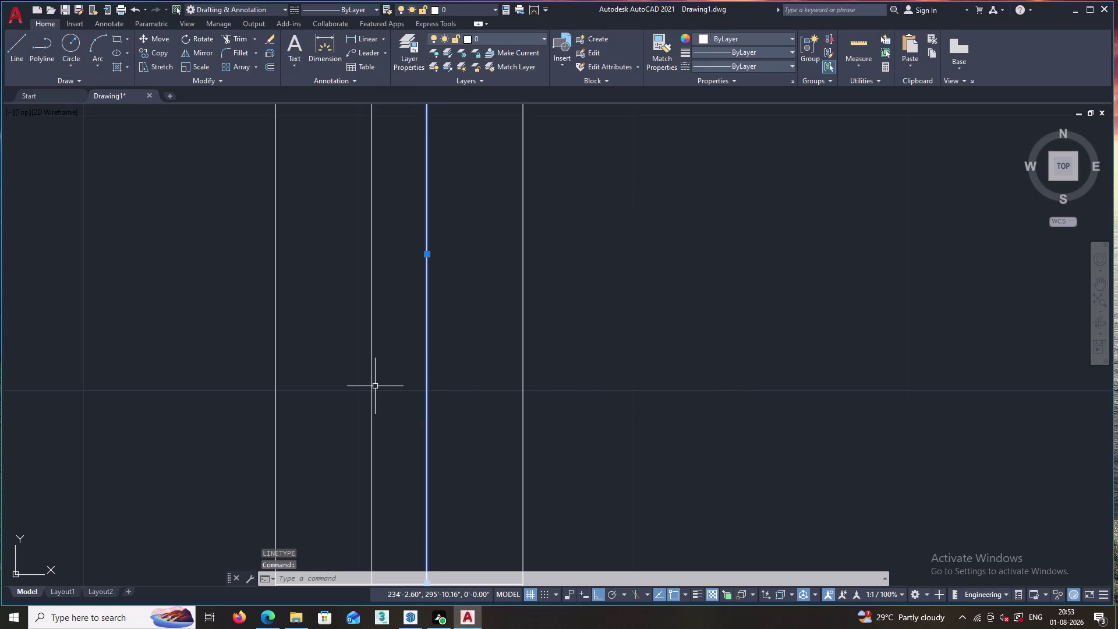
click(374, 386)
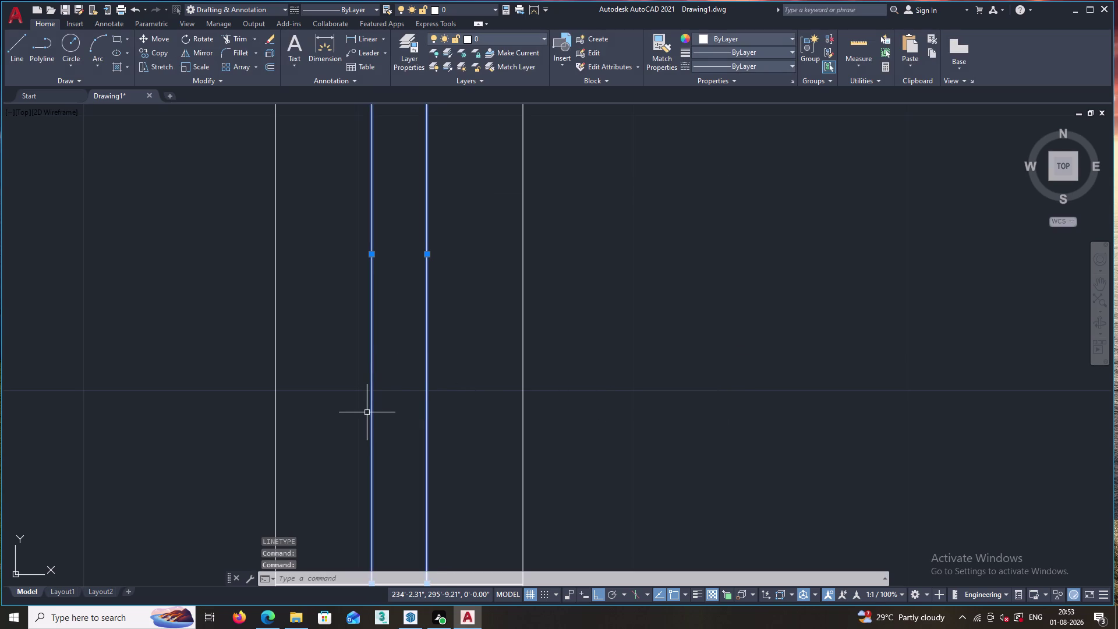
key(ctrl+1)
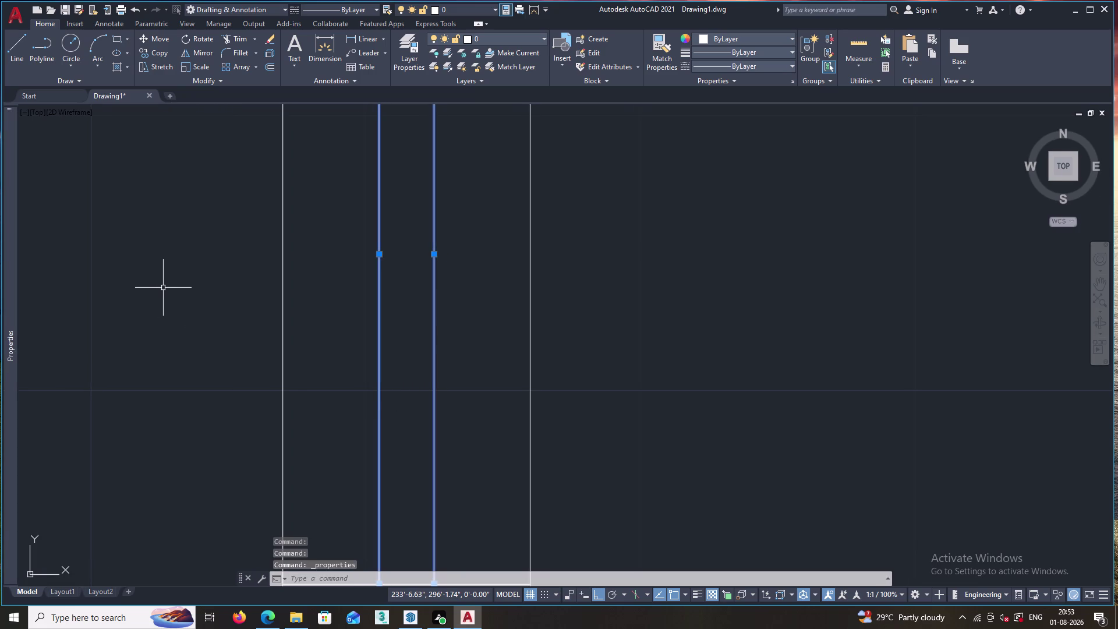
key(ctrl+1)
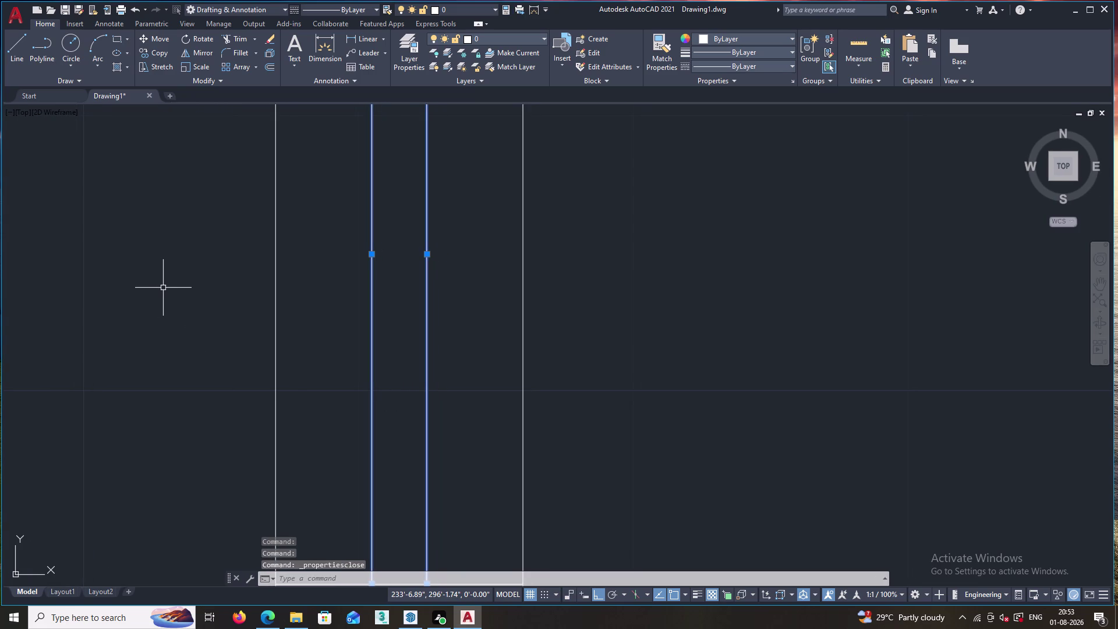
key(ctrl+1)
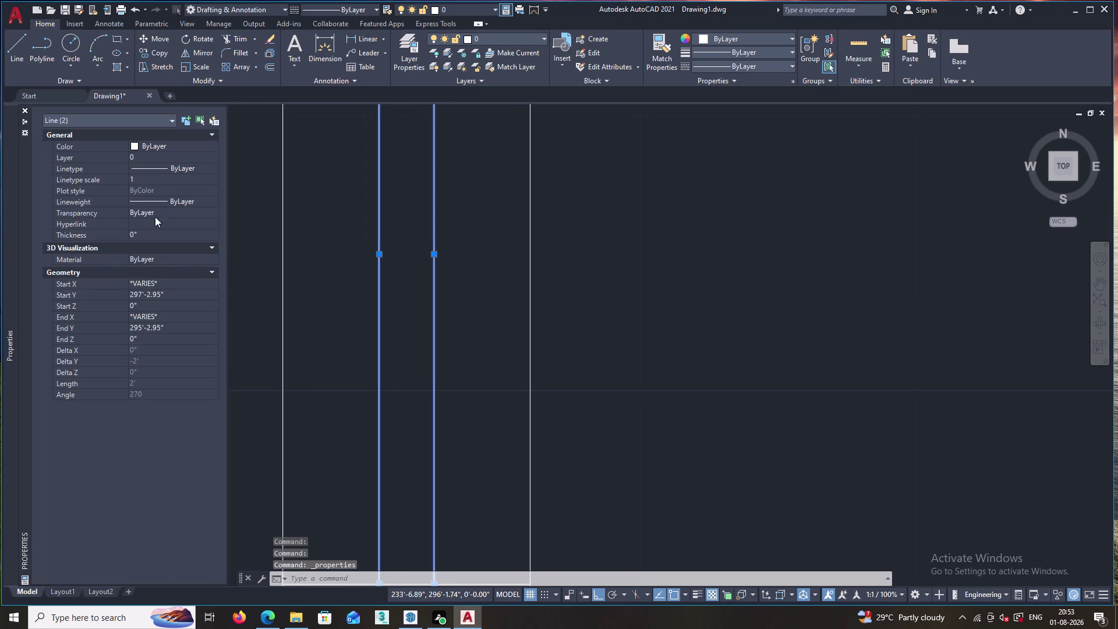
click(202, 168)
click(212, 167)
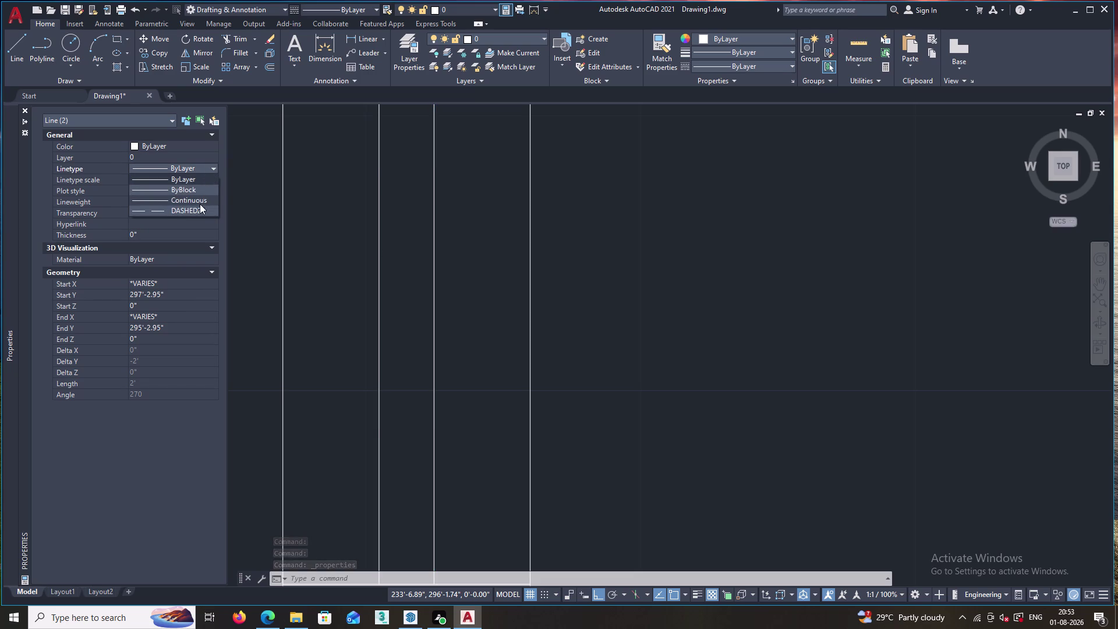
click(199, 207)
scroll(down, 3)
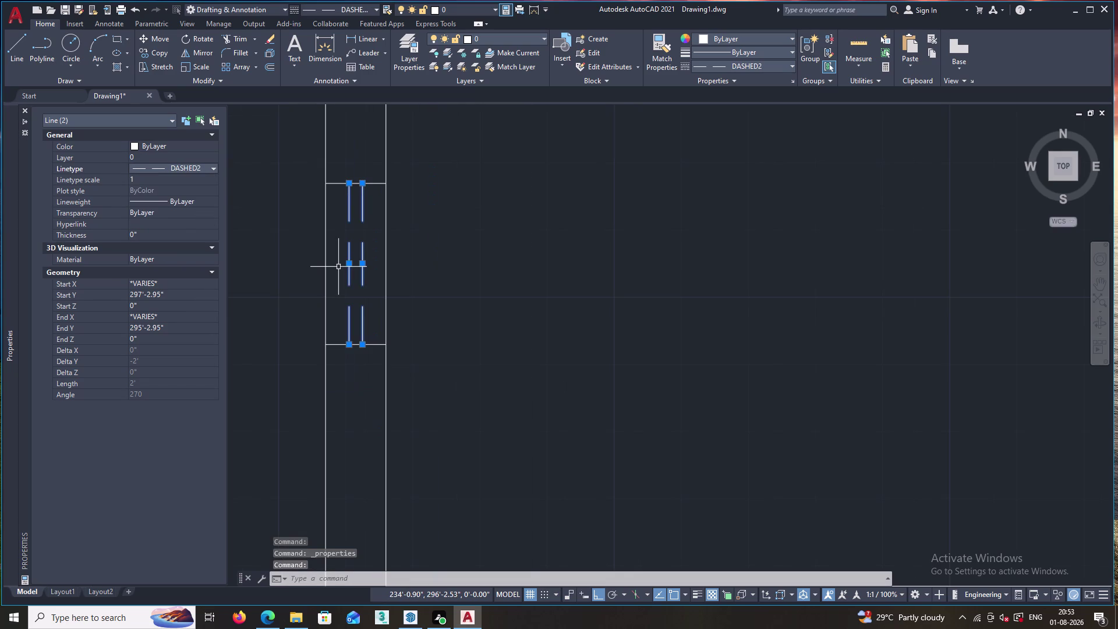
click(408, 254)
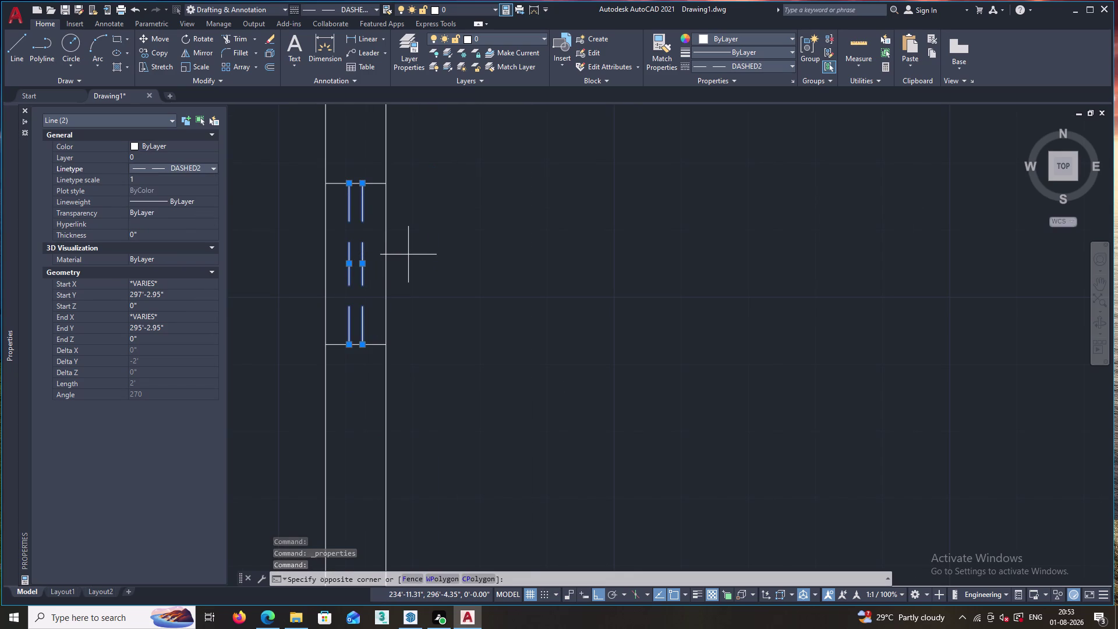
click(413, 255)
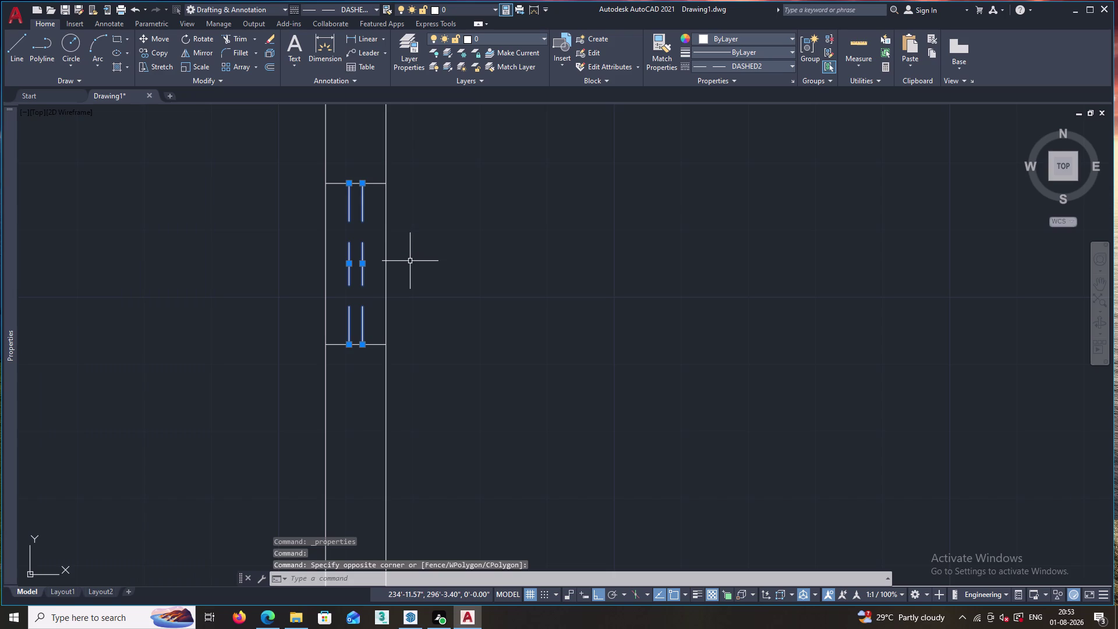
key(Escape)
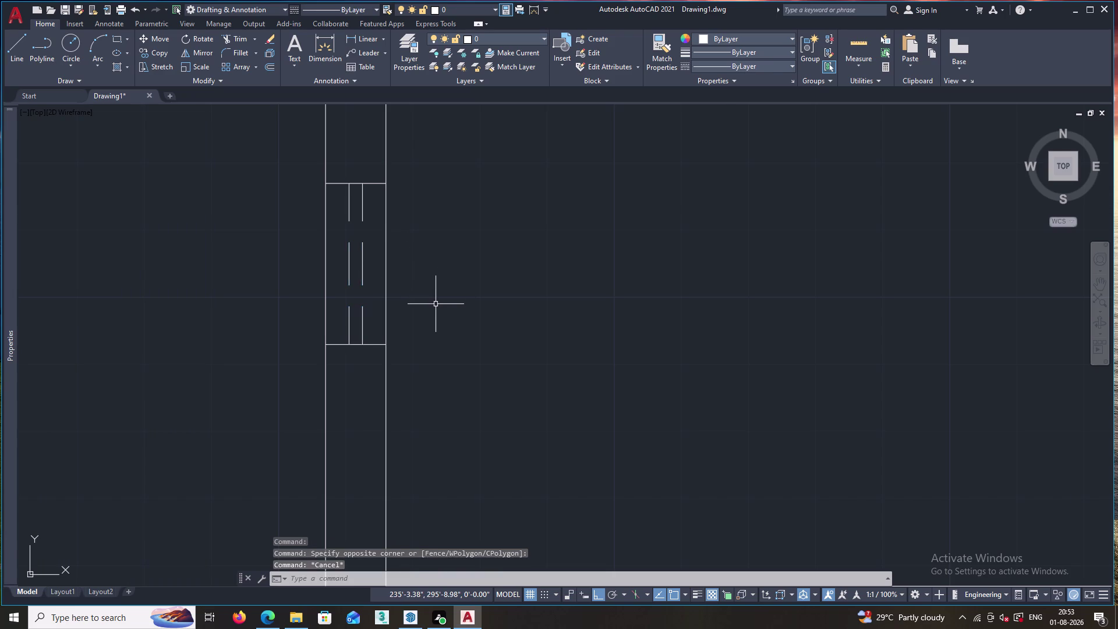
scroll(down, 3)
Check the dashed window lines and select the two lower left-wall windows' inner lines.
middle_drag(441, 453, 438, 293)
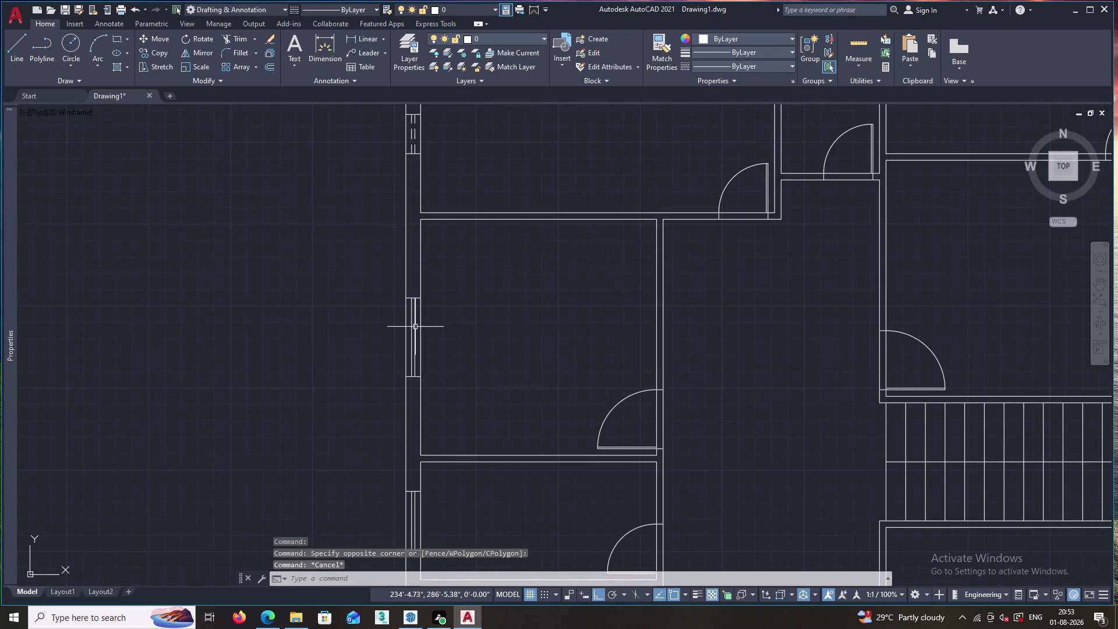
click(412, 330)
click(416, 334)
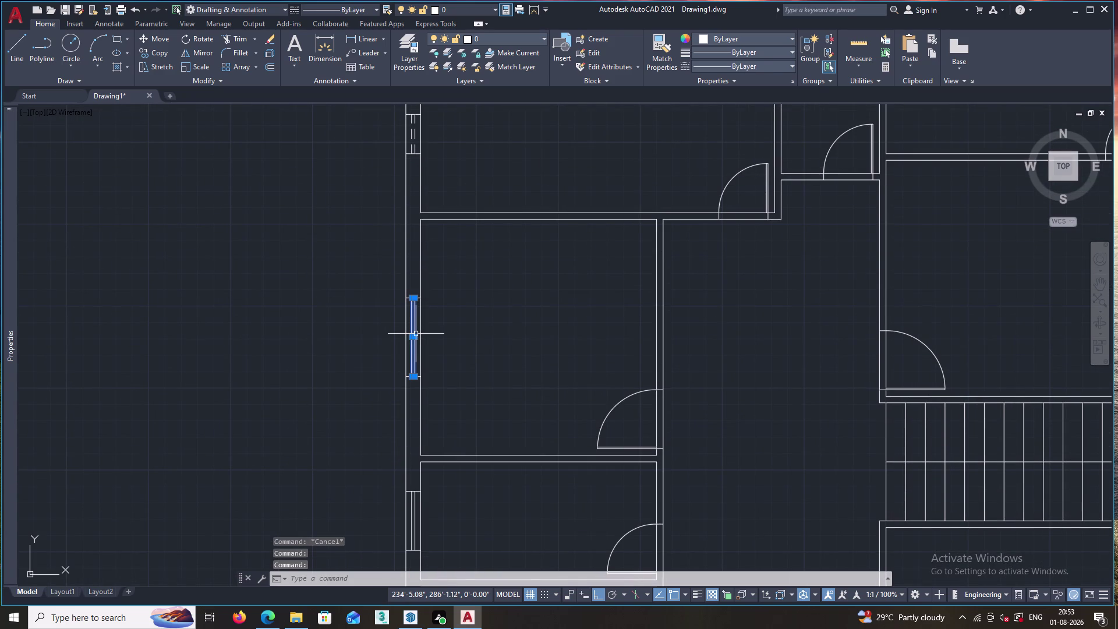
key(Escape)
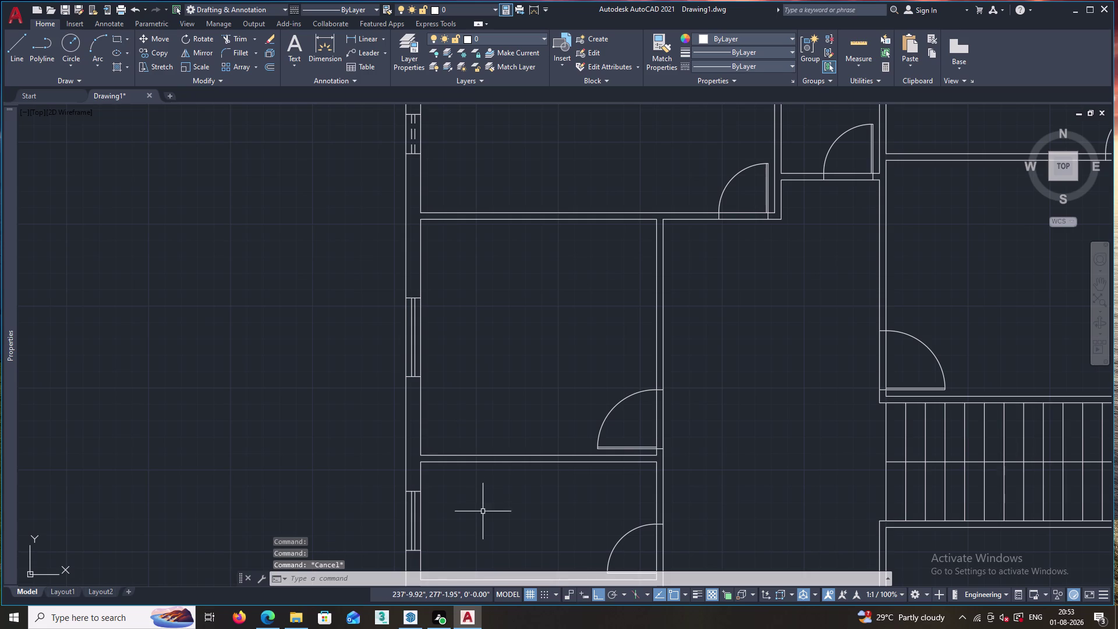
middle_drag(483, 514, 471, 342)
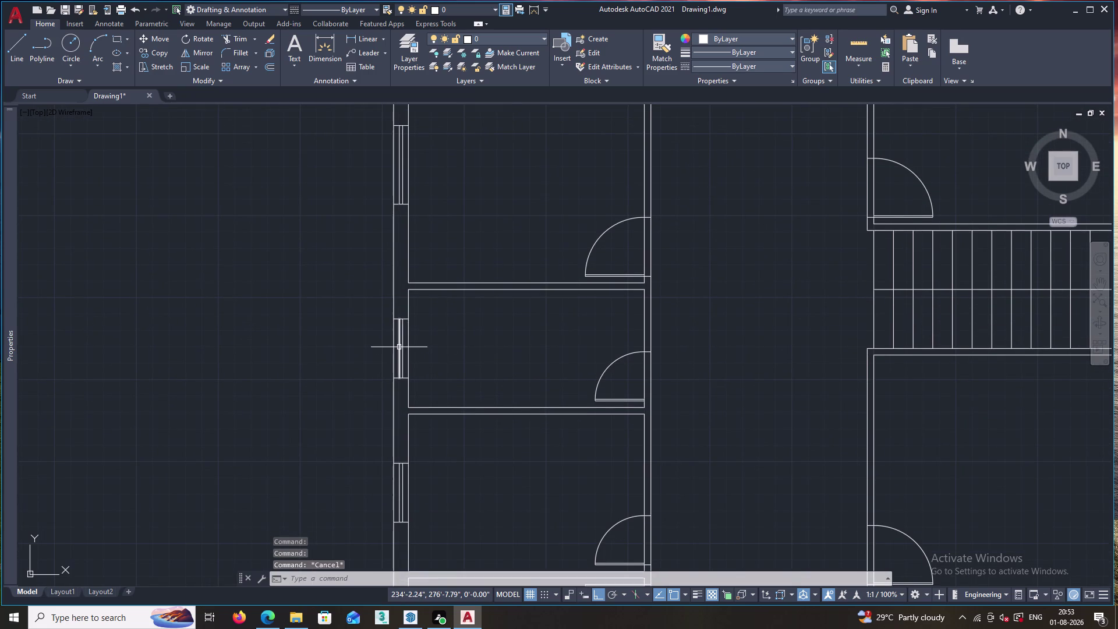
click(399, 347)
click(403, 346)
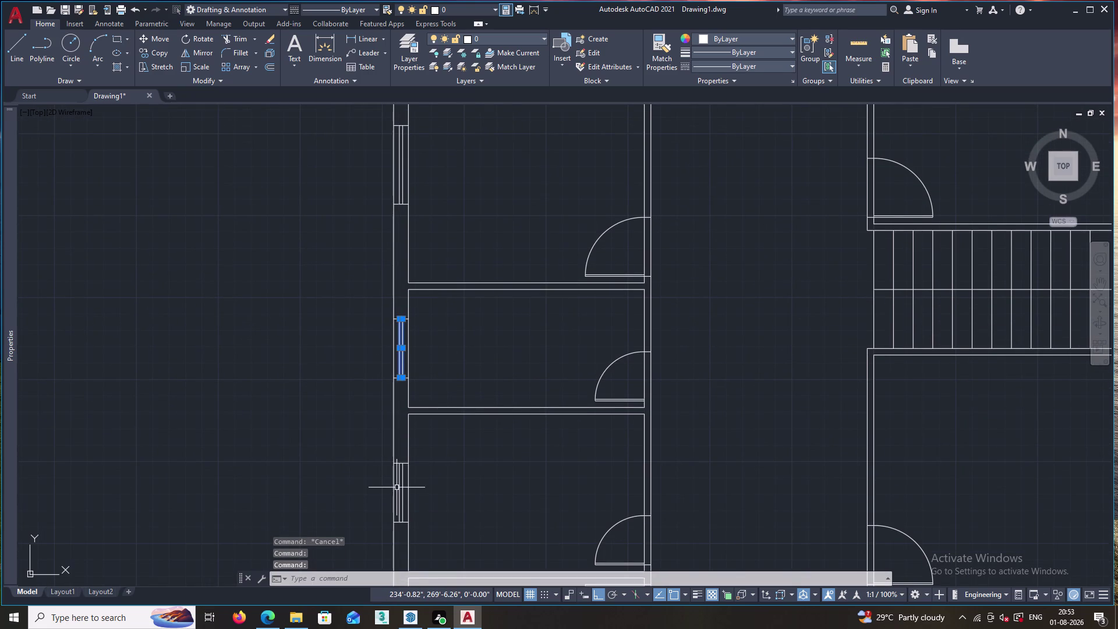
click(399, 491)
click(402, 488)
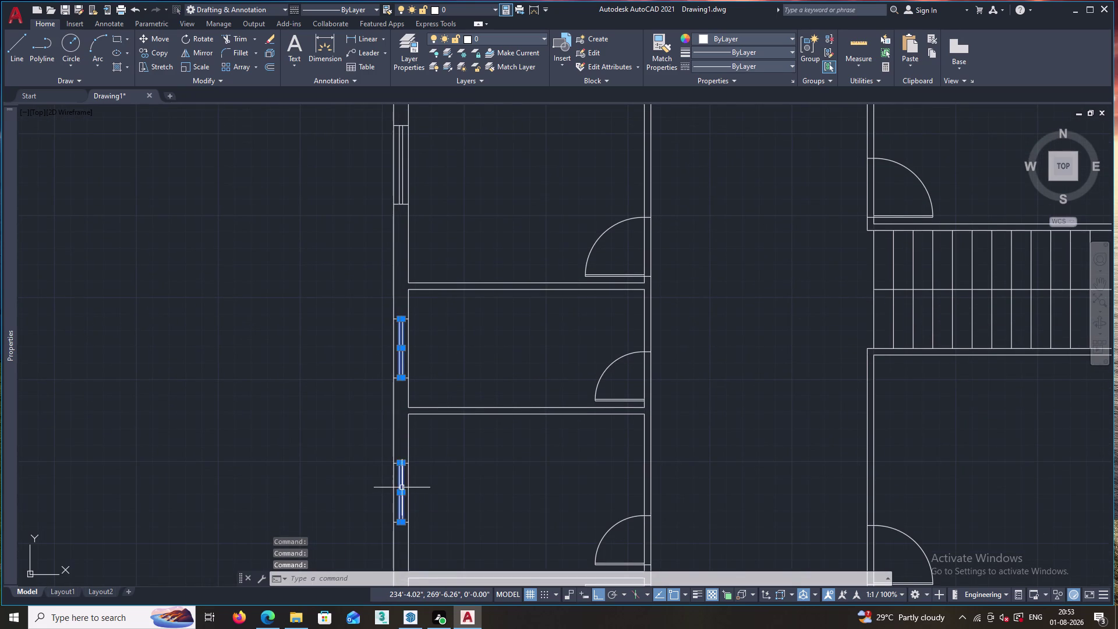
Select the inner lines of the right-wall and top-wall windows, then close Properties.
scroll(down, 3)
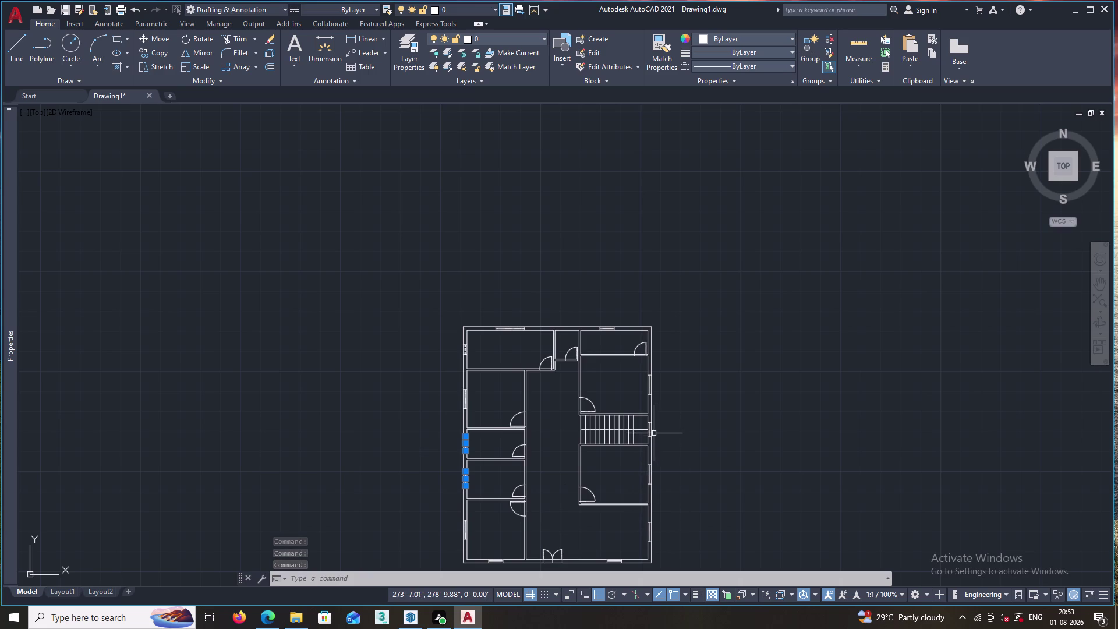
scroll(up, 3)
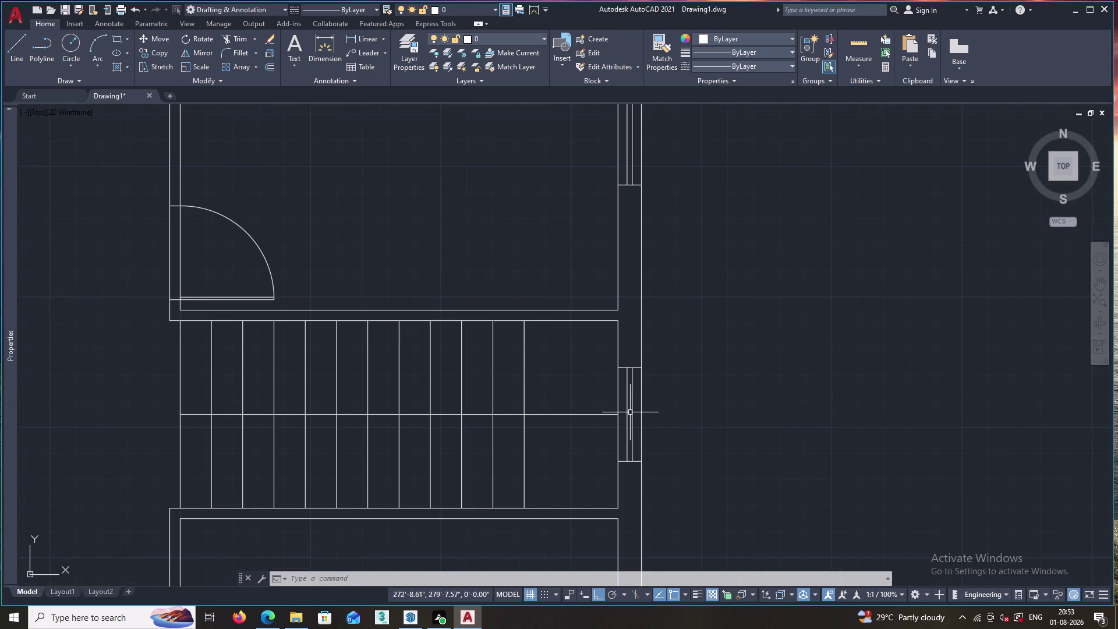
click(633, 408)
click(626, 407)
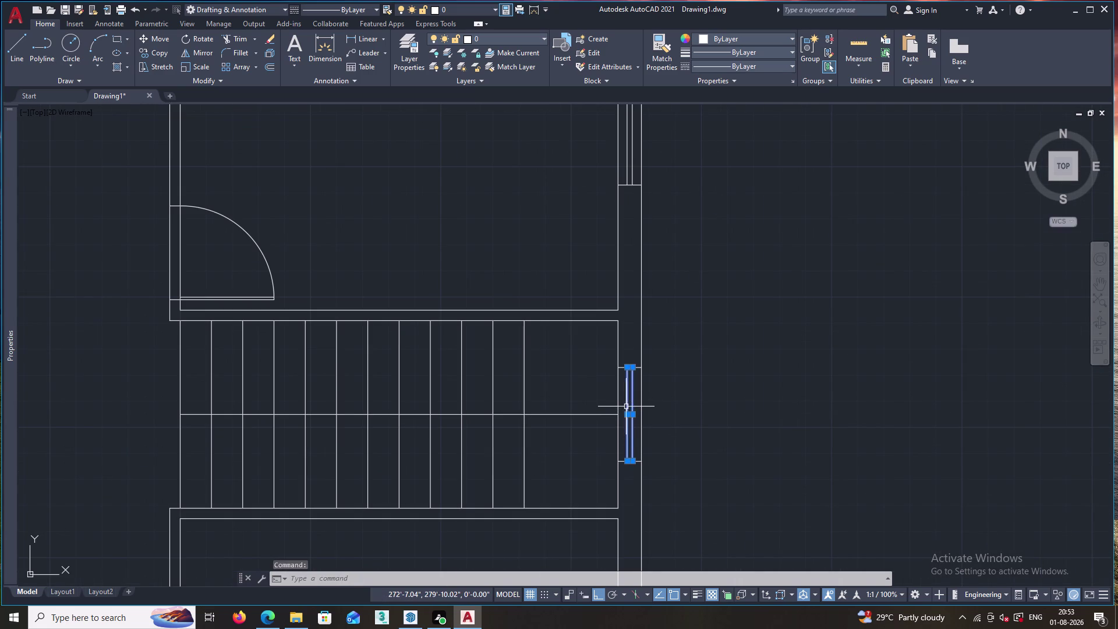
scroll(down, 3)
scroll(up, 3)
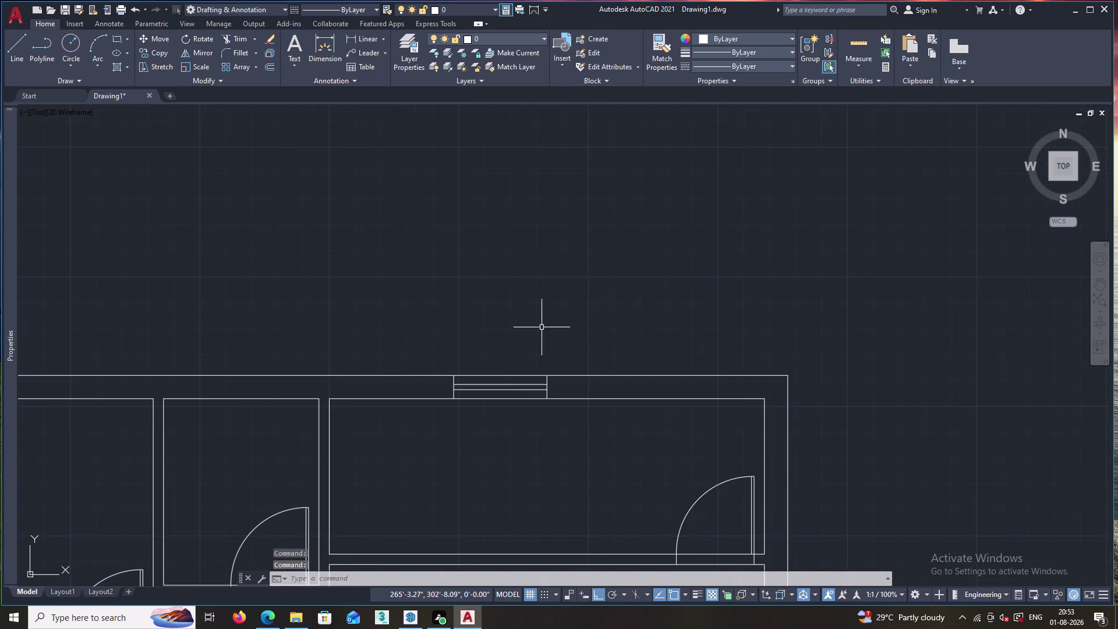
click(499, 389)
click(500, 386)
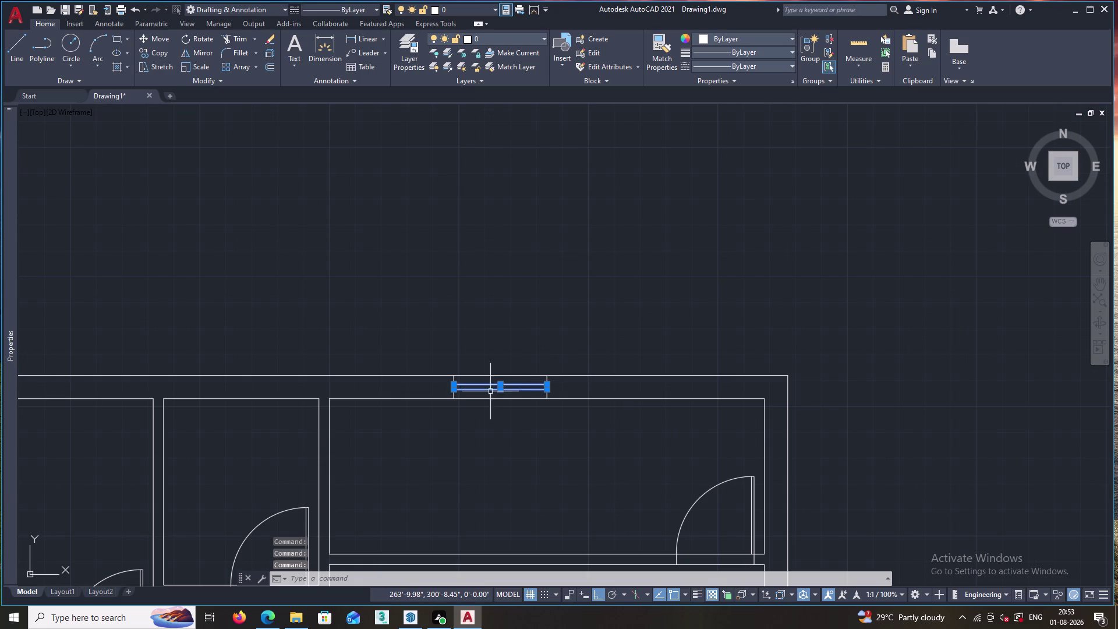
scroll(down, 3)
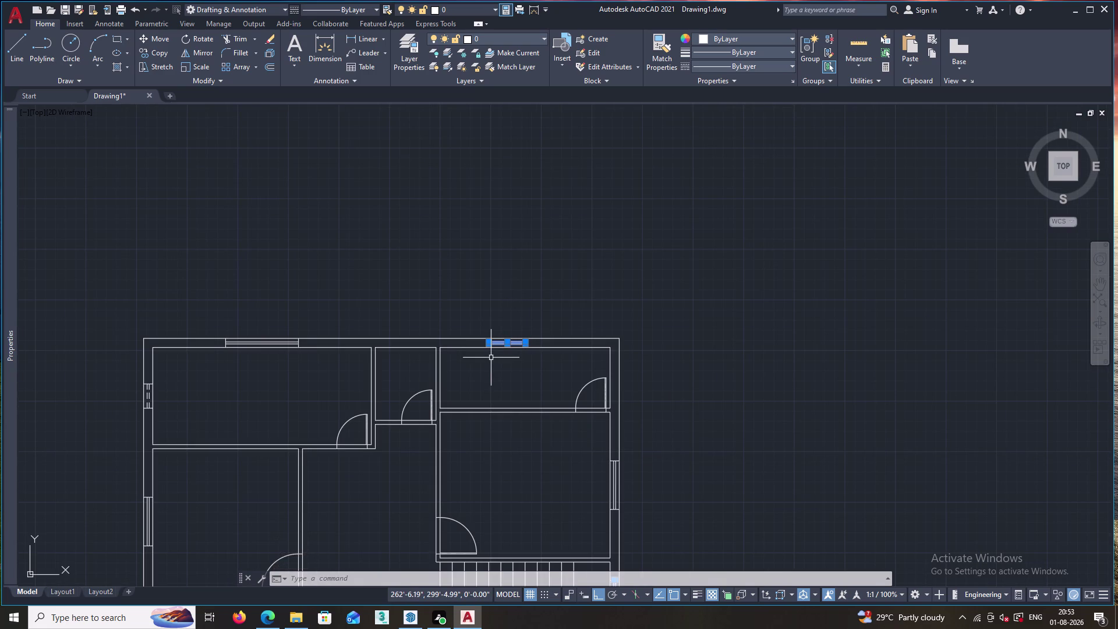
key(ctrl+1)
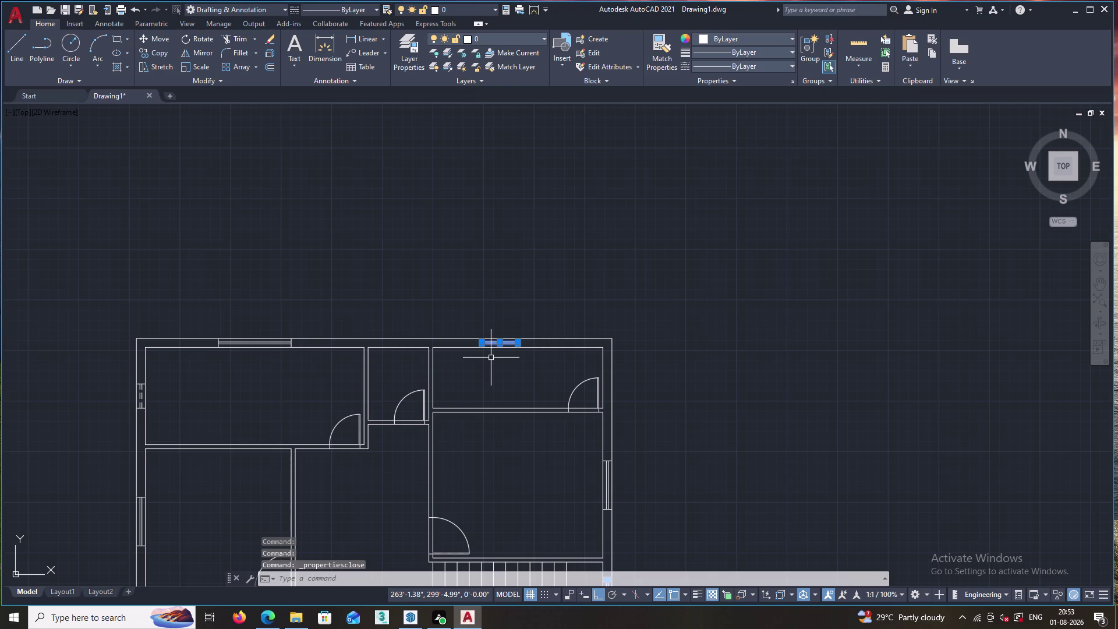
Change the eight selected window lines to the DASHED2 linetype in Properties.
key(ctrl+1)
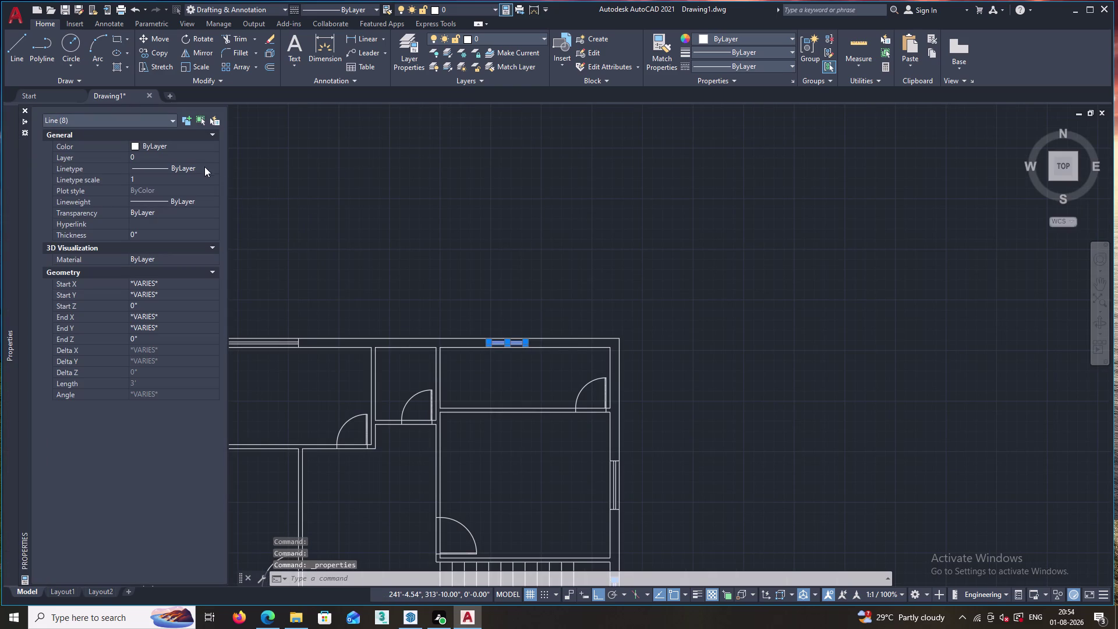
click(200, 168)
click(208, 170)
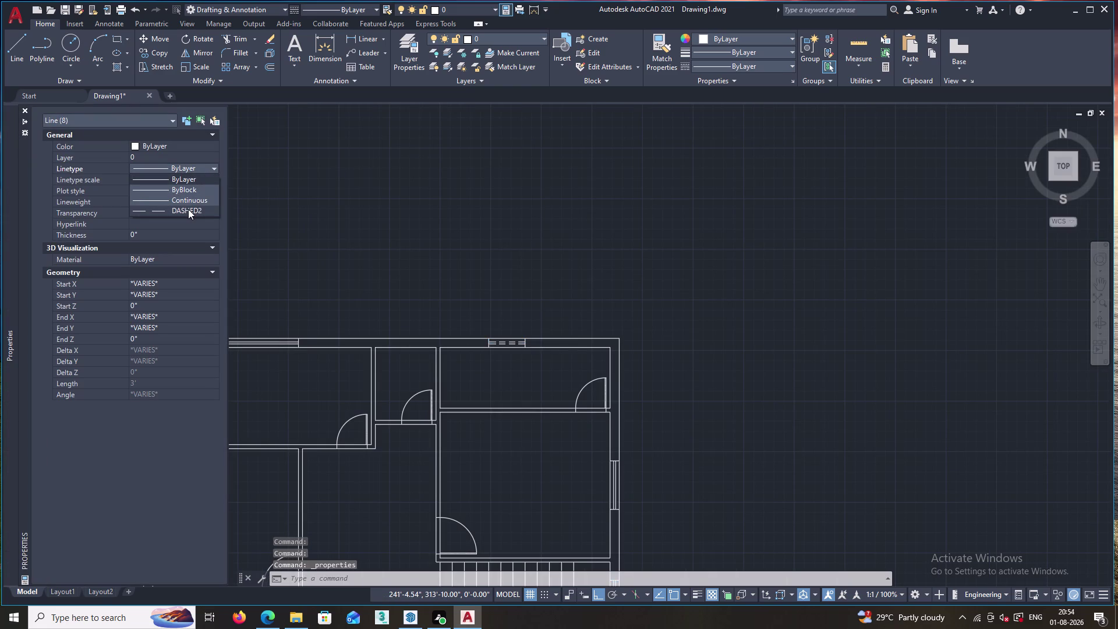
click(188, 209)
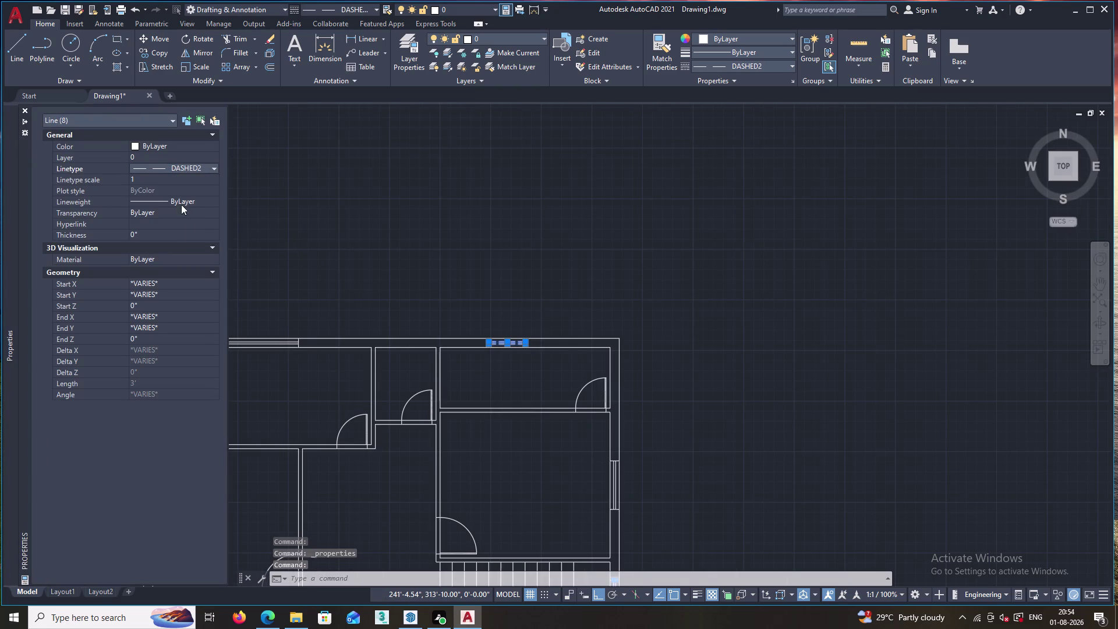
Try linetype scales of 8, 0.8 and 2 on the window lines.
click(161, 177)
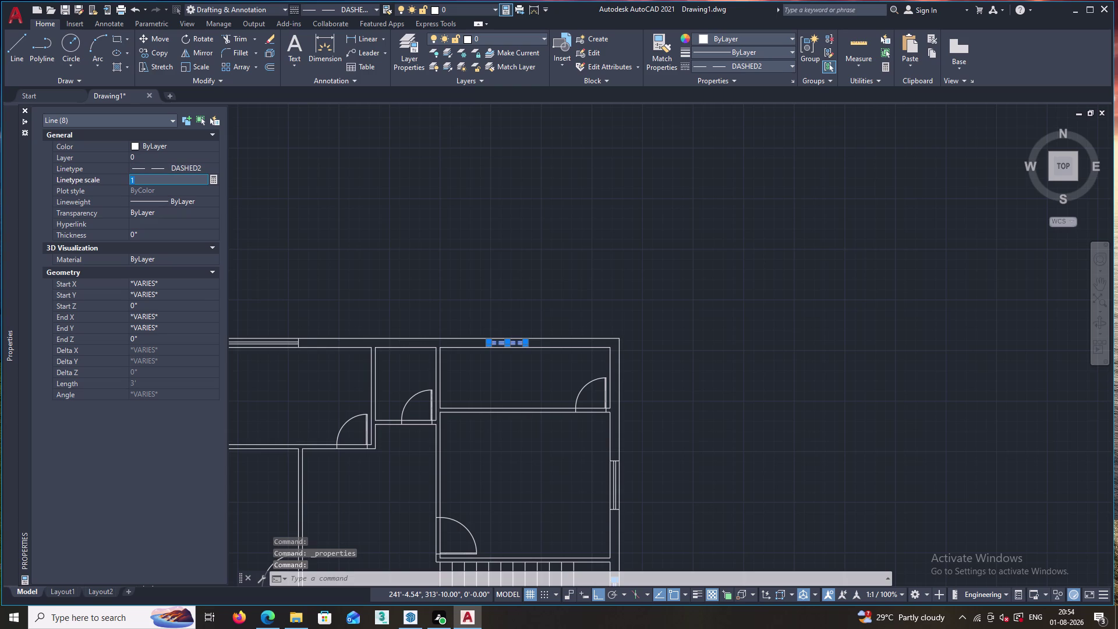
key(BackSpace)
key(8)
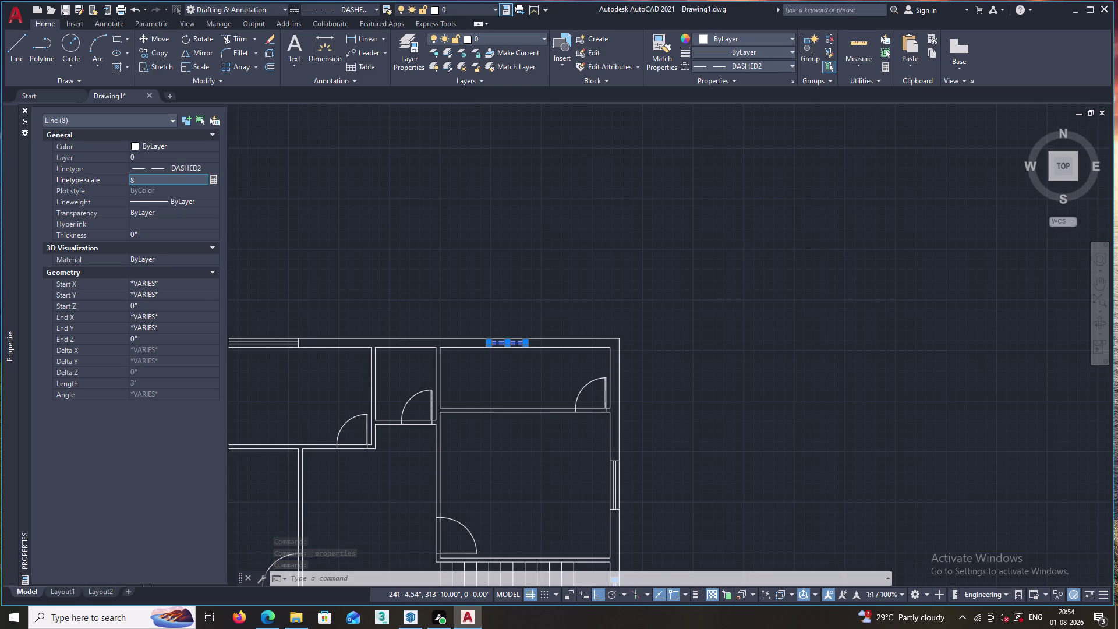
key(Return)
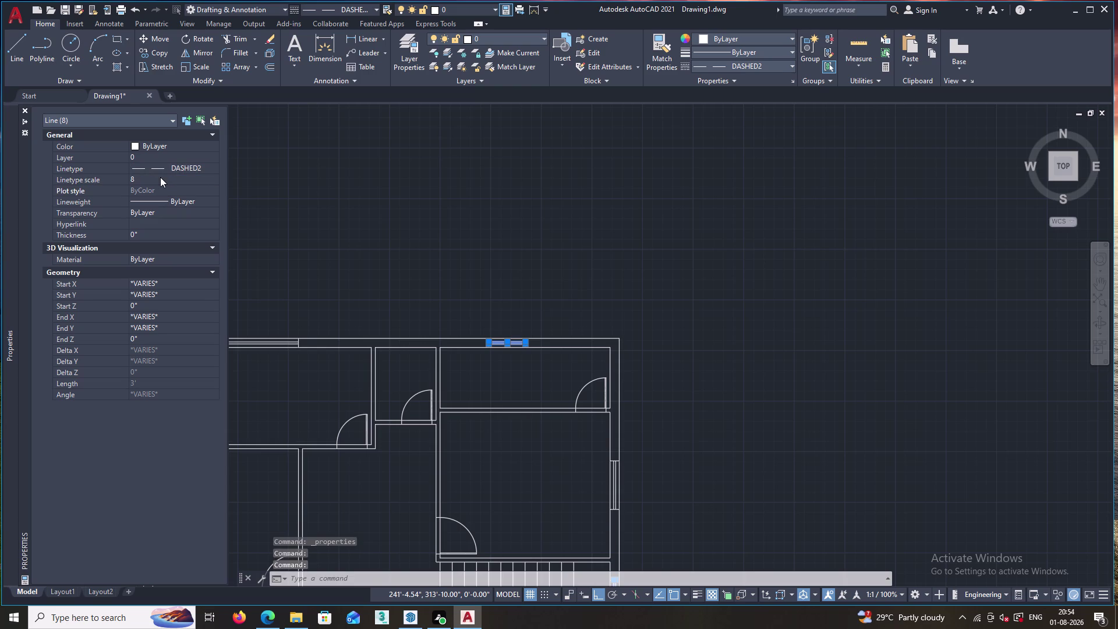
click(159, 177)
key(BackSpace)
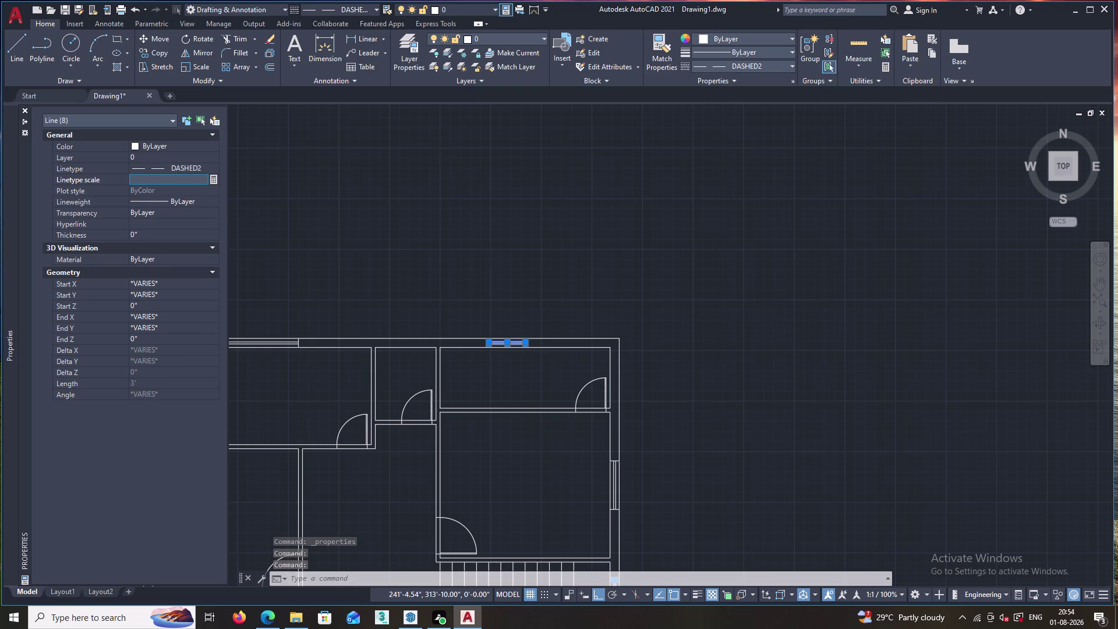
text(.)
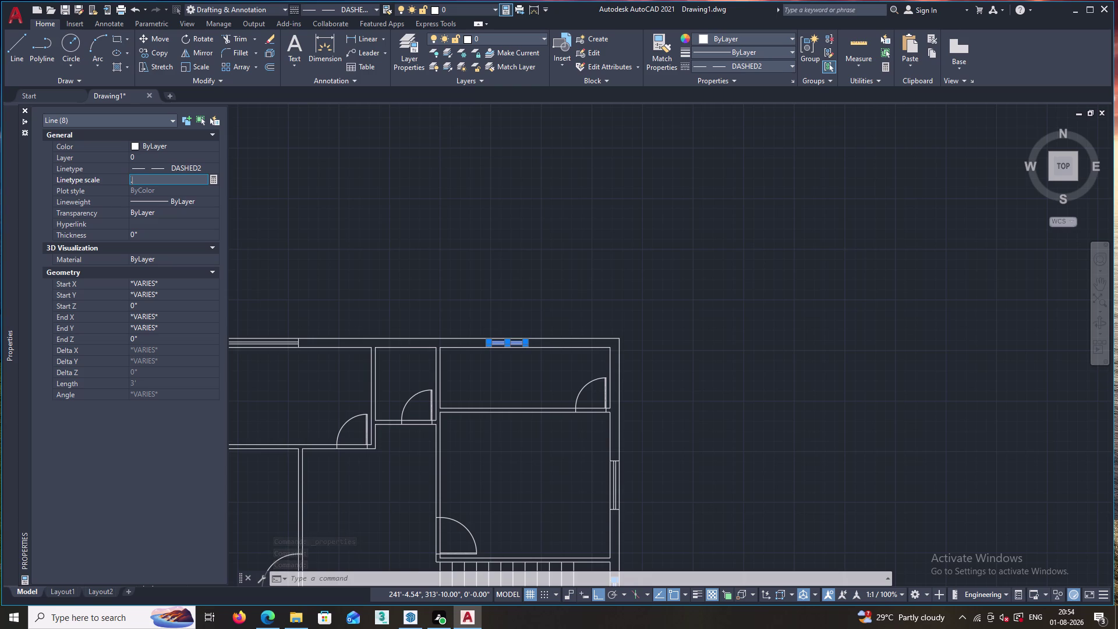
text(8)
key(Return)
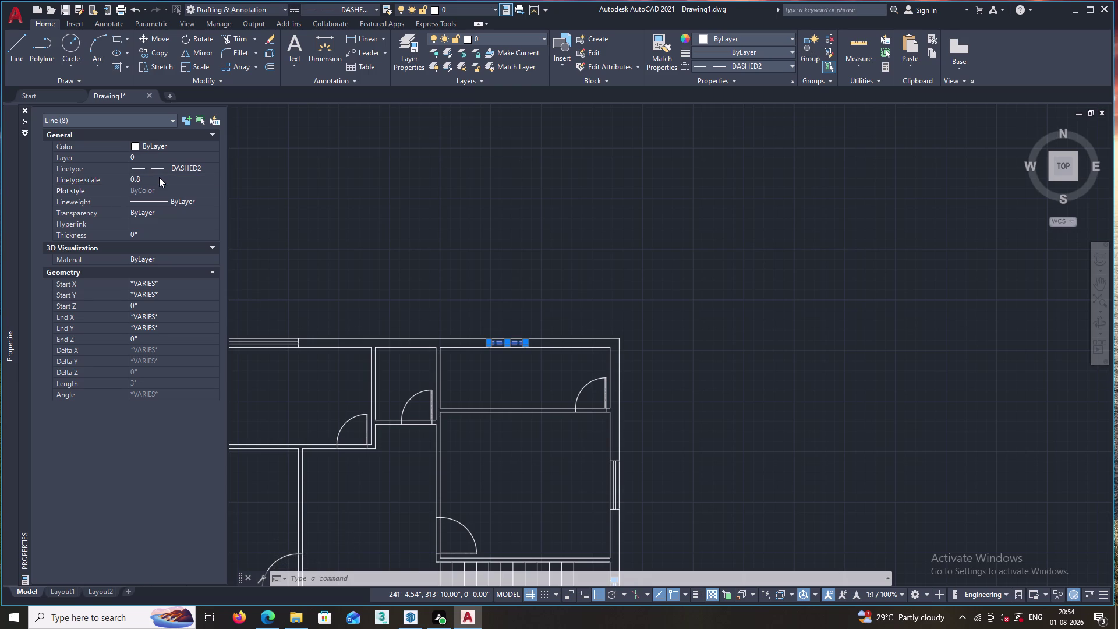
click(159, 178)
key(BackSpace)
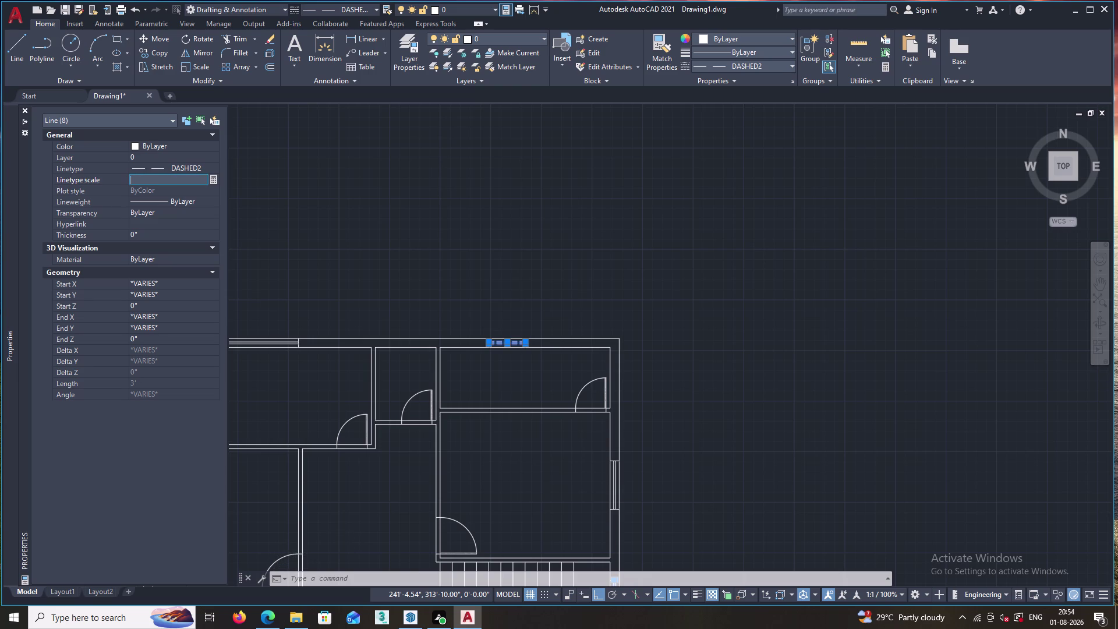
key(2)
key(Return)
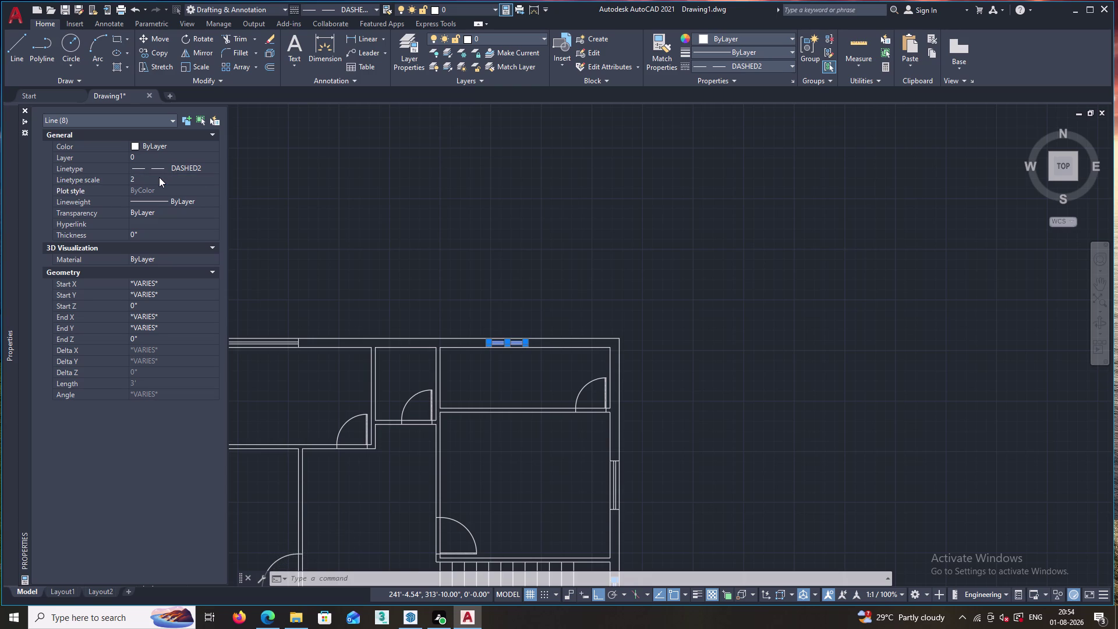
Reselect the two top-wall window lines and reopen the Properties palette.
click(379, 274)
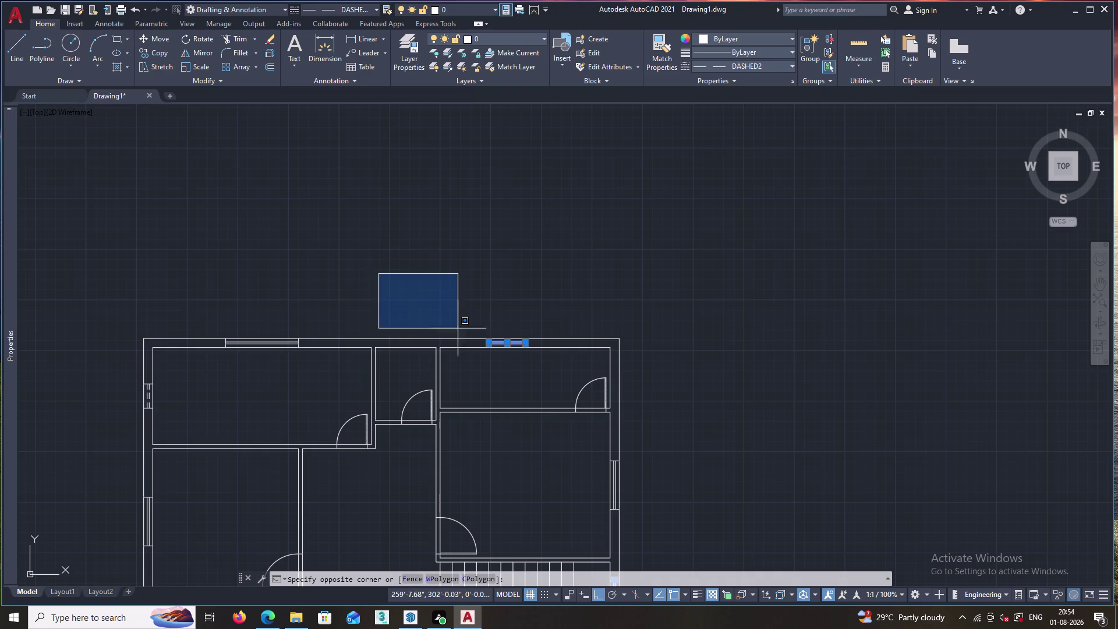
click(436, 258)
key(Escape)
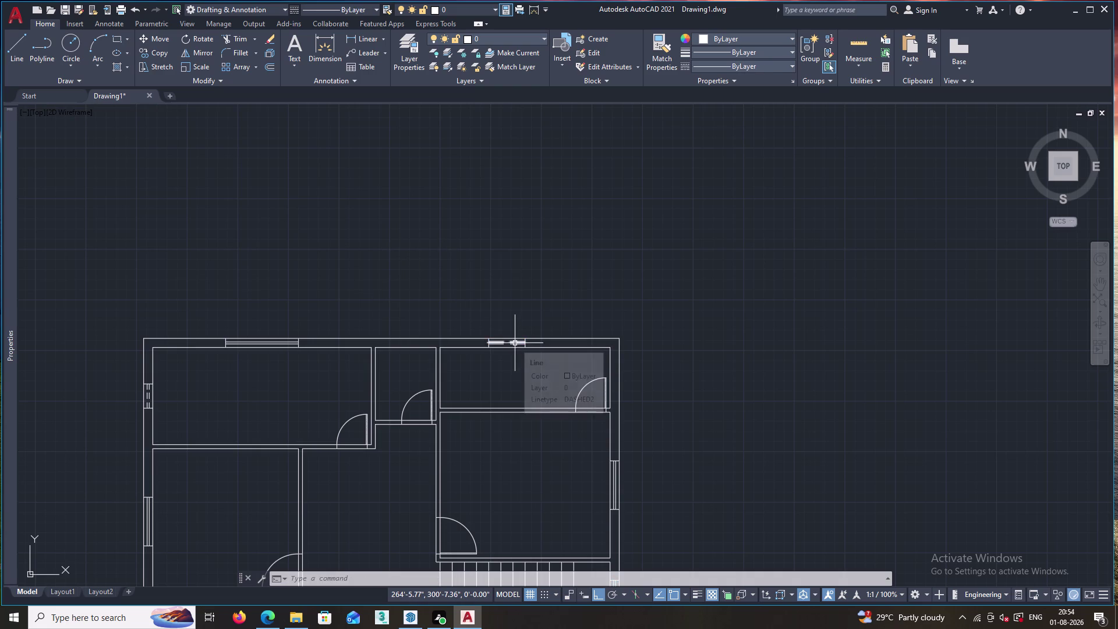
scroll(up, 3)
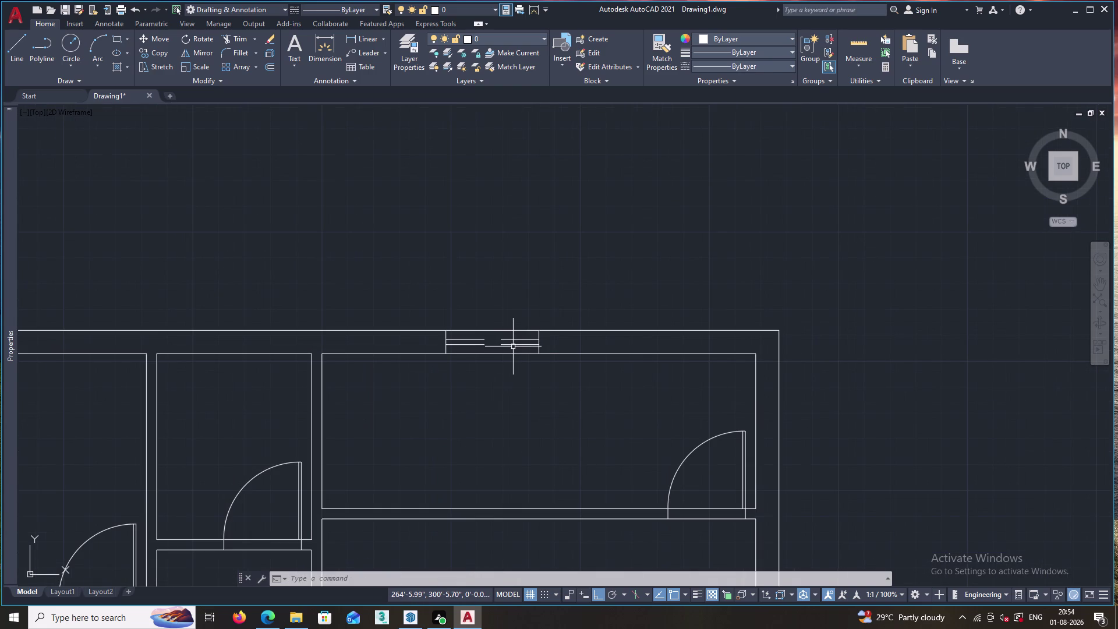
click(513, 344)
click(512, 339)
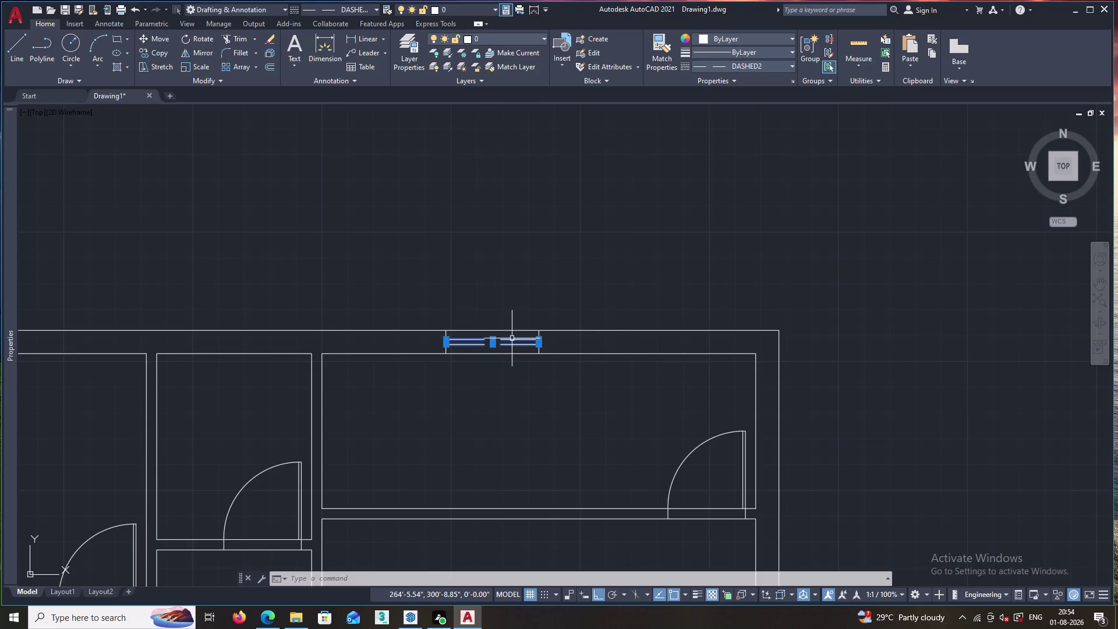
scroll(down, 3)
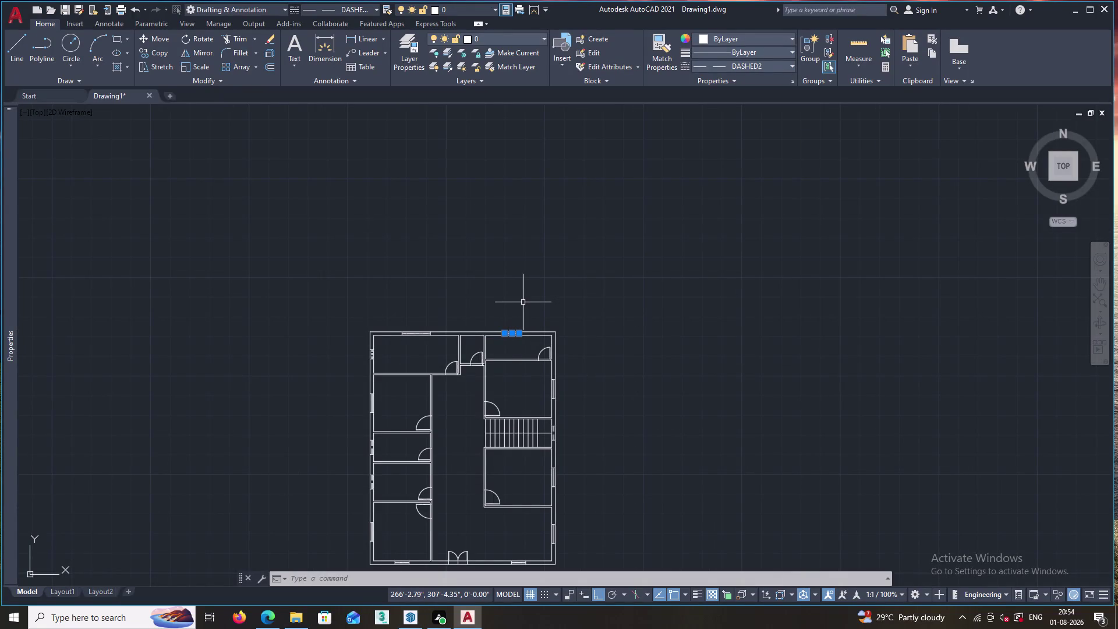
key(ctrl+1)
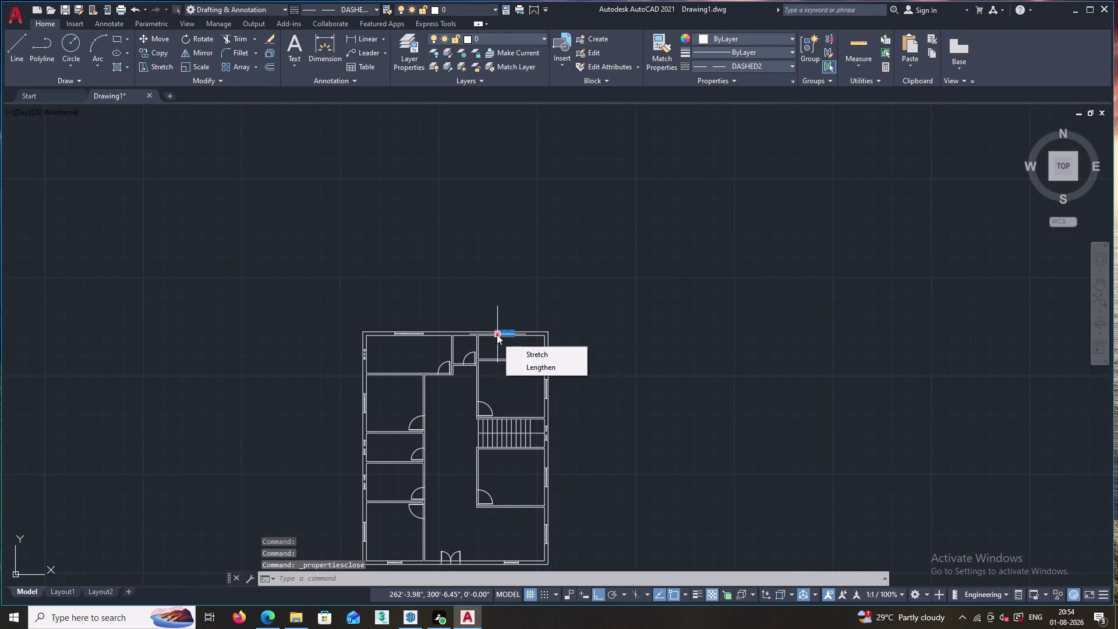
key(ctrl+1)
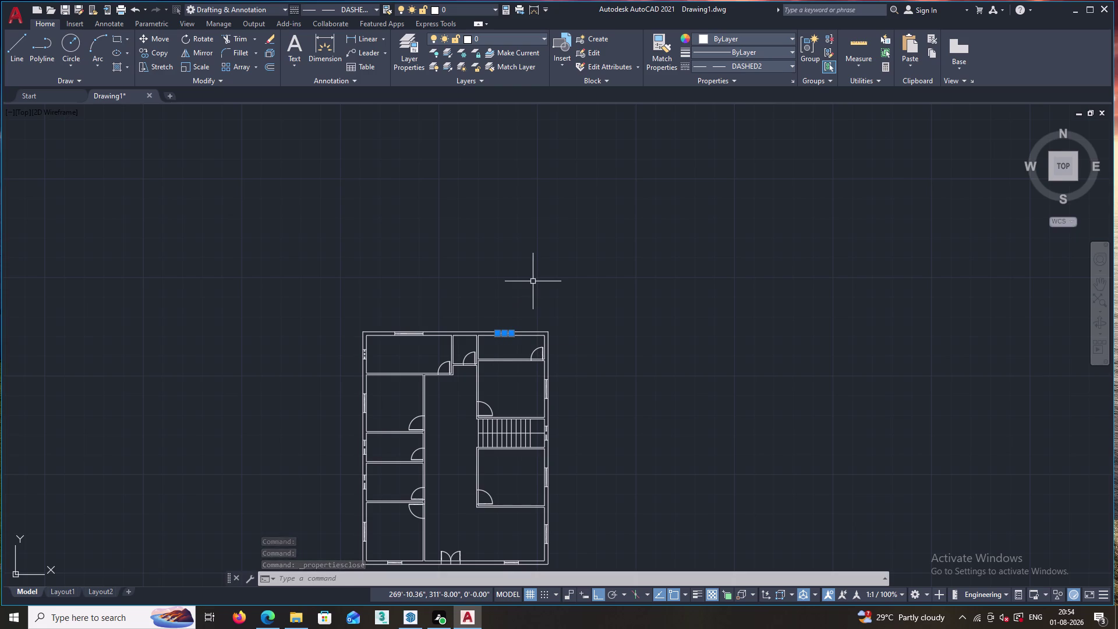
key(ctrl+1)
Try a linetype scale of 1 on the top-wall window lines.
click(179, 177)
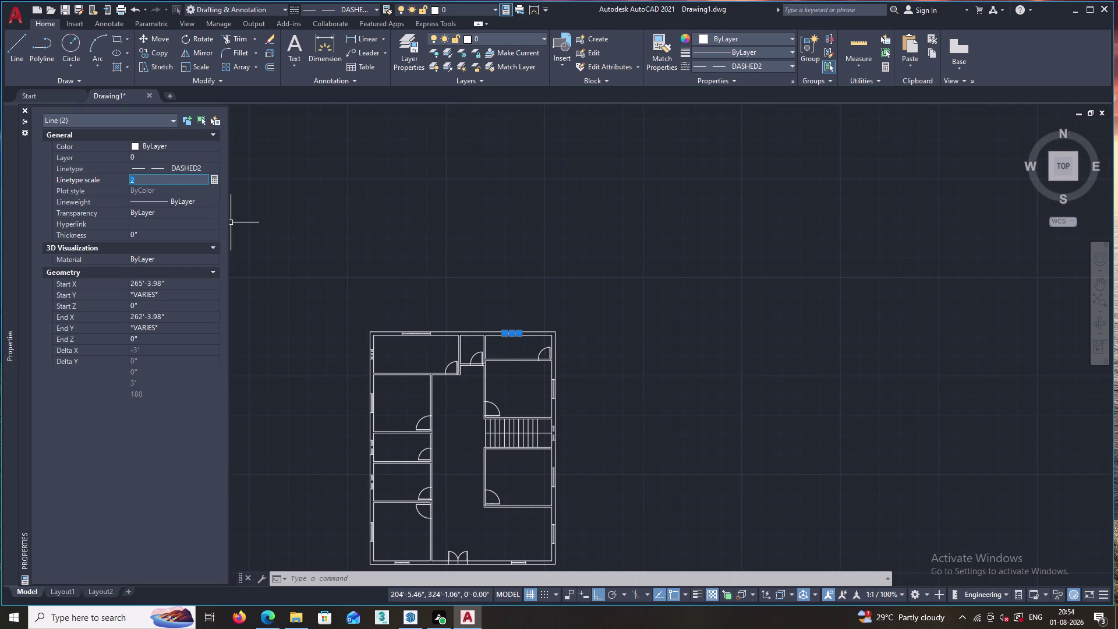
click(198, 180)
key(BackSpace)
scroll(up, 3)
scroll(up, 3)
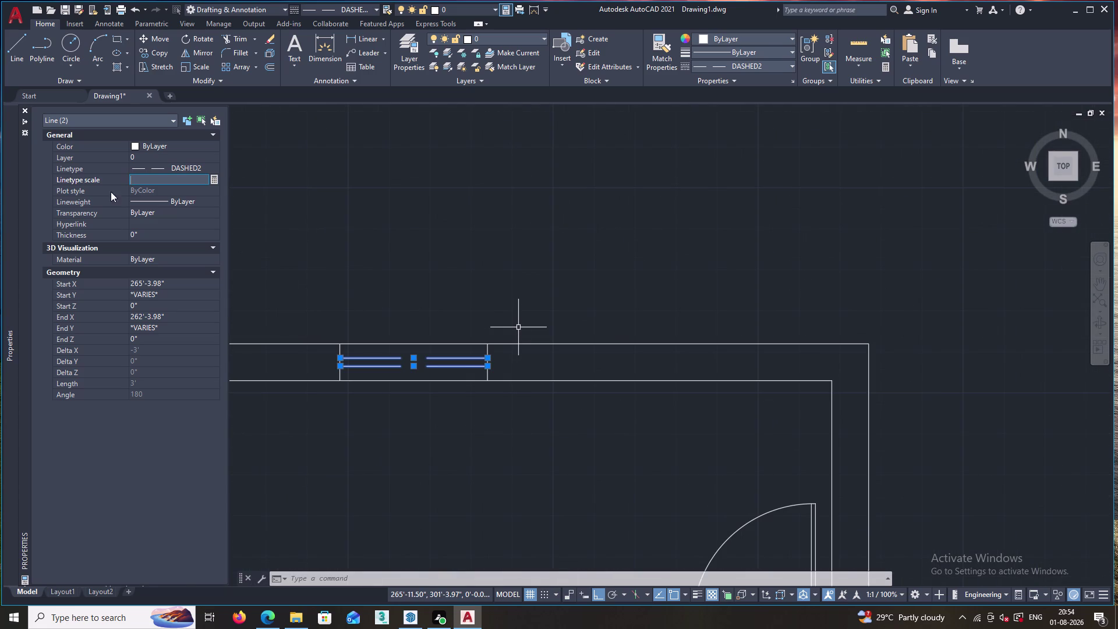
key(1)
key(Return)
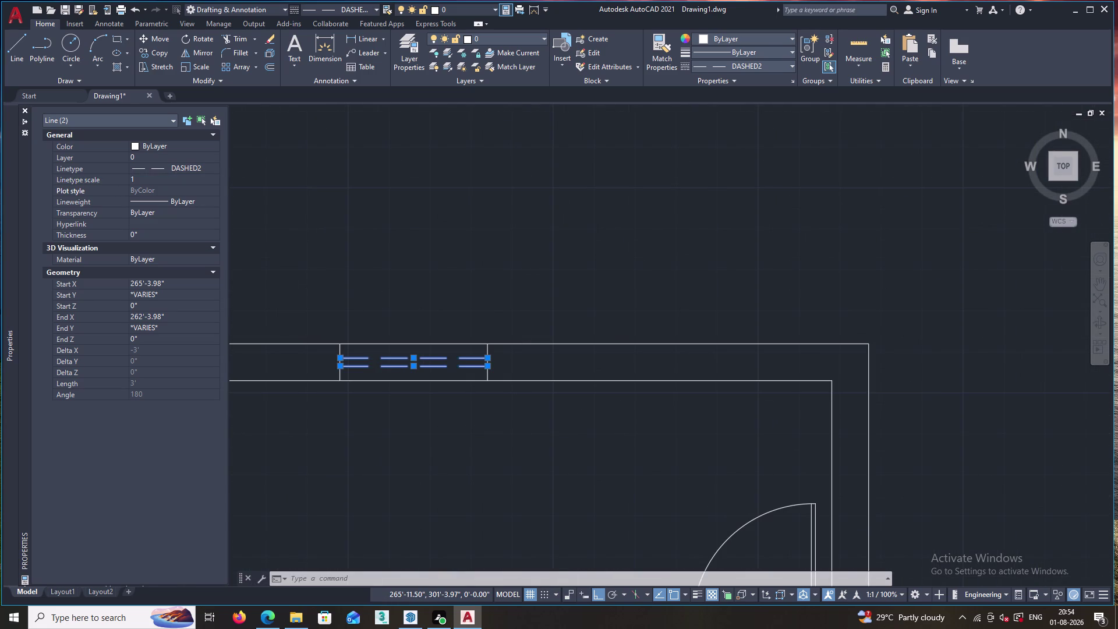
Settle on a linetype scale of 1.5, close Properties and deselect the lines.
click(134, 178)
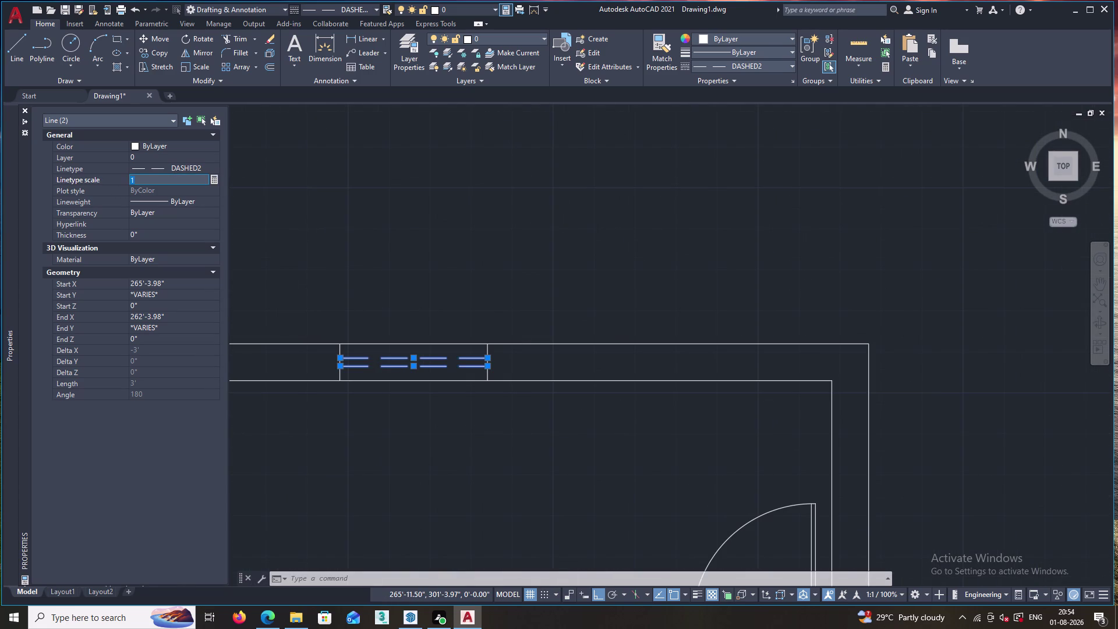
text(1.5)
key(Return)
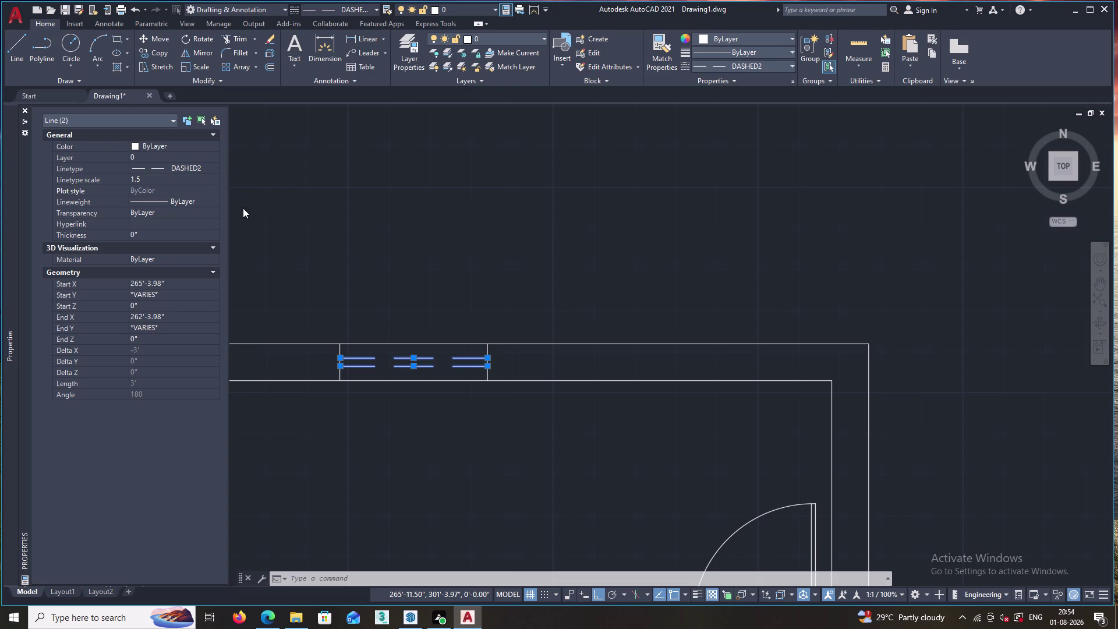
click(280, 211)
click(285, 216)
scroll(down, 3)
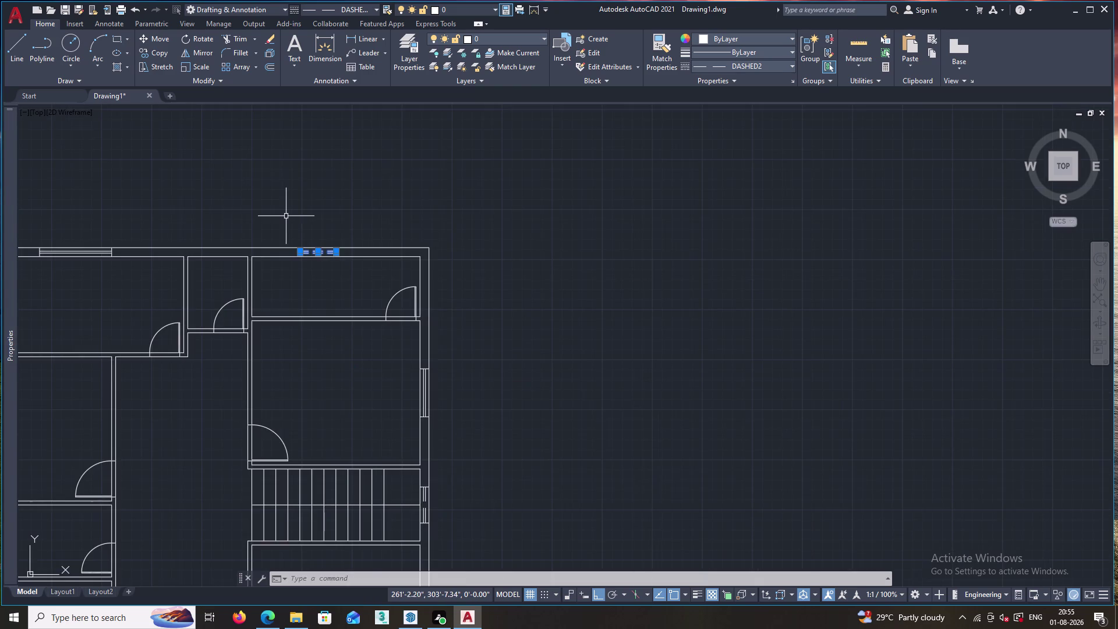
scroll(down, 3)
scroll(up, 3)
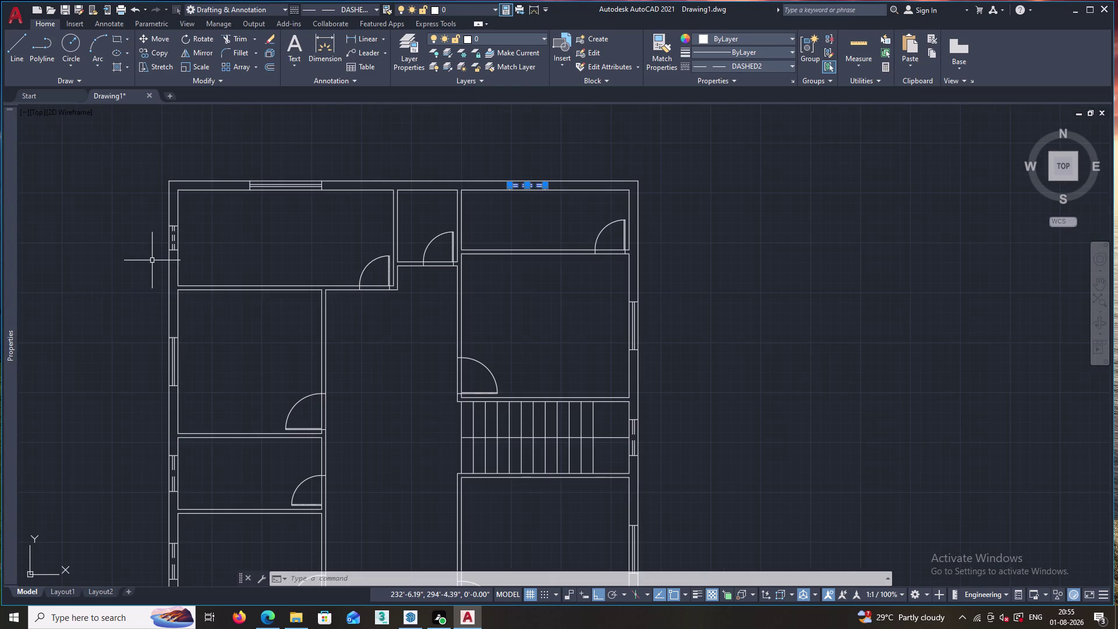
click(412, 151)
click(412, 151)
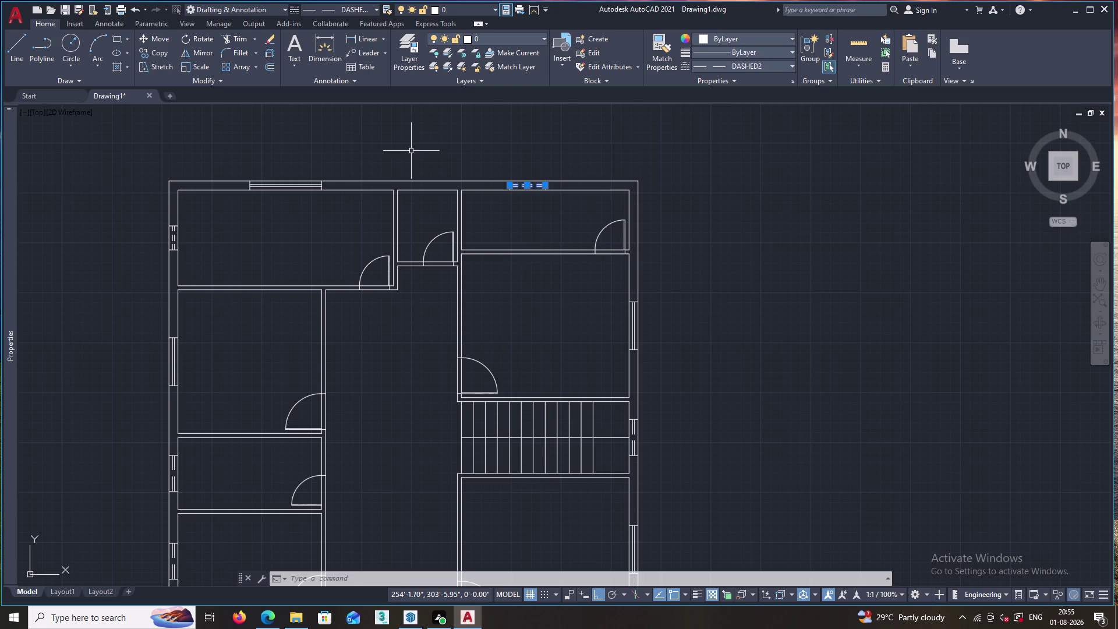
key(Escape)
Use MATCHPROP from the dashed top window to dash the right-wall window lines.
text(M)
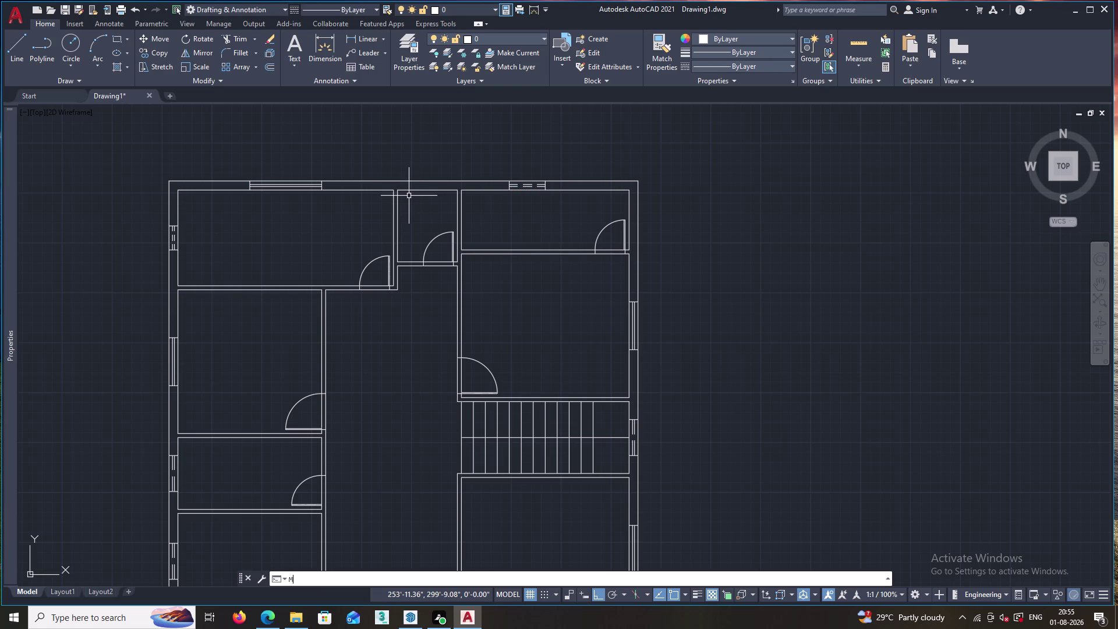
text(A)
key(Return)
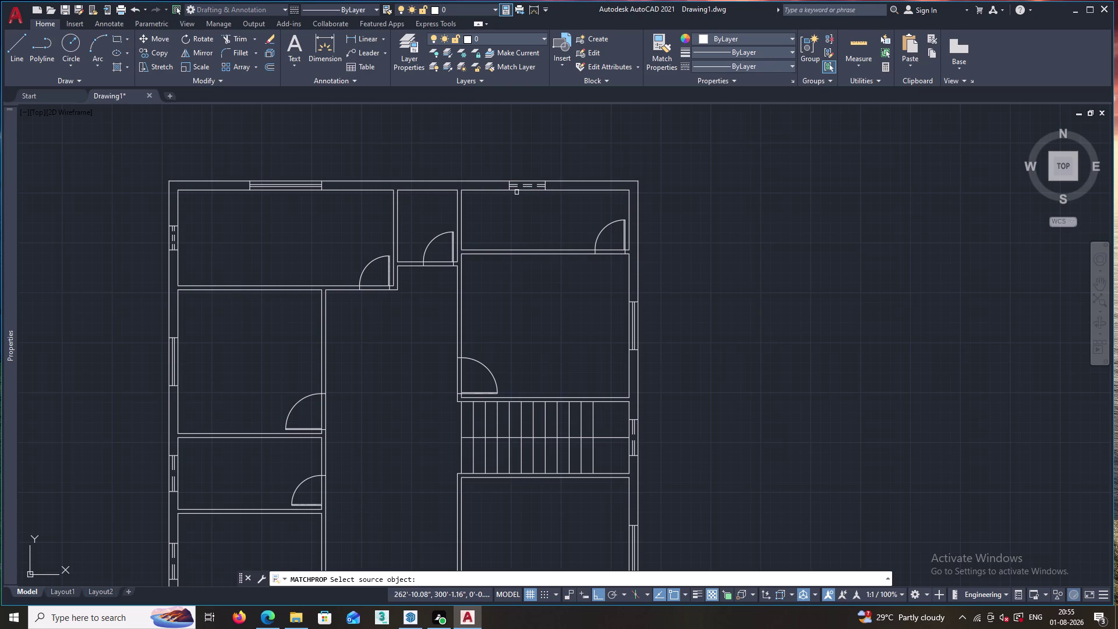
click(513, 186)
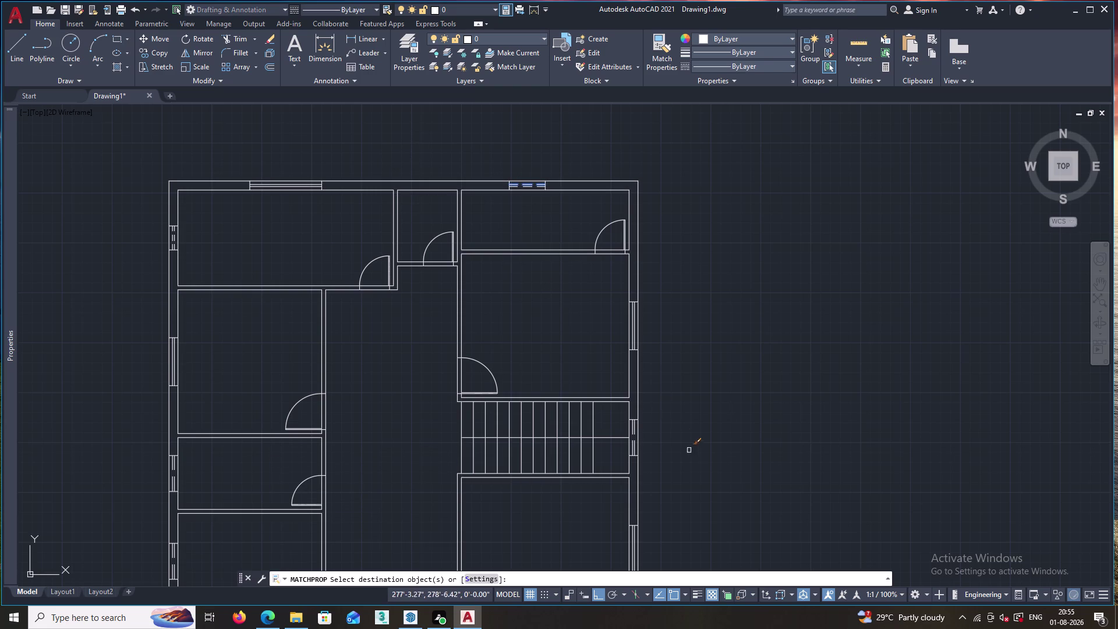
click(633, 434)
click(634, 434)
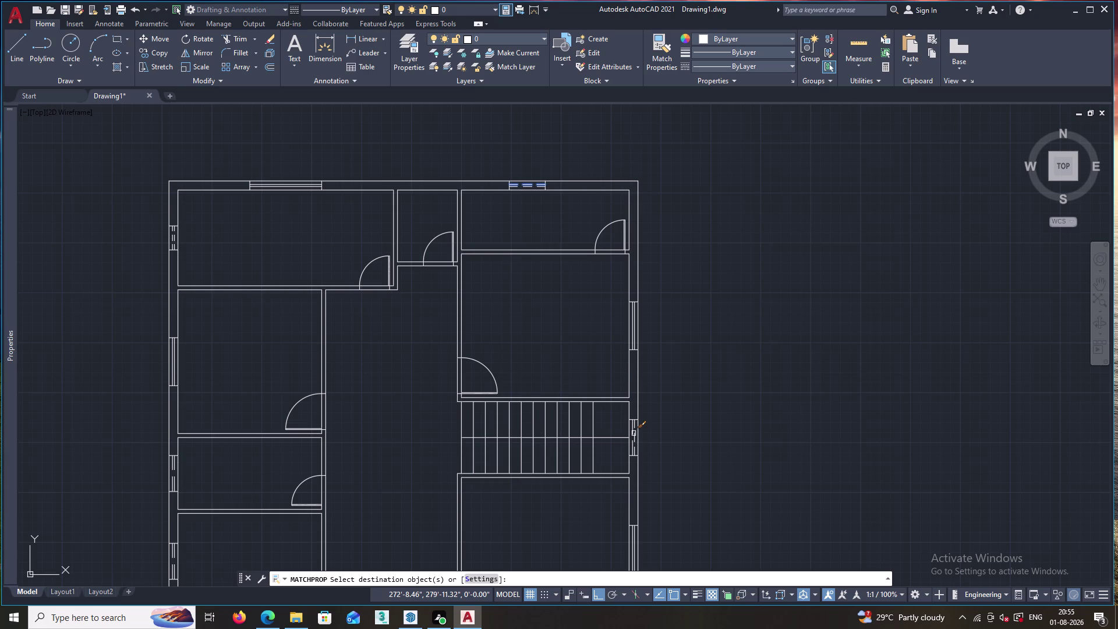
click(632, 428)
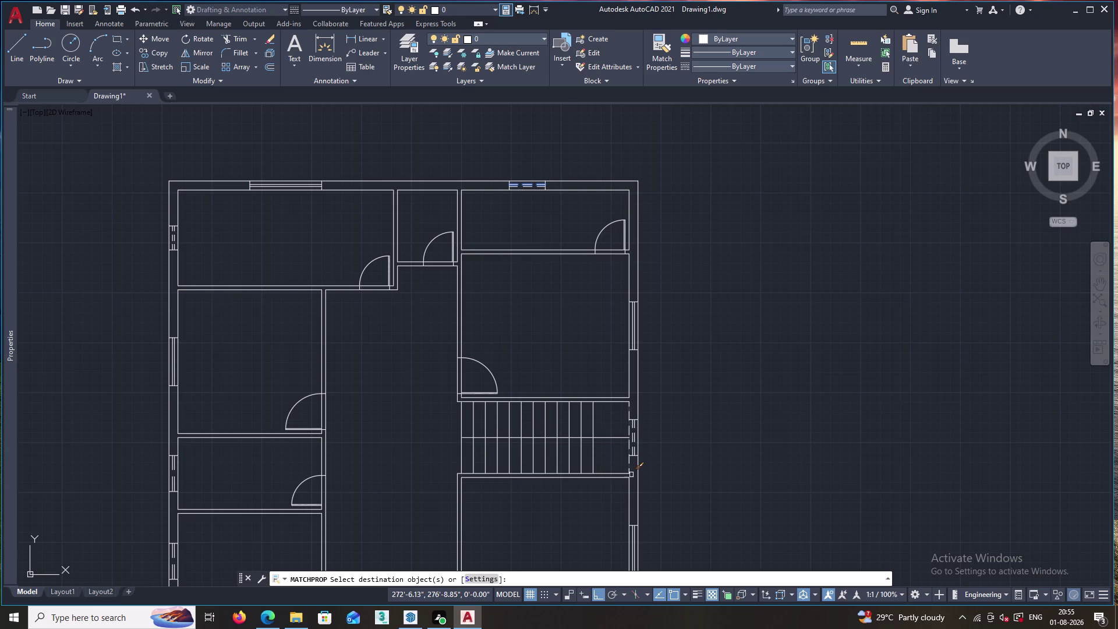
Match the dashed style onto the four left-wall window lines and finish.
middle_drag(659, 487, 593, 267)
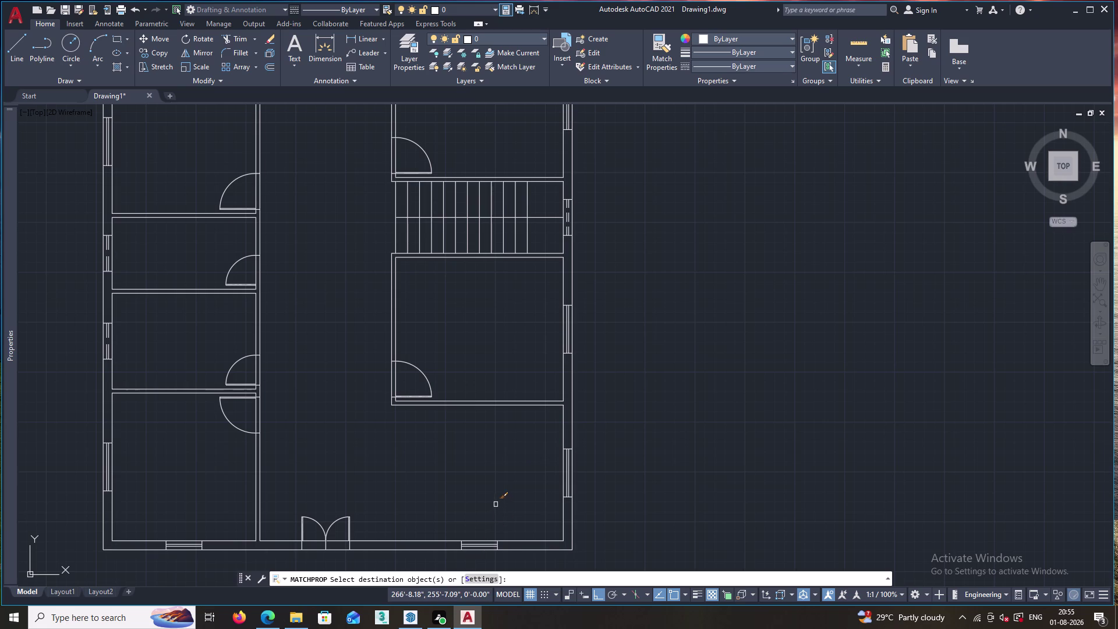
middle_drag(495, 504, 659, 503)
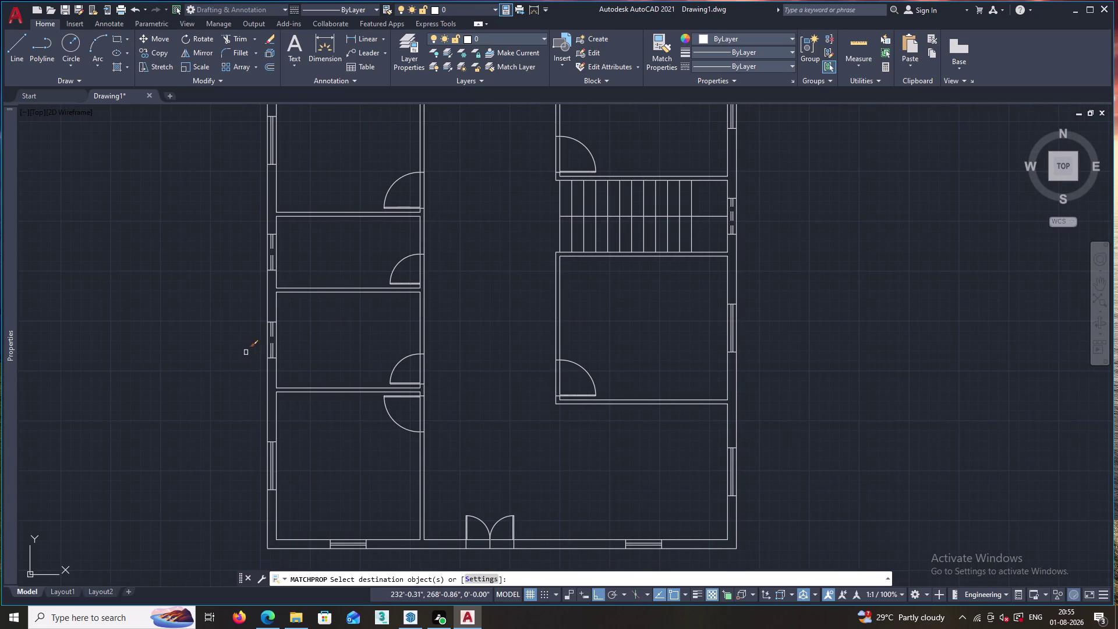
scroll(up, 3)
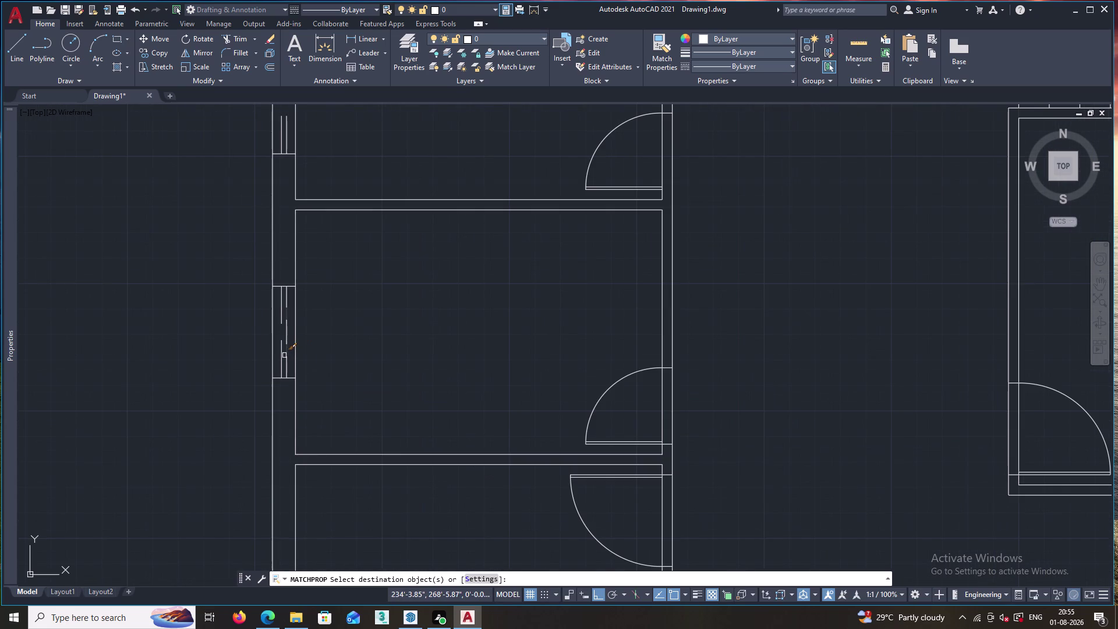
click(282, 357)
click(288, 356)
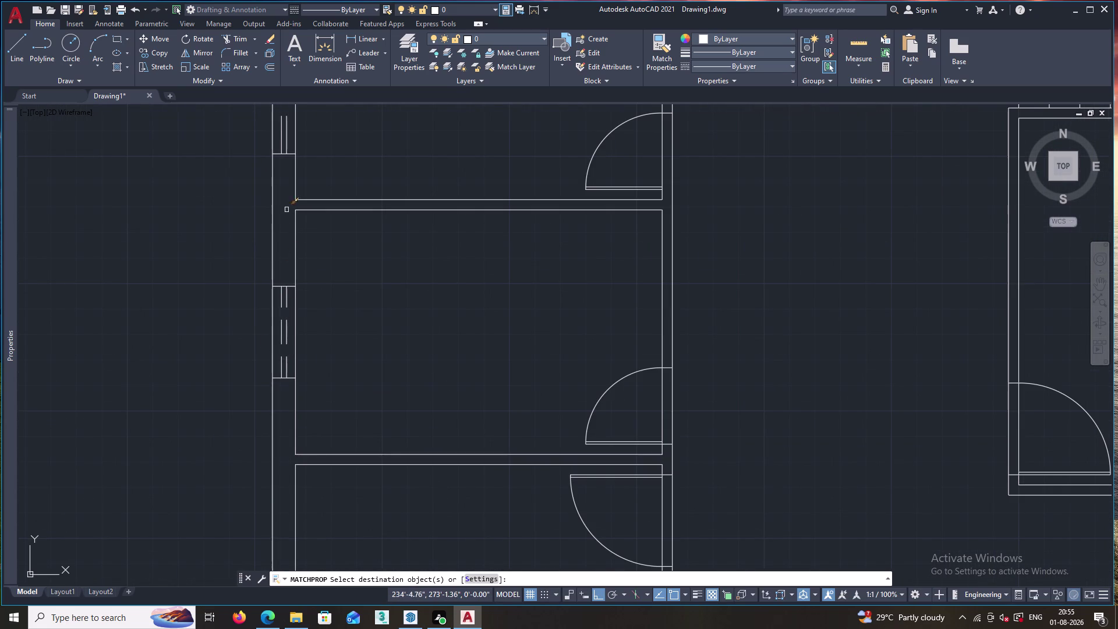
click(281, 143)
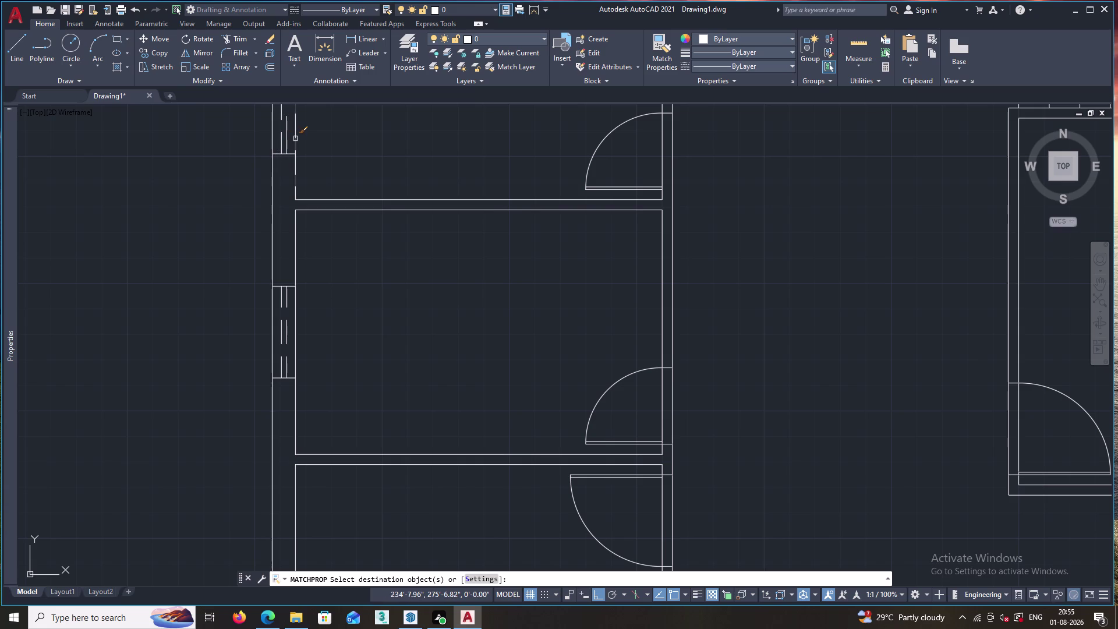
click(287, 142)
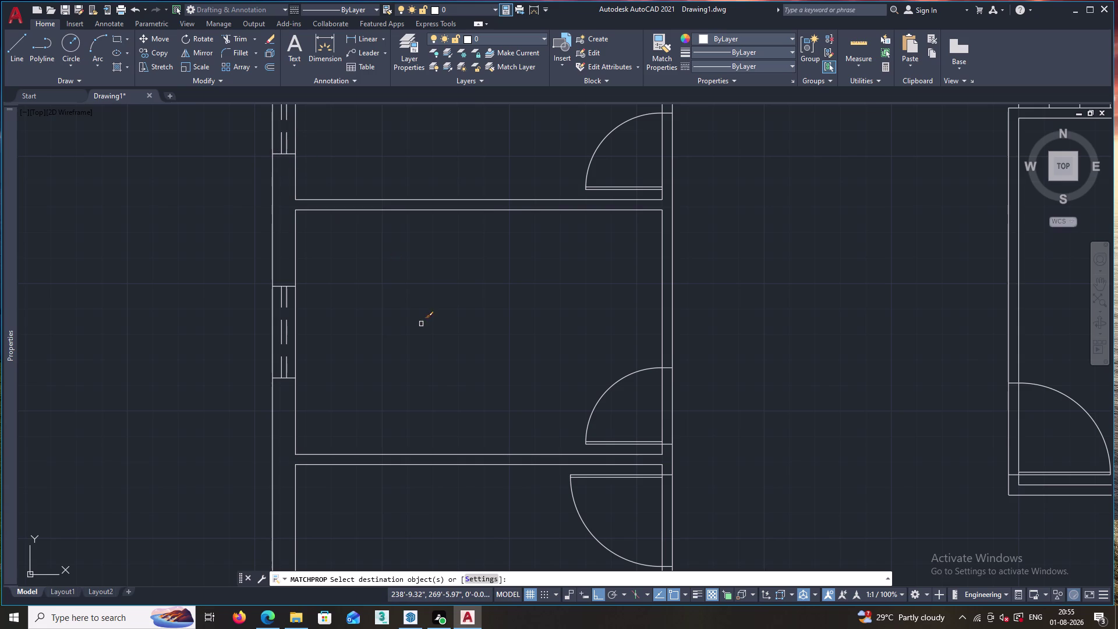
middle_drag(421, 319, 433, 485)
scroll(down, 3)
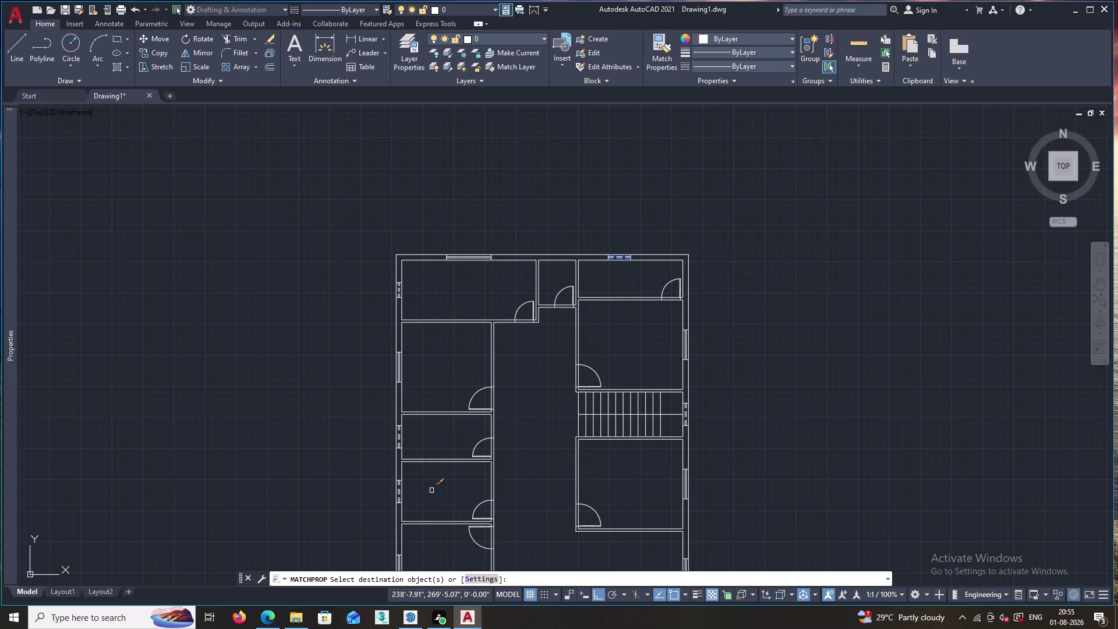
key(Escape)
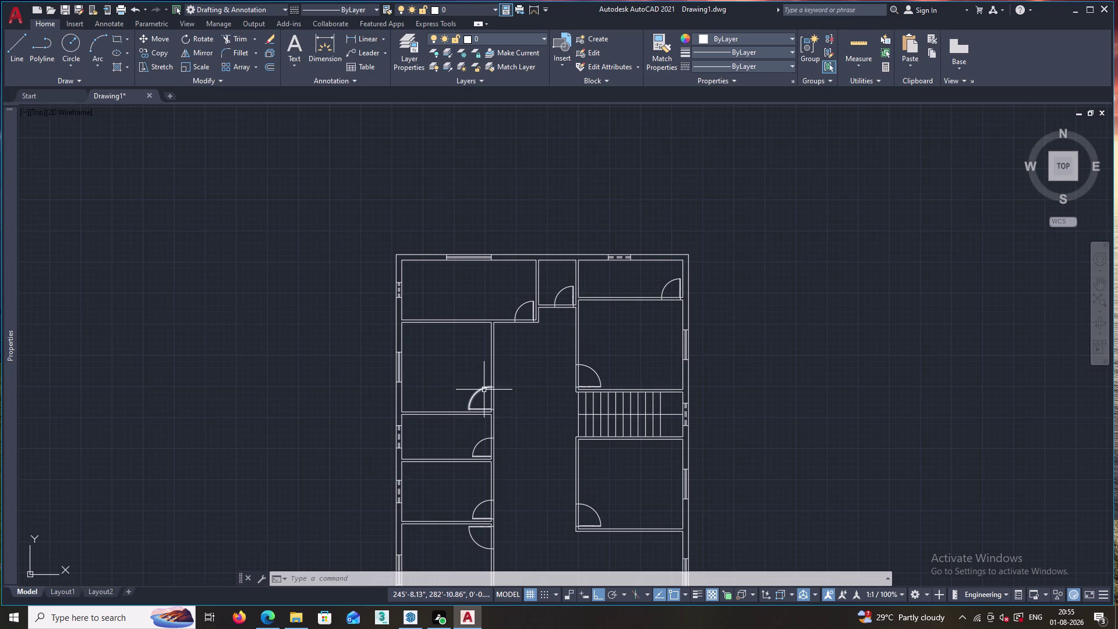
middle_drag(505, 417, 489, 336)
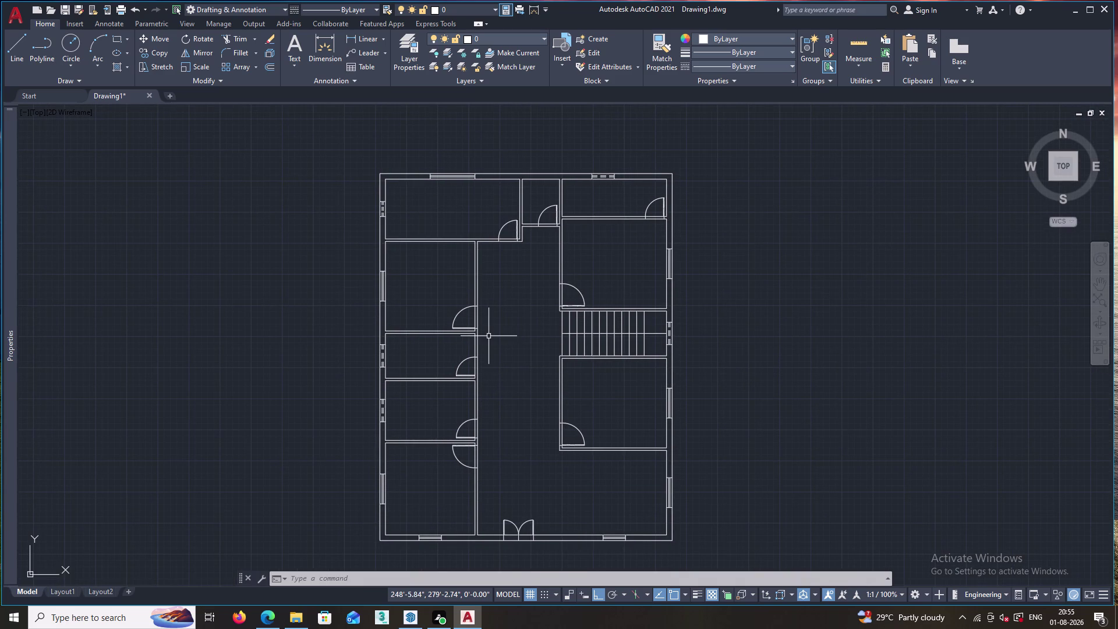
key(Escape)
Trim the wall lines across the upper corridor, left room, top central and right room doors.
text(T)
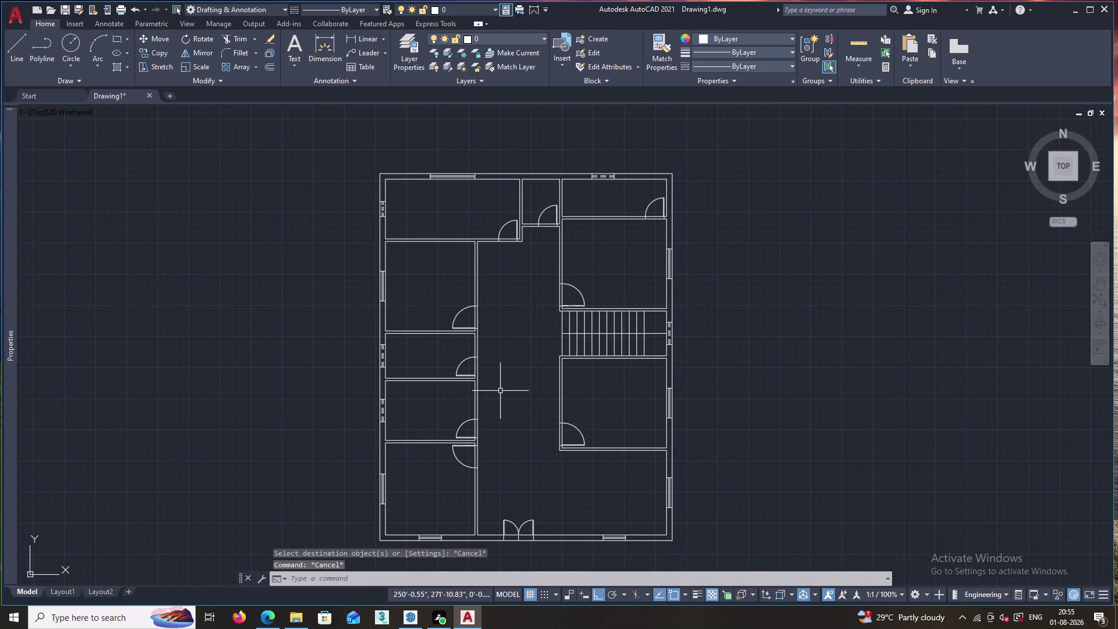
text(R)
key(Return)
key(Return)
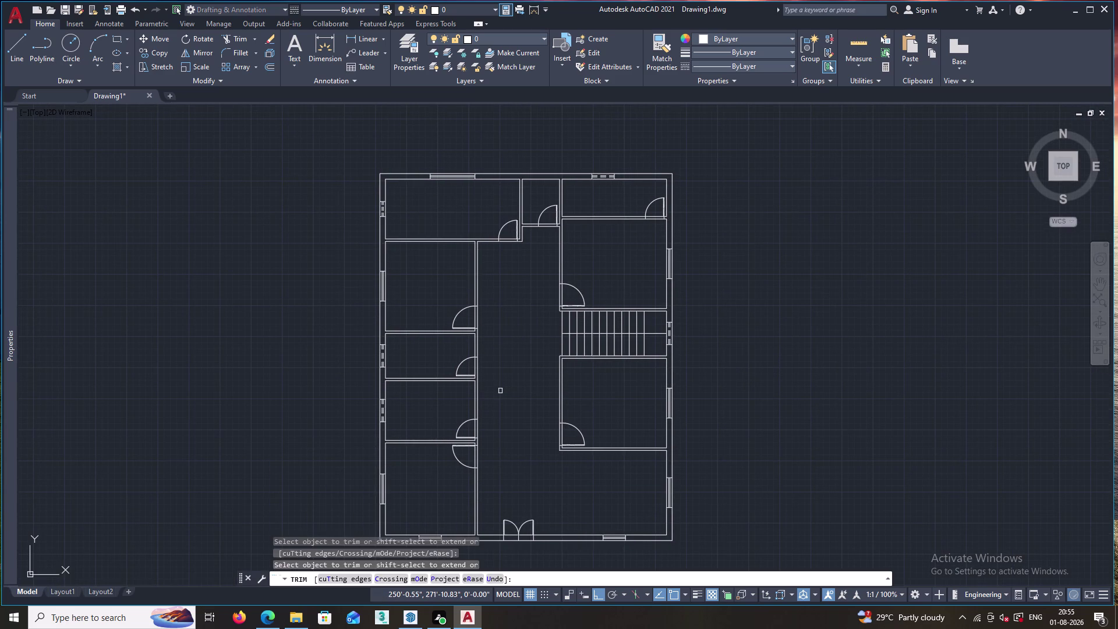
scroll(up, 3)
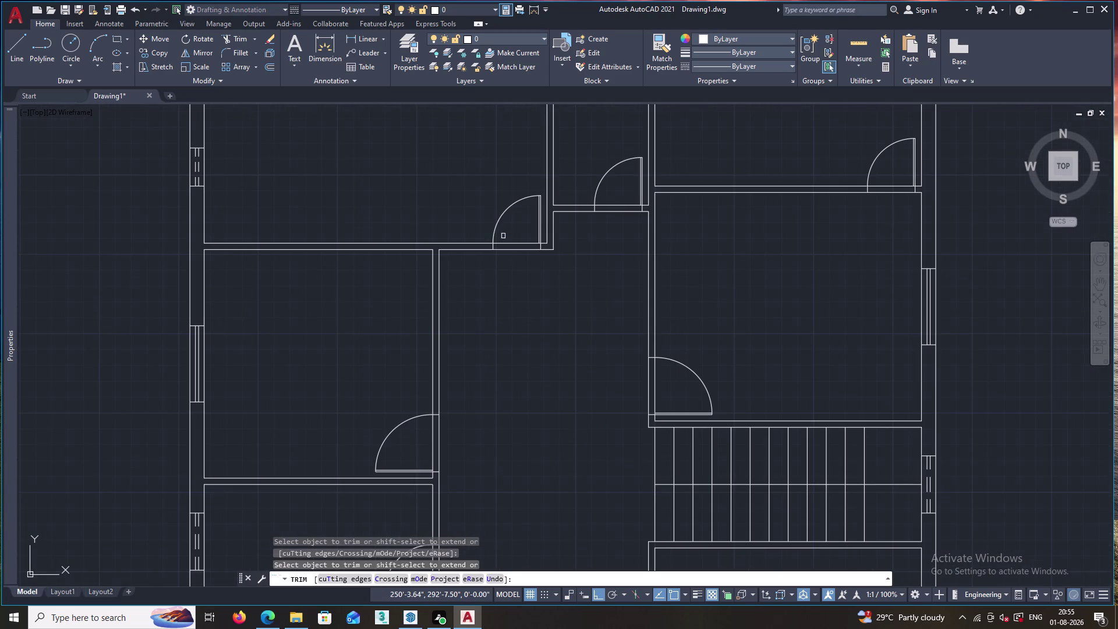
drag(513, 232, 518, 258)
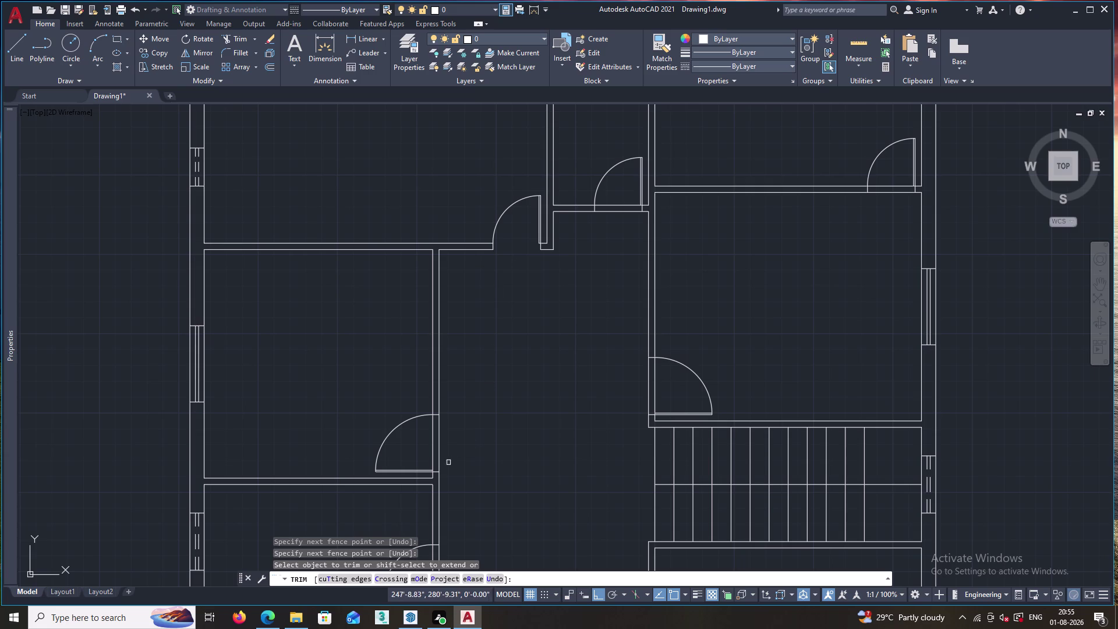
drag(427, 444, 452, 437)
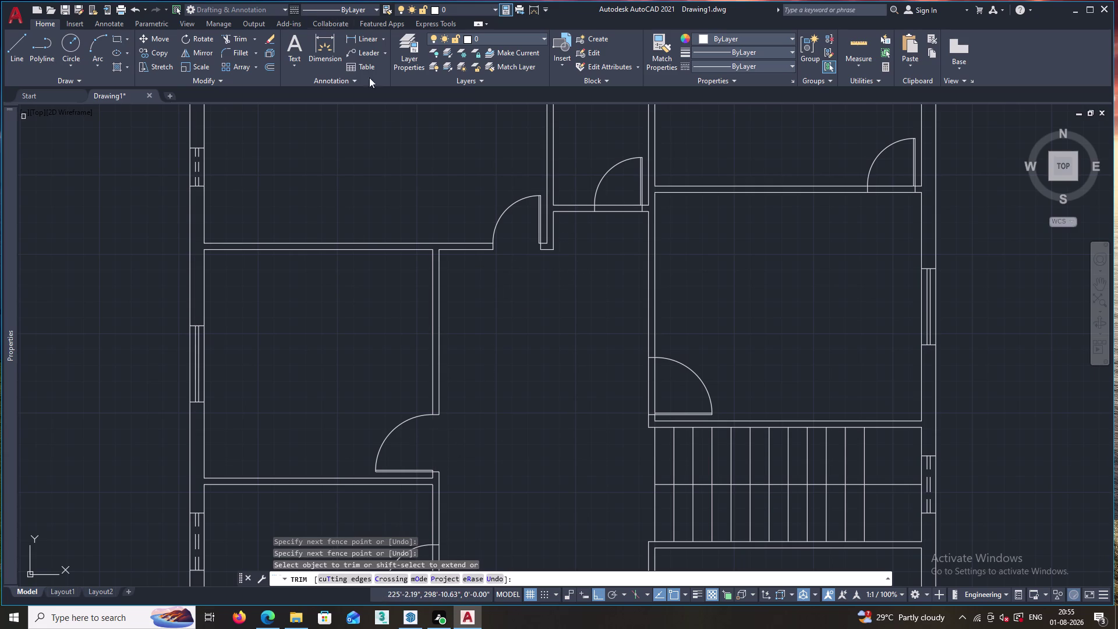
drag(617, 195, 614, 223)
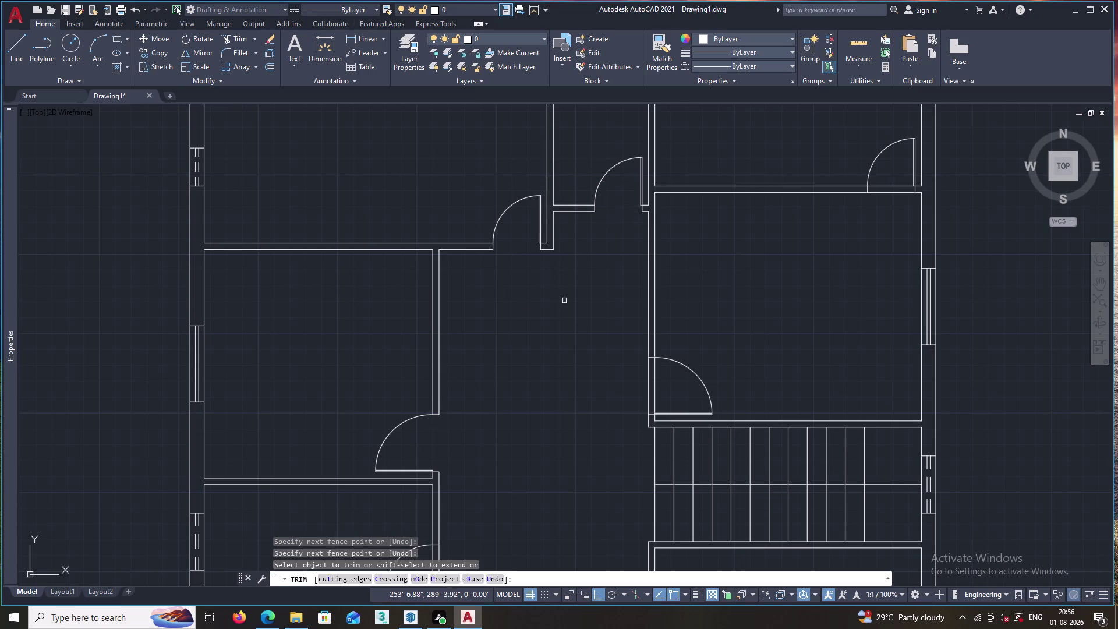
drag(656, 393, 655, 393)
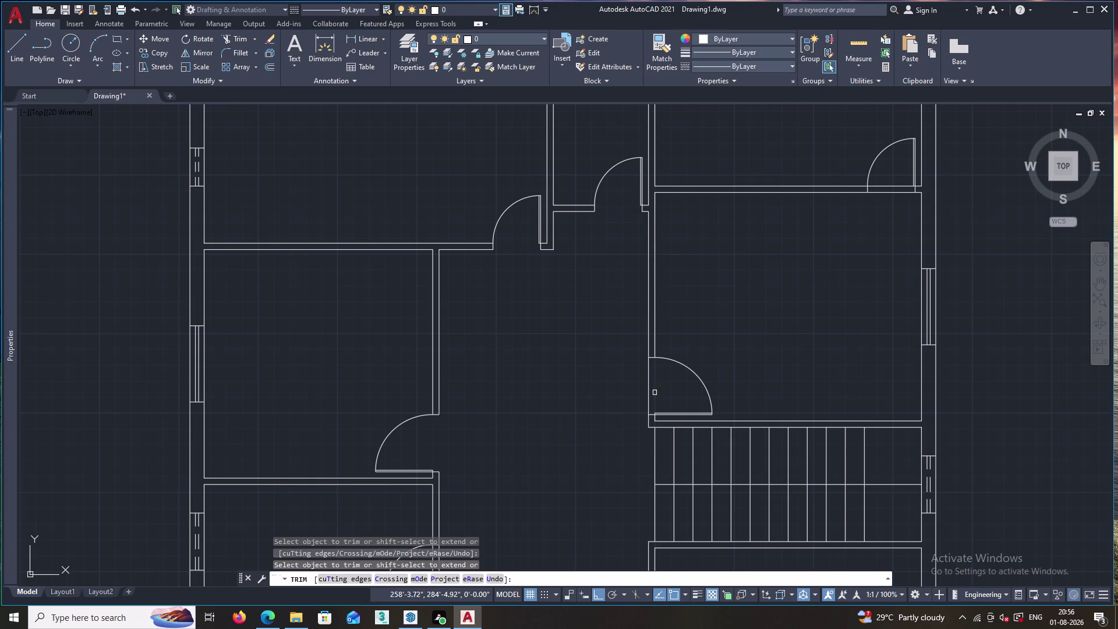
drag(655, 392, 643, 393)
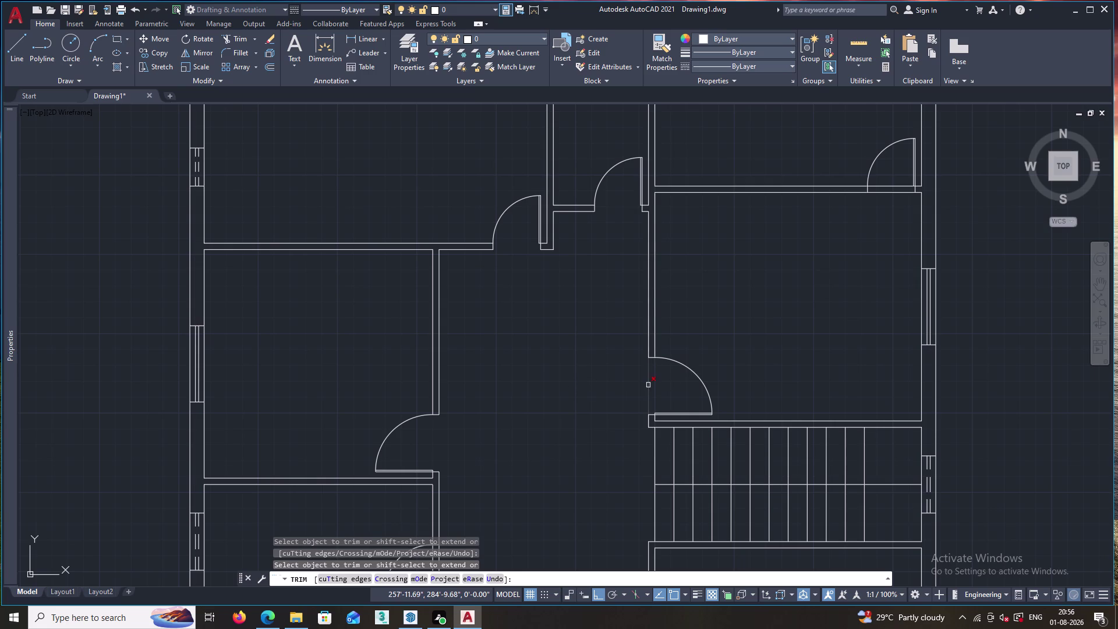
click(649, 385)
Trim the middle-left room's door opening, undoing attempts at the lower-left door.
middle_drag(567, 385, 486, 84)
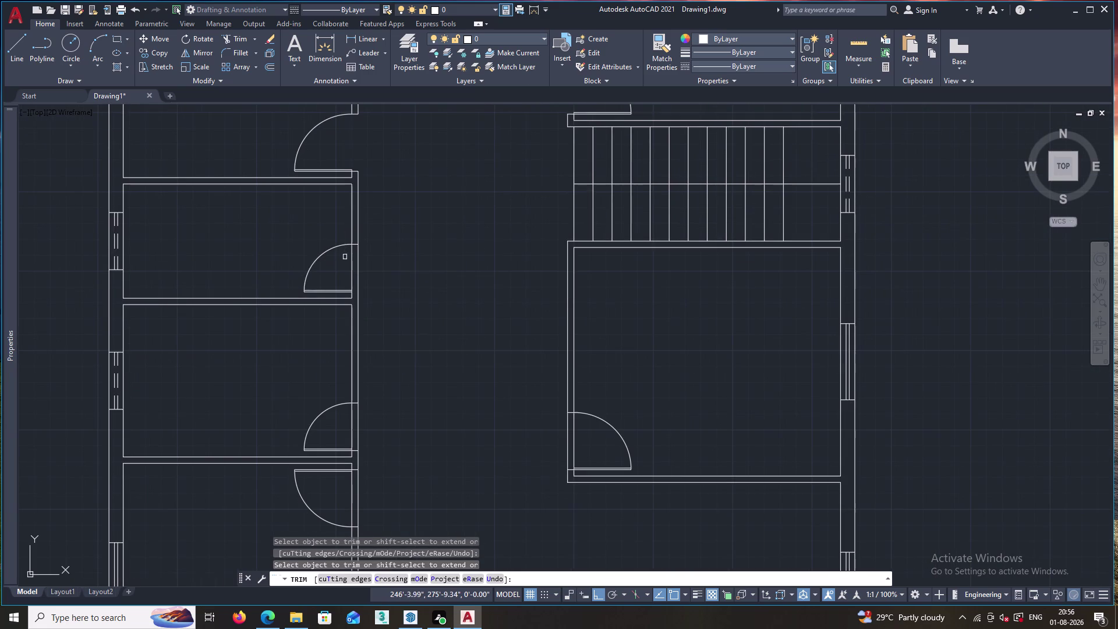
drag(376, 266, 351, 266)
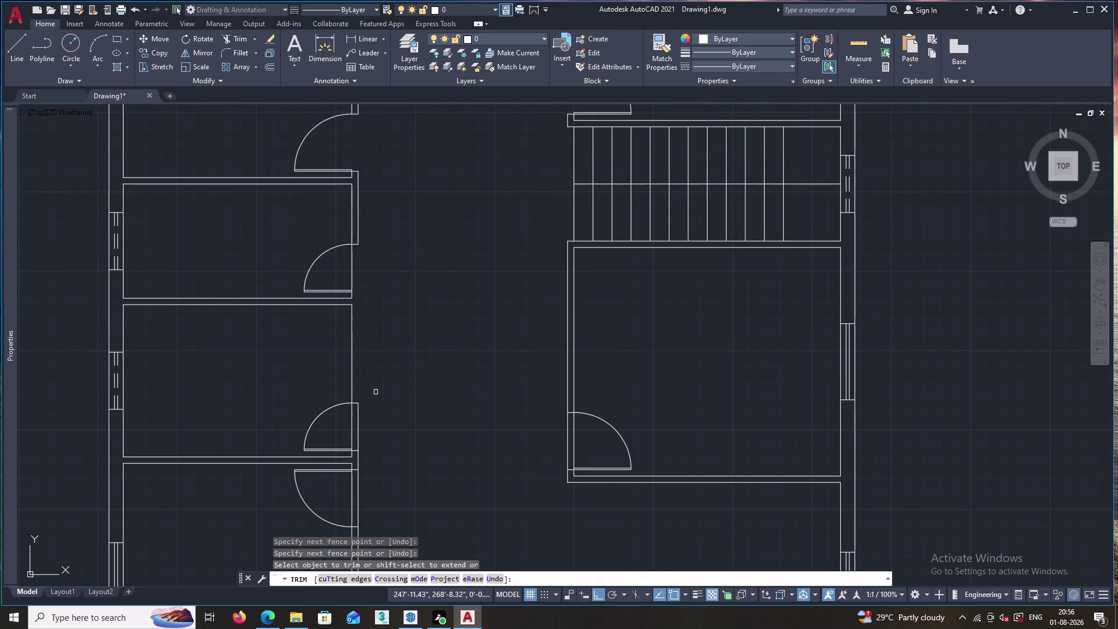
click(352, 263)
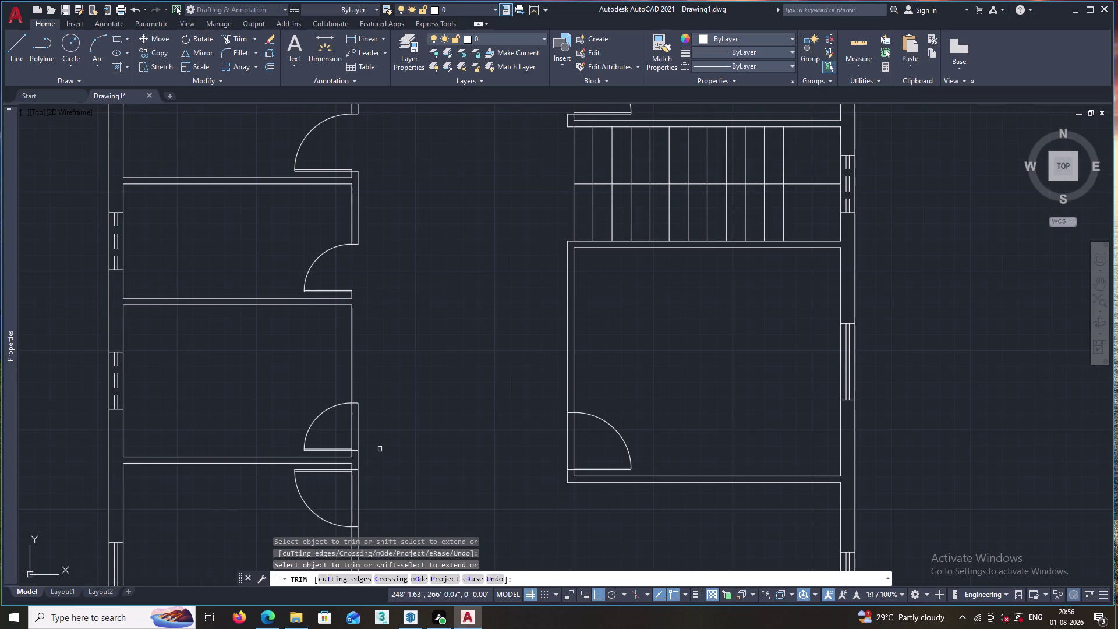
drag(369, 429, 344, 426)
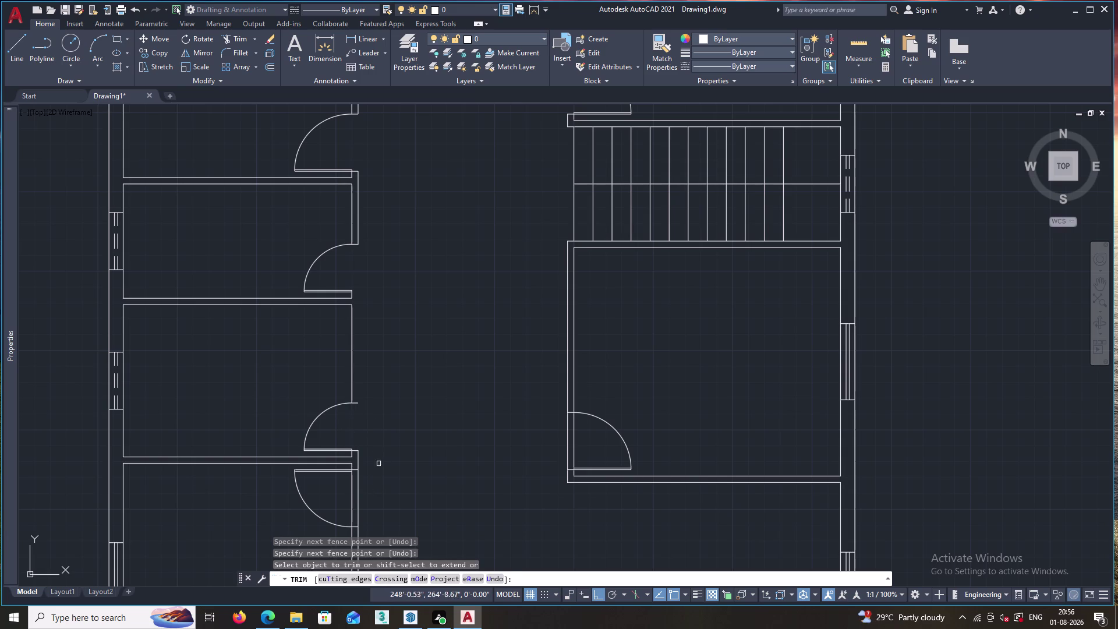
key(ctrl+z)
drag(376, 429, 348, 428)
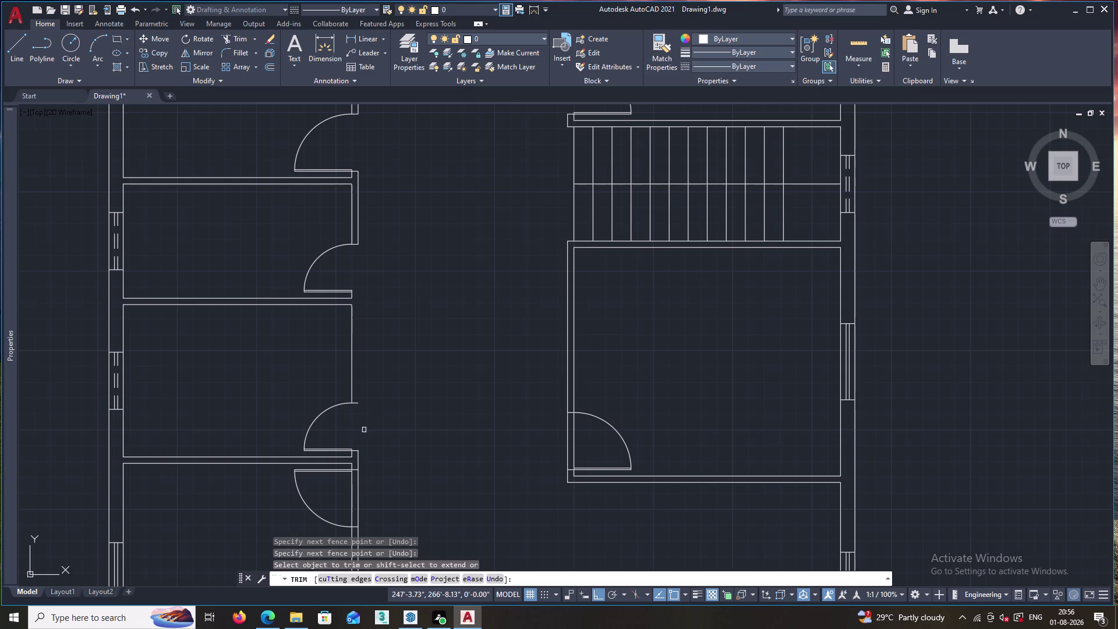
key(ctrl+z)
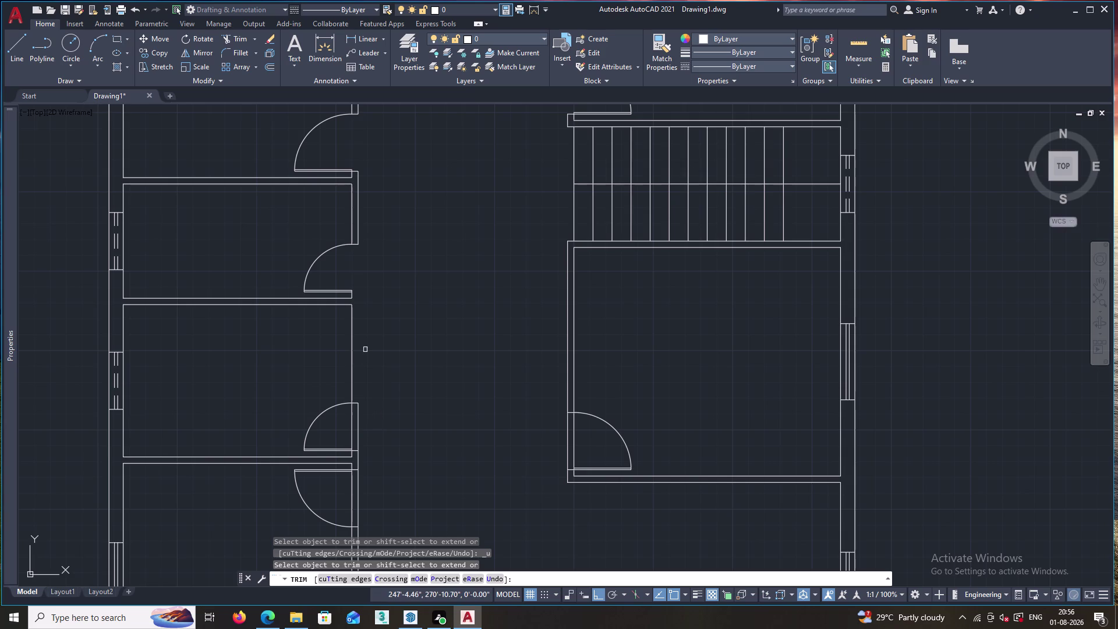
key(ctrl+z)
key(ctrl+z)
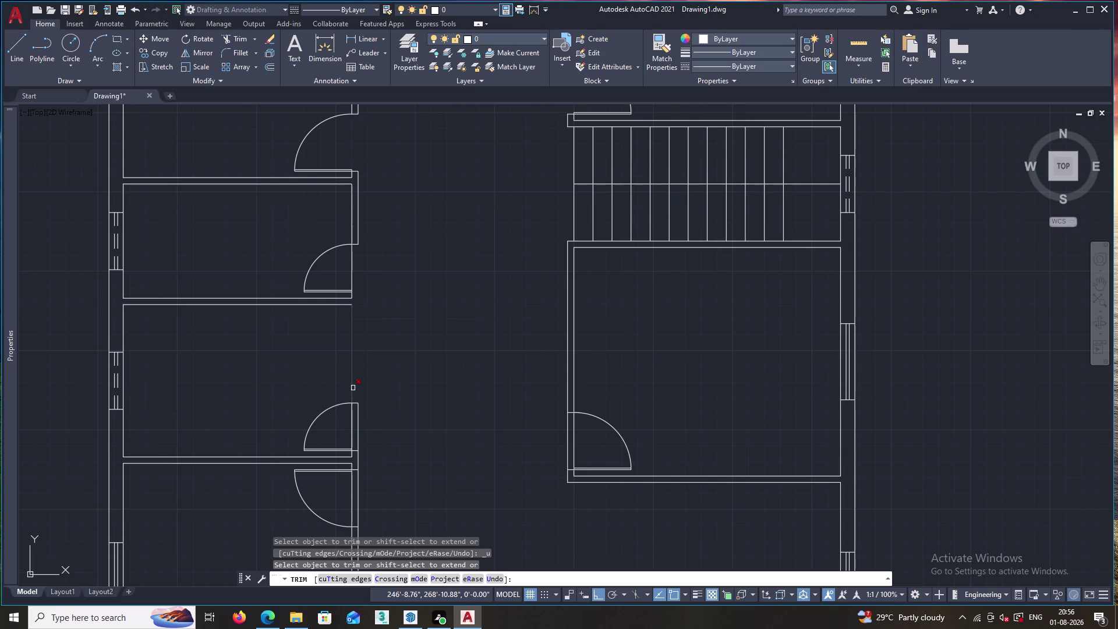
Trim the wall lines across the left rooms' doors, then cancel the trim.
scroll(down, 3)
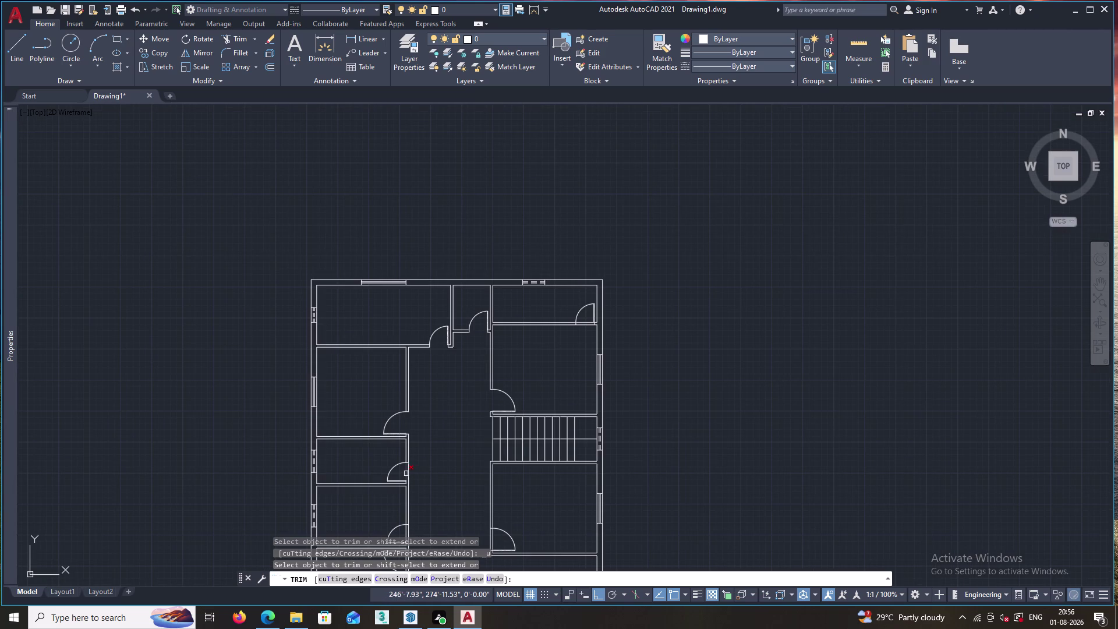
middle_drag(413, 481, 398, 411)
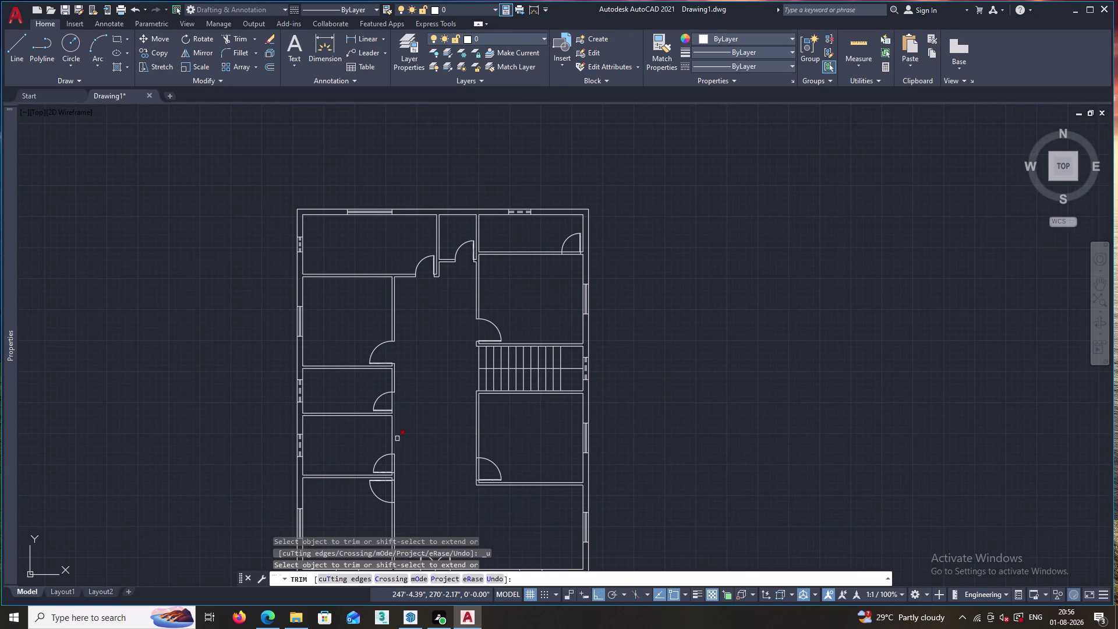
scroll(up, 3)
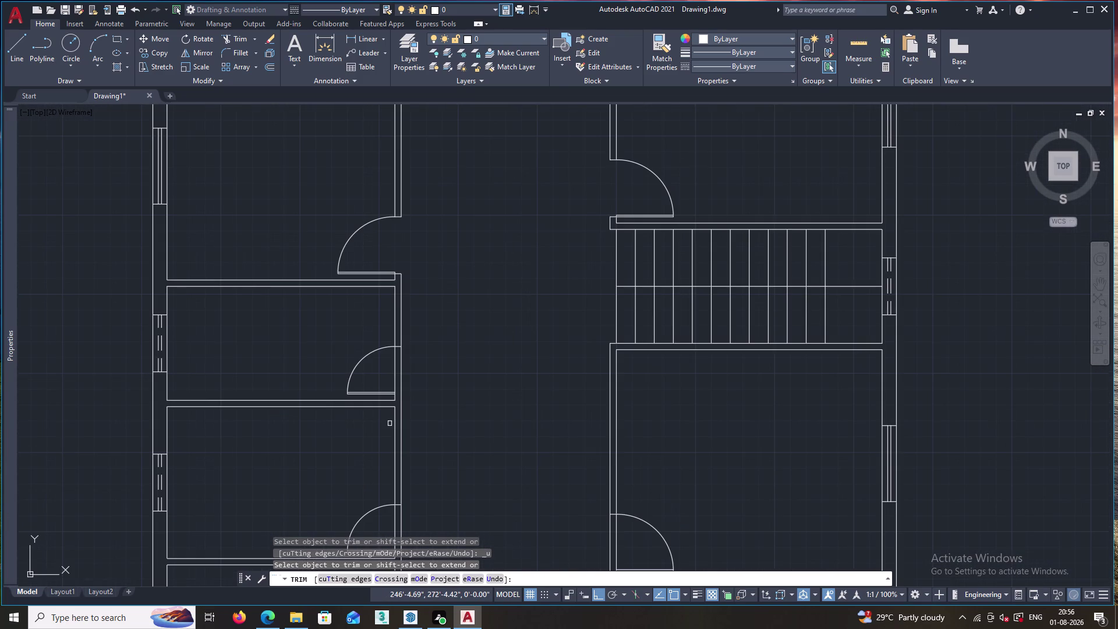
middle_drag(428, 437, 422, 284)
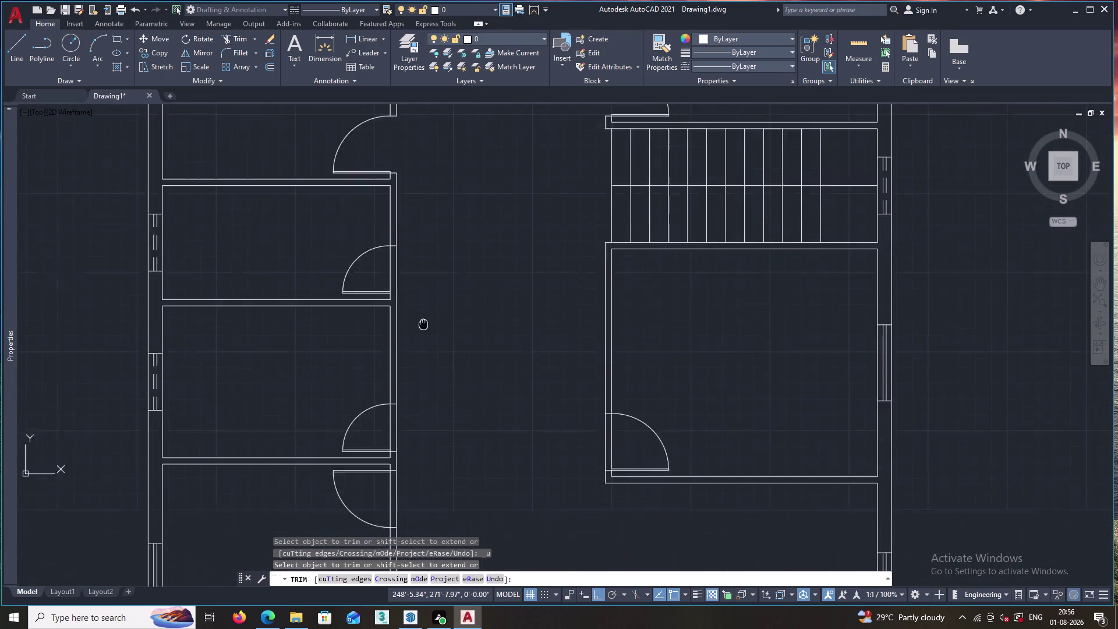
middle_drag(422, 284, 421, 276)
drag(414, 365, 381, 366)
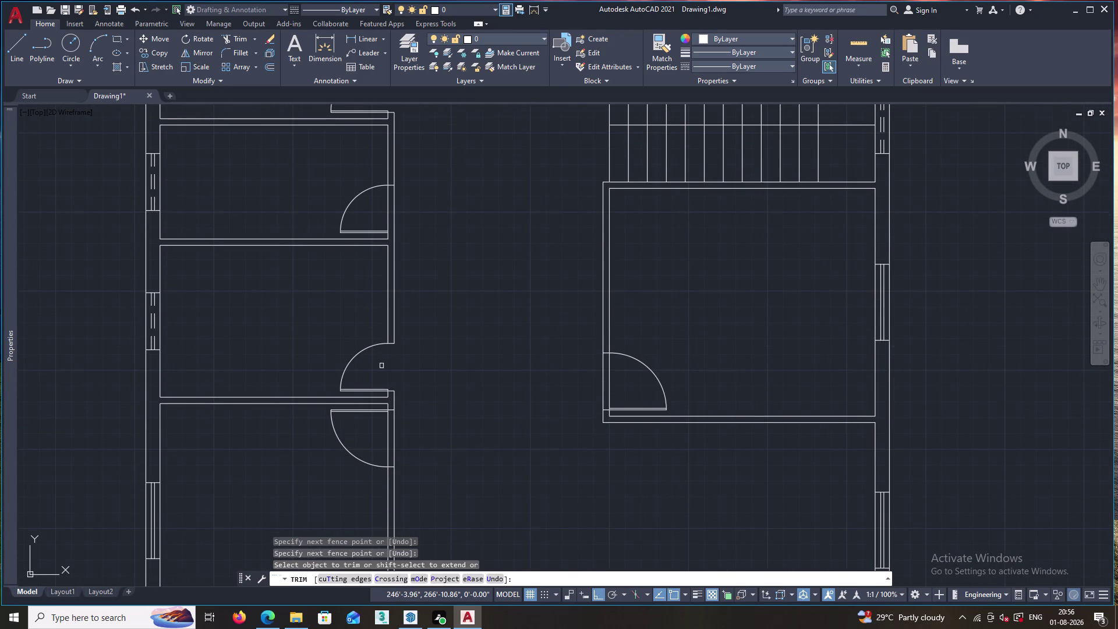
drag(418, 440, 381, 440)
drag(629, 384, 580, 383)
scroll(down, 3)
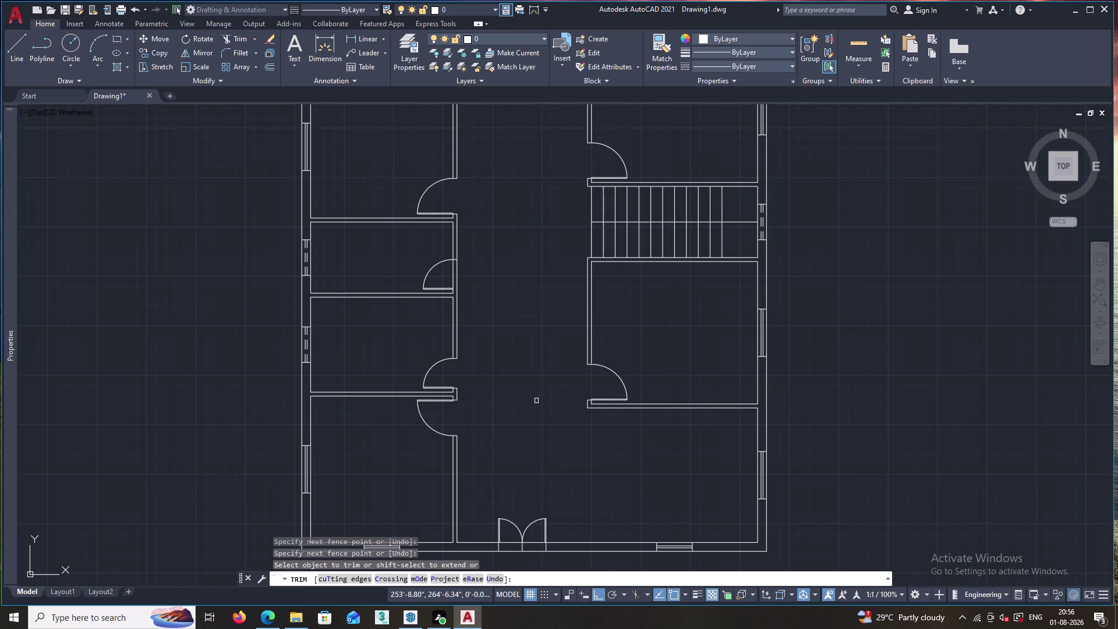
key(Escape)
Briefly try EXTEND on a door's bottom line toward the wall.
key(e)
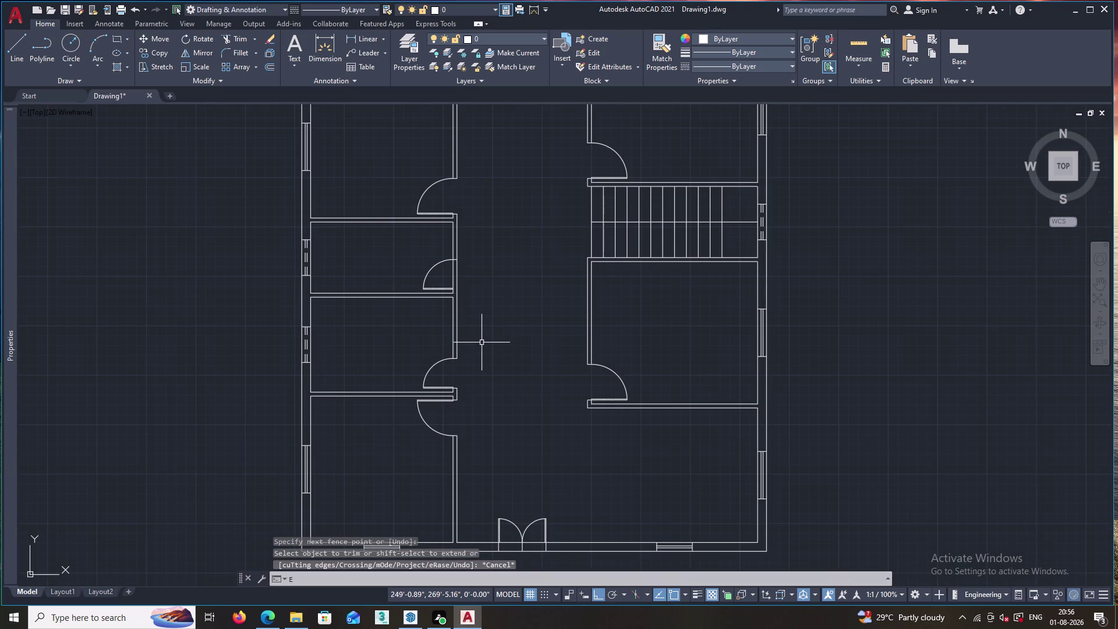
key(x)
key(Return)
scroll(up, 3)
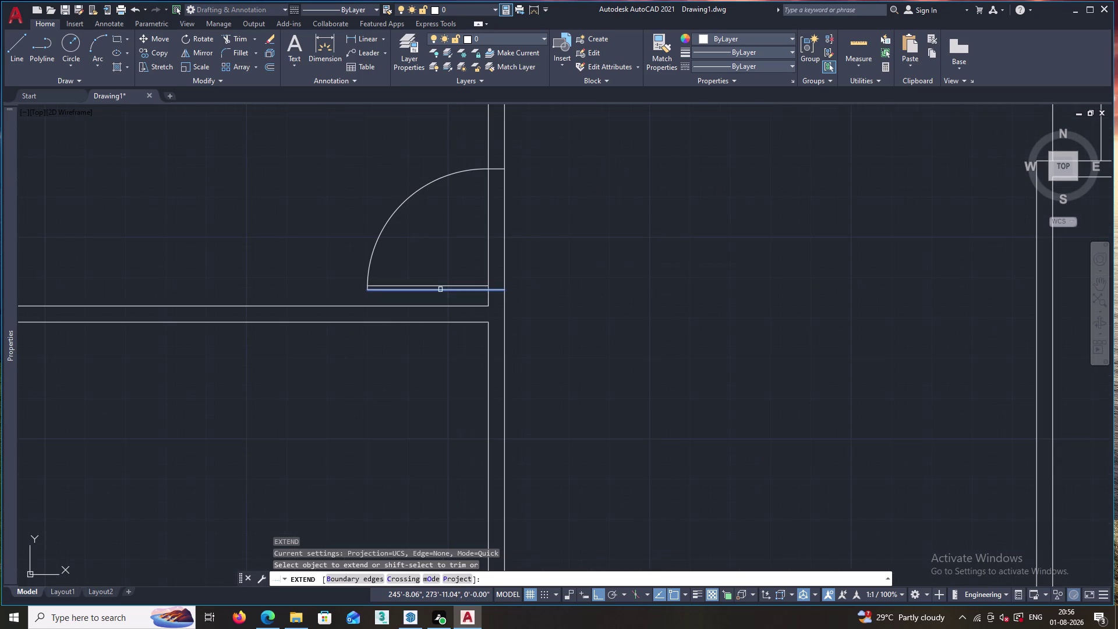
click(441, 290)
key(Escape)
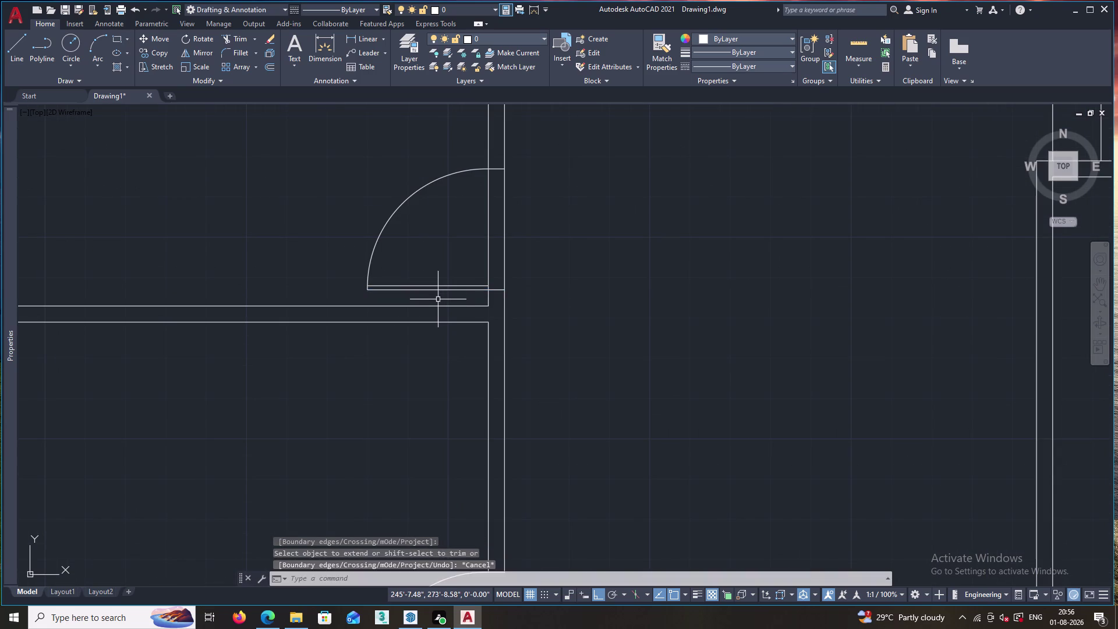
Trim the wall behind a door and clear the front double-door entrance.
text(TR)
key(Return)
drag(523, 244, 489, 247)
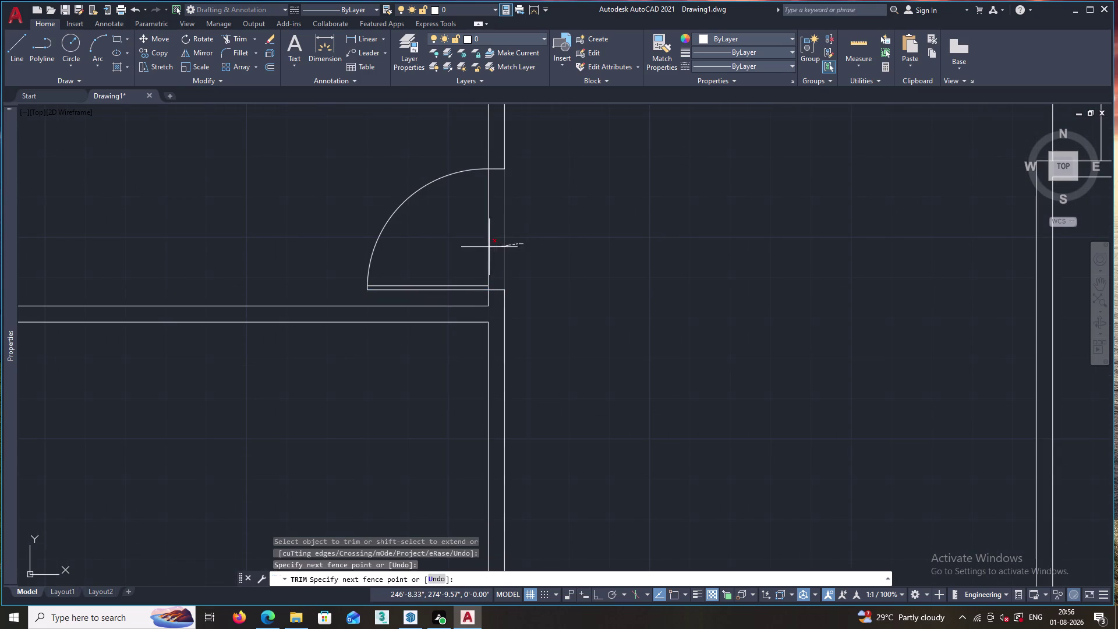
drag(490, 247, 484, 247)
scroll(down, 3)
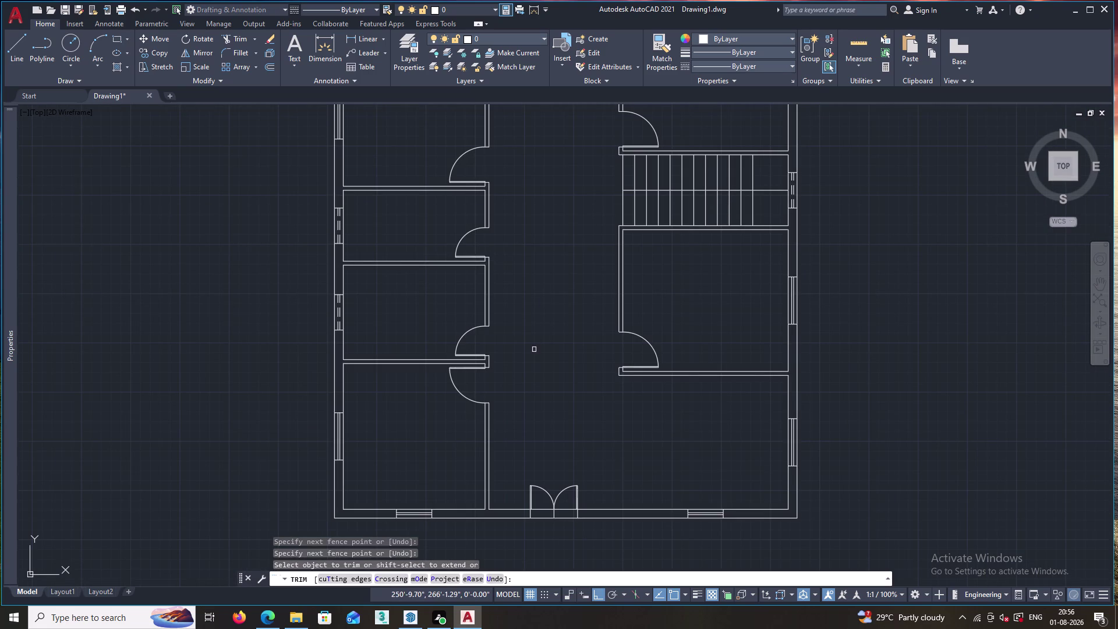
click(543, 509)
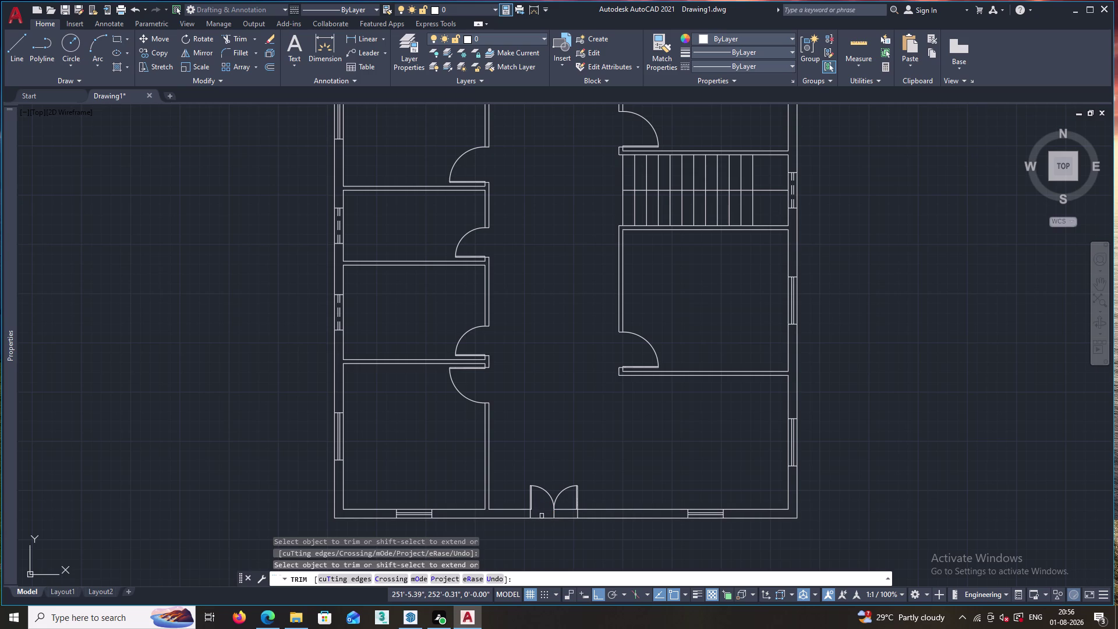
click(541, 517)
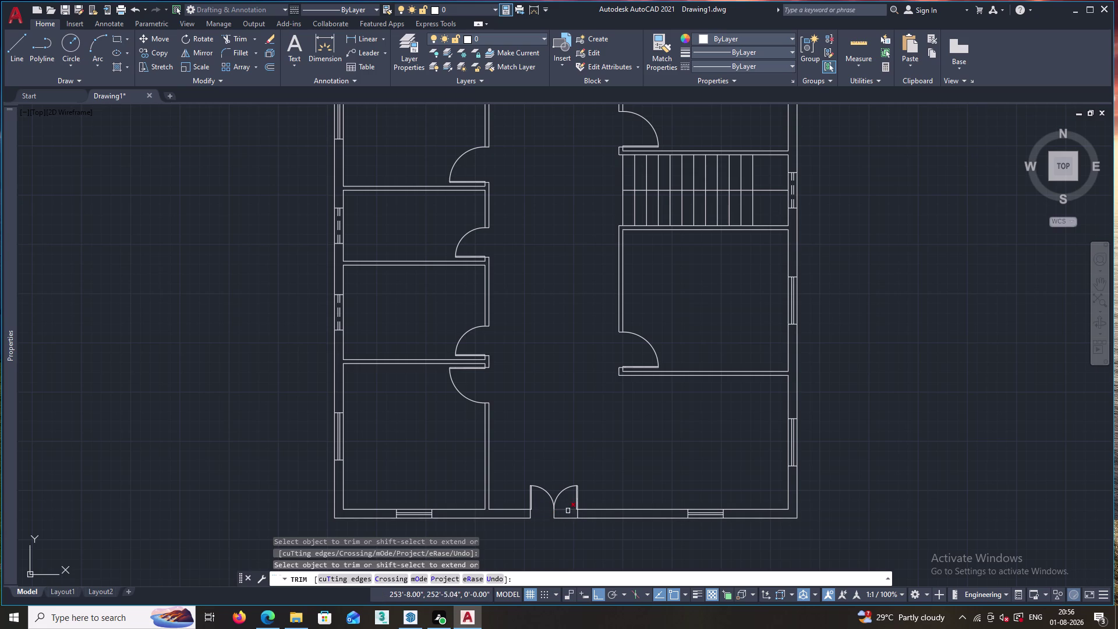
click(568, 510)
click(567, 516)
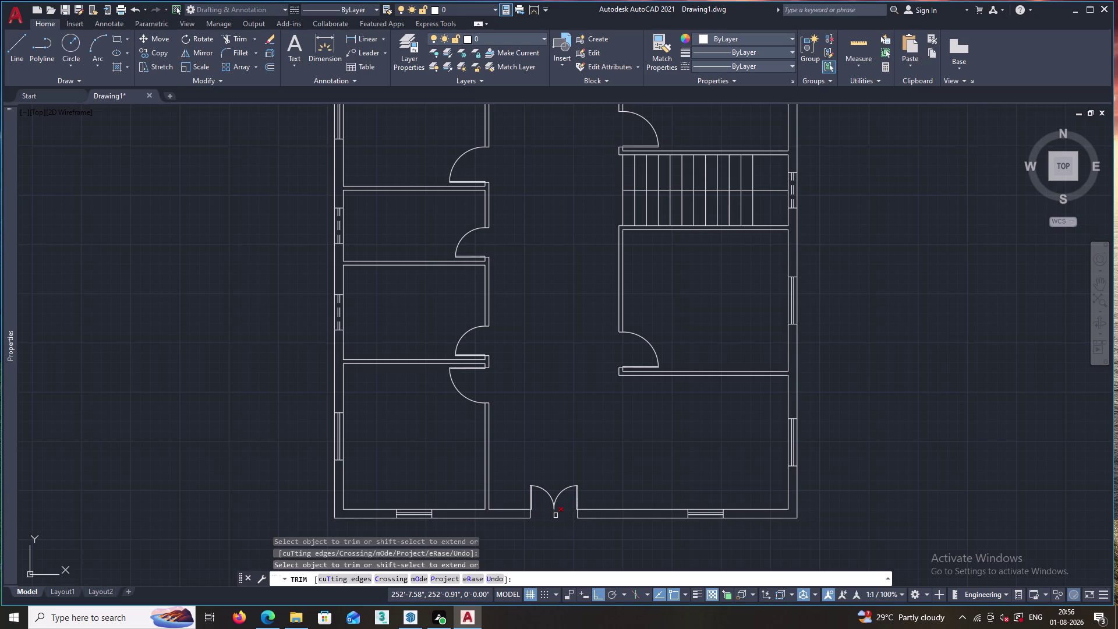
click(556, 515)
scroll(down, 3)
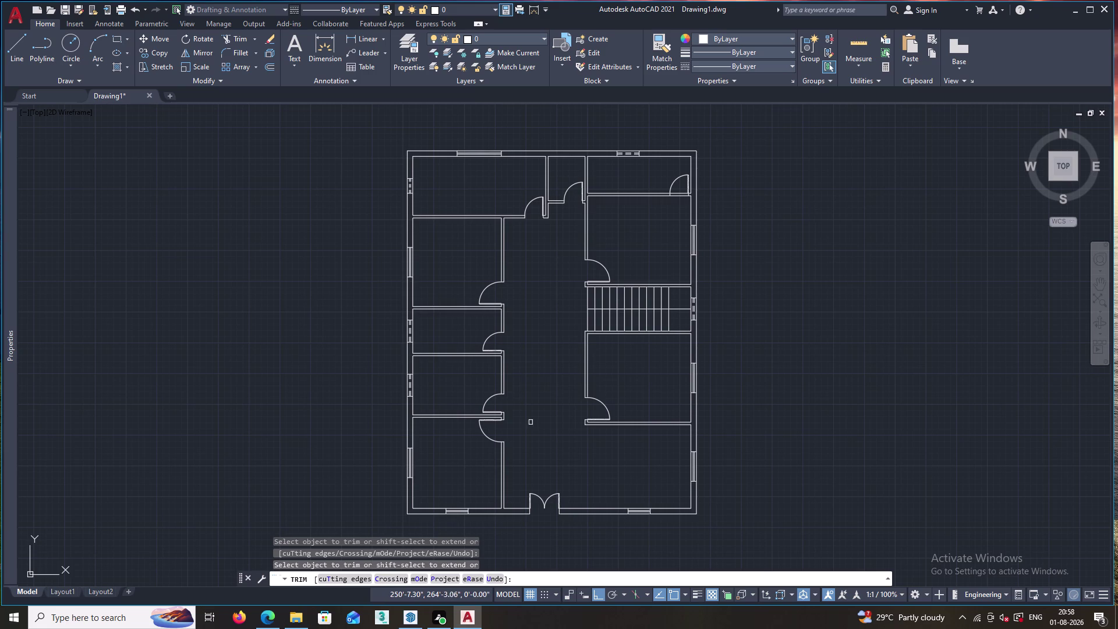
Finish trimming the door openings and exit the TRIM command.
scroll(up, 3)
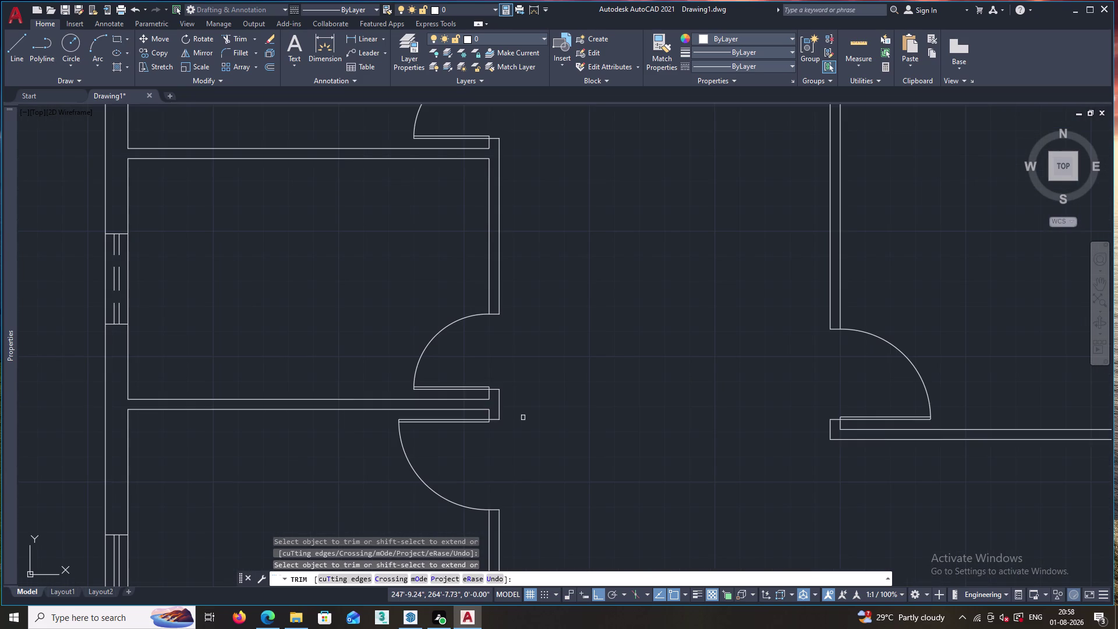
scroll(down, 3)
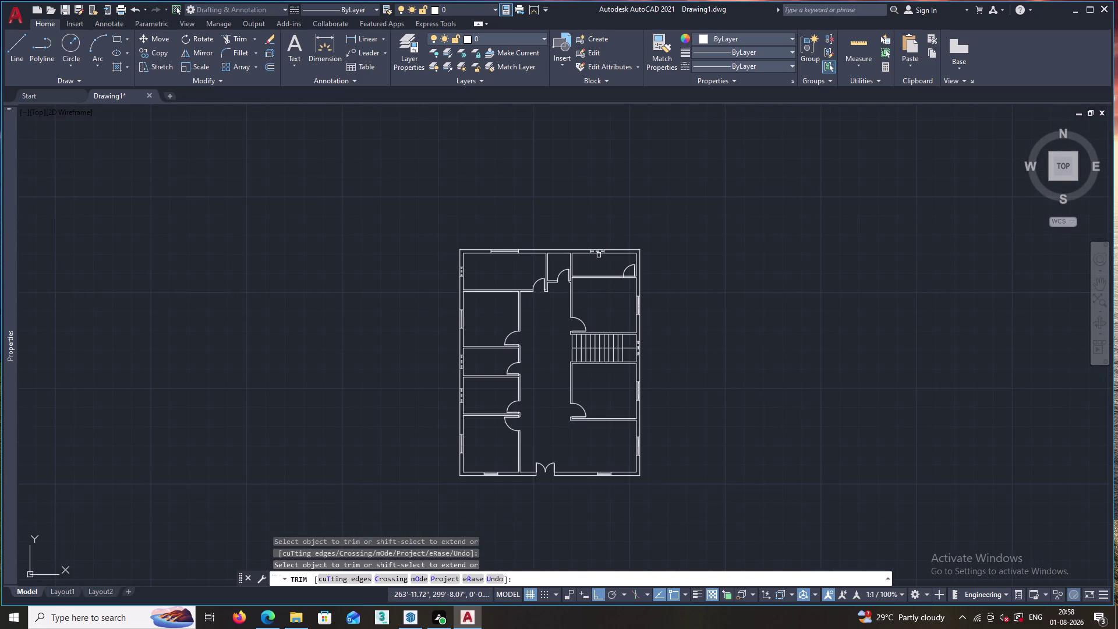
scroll(up, 3)
scroll(down, 3)
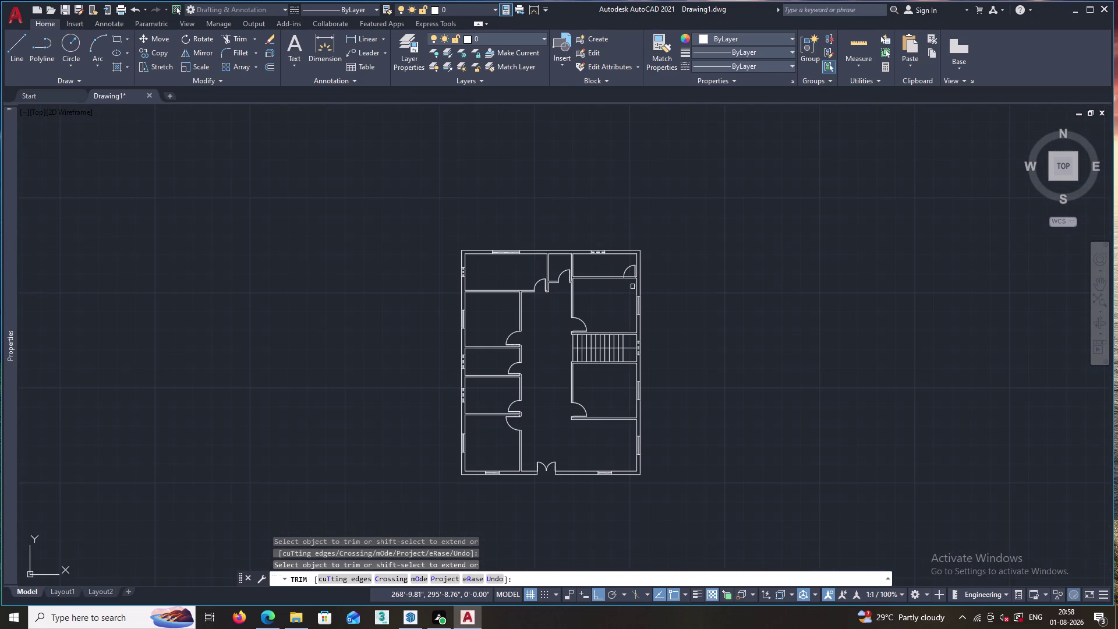
scroll(up, 3)
scroll(down, 3)
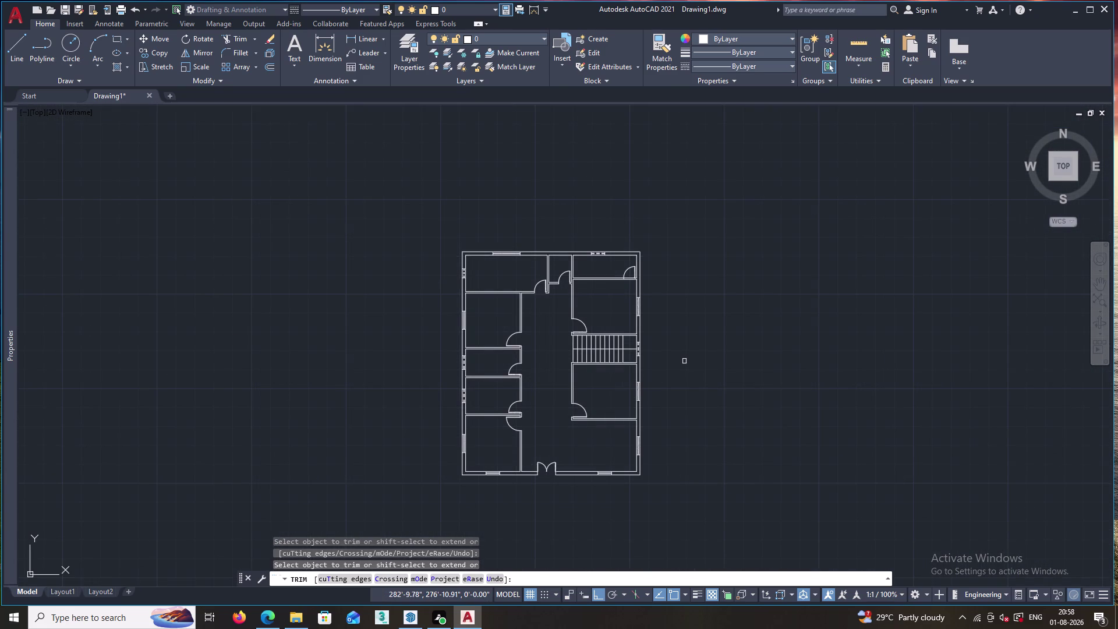
key(Escape)
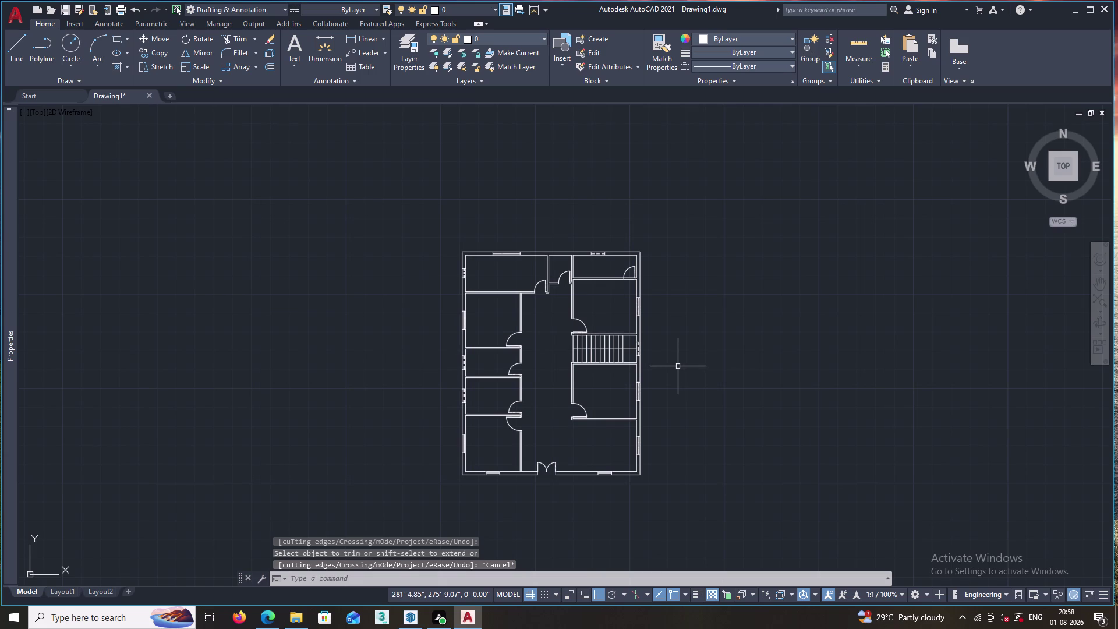
Zoom in and out to inspect the trimmed floor plan.
scroll(down, 3)
scroll(up, 3)
scroll(down, 3)
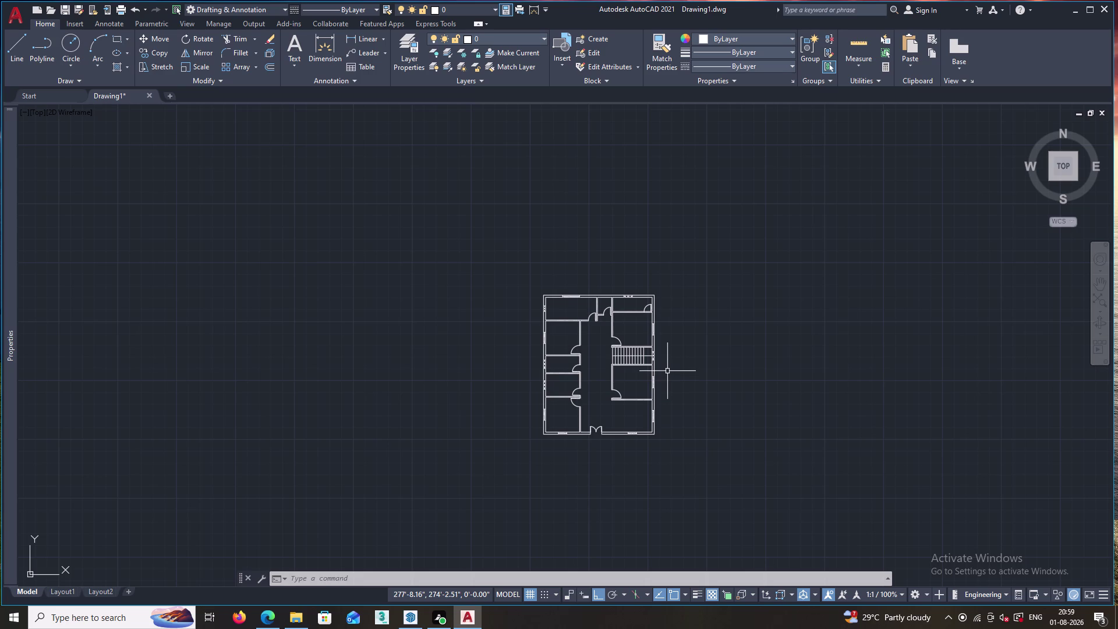
scroll(up, 3)
scroll(down, 3)
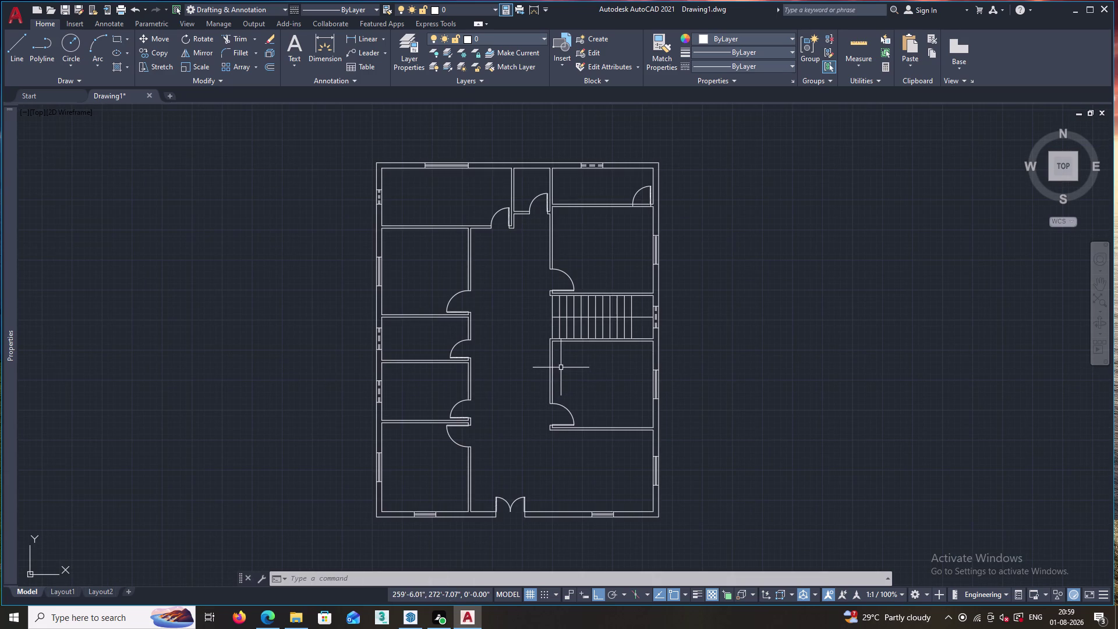
scroll(up, 3)
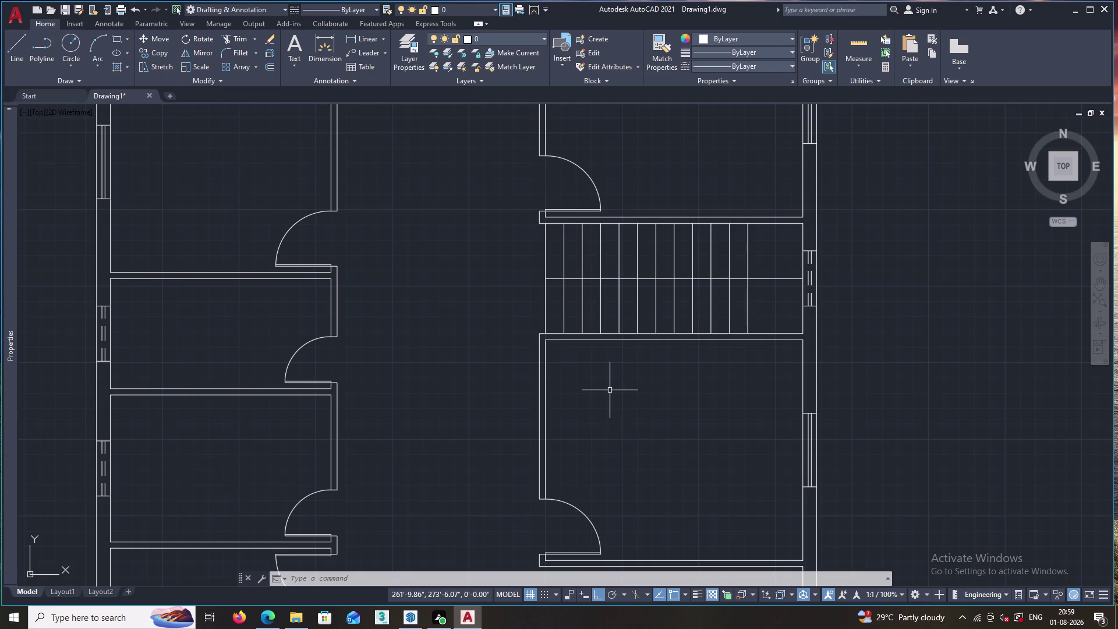
scroll(down, 3)
scroll(down, 3)
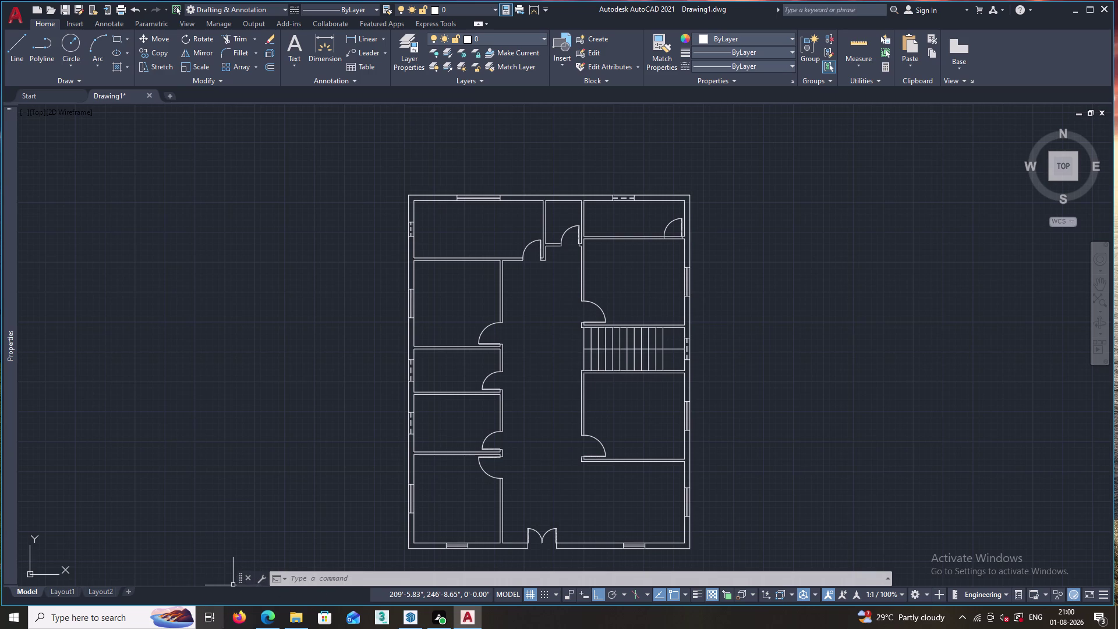
Offset the top-left room's top wall 2' downward to create a new wall line.
key(o)
key(Return)
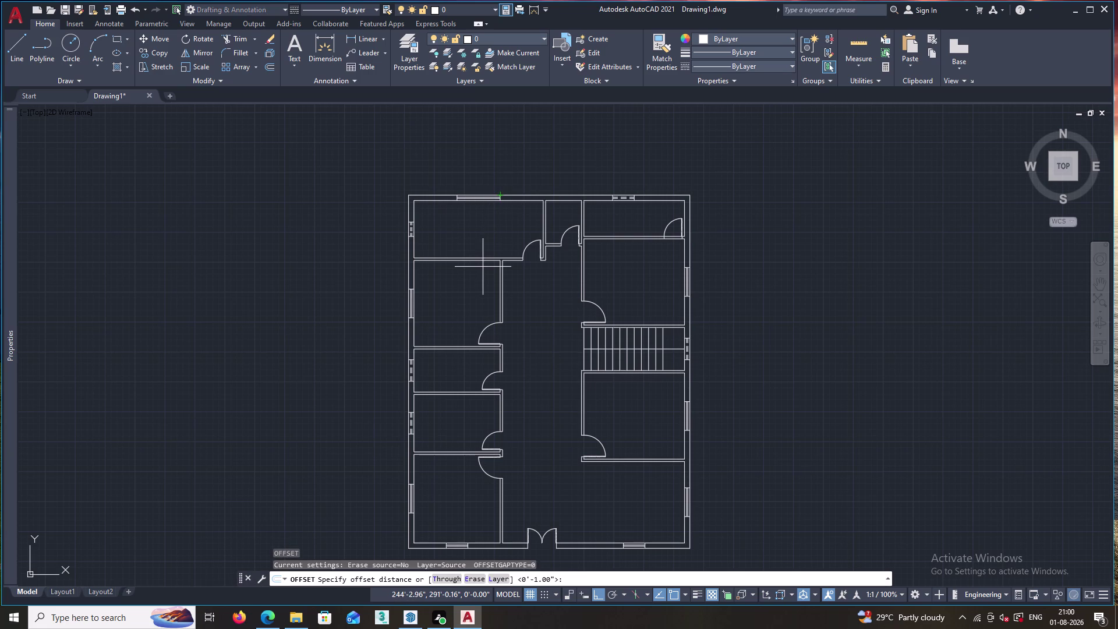
text(2')
key(Return)
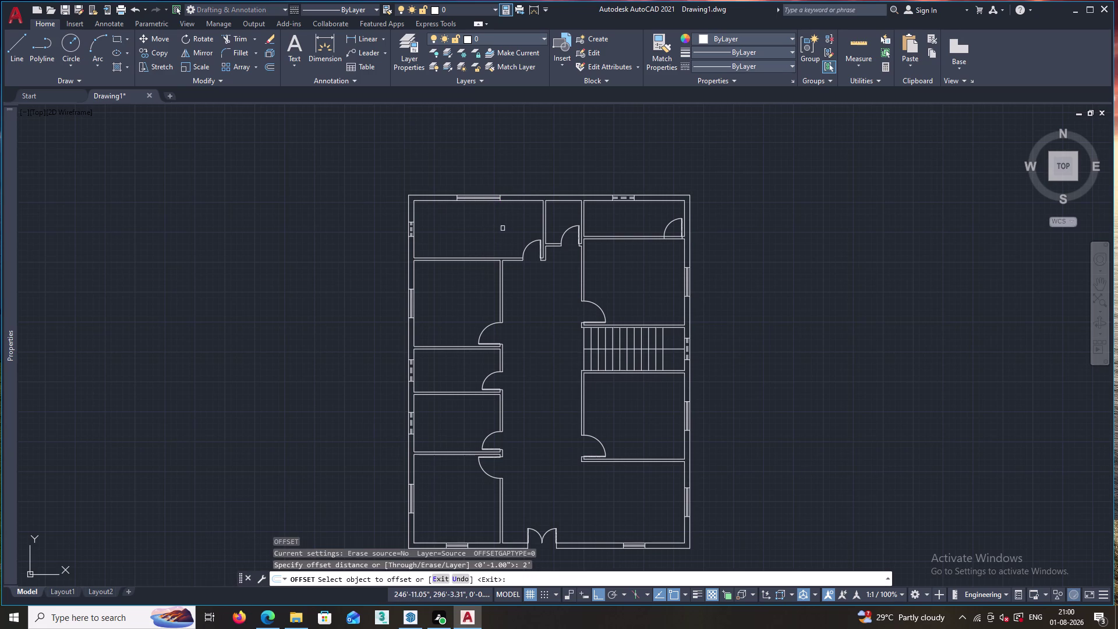
click(511, 202)
click(510, 213)
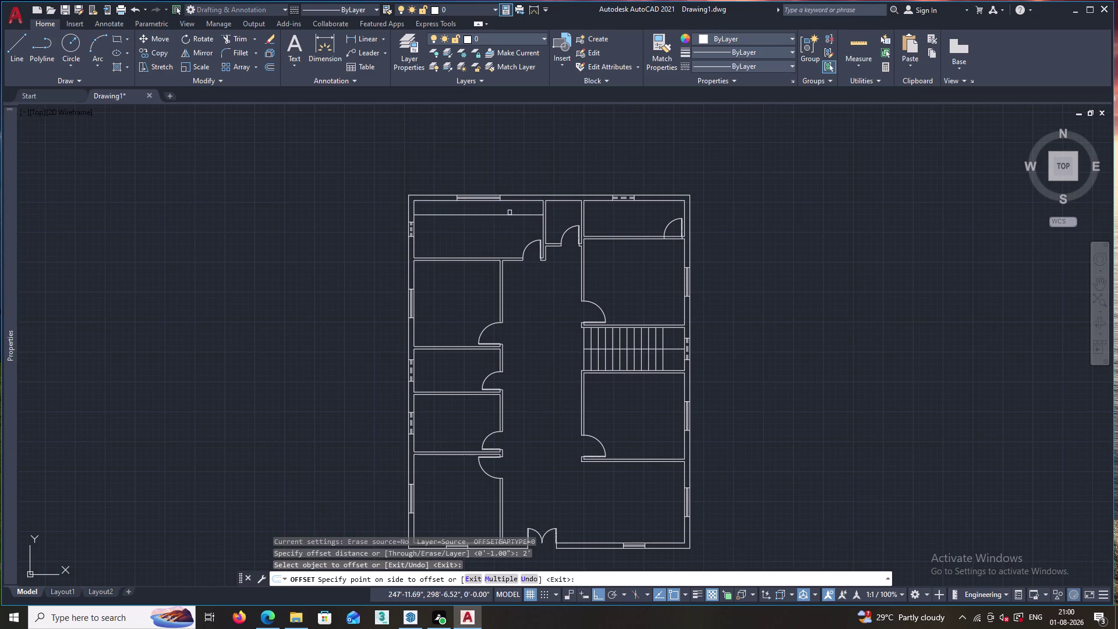
click(414, 243)
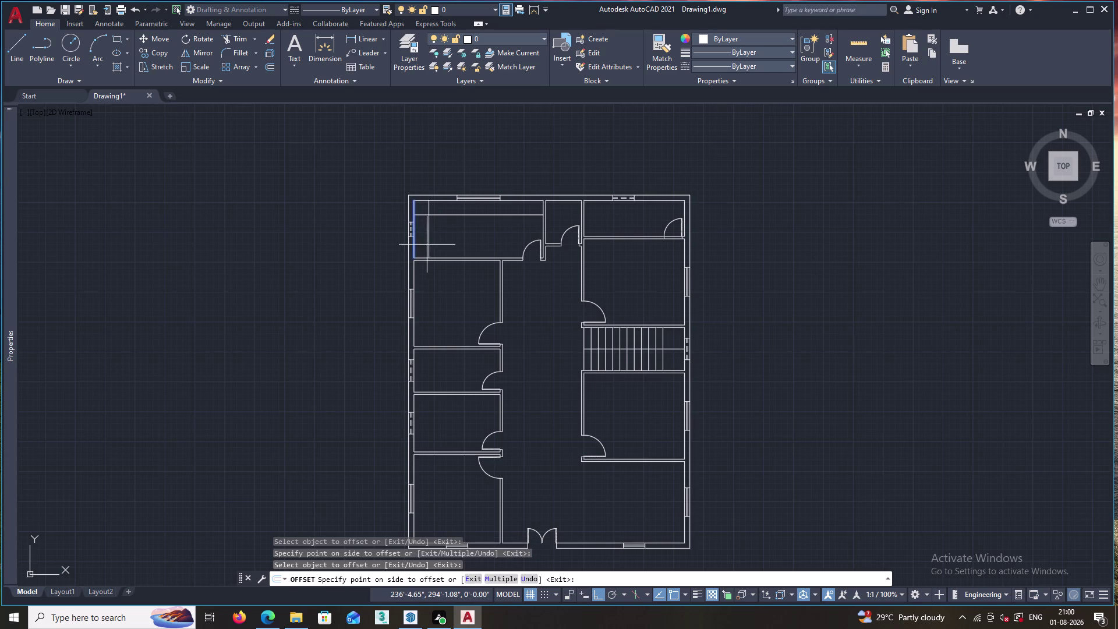
click(432, 245)
key(Escape)
Trim the overhanging ends of the new wall line with TR.
text(T)
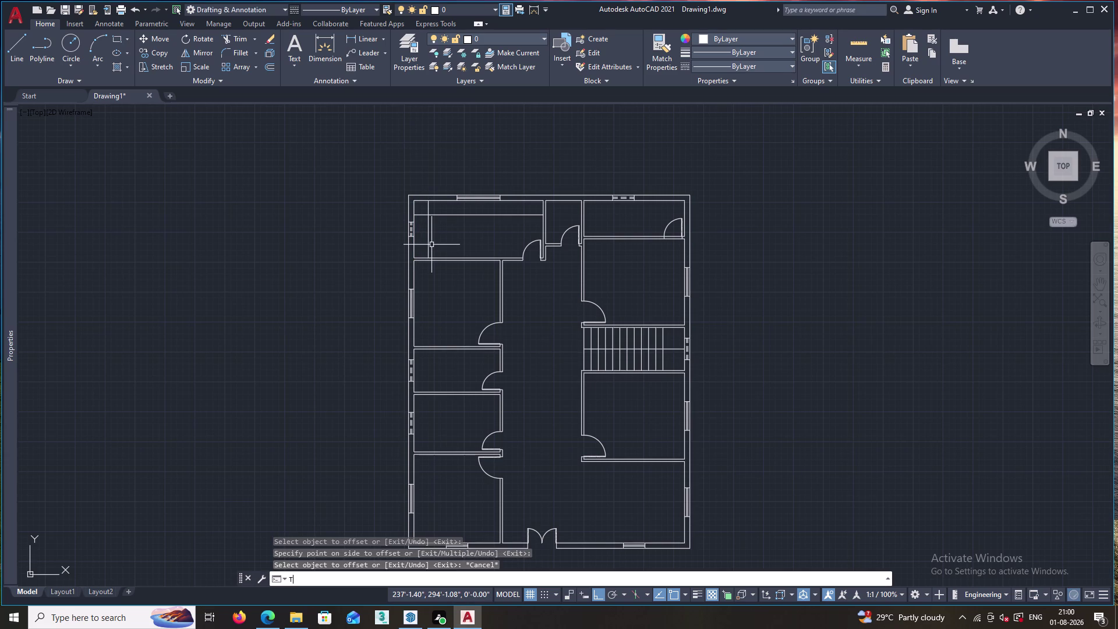
text(R)
key(Return)
key(Return)
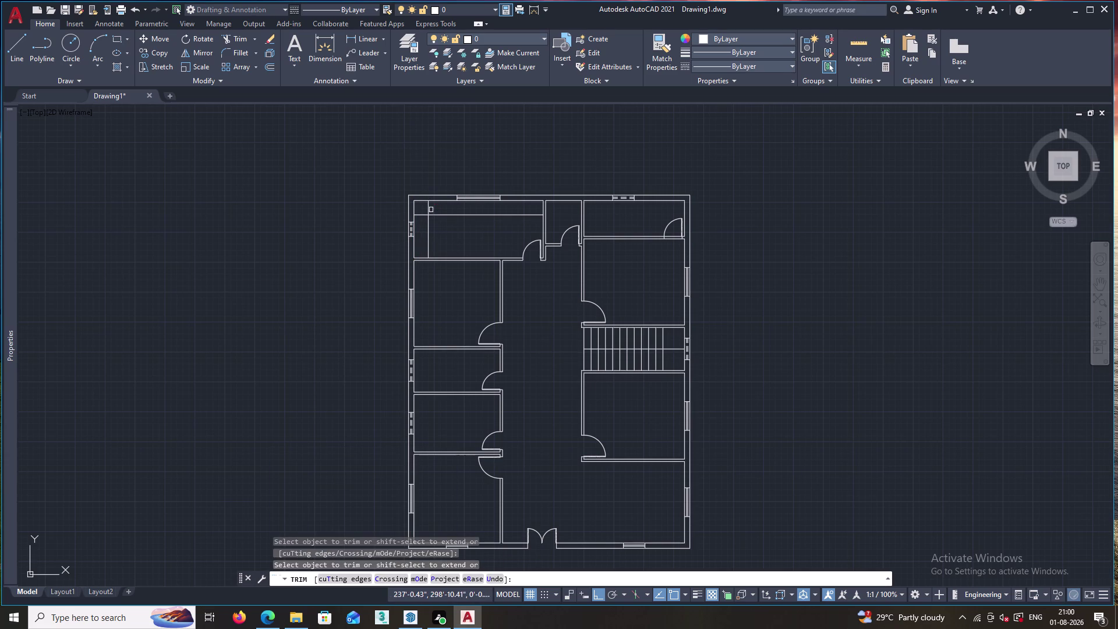
click(428, 207)
click(422, 214)
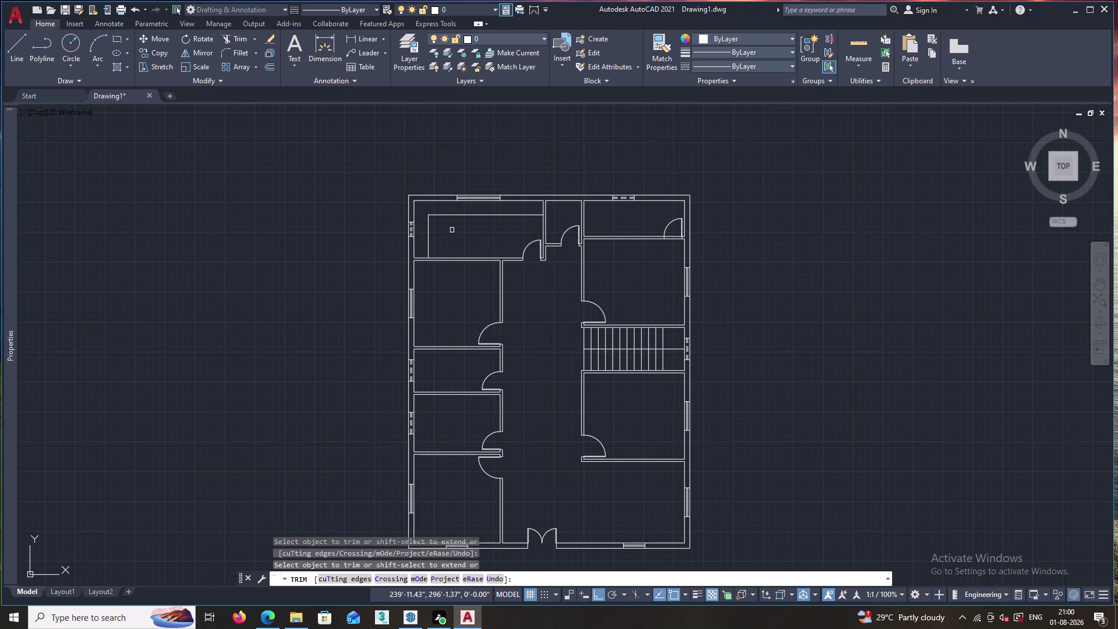
key(Escape)
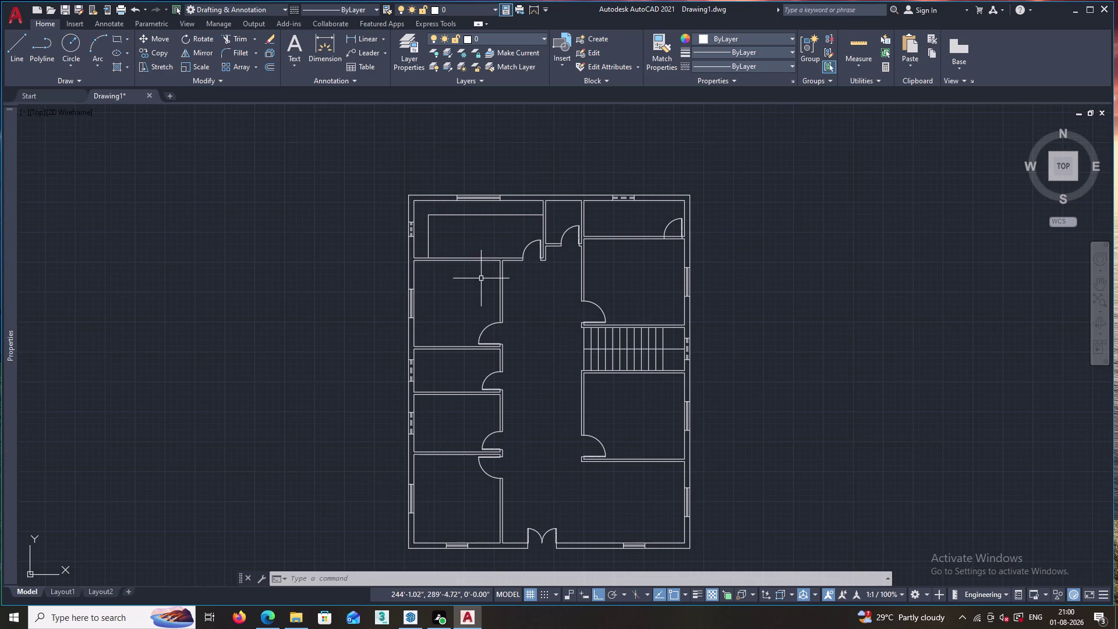
scroll(down, 3)
middle_drag(494, 307, 490, 269)
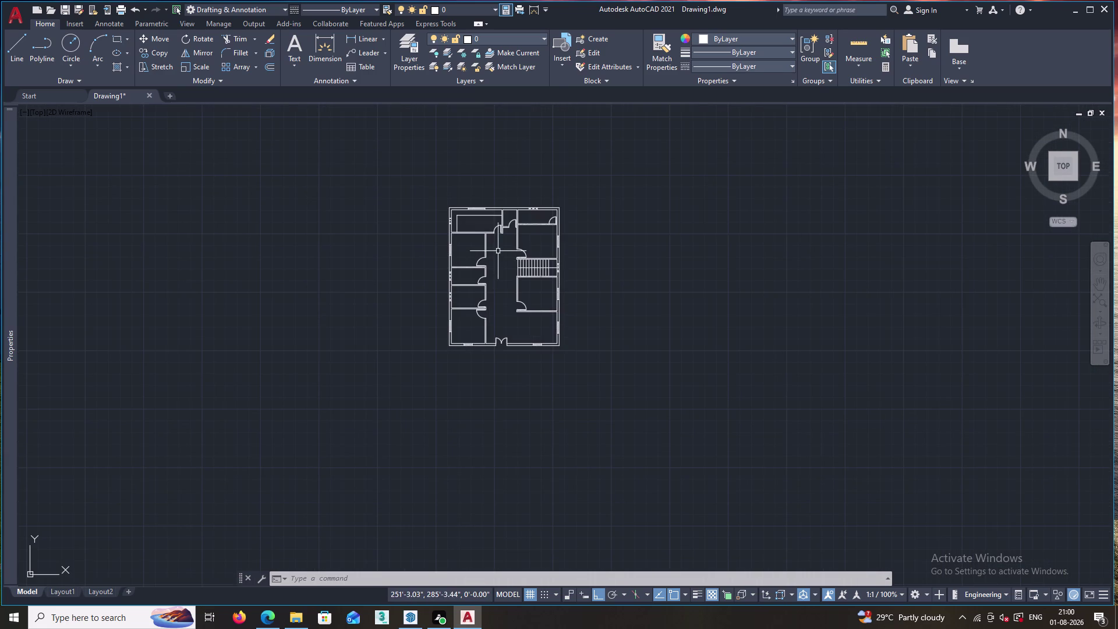
scroll(up, 3)
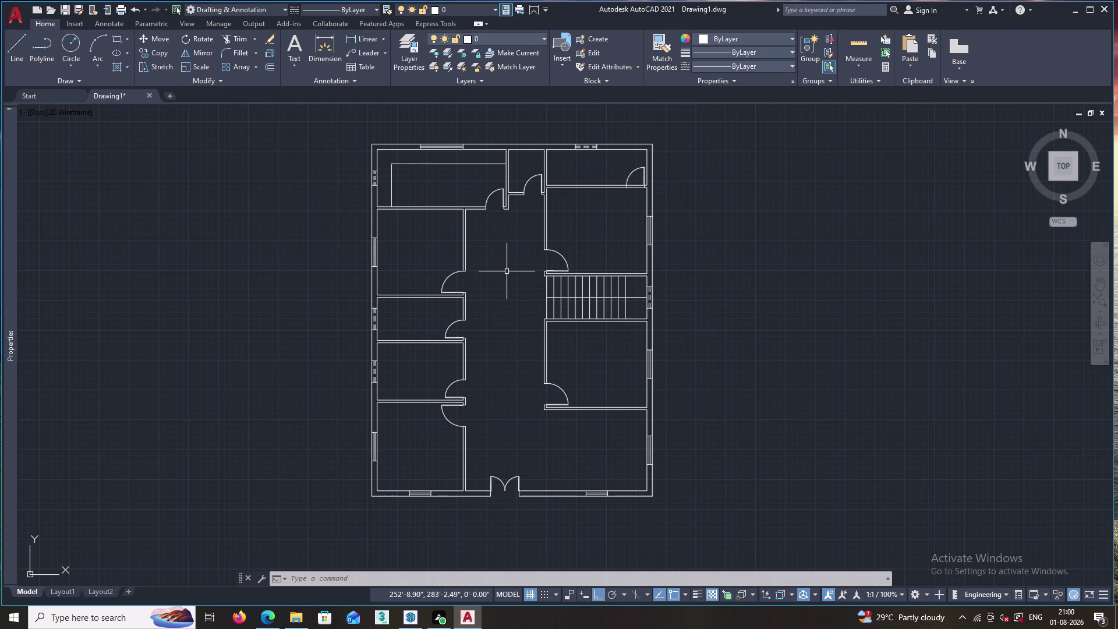
scroll(up, 3)
scroll(down, 3)
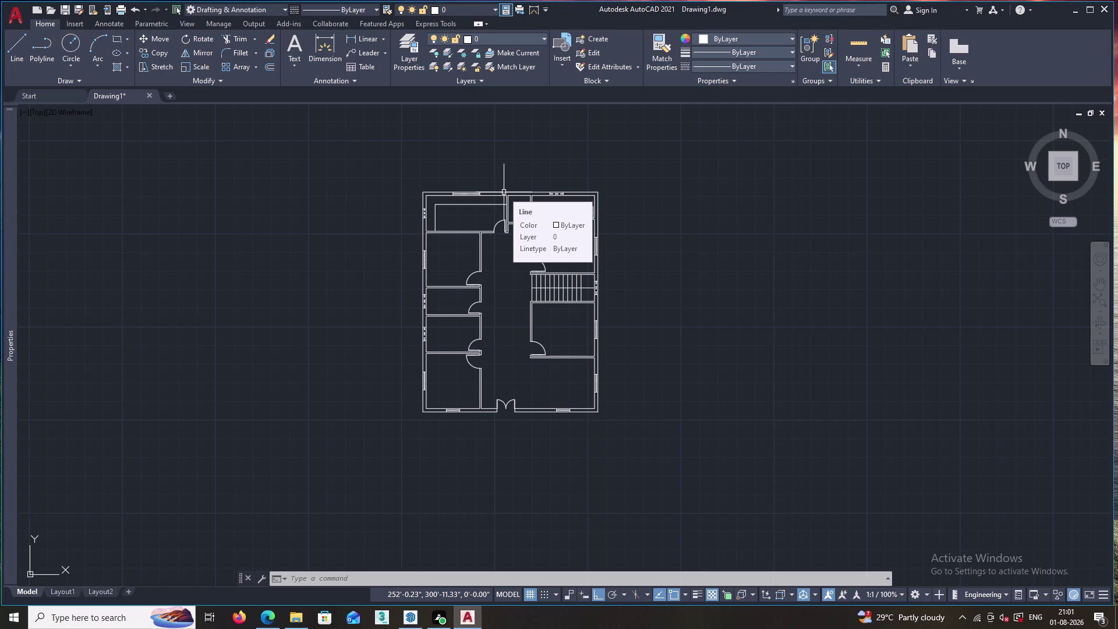
key(ctrl+2)
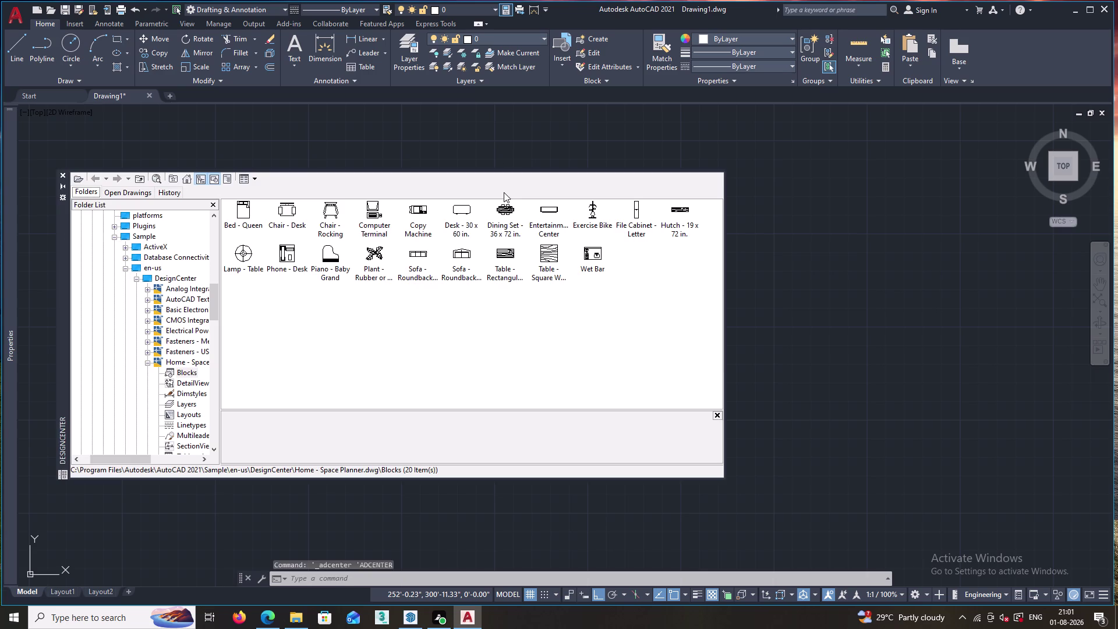
Preview the Bed - Queen block from Home - Space Planner in DesignCenter.
click(243, 209)
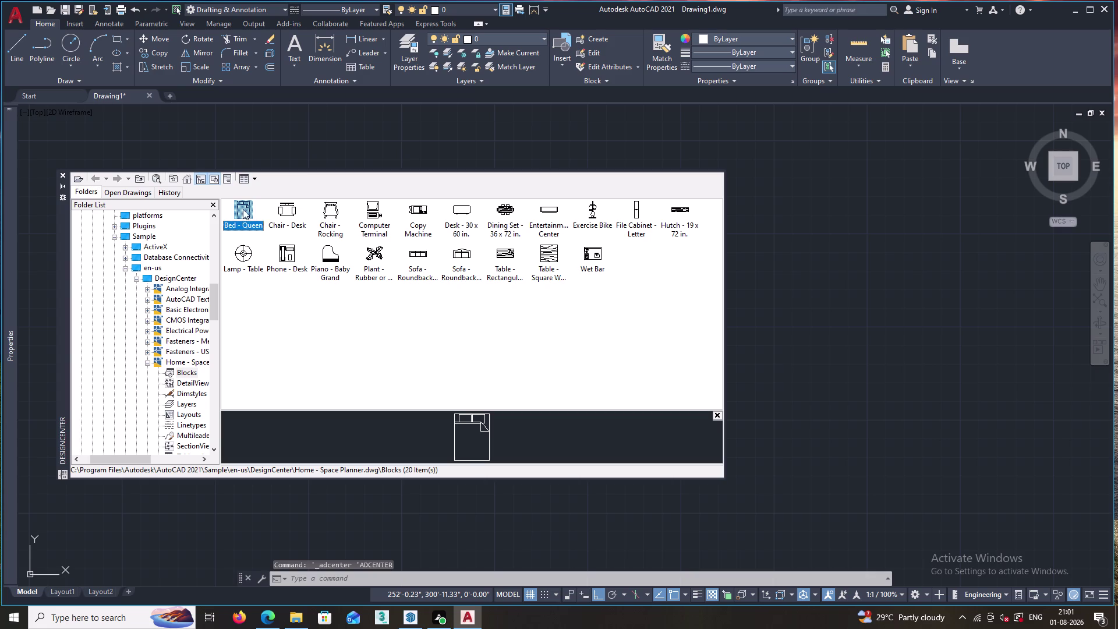
click(856, 250)
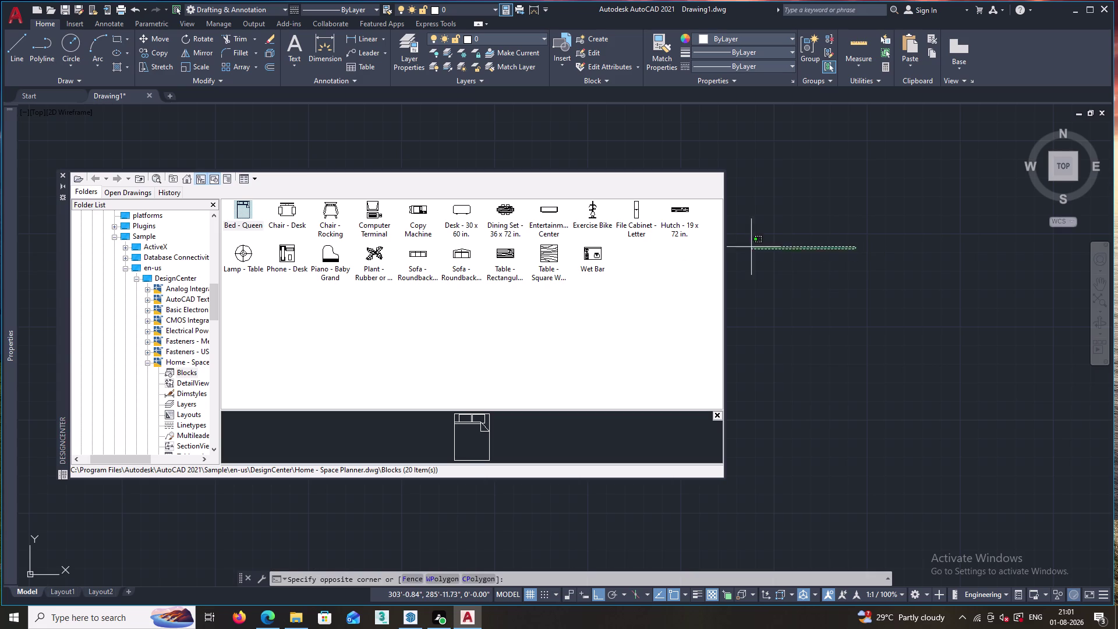
click(836, 248)
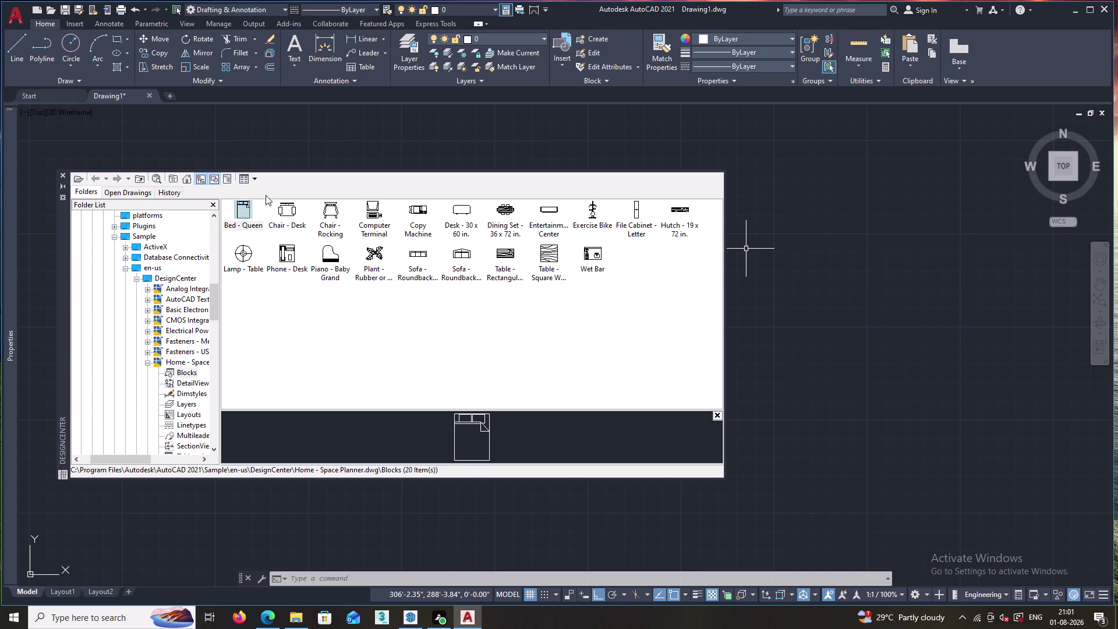